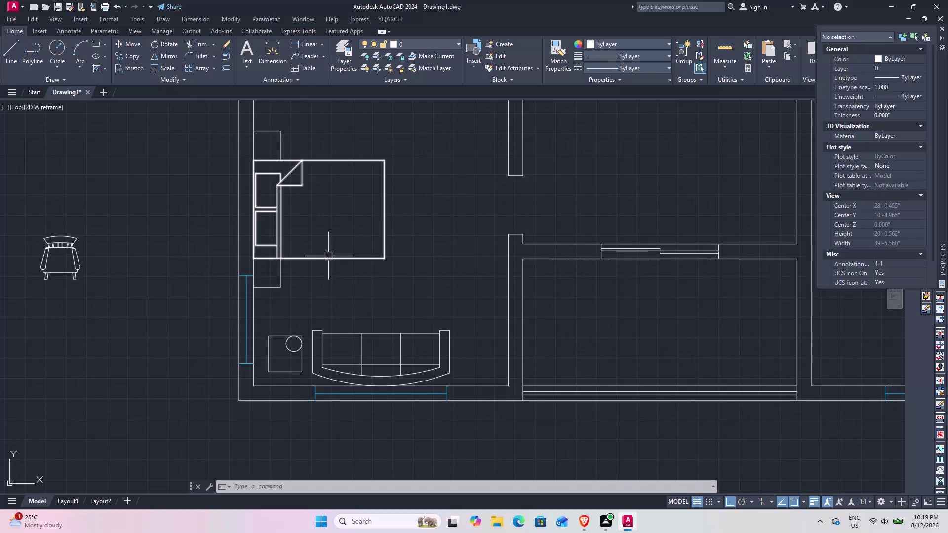
Scale the rounded-back sofa down using the SC command with a picked base point.
middle_drag(328, 258, 312, 313)
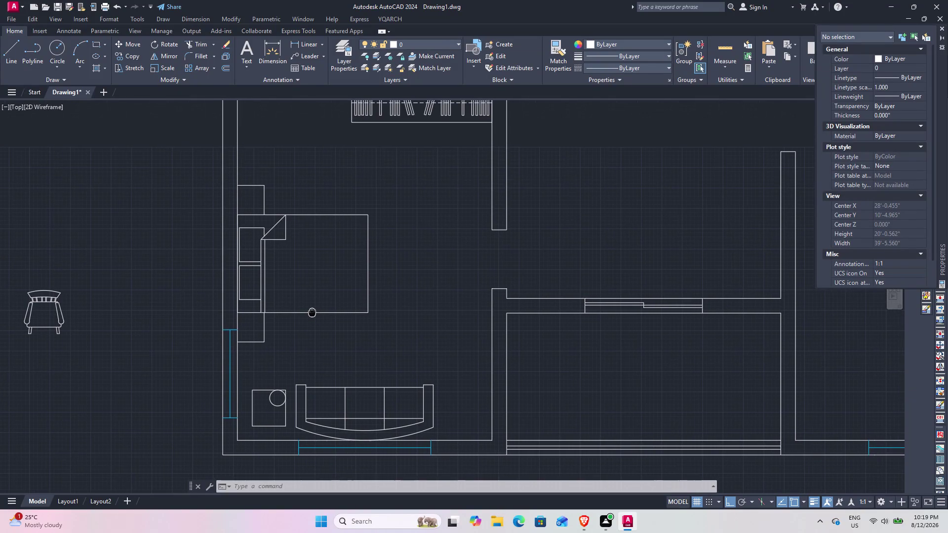
middle_drag(312, 313, 309, 321)
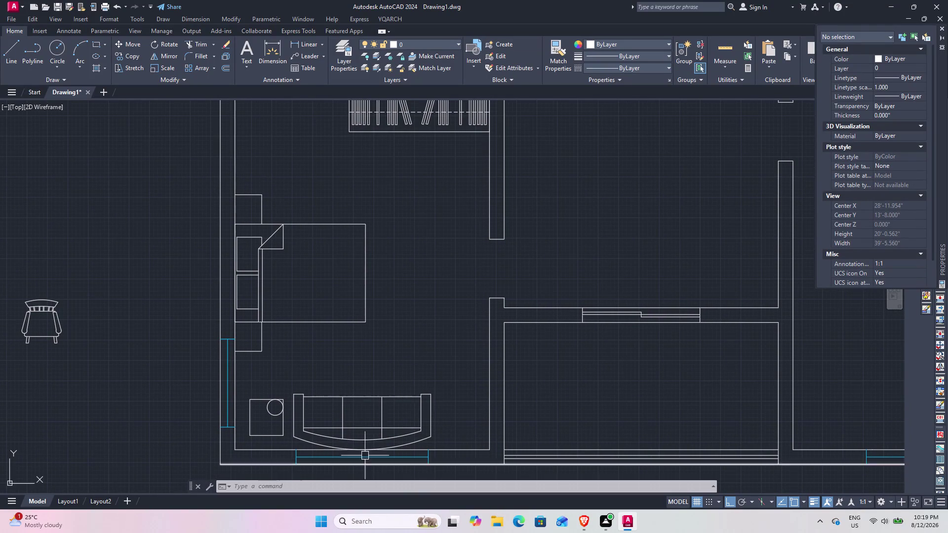
scroll(down, 3)
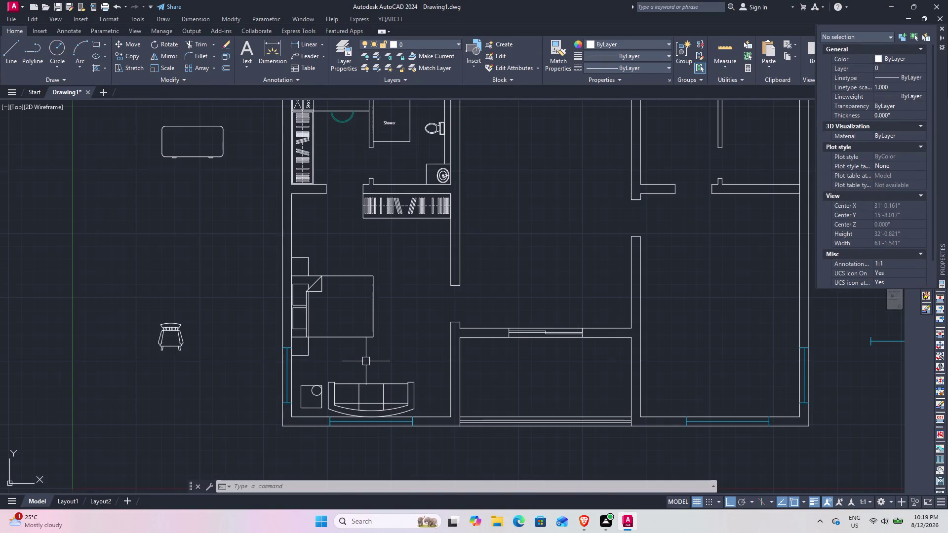
click(416, 402)
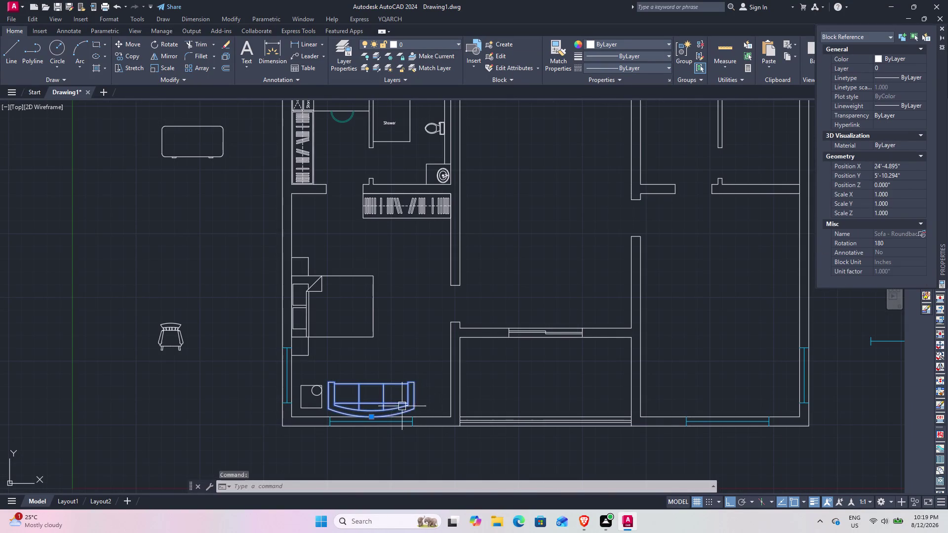
middle_drag(377, 401, 371, 360)
scroll(up, 3)
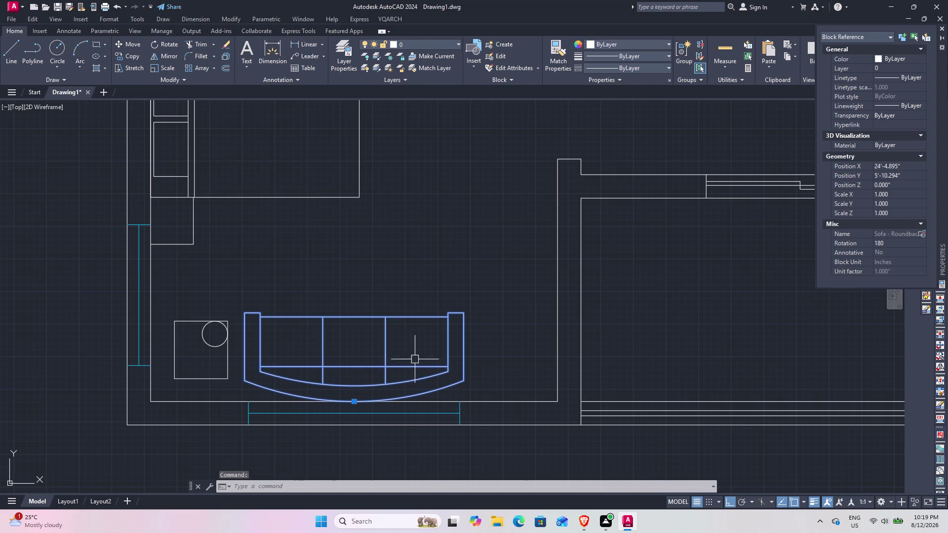
text(sc)
key(space)
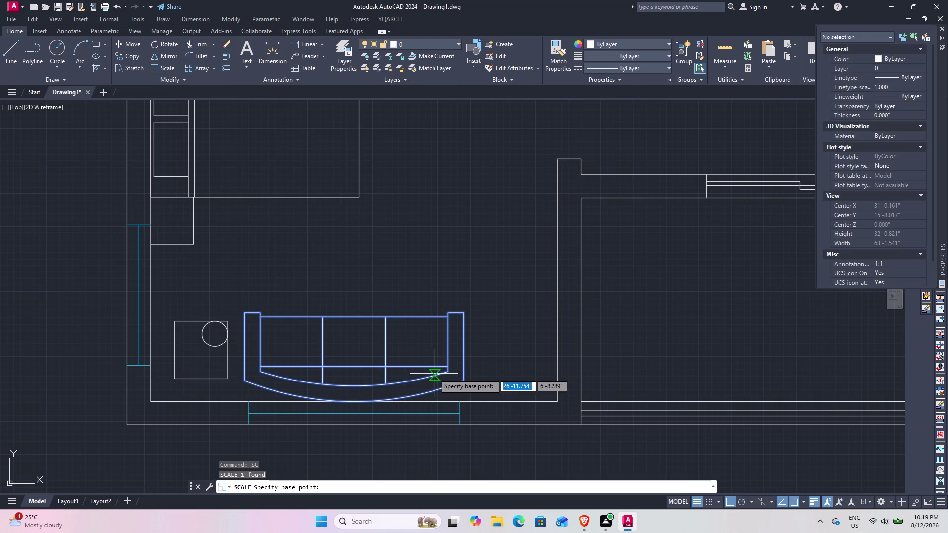
click(466, 310)
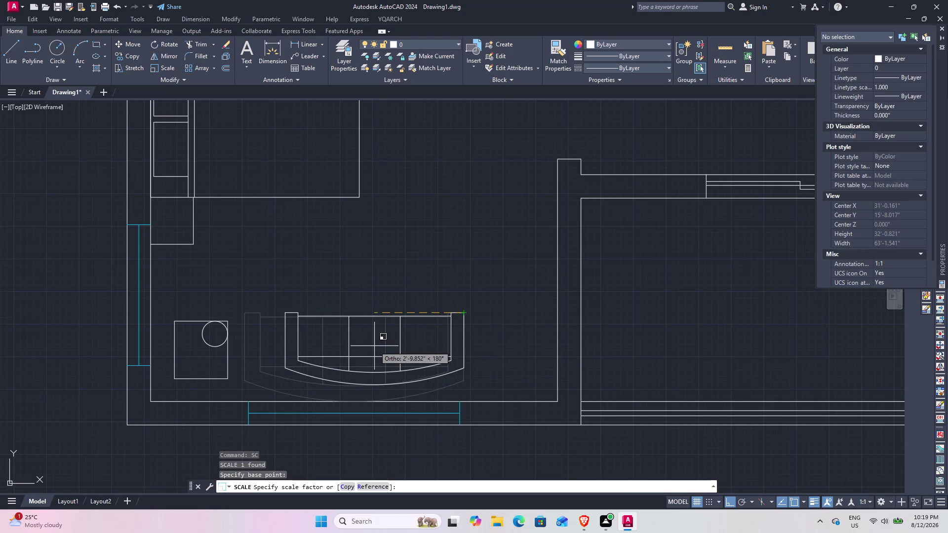
click(366, 352)
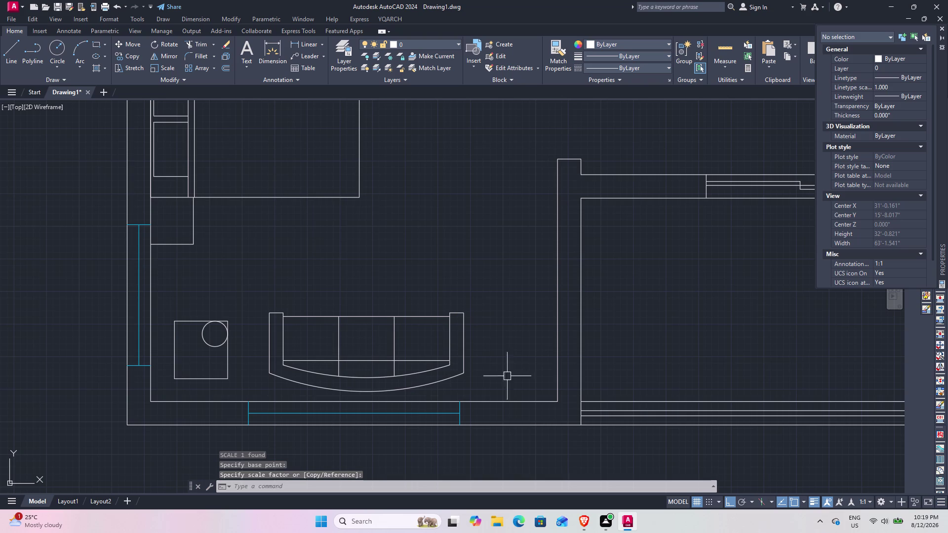
Move the resized sofa left so it sits beside the side table.
click(465, 366)
key(m)
key(space)
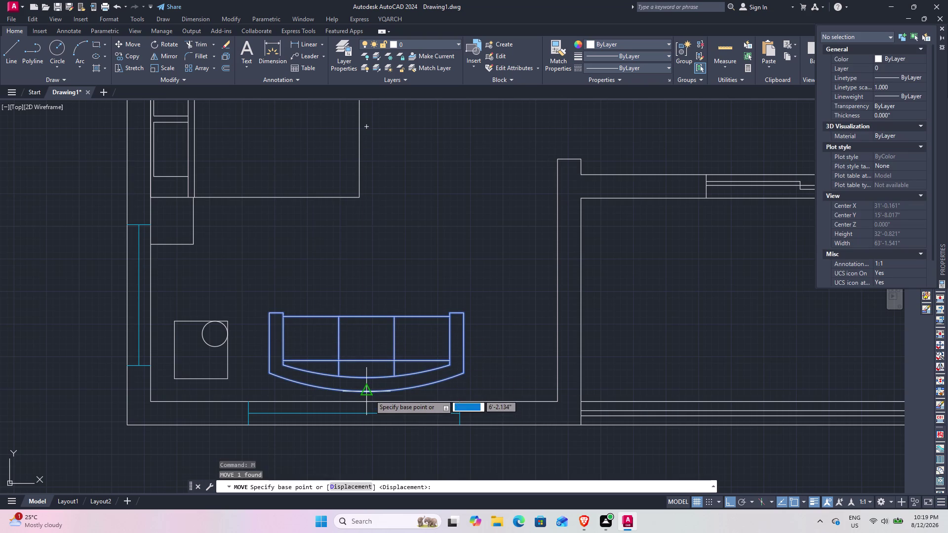
click(369, 395)
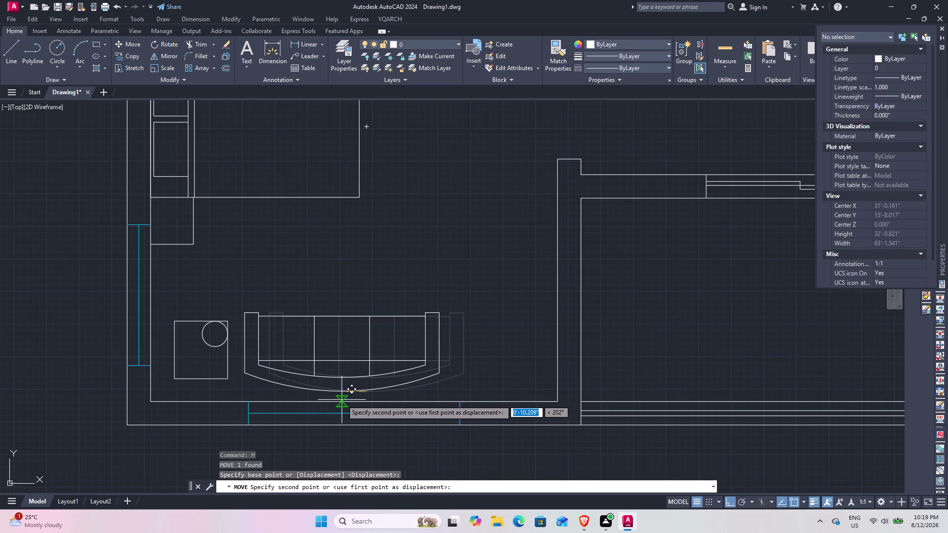
click(342, 400)
scroll(down, 3)
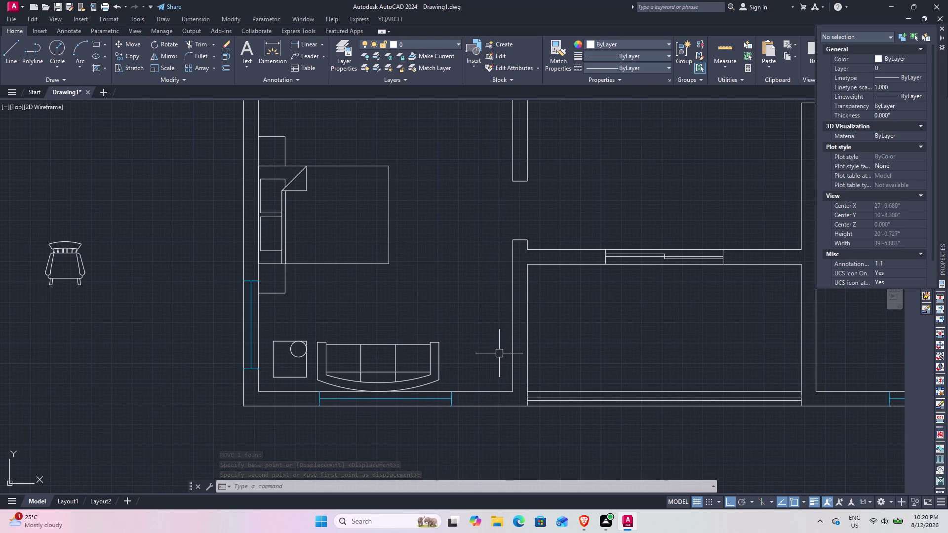
middle_drag(500, 340, 505, 387)
scroll(down, 3)
middle_drag(452, 314, 454, 334)
scroll(up, 3)
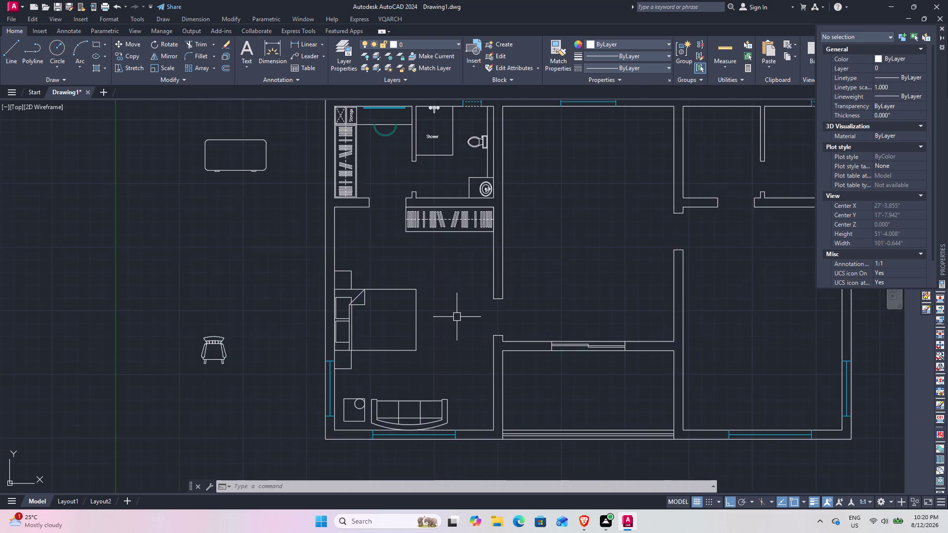
scroll(up, 3)
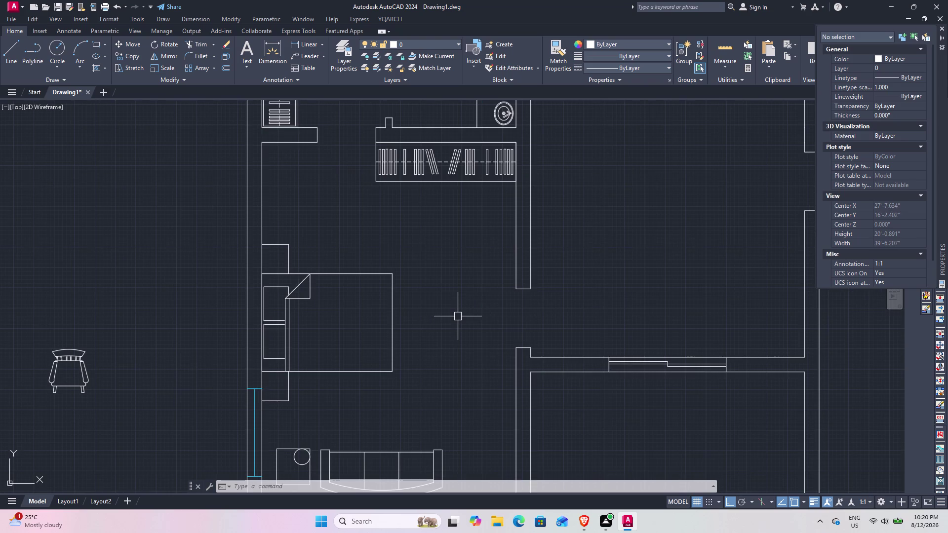
middle_drag(464, 289, 480, 384)
middle_drag(433, 301, 439, 309)
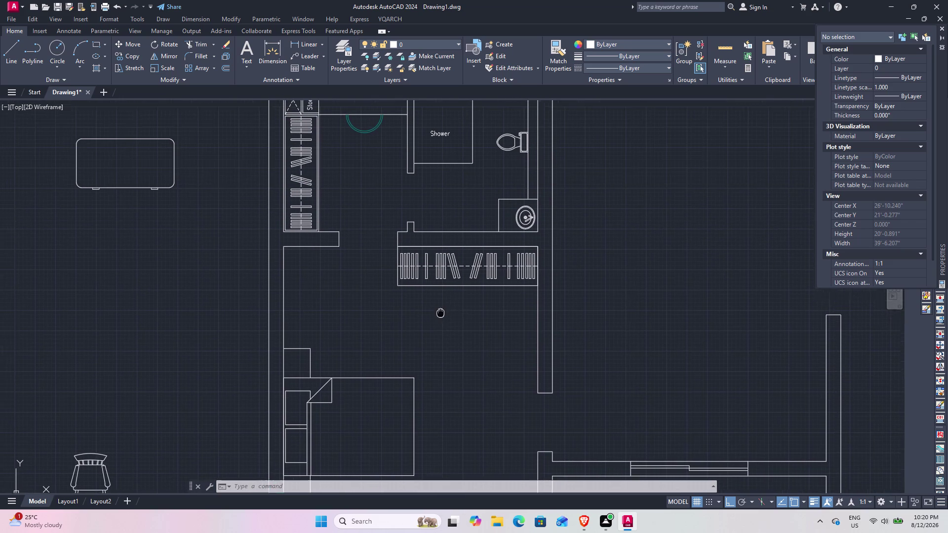
middle_drag(439, 309, 438, 354)
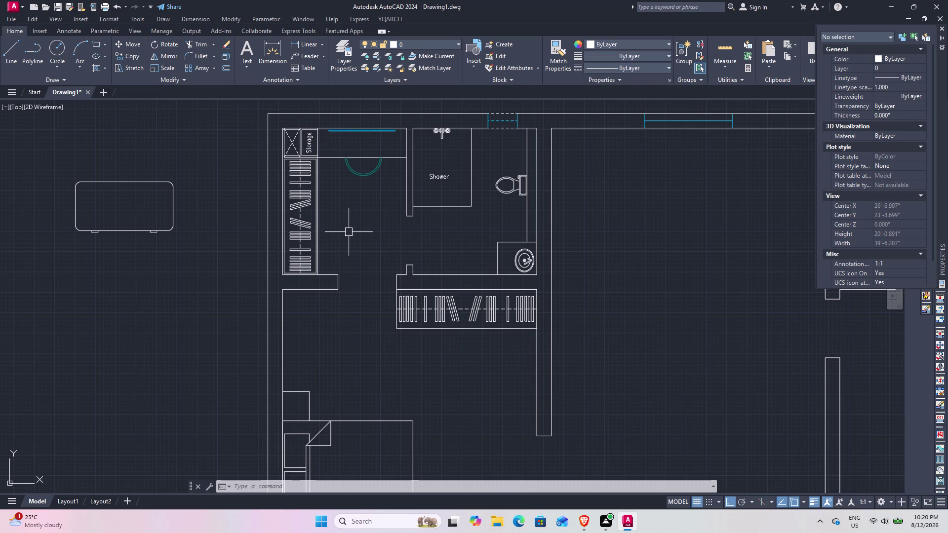
middle_drag(348, 232, 362, 270)
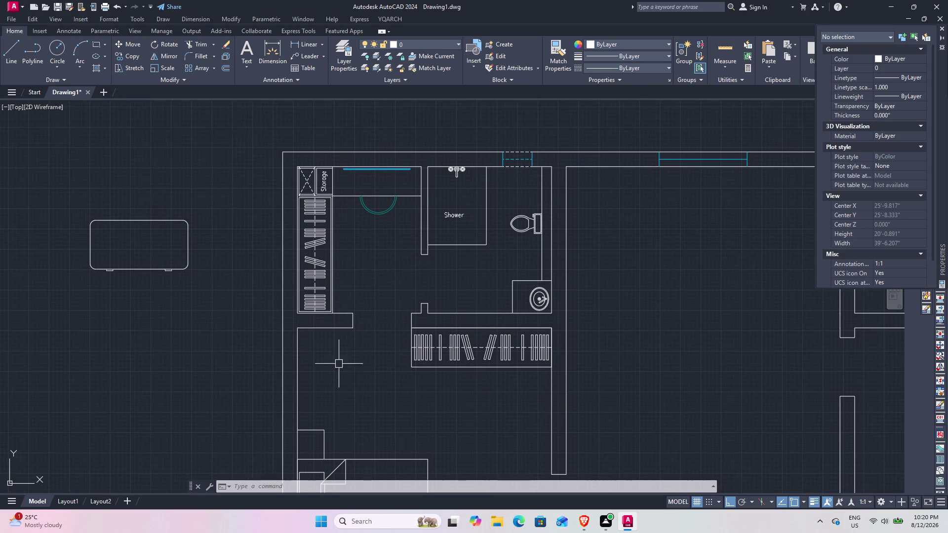
scroll(up, 3)
middle_drag(361, 339, 425, 354)
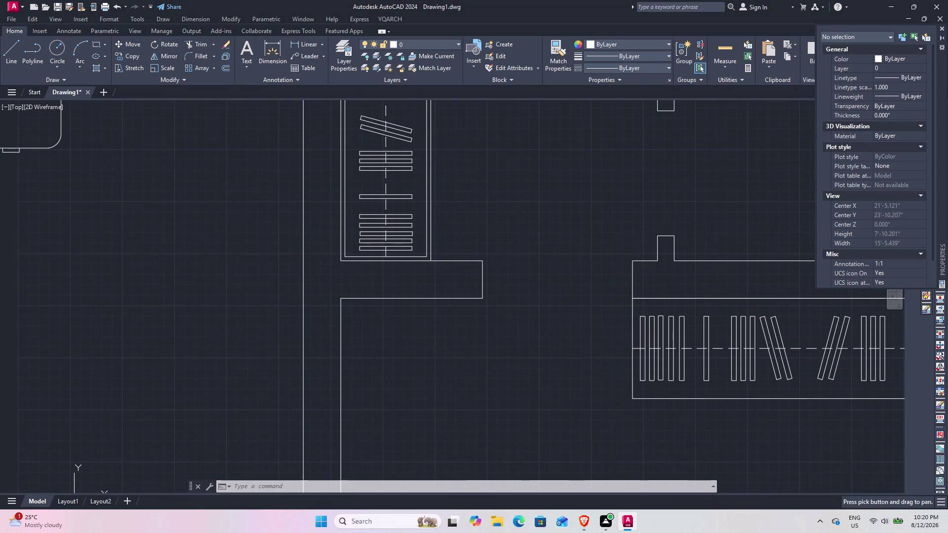
middle_drag(475, 335, 417, 348)
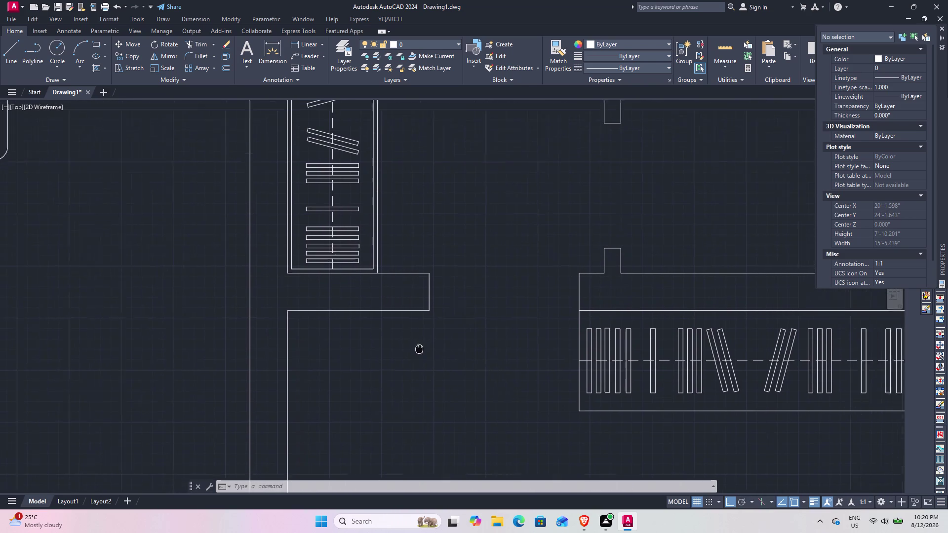
middle_drag(416, 348, 379, 355)
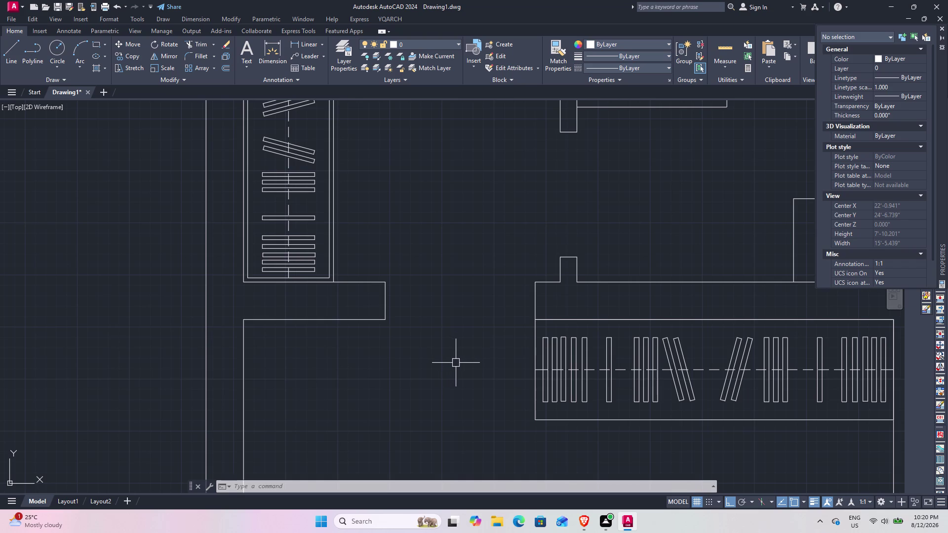
middle_drag(641, 369, 483, 317)
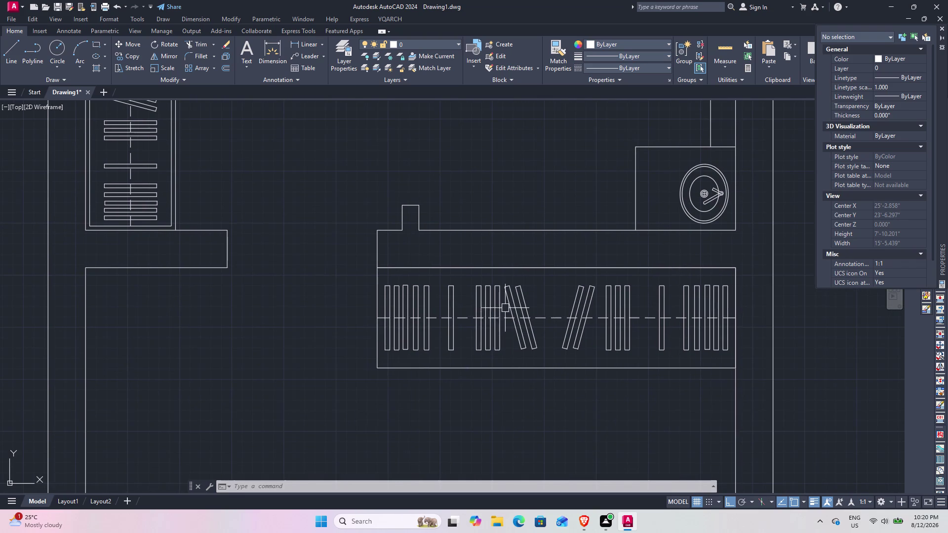
click(360, 274)
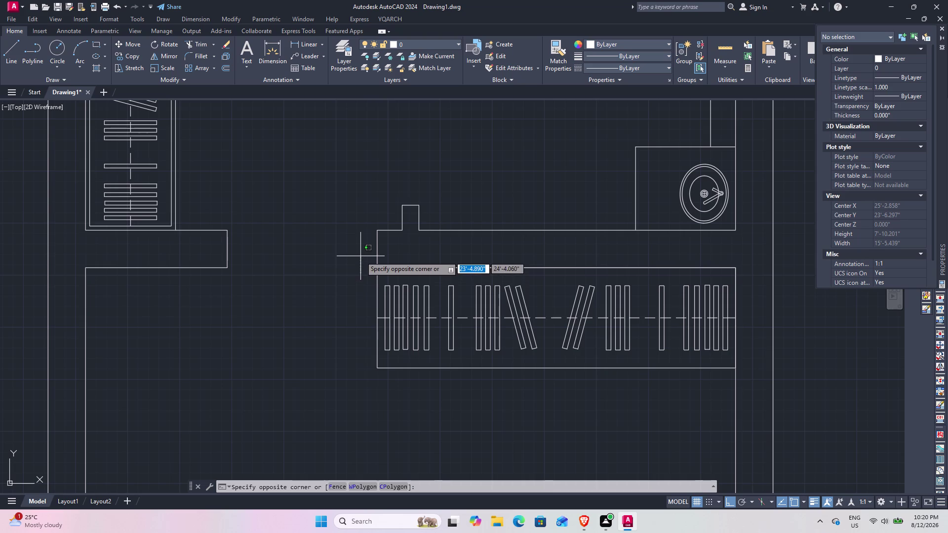
Window-select the eight middle upright and slanted hangers and copy them onto the left rail.
click(356, 269)
drag(353, 251, 371, 260)
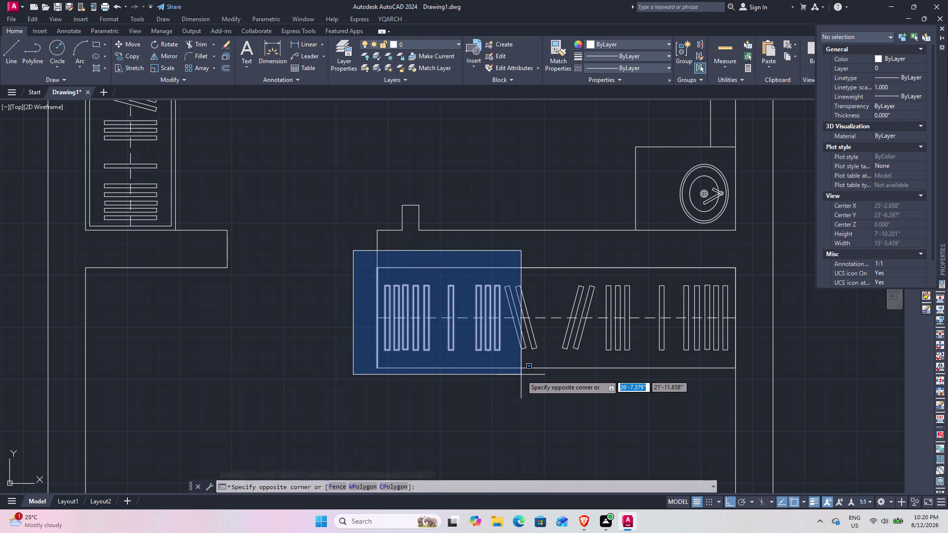
click(314, 344)
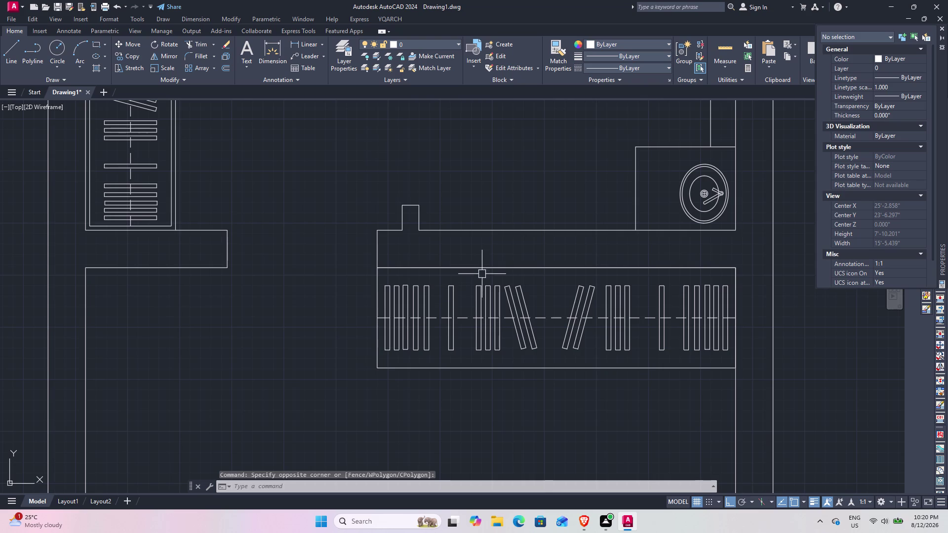
click(480, 255)
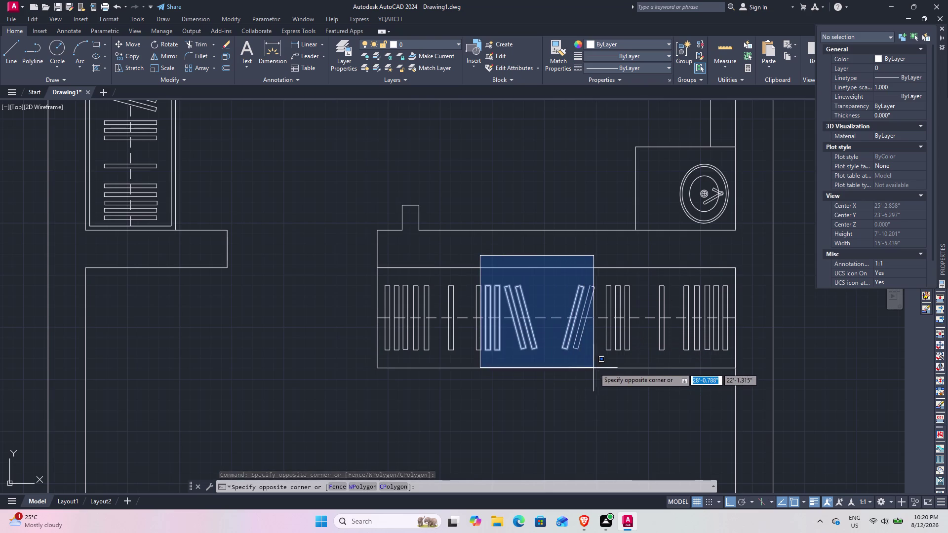
click(621, 376)
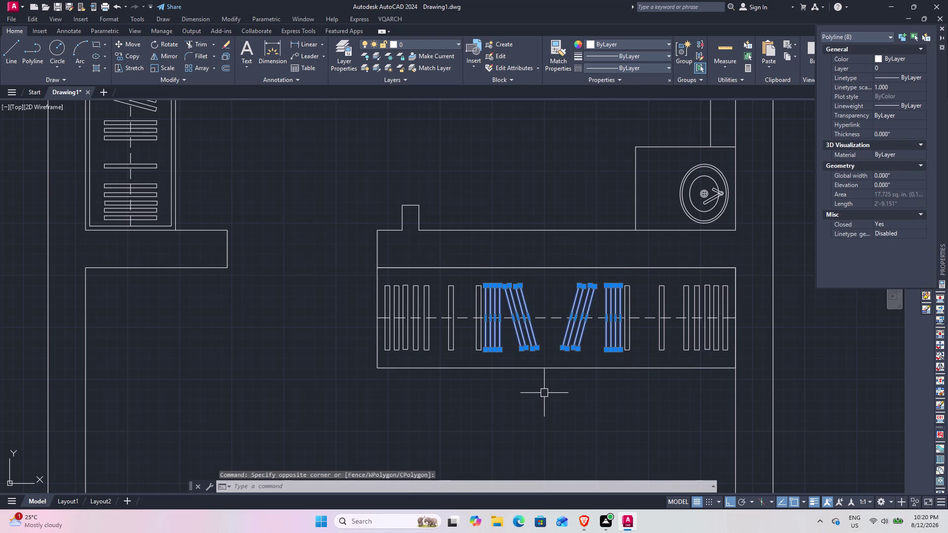
text(co)
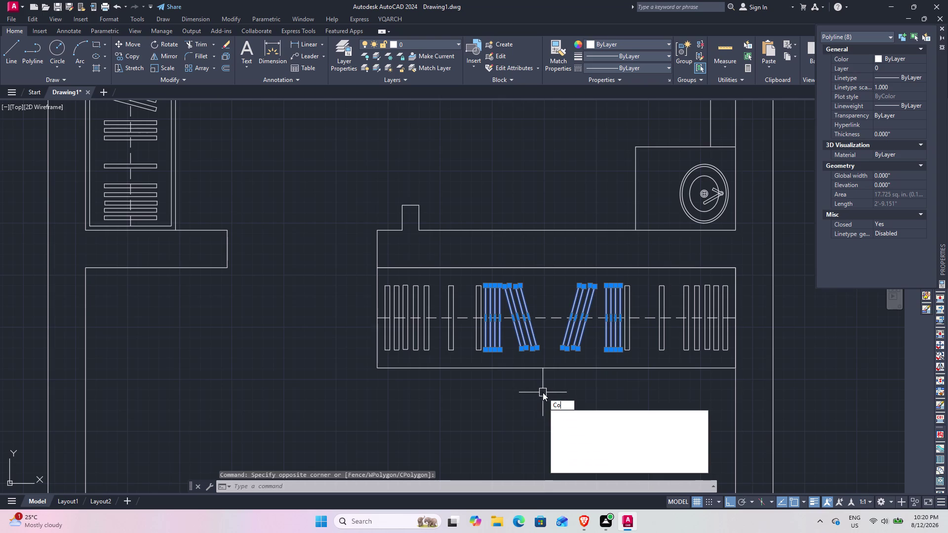
key(space)
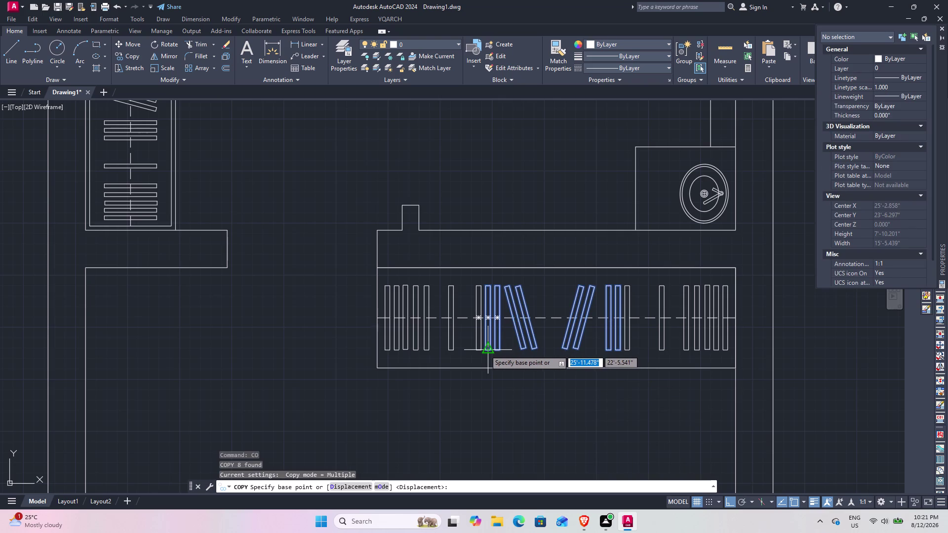
click(486, 344)
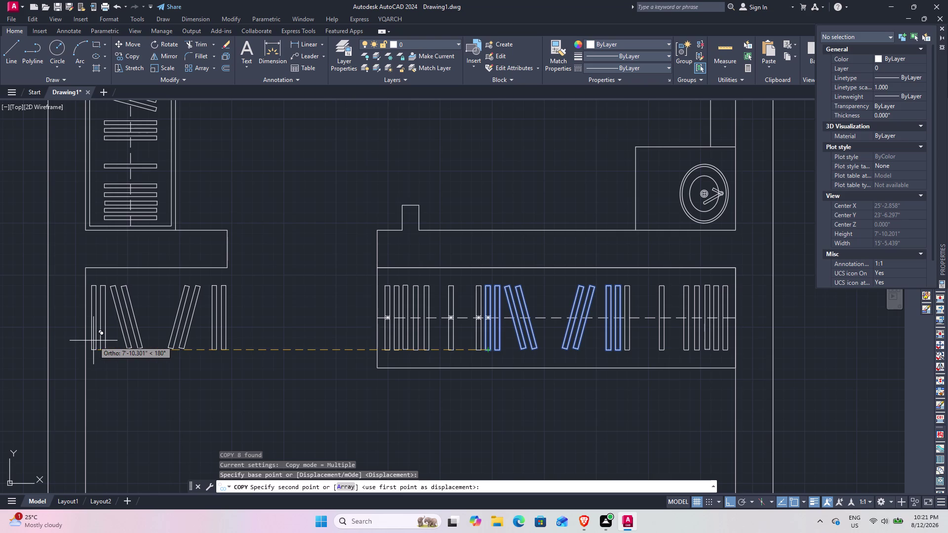
click(94, 341)
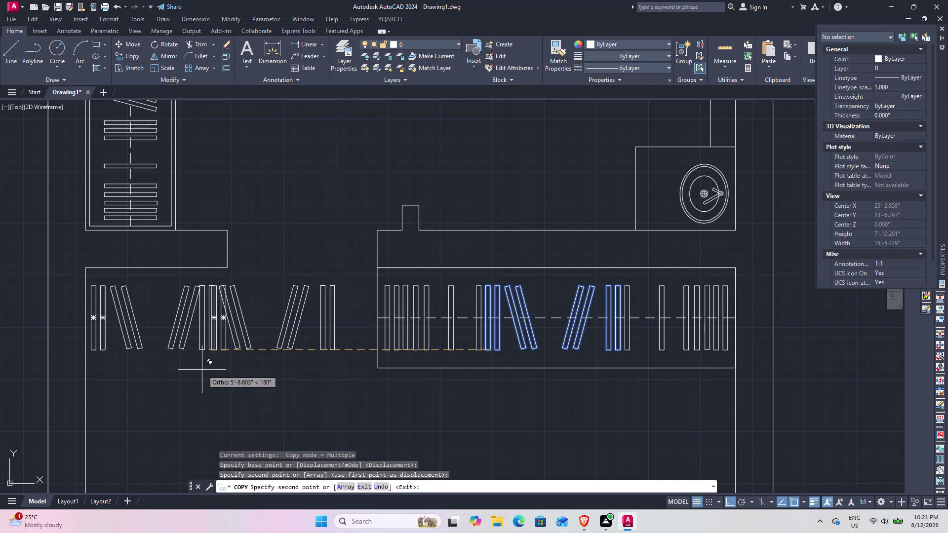
key(Escape)
middle_drag(183, 374, 340, 349)
scroll(up, 3)
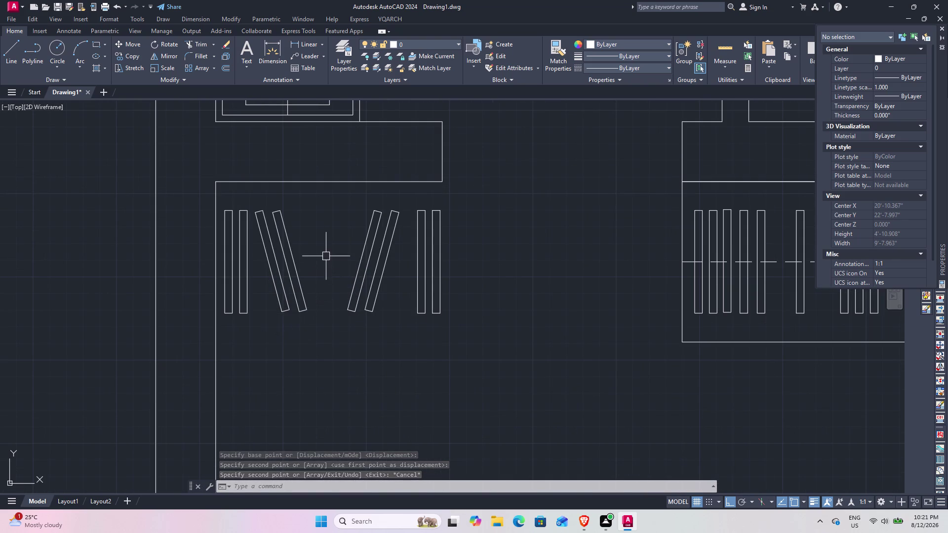
Draw lines for the closet's bottom edge and its right side up to the top.
text(o)
key(space)
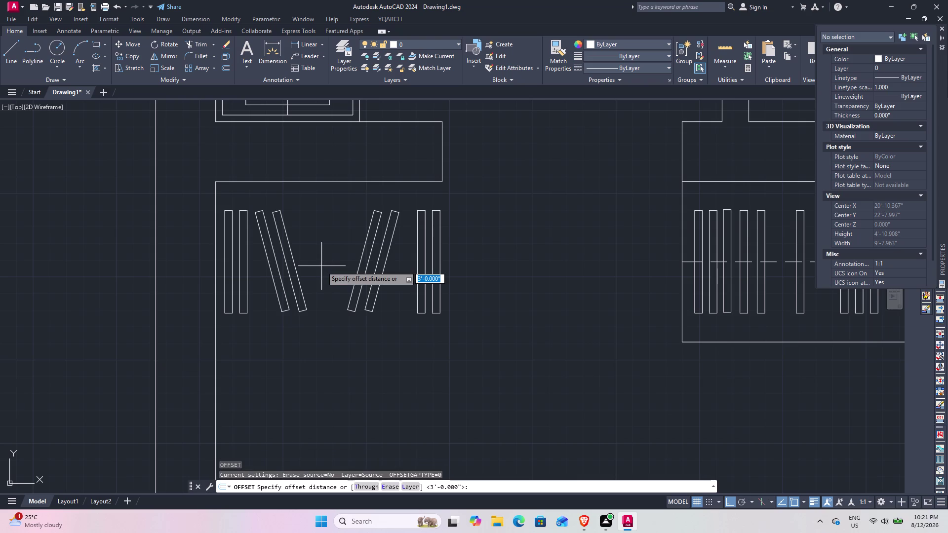
key(Escape)
key(Escape)
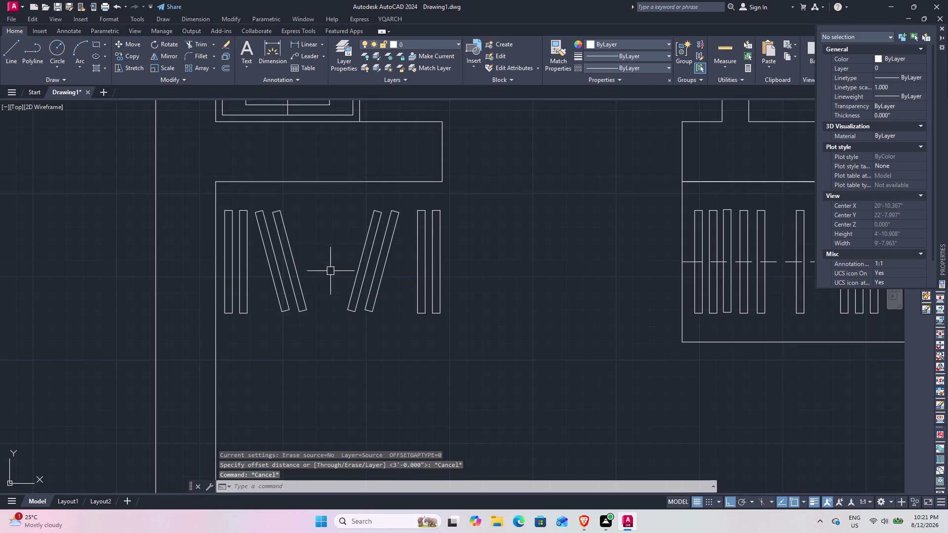
text(l)
key(space)
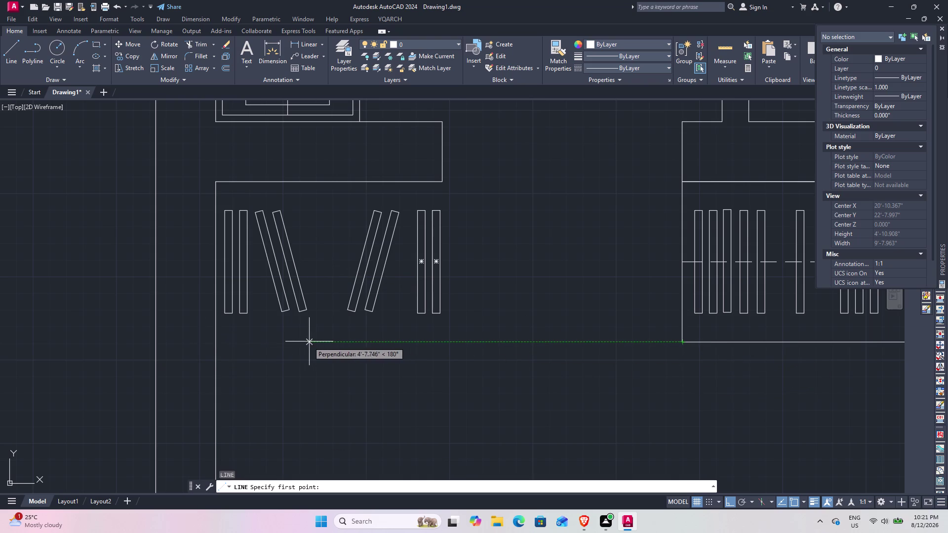
click(221, 342)
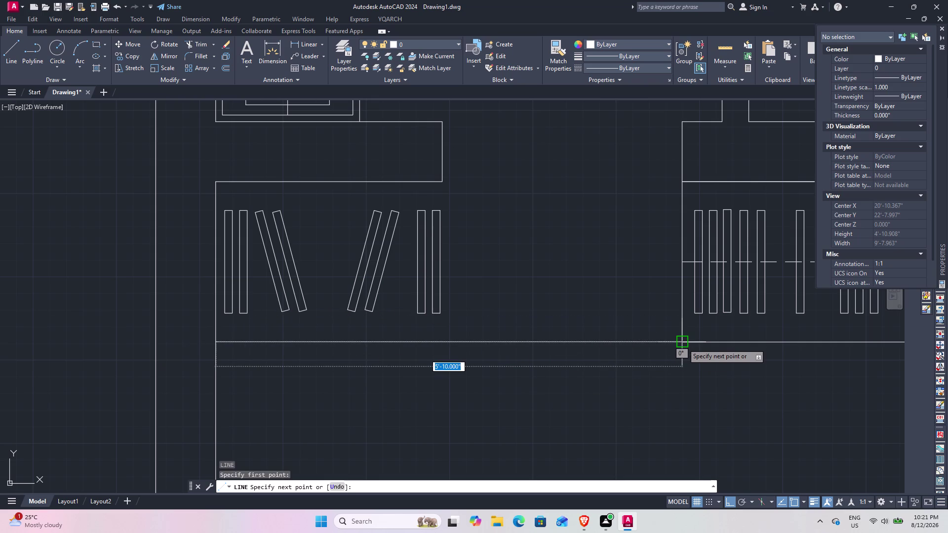
scroll(up, 3)
scroll(down, 3)
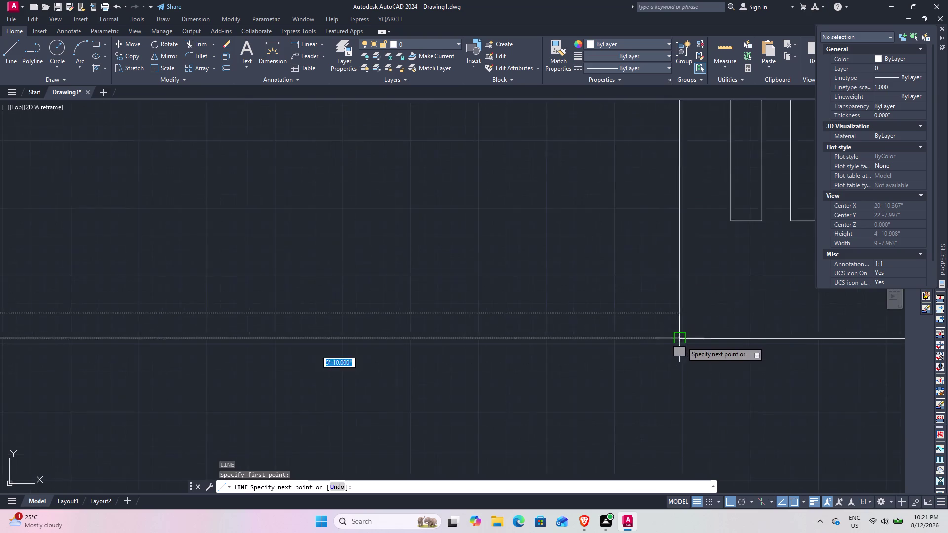
scroll(down, 3)
middle_drag(636, 352, 707, 340)
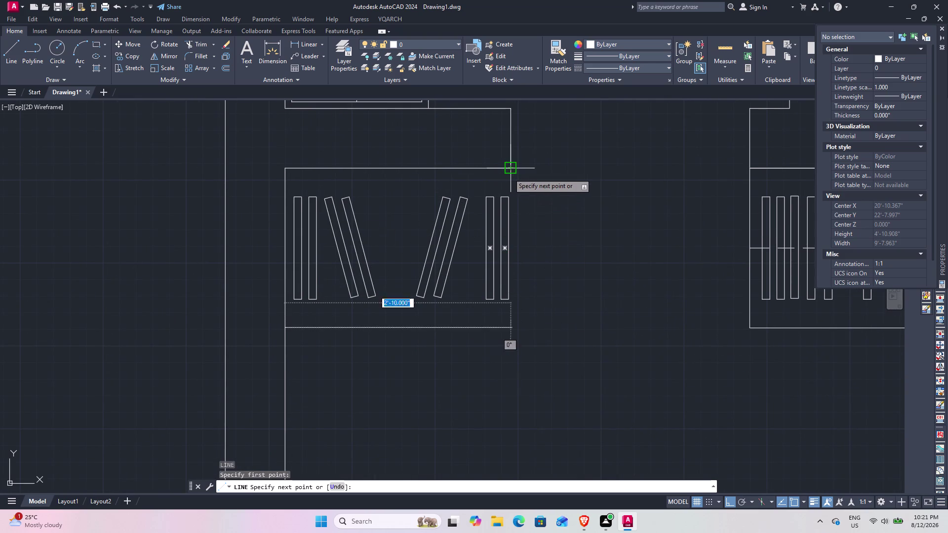
click(511, 330)
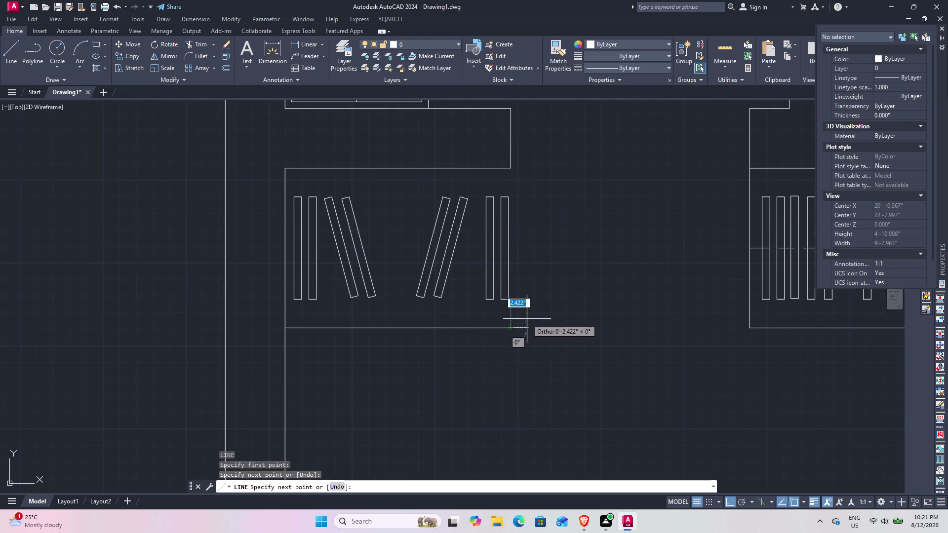
click(510, 172)
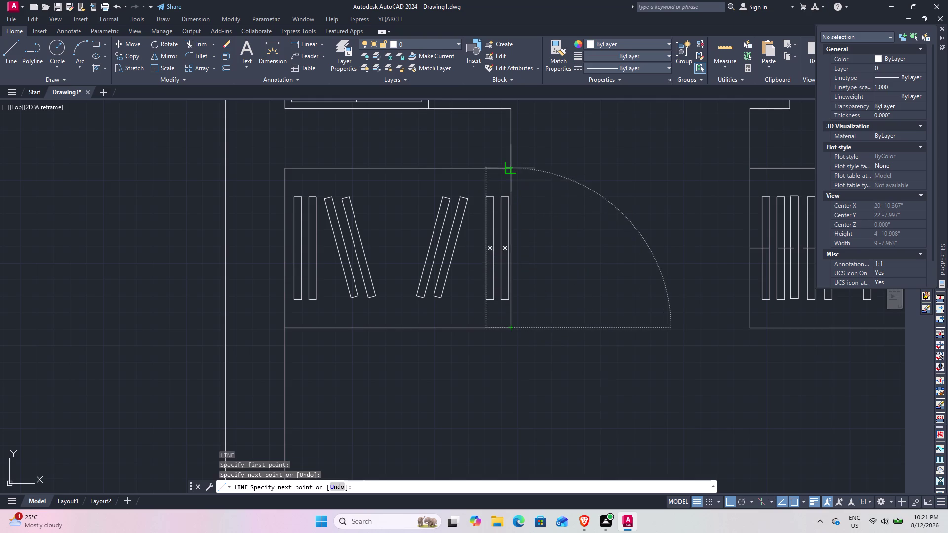
key(Escape)
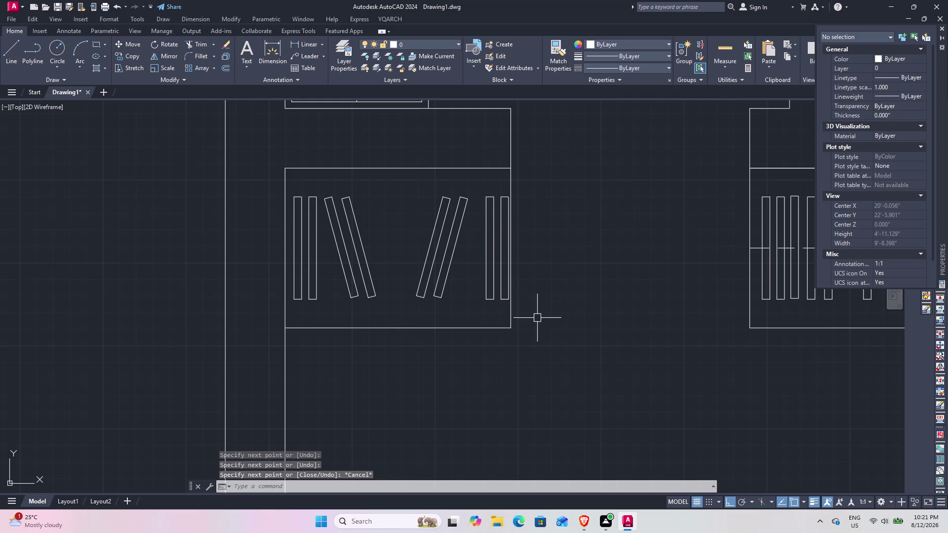
Offset the closet's right side and bottom edge outward by 1 inch.
text(o)
key(space)
key(1)
key(Return)
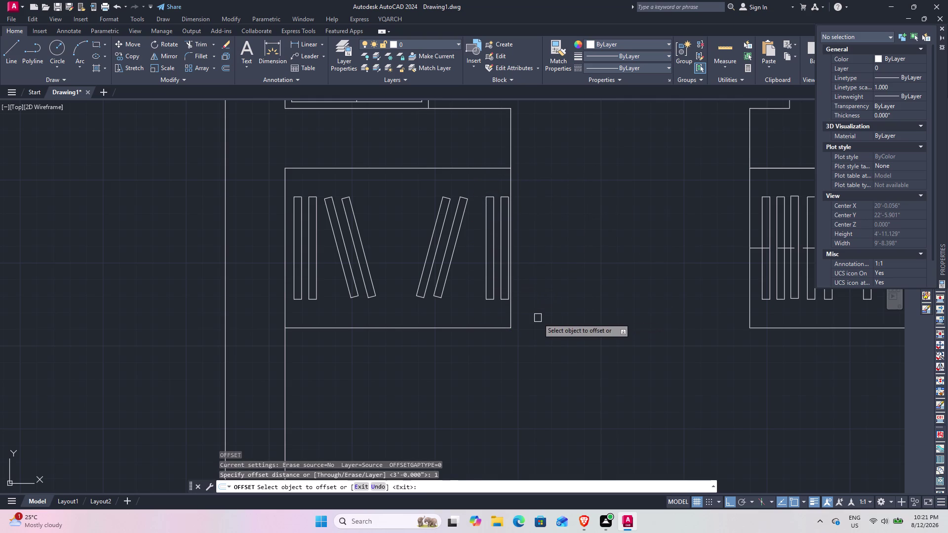
click(511, 315)
click(521, 335)
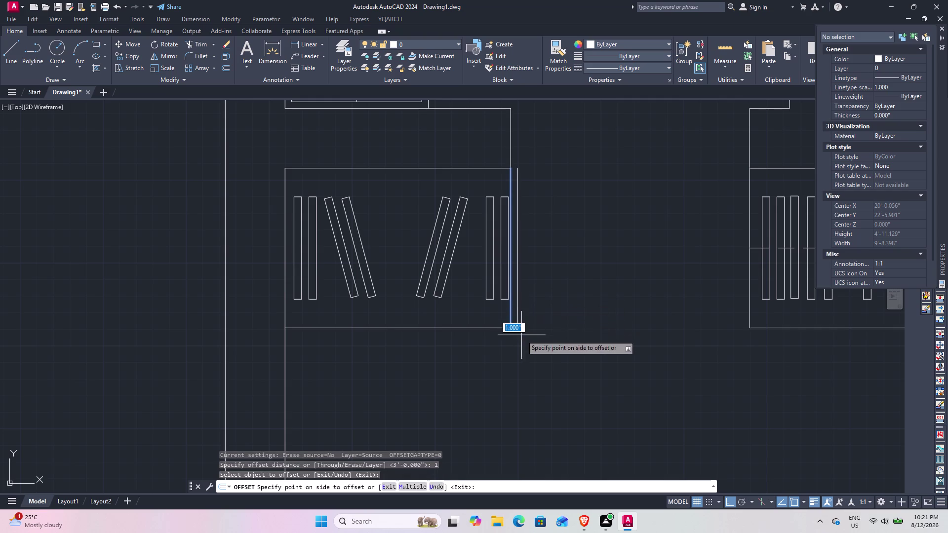
click(467, 329)
click(467, 352)
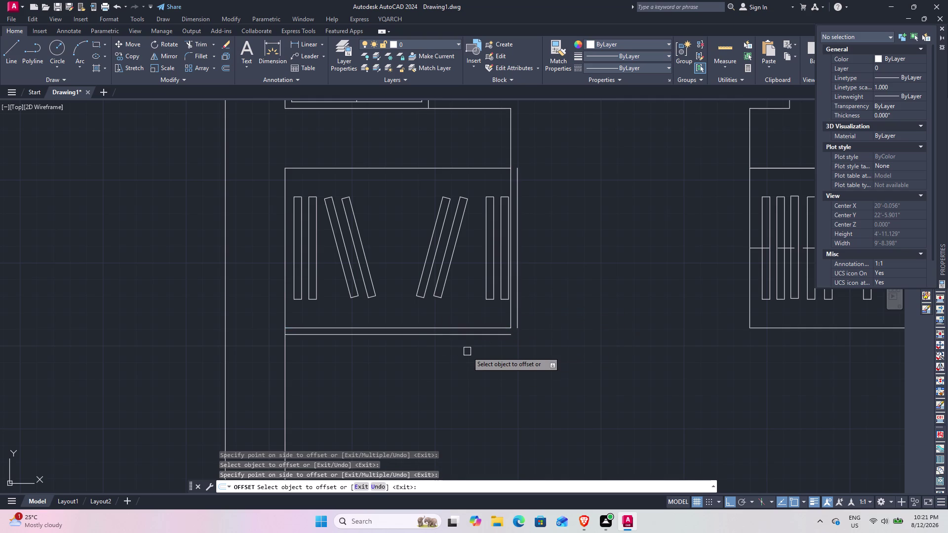
key(Escape)
Fillet the outer bottom-right corner and extend the top edge to the outer right side.
text(f)
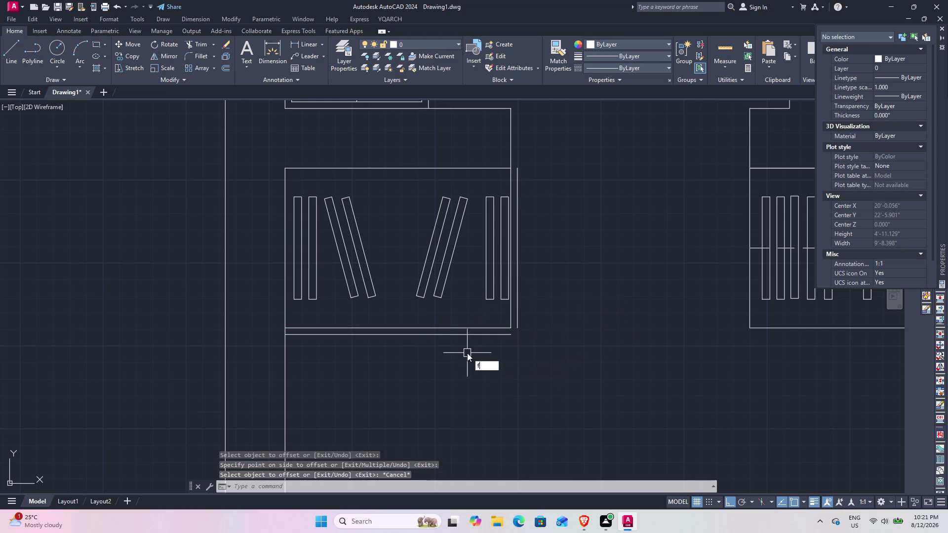
key(space)
click(471, 336)
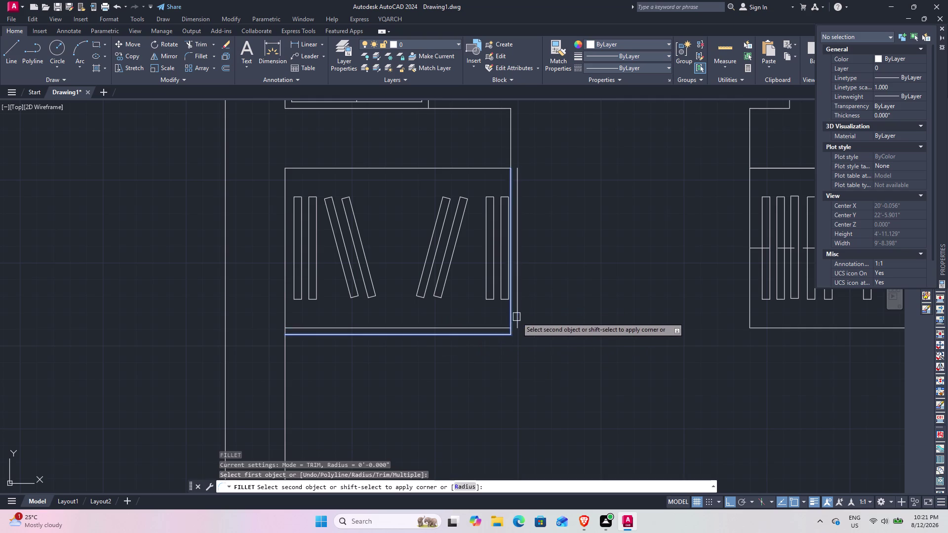
click(519, 315)
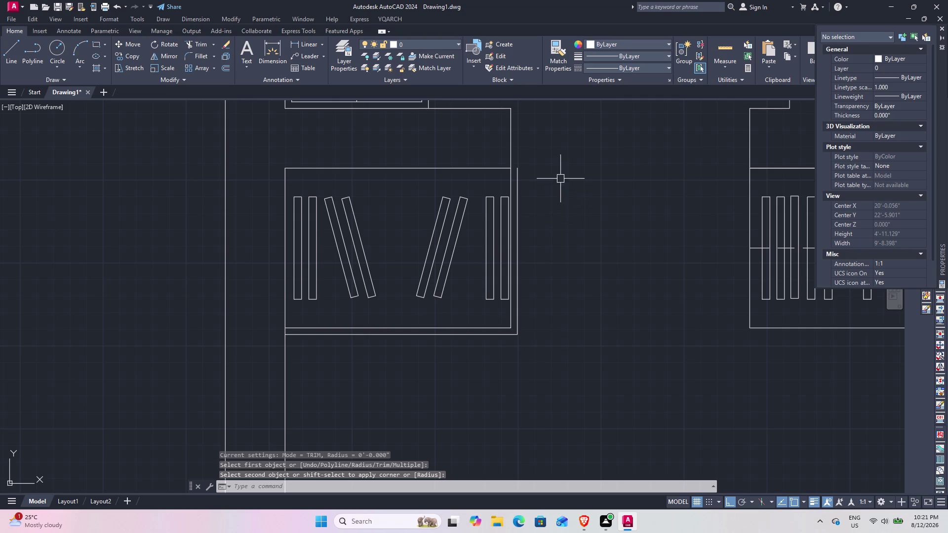
click(501, 169)
click(520, 175)
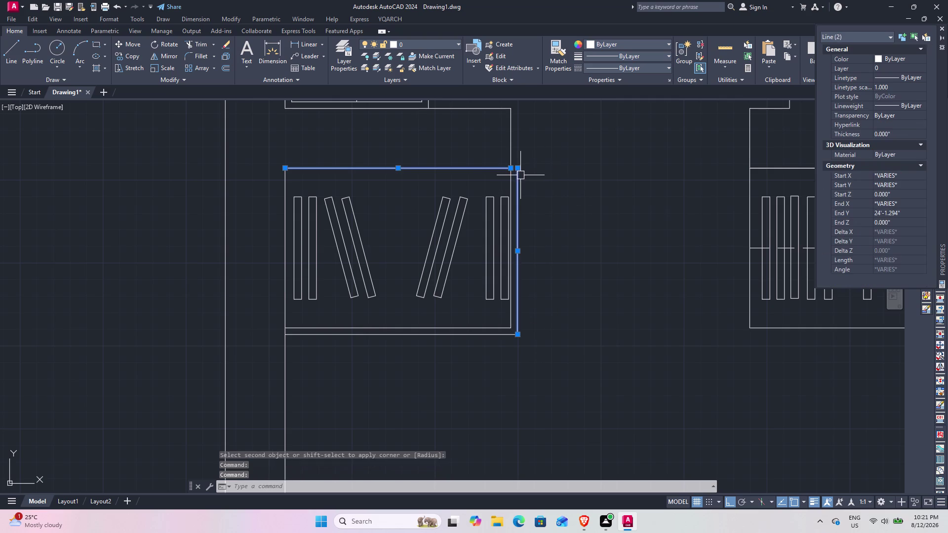
key(Escape)
text(f)
key(space)
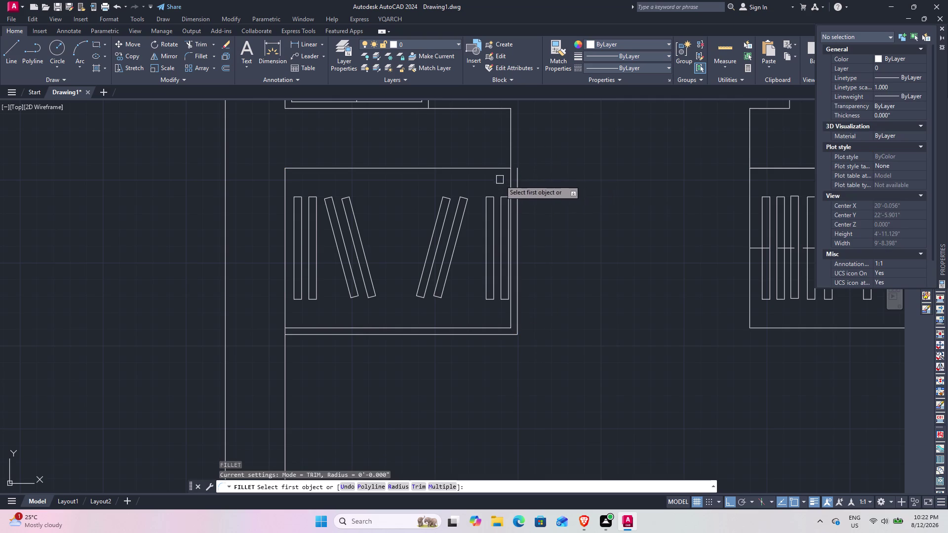
click(497, 168)
click(518, 178)
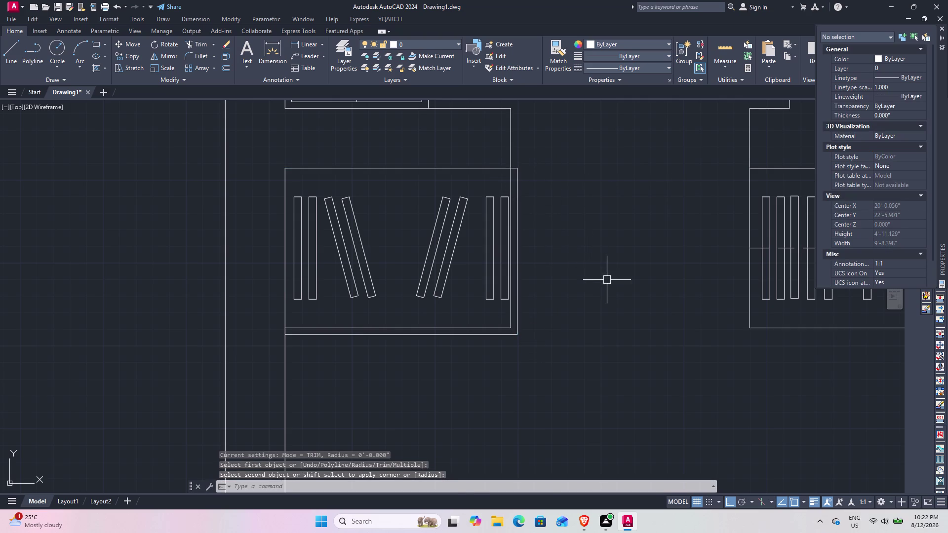
Move the two upright hangers at the closet's right end slightly left.
scroll(down, 3)
middle_drag(604, 280, 508, 310)
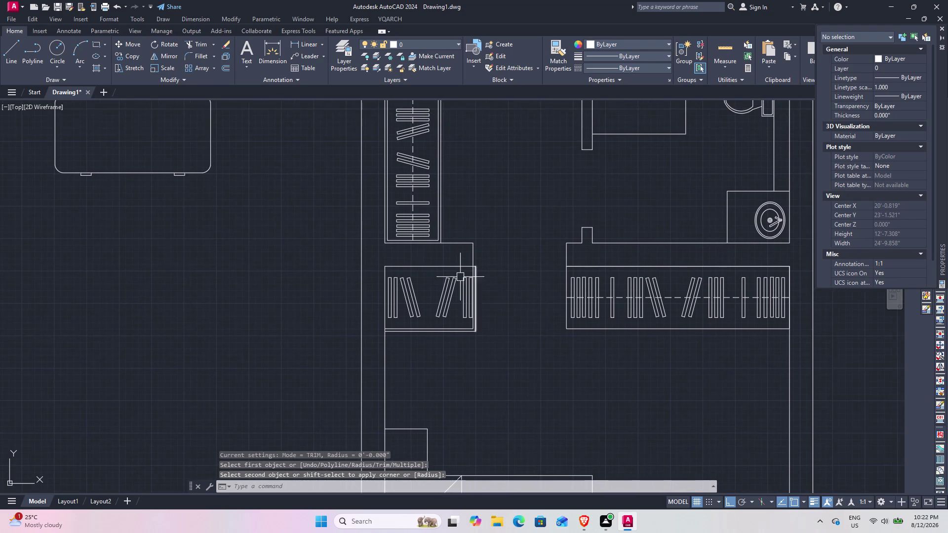
scroll(up, 3)
click(516, 345)
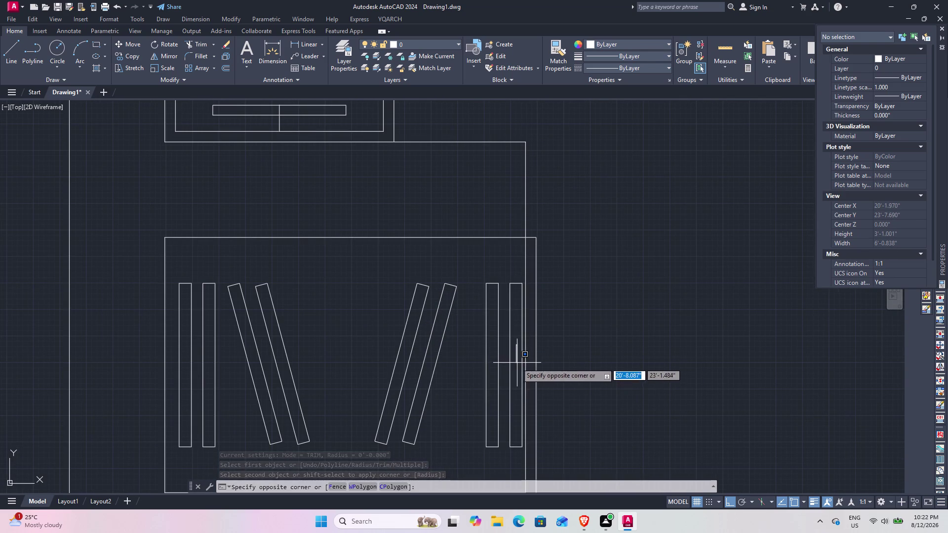
click(479, 427)
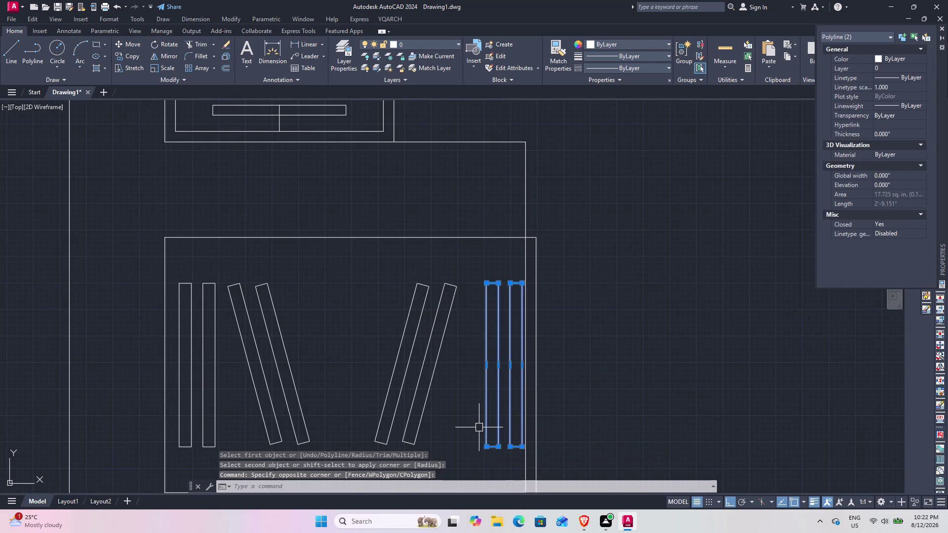
text(m)
key(space)
click(485, 445)
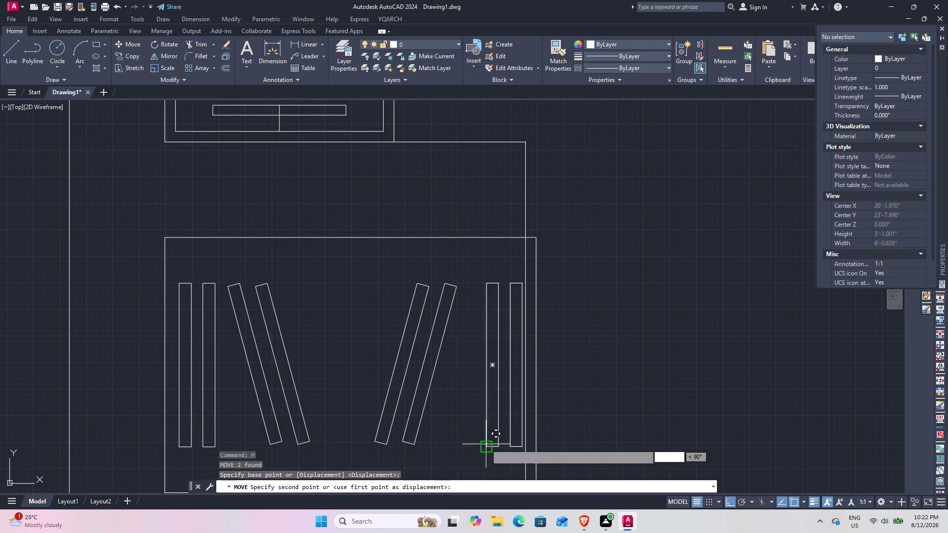
click(472, 445)
Select the closet's inner right side line for removal.
drag(573, 372, 564, 367)
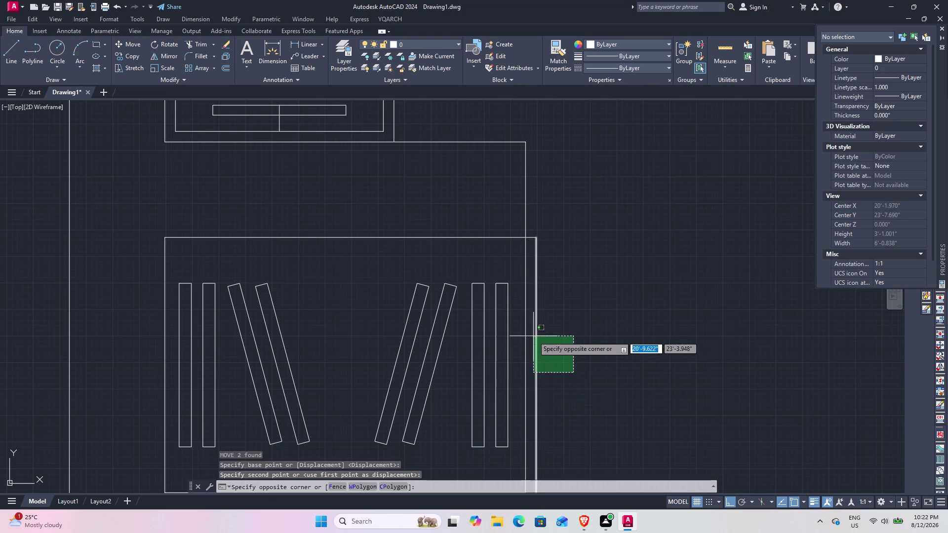
click(523, 307)
middle_drag(576, 324, 573, 239)
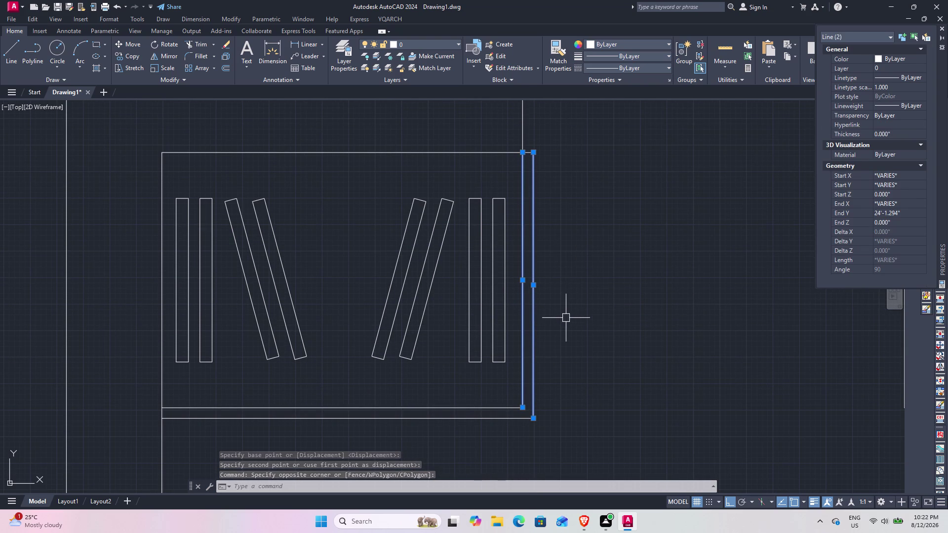
scroll(up, 3)
middle_drag(526, 167, 515, 298)
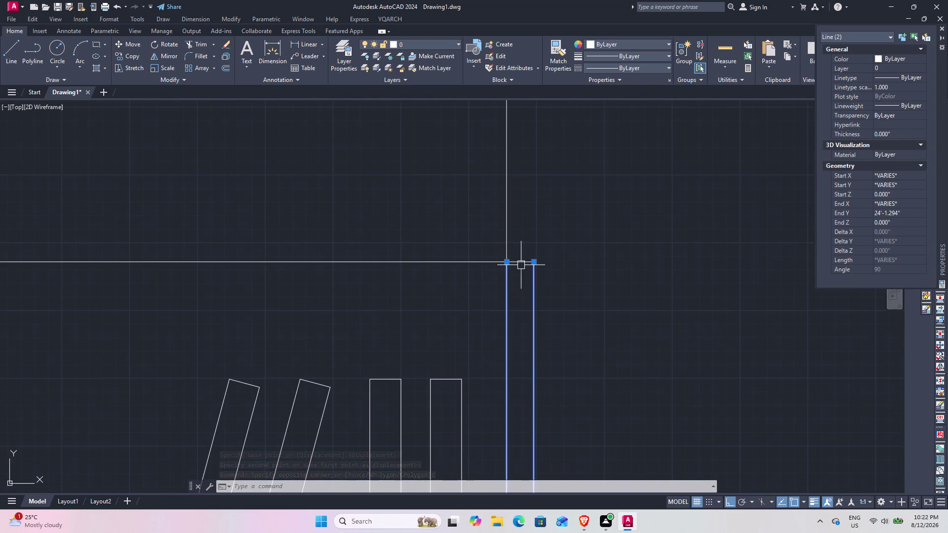
click(524, 260)
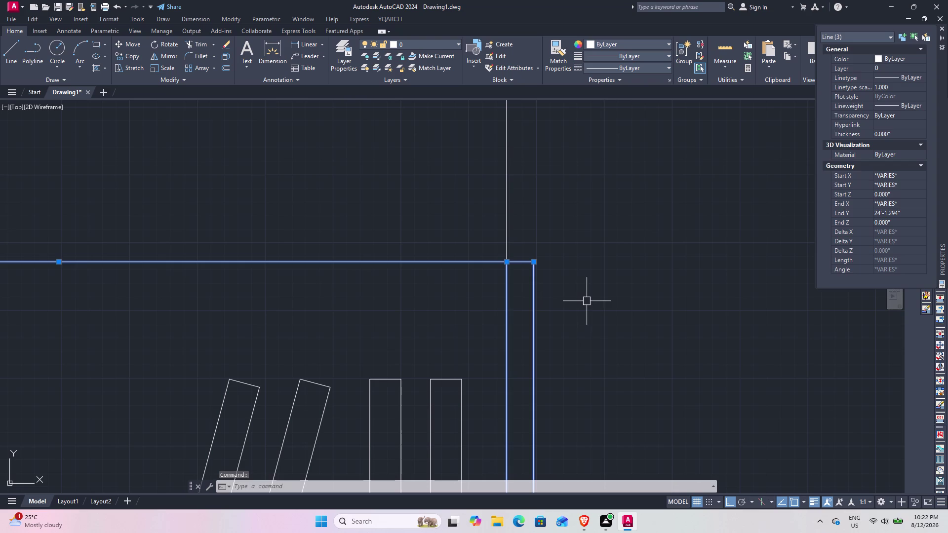
key(Escape)
middle_drag(579, 316, 582, 258)
scroll(down, 3)
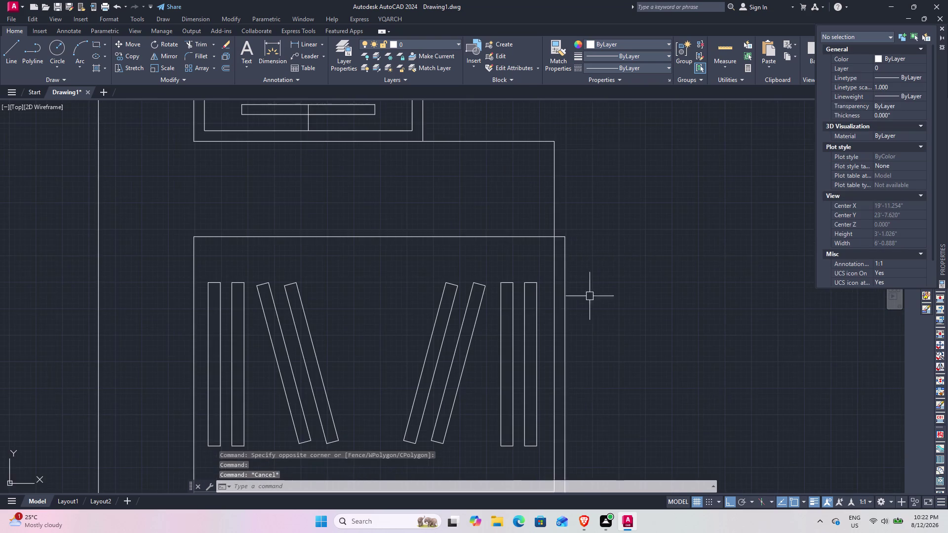
middle_drag(594, 308, 604, 229)
drag(594, 410, 586, 398)
click(572, 371)
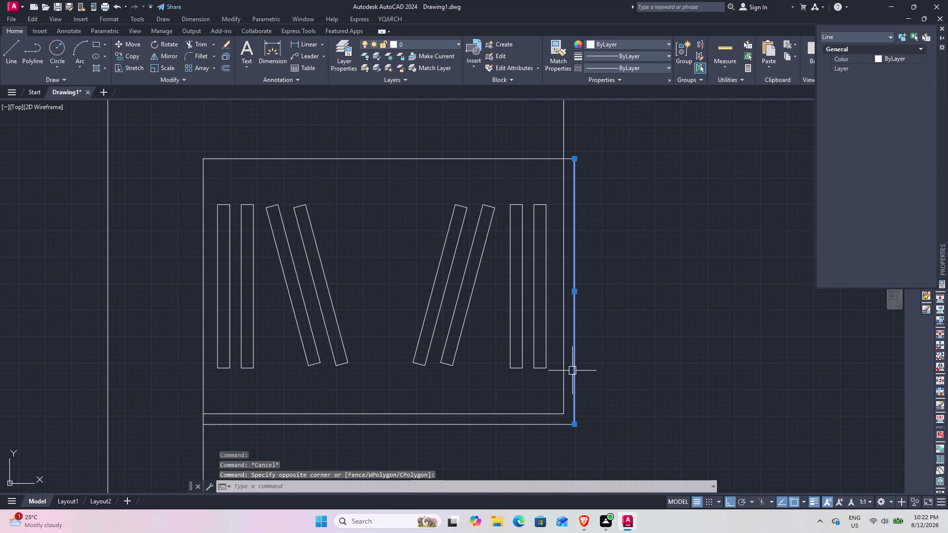
Delete the inner right side line and re-offset the outer right side 1 inch inward.
right_click(573, 370)
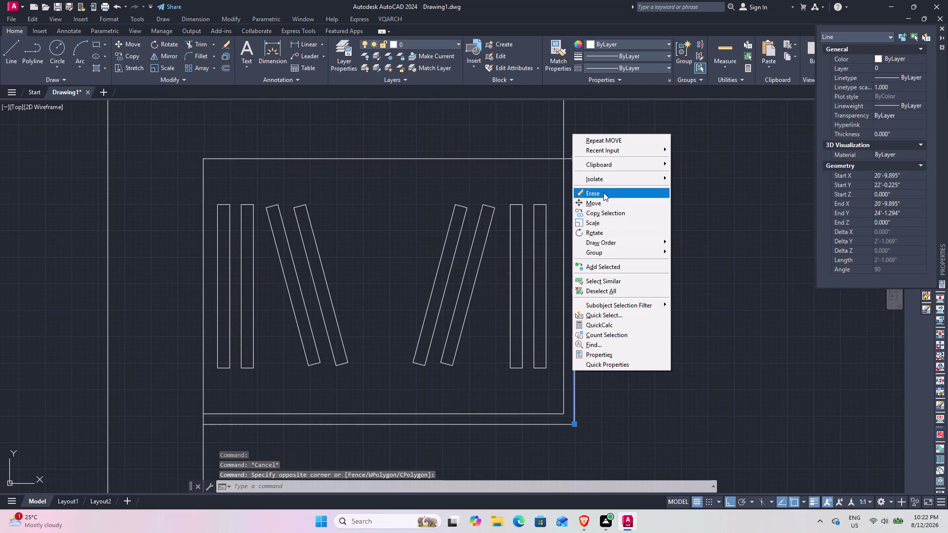
click(603, 192)
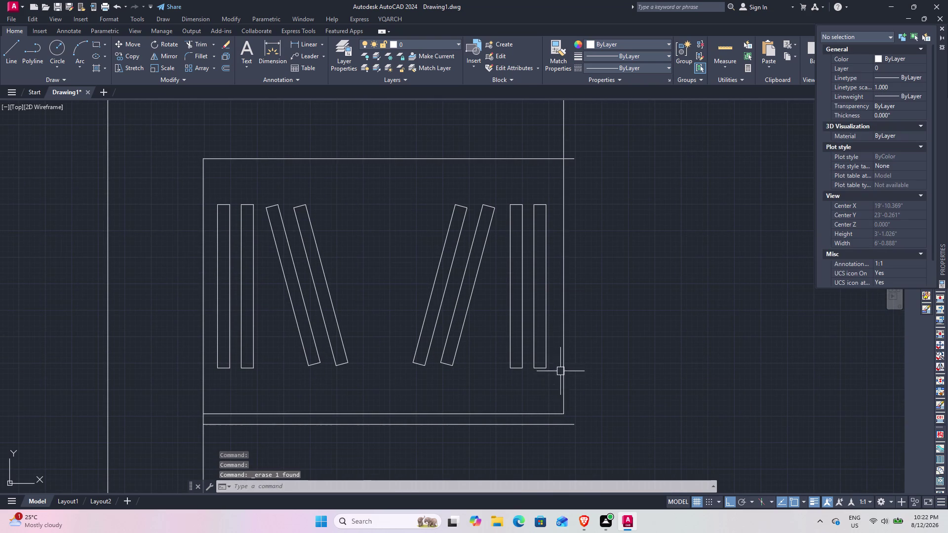
text(o)
key(space)
key(space)
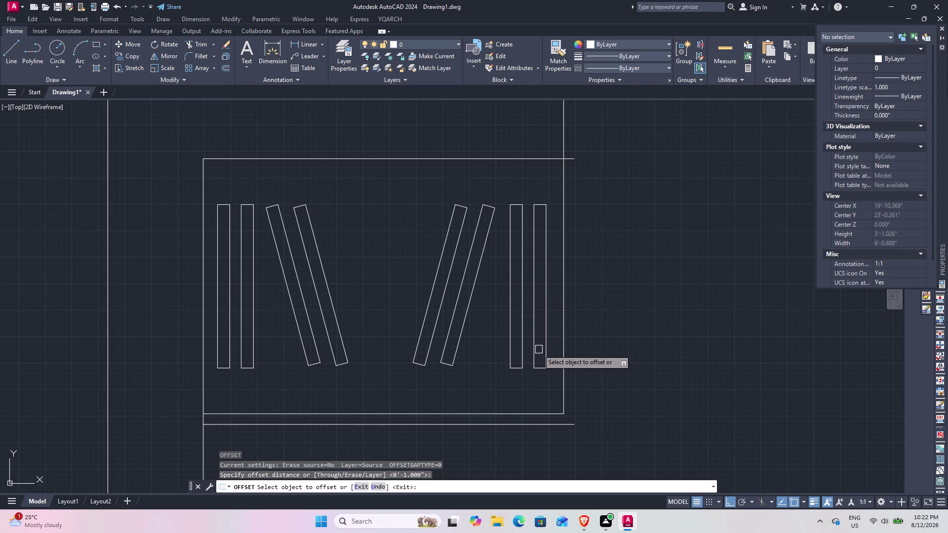
key(space)
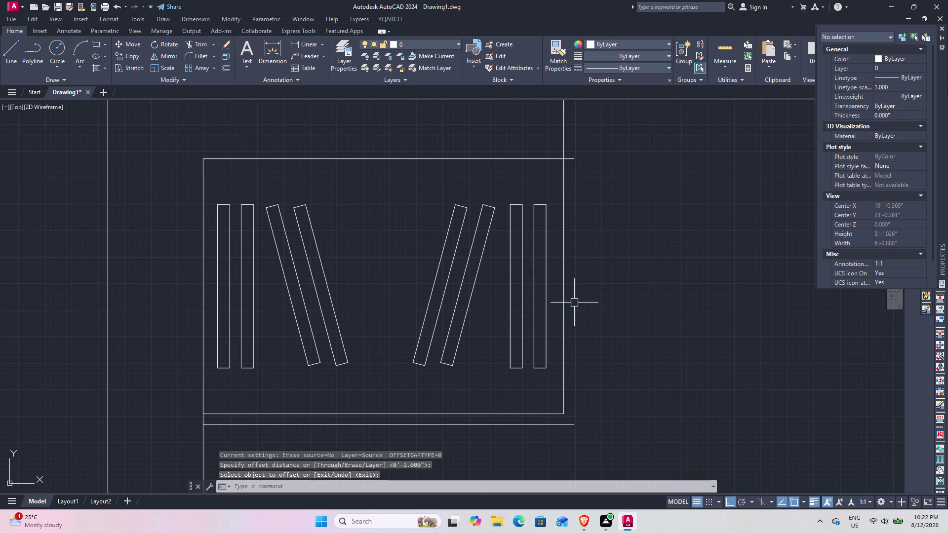
key(space)
key(space)
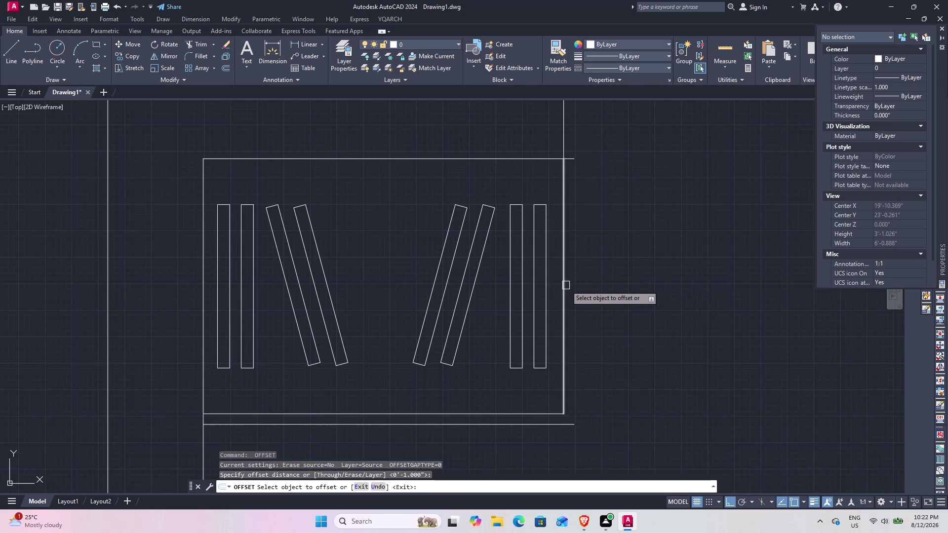
click(565, 285)
click(554, 289)
scroll(down, 3)
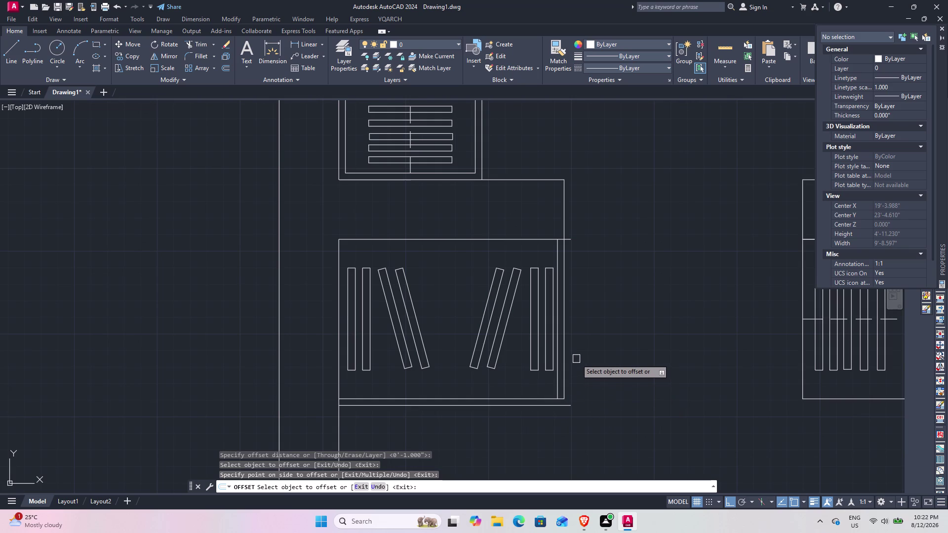
key(space)
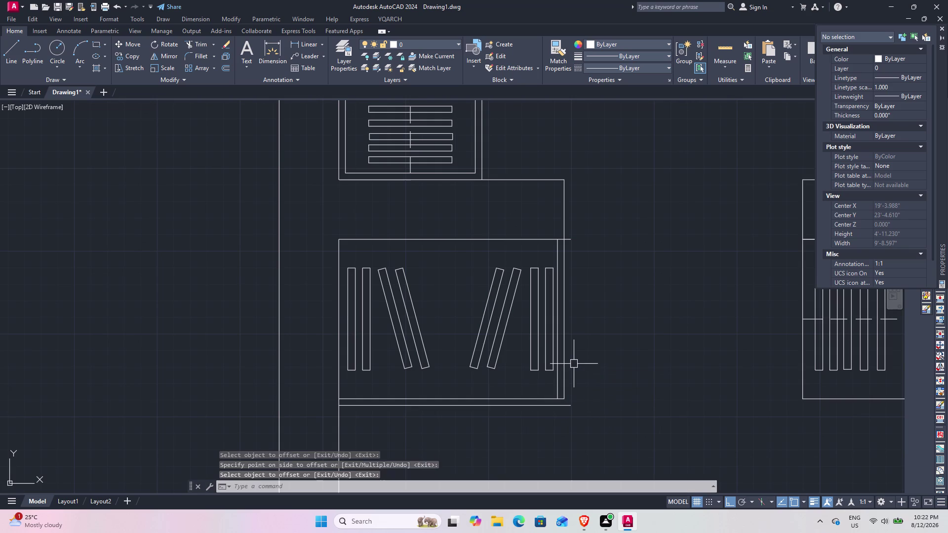
Fillet the wardrobe's bottom and top right corners so the lines meet cleanly.
text(f)
key(space)
scroll(up, 3)
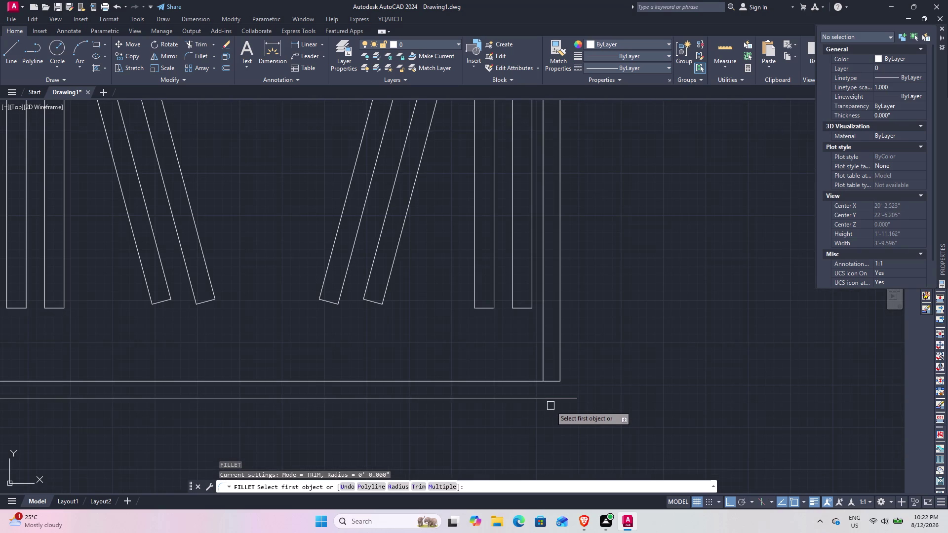
click(550, 396)
click(562, 357)
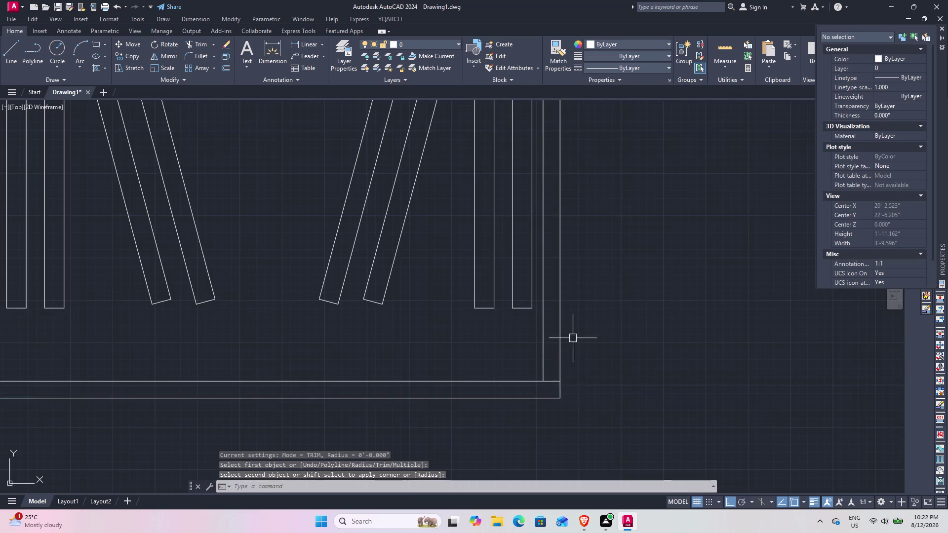
middle_drag(574, 336, 601, 532)
click(559, 178)
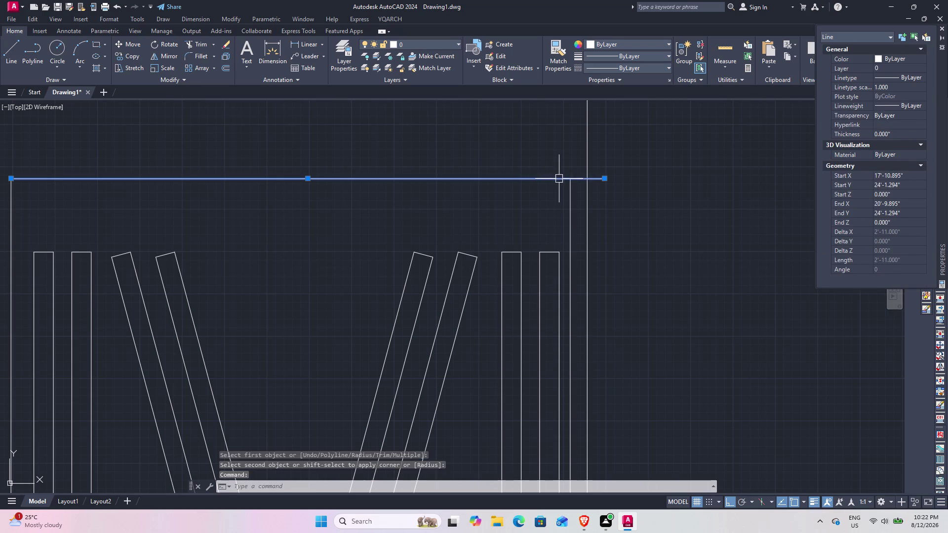
click(591, 197)
key(Escape)
key(space)
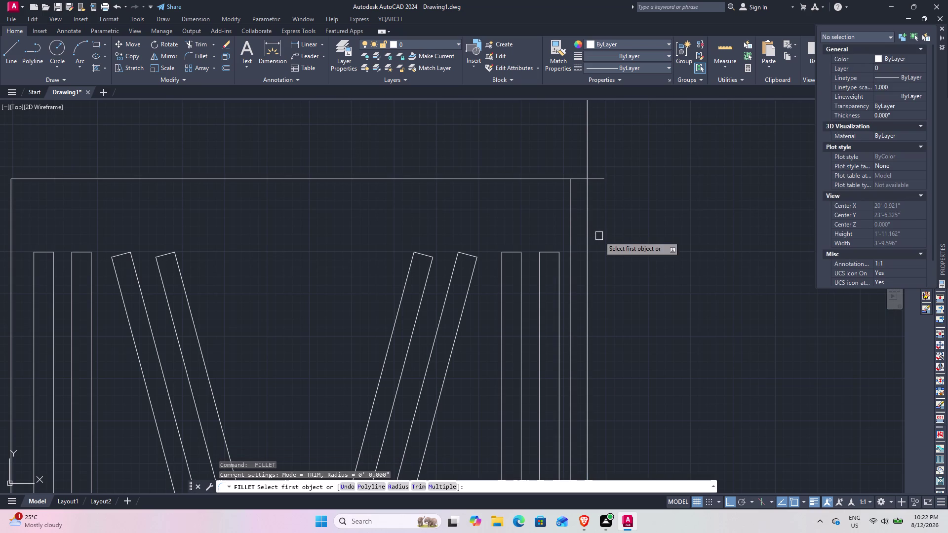
click(545, 179)
click(585, 211)
Trim the overhanging offset line ends with a fence.
middle_drag(598, 312, 594, 220)
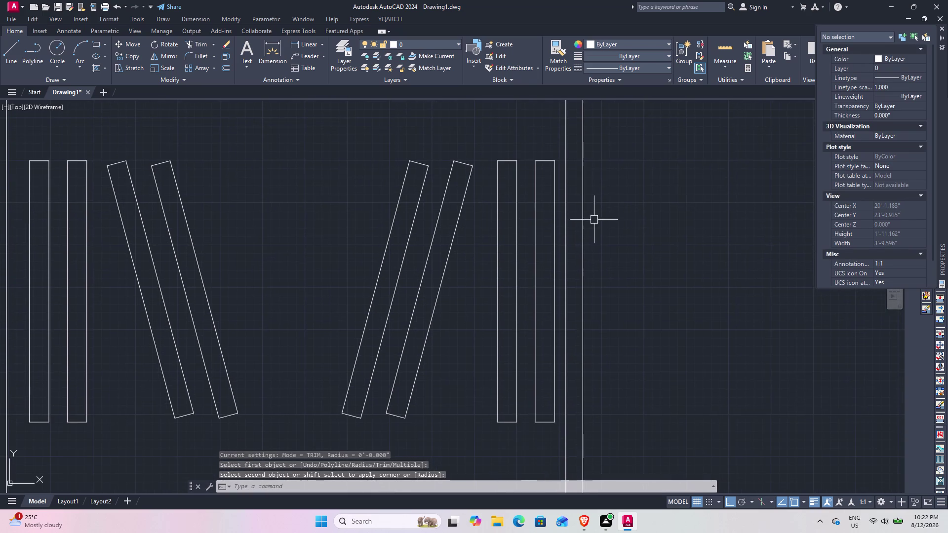
middle_drag(584, 244, 567, 414)
text(tr)
key(space)
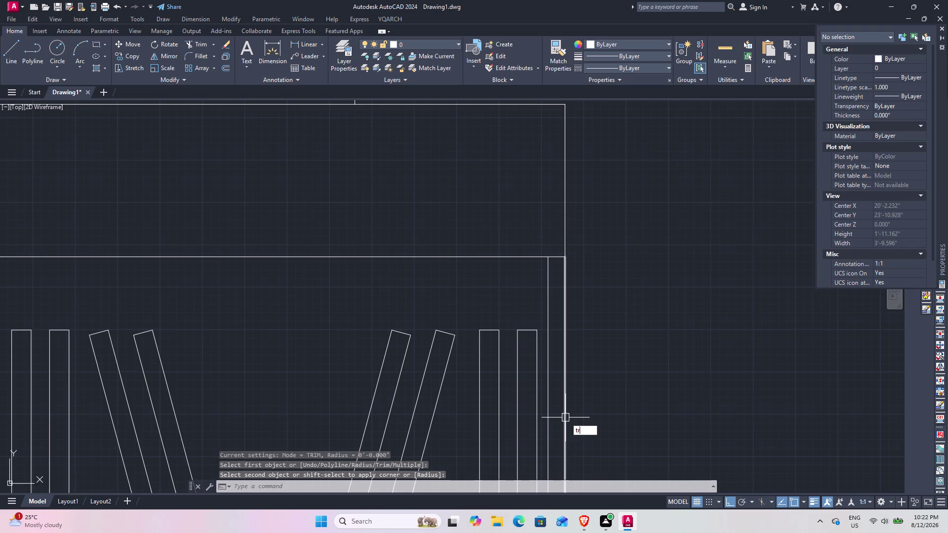
click(555, 245)
click(556, 279)
middle_drag(559, 345, 556, 179)
scroll(down, 3)
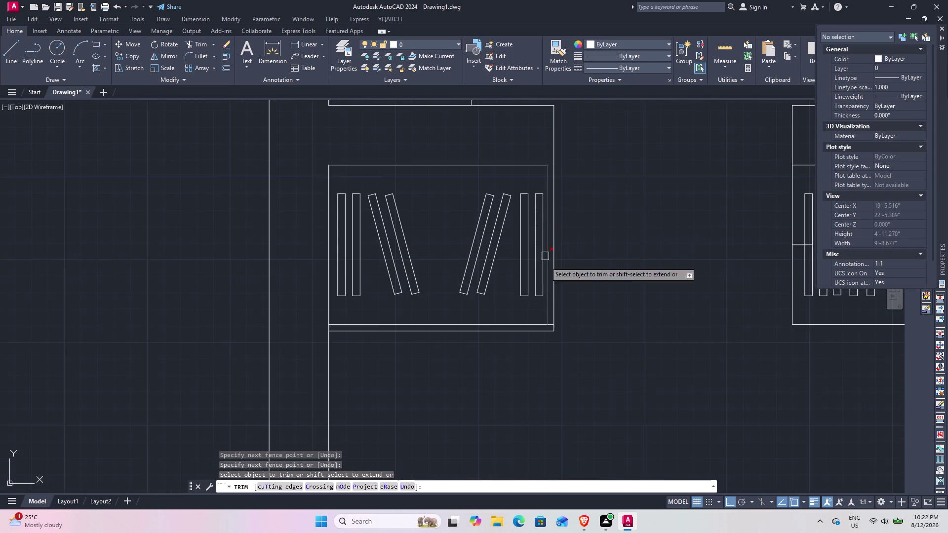
middle_drag(543, 282, 547, 233)
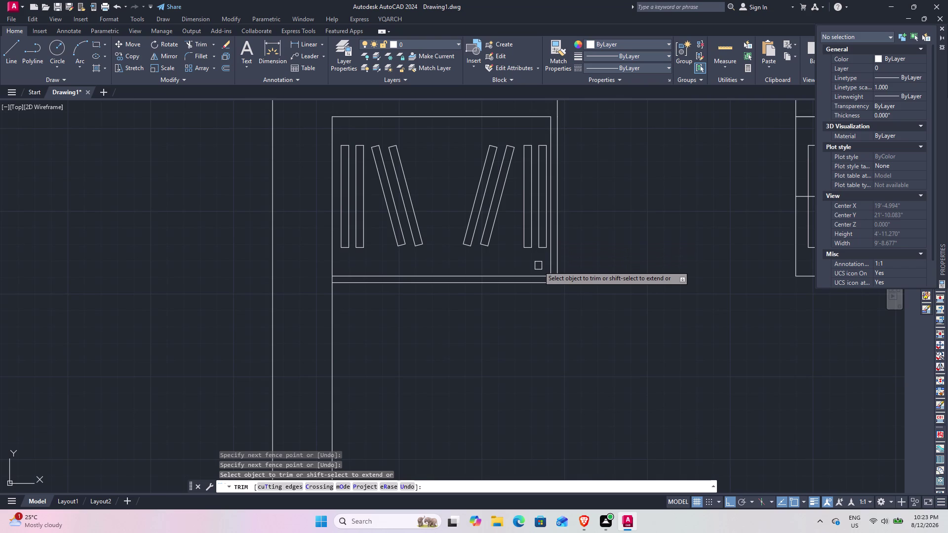
middle_drag(519, 178, 525, 268)
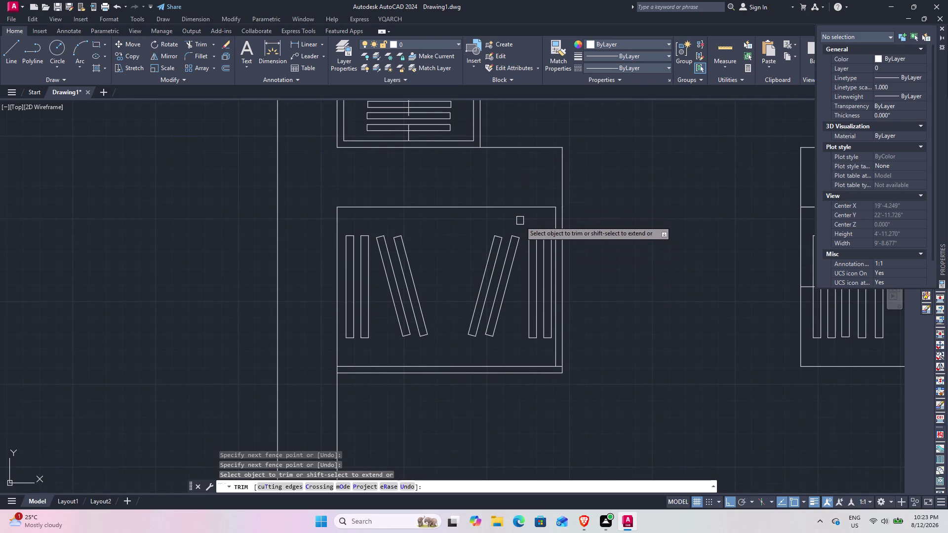
key(space)
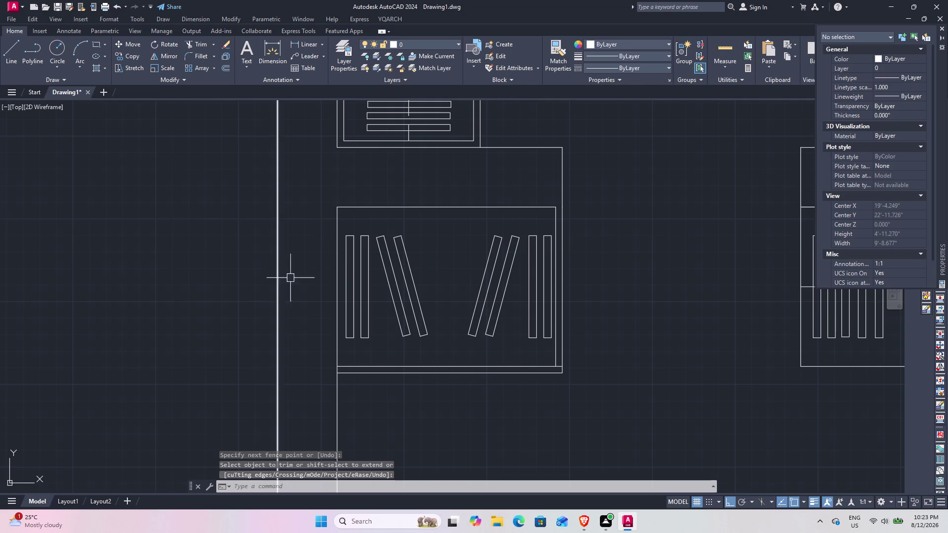
Move the four left hanger shapes slightly to the right.
drag(344, 224, 343, 230)
click(435, 350)
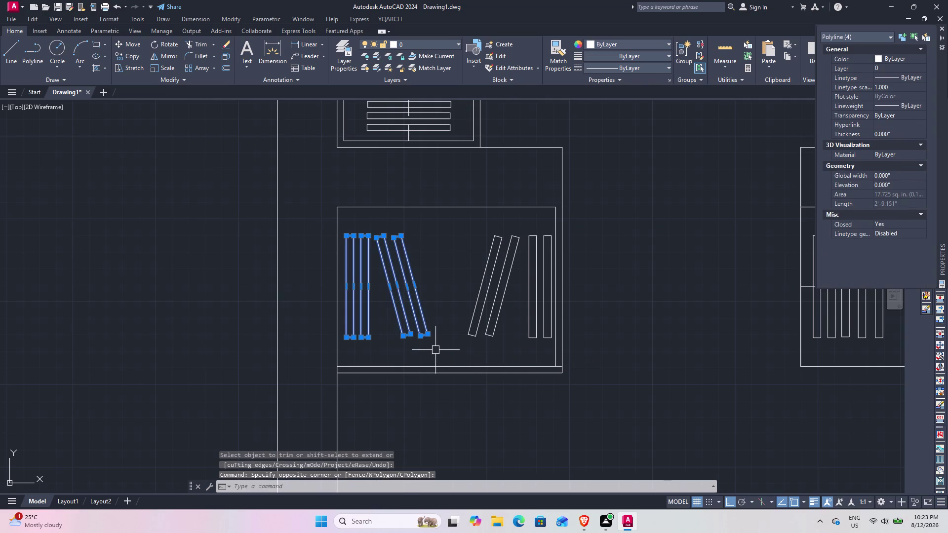
text(m)
key(space)
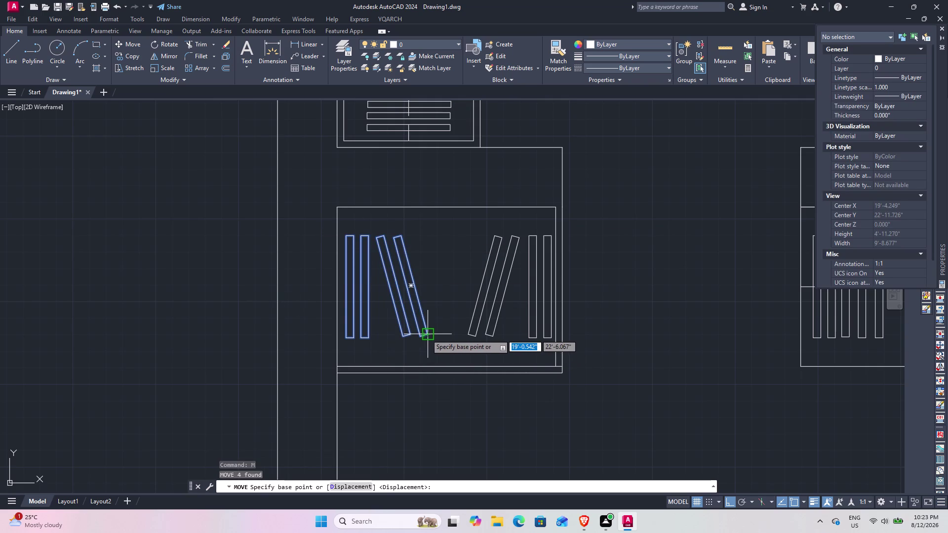
click(419, 335)
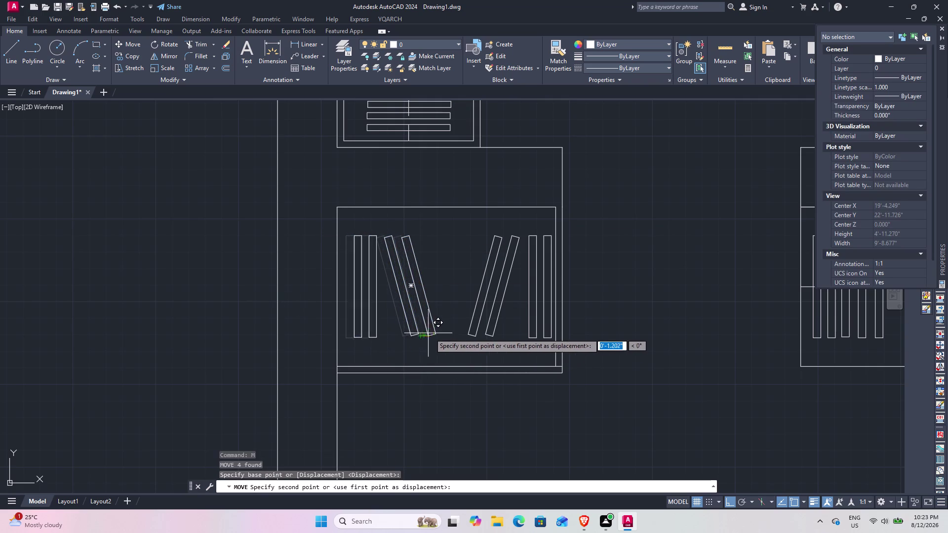
click(435, 333)
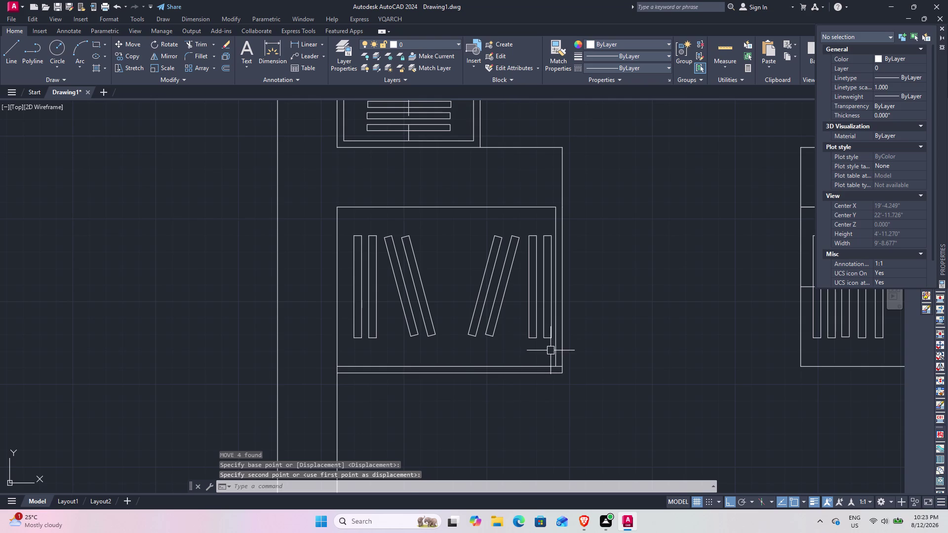
Move the two upright right-side hangers further left.
drag(551, 350, 547, 344)
click(520, 295)
key(m)
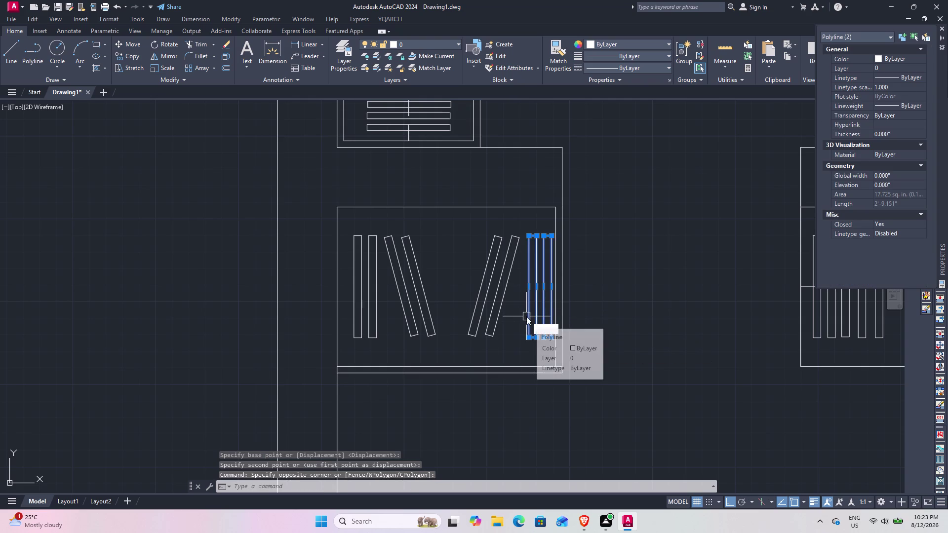
key(space)
click(527, 334)
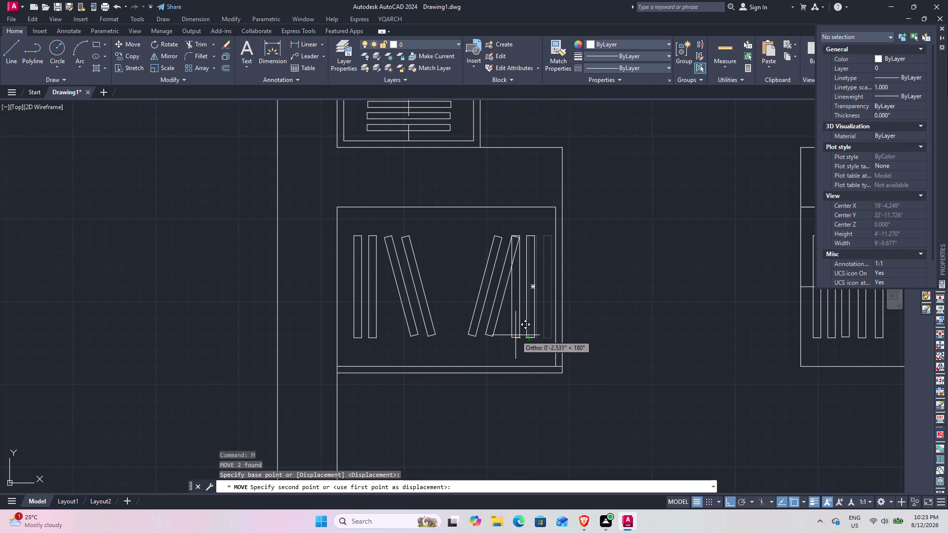
click(515, 336)
Move the two slanted right-side hangers further left and clear the selection.
drag(501, 343, 496, 339)
click(477, 317)
text(m)
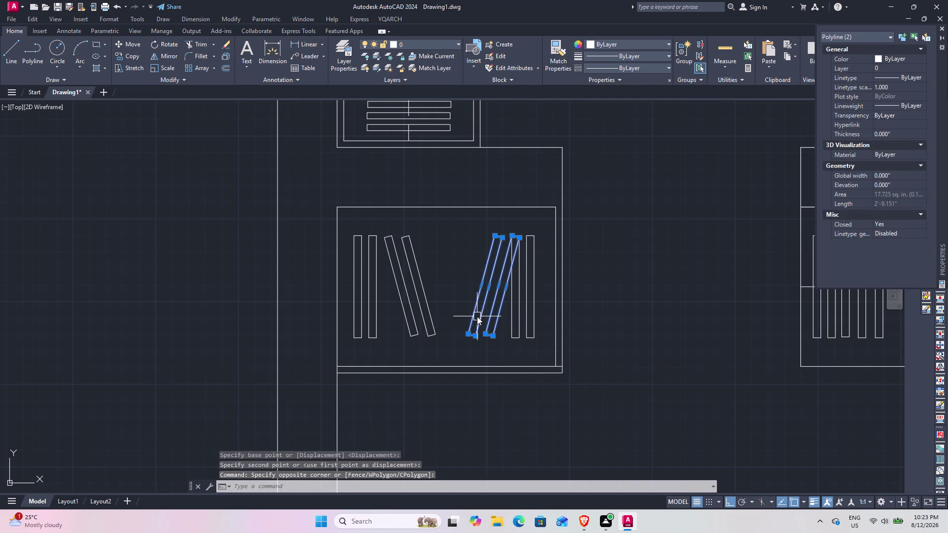
key(space)
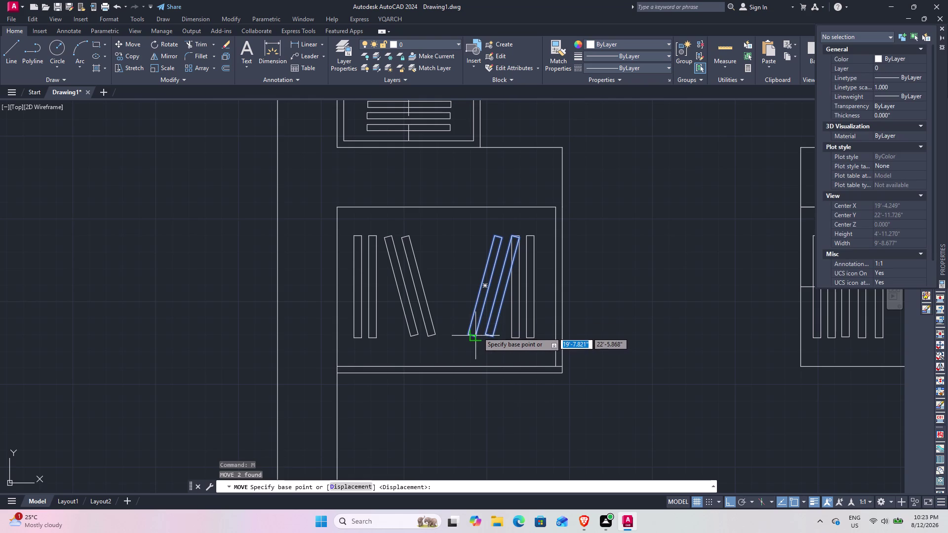
click(476, 337)
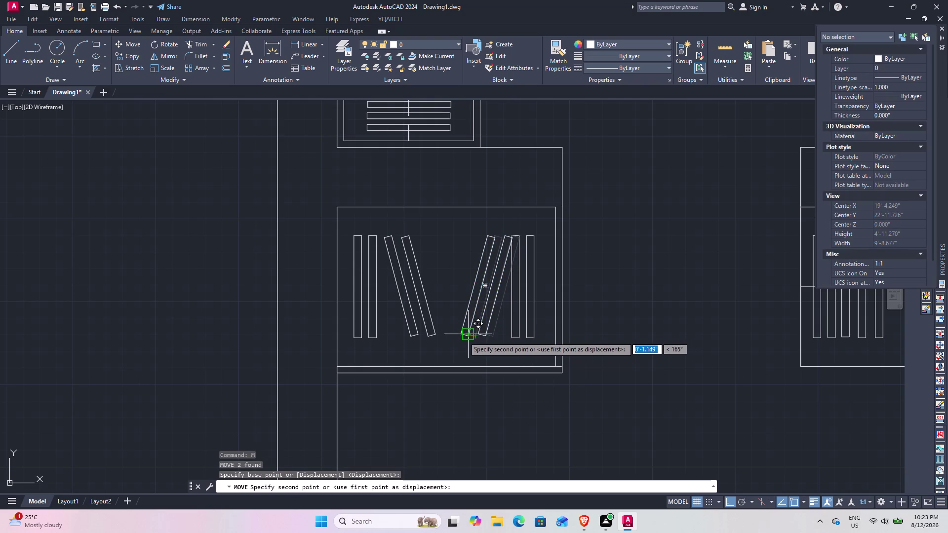
click(458, 338)
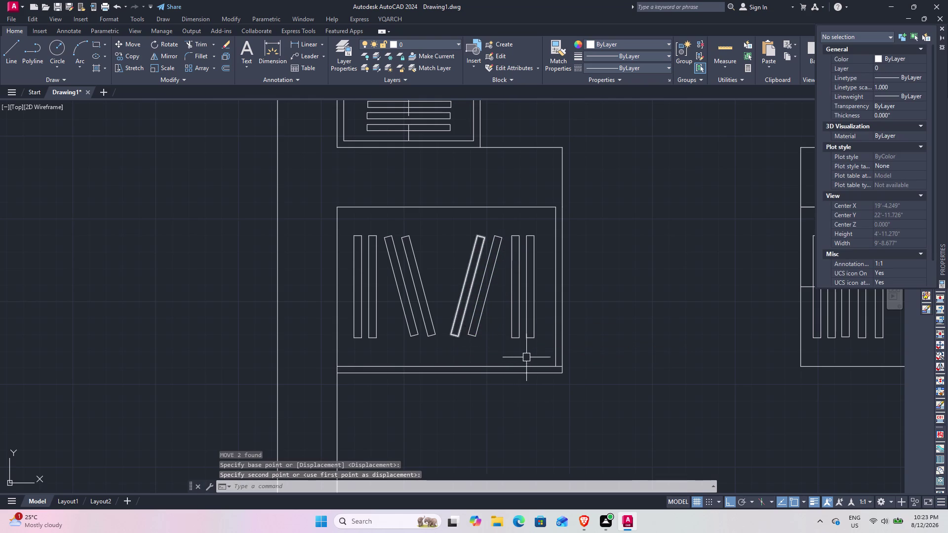
key(Escape)
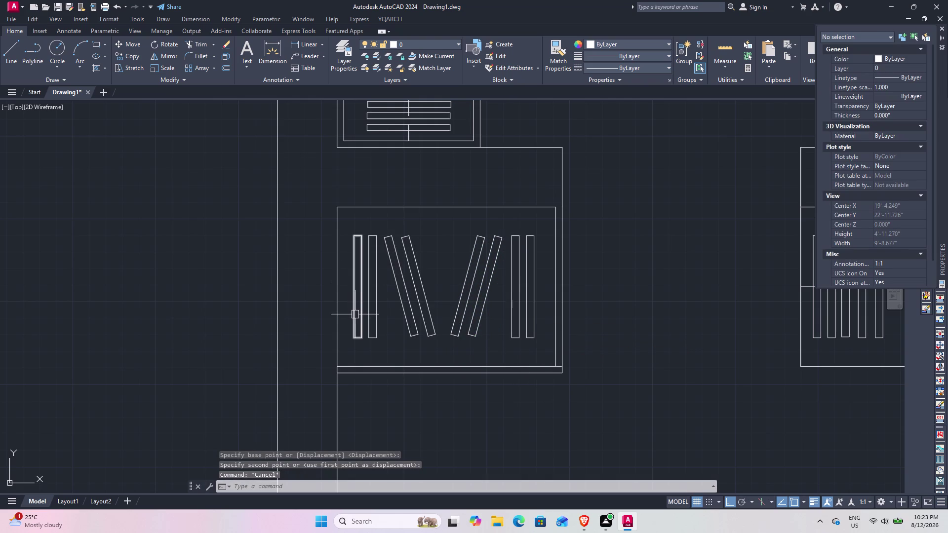
click(372, 317)
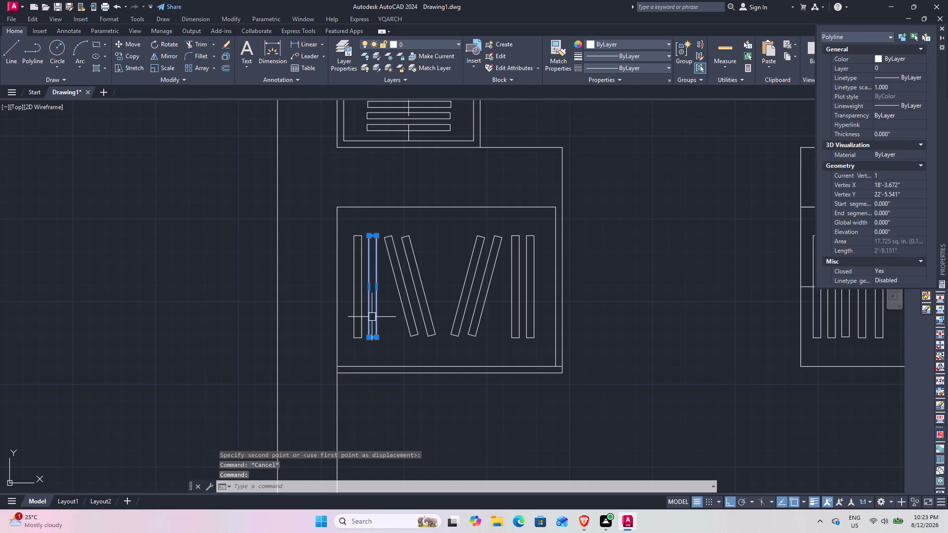
key(Right)
key(Right)
key(Escape)
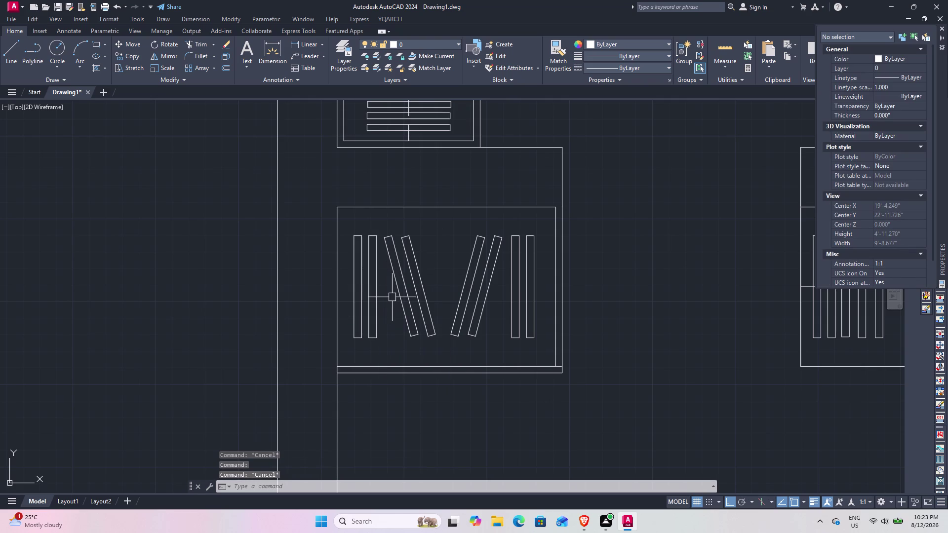
Offset the wardrobe's top and left edges inward using the previous distance.
text(o)
key(space)
key(space)
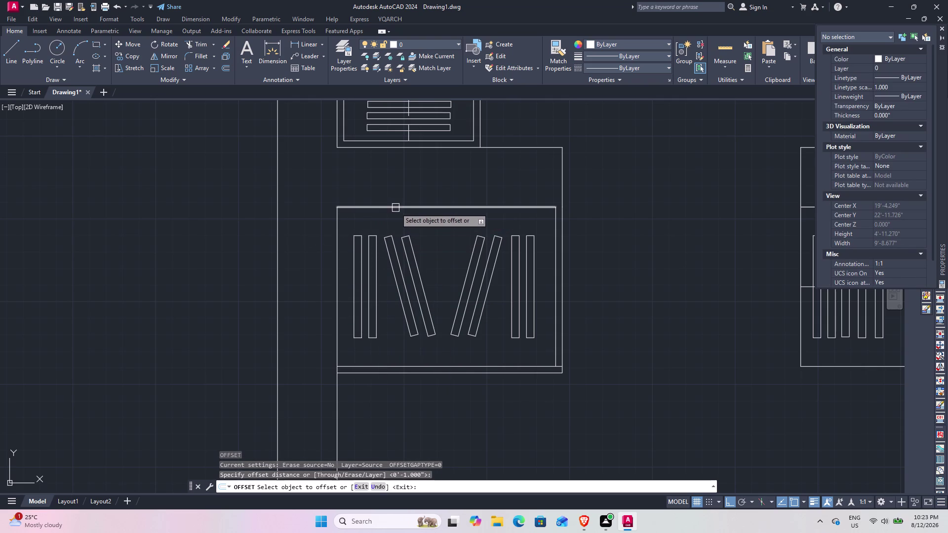
click(396, 208)
click(397, 223)
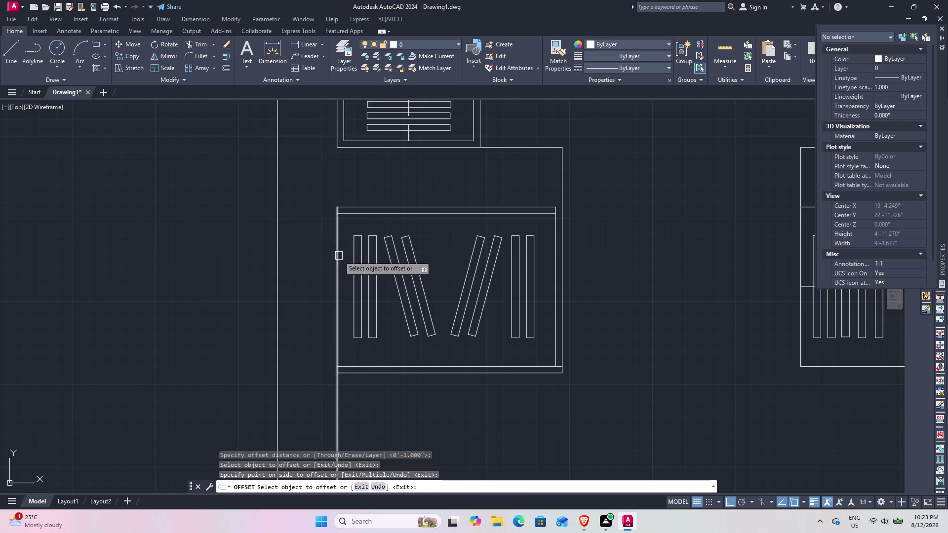
click(339, 255)
click(345, 256)
scroll(down, 3)
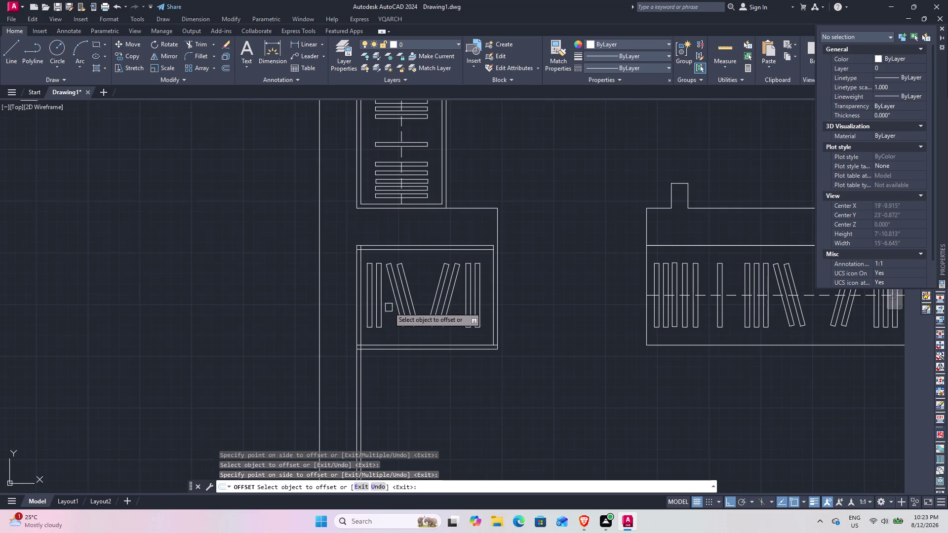
key(Escape)
scroll(up, 3)
Trim the overlapping line ends below the closet with a fence.
key(t)
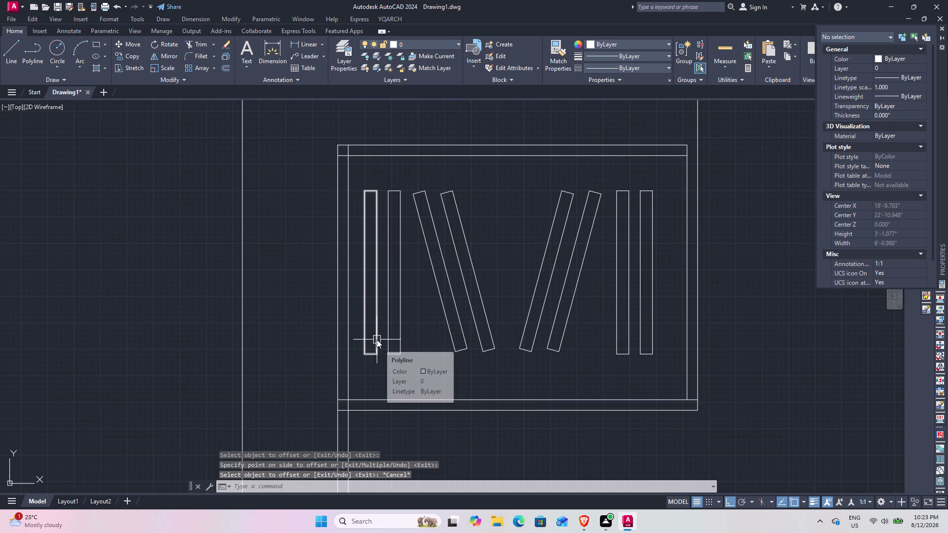
text(r)
key(space)
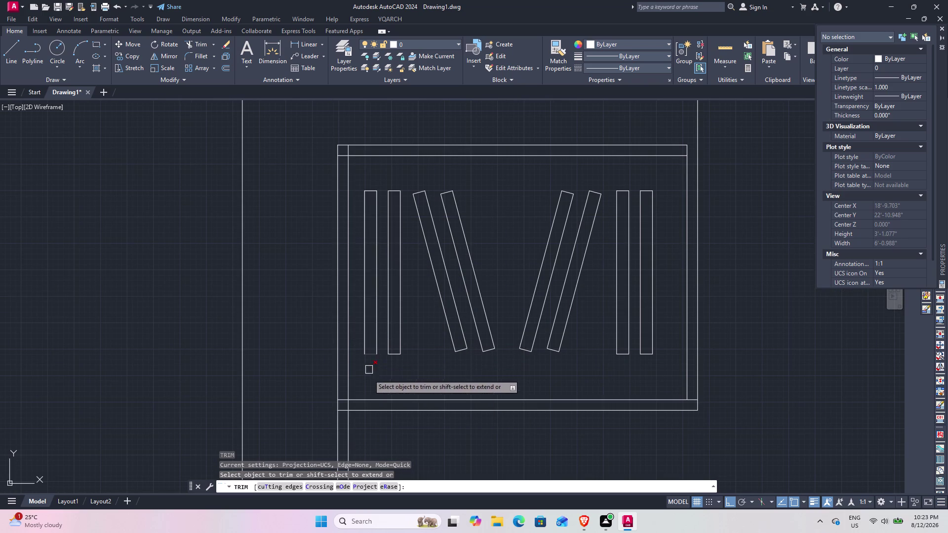
scroll(up, 3)
click(341, 385)
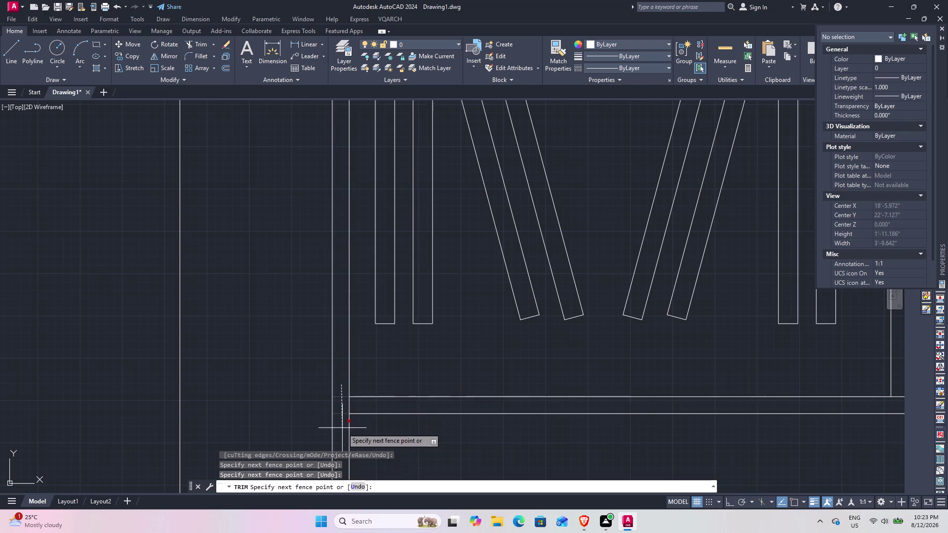
click(342, 429)
click(342, 410)
click(362, 405)
scroll(down, 3)
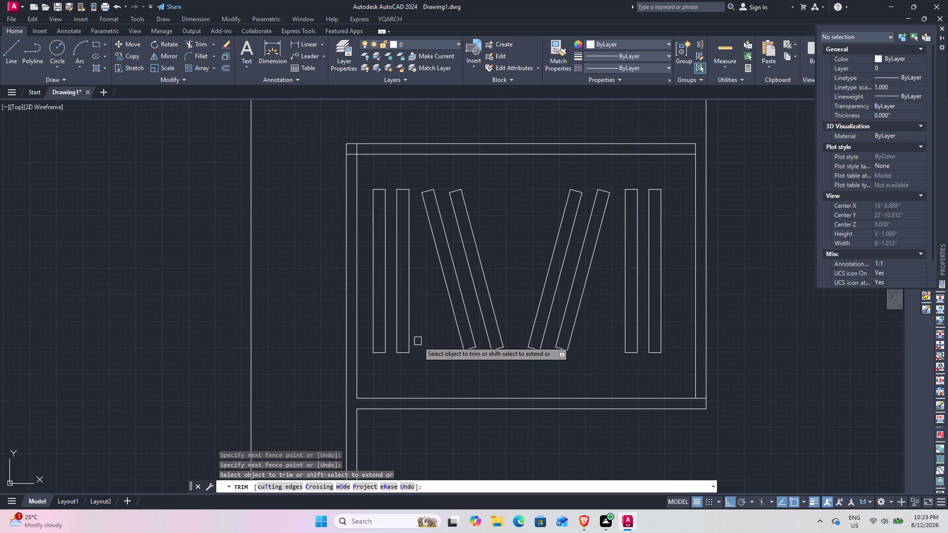
Trim the overhanging wall pieces and stray lines at the closet corners.
middle_drag(418, 341, 411, 325)
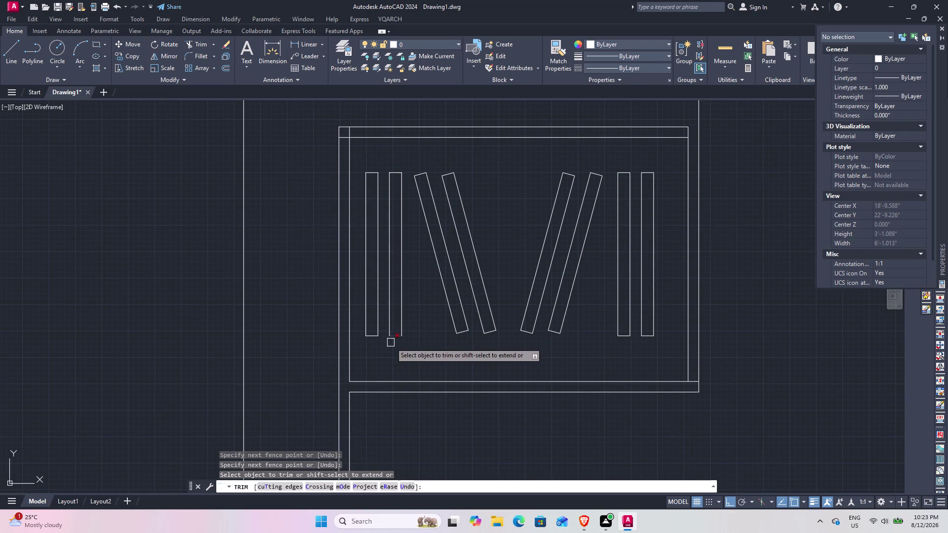
scroll(up, 3)
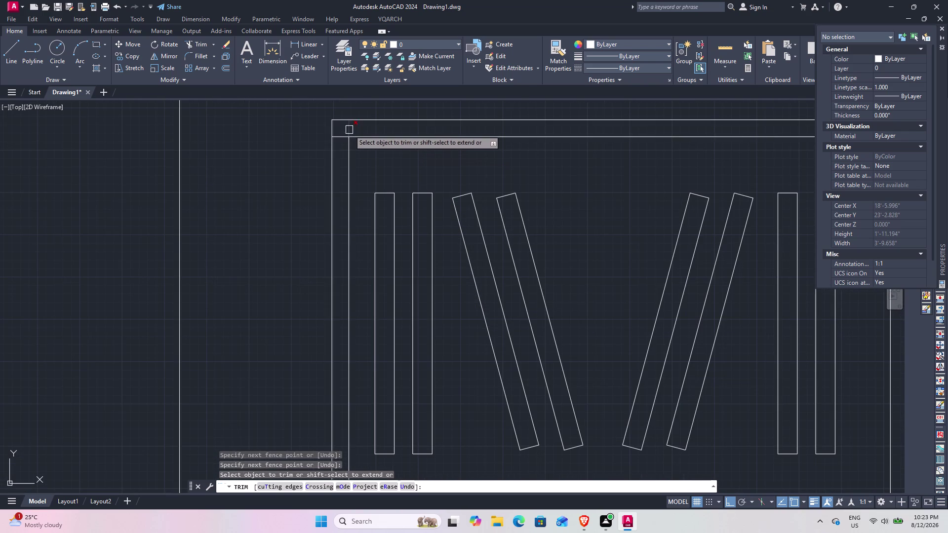
click(353, 129)
click(341, 136)
middle_drag(471, 210, 334, 205)
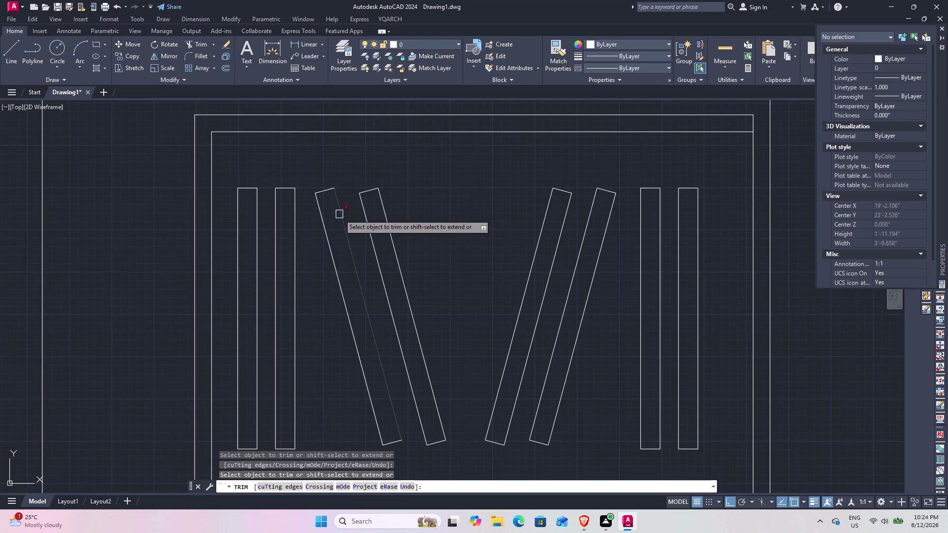
scroll(down, 3)
scroll(up, 3)
click(714, 232)
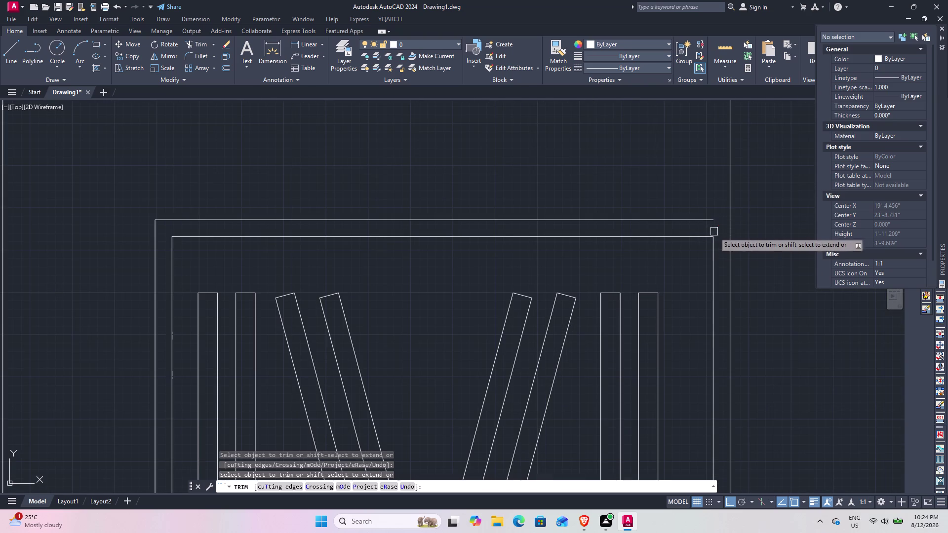
middle_drag(687, 298, 639, 200)
scroll(down, 3)
middle_drag(586, 243, 564, 186)
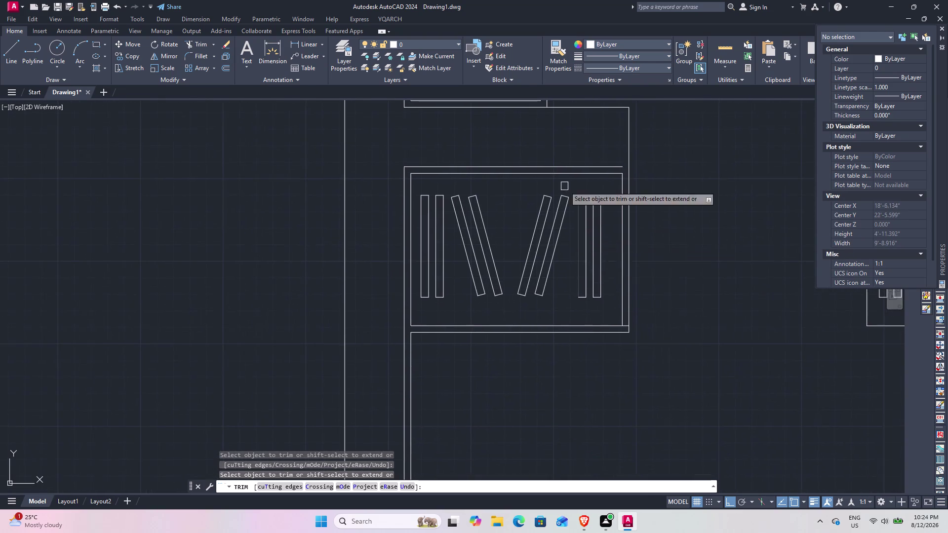
scroll(up, 3)
click(600, 329)
key(space)
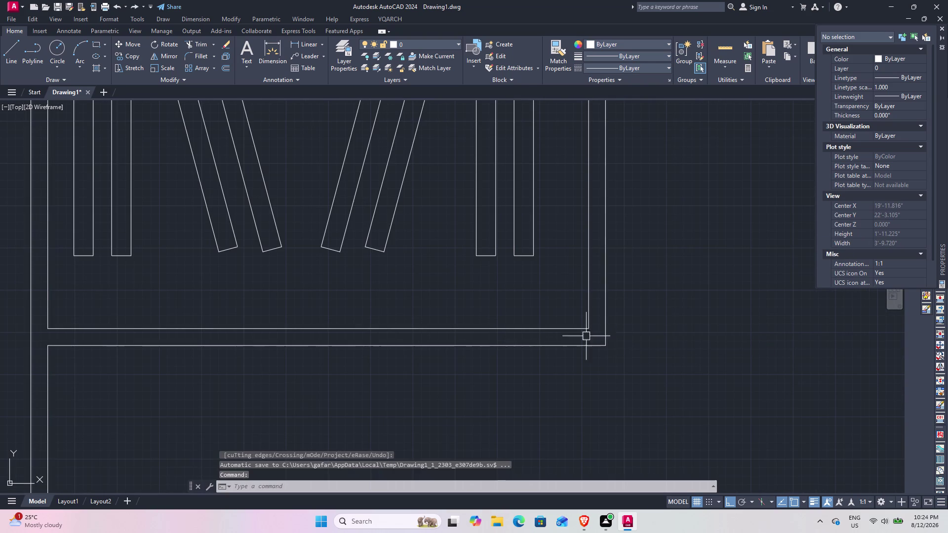
Extend a wall line to meet the closet outline.
scroll(down, 3)
middle_drag(515, 342, 562, 359)
key(e)
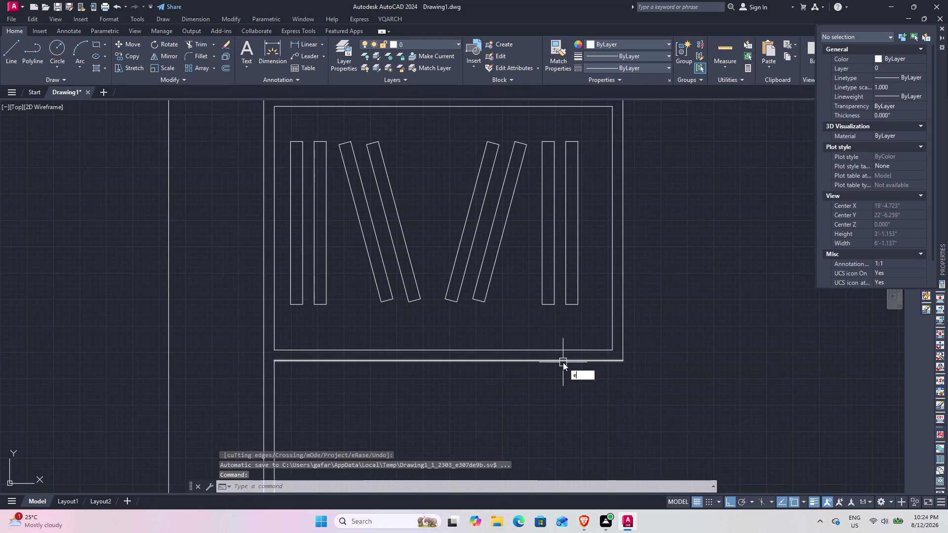
text(x)
key(space)
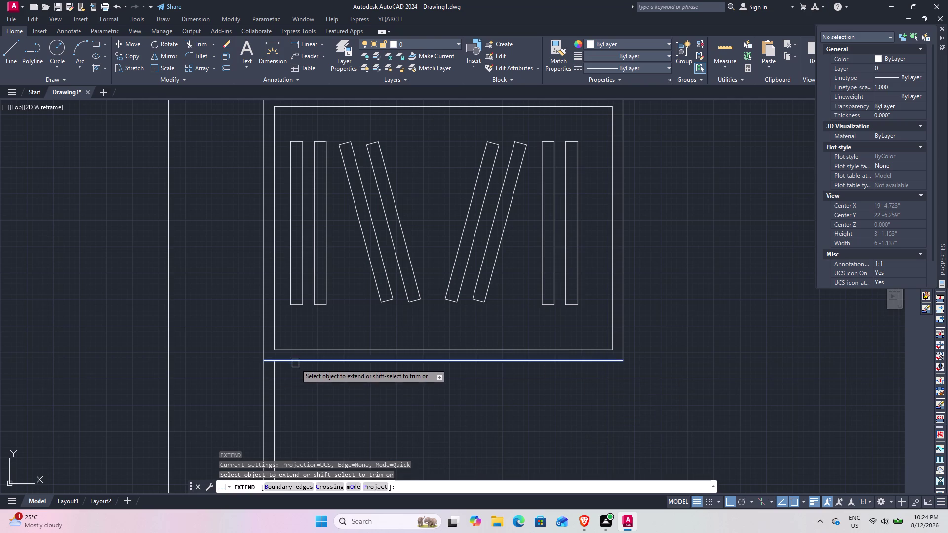
click(296, 363)
scroll(up, 3)
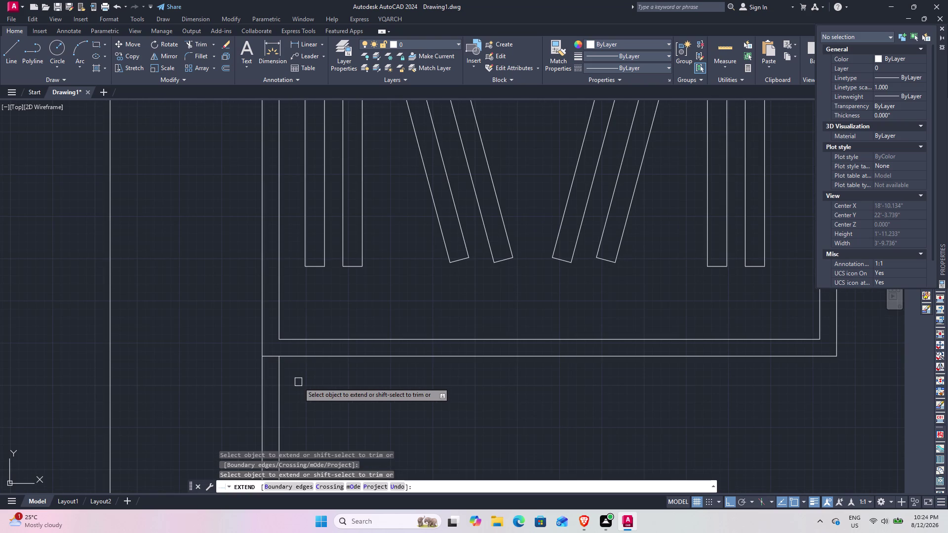
key(space)
Trim the short line piece below the closet.
text(trv)
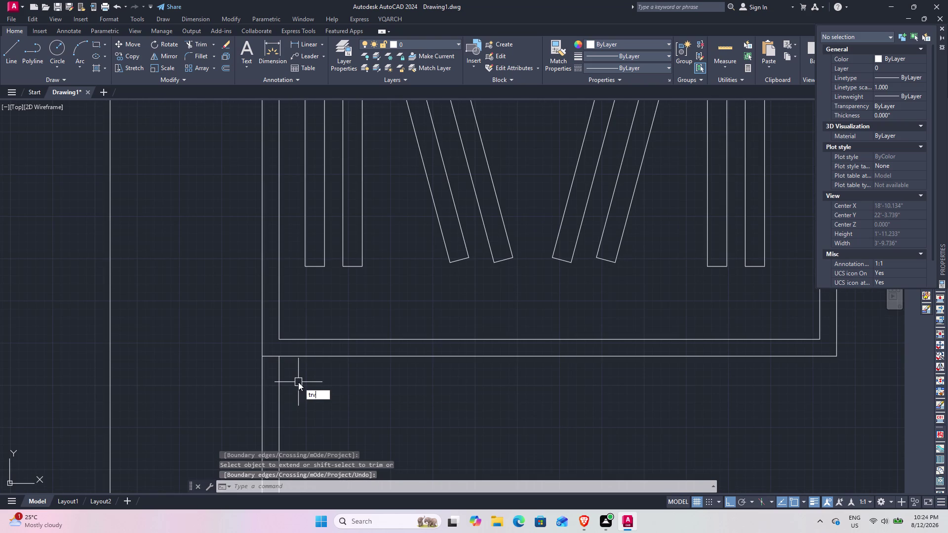
key(Escape)
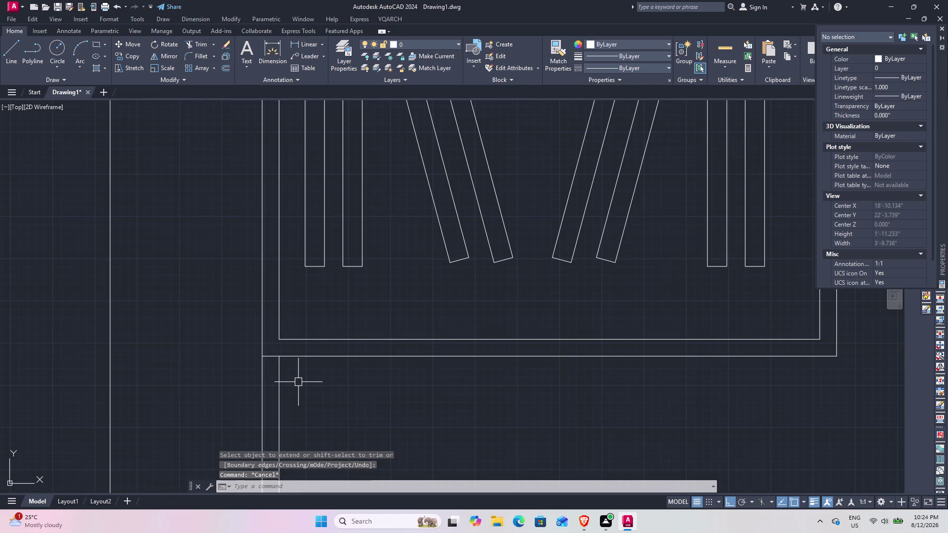
text(tr)
key(space)
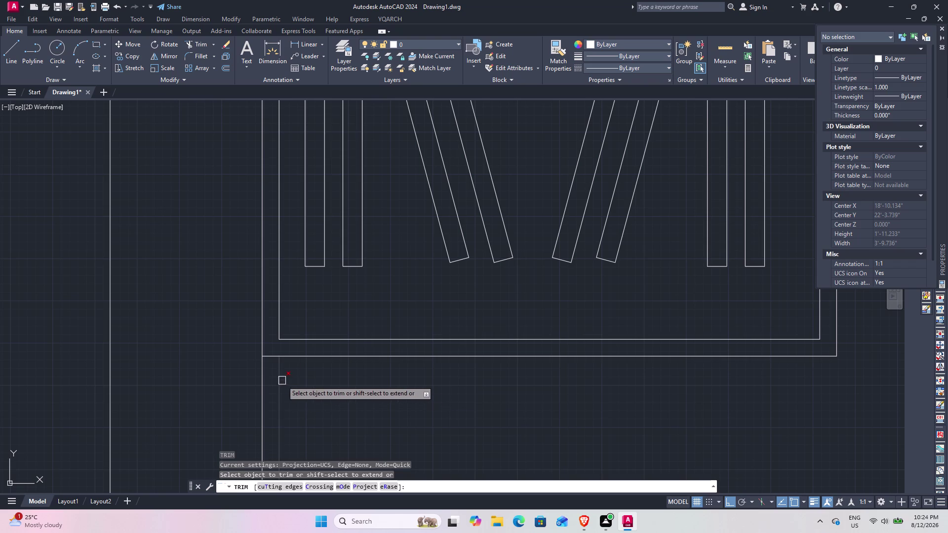
click(281, 381)
scroll(down, 3)
middle_drag(373, 380, 369, 203)
middle_drag(402, 249, 318, 404)
scroll(up, 3)
key(space)
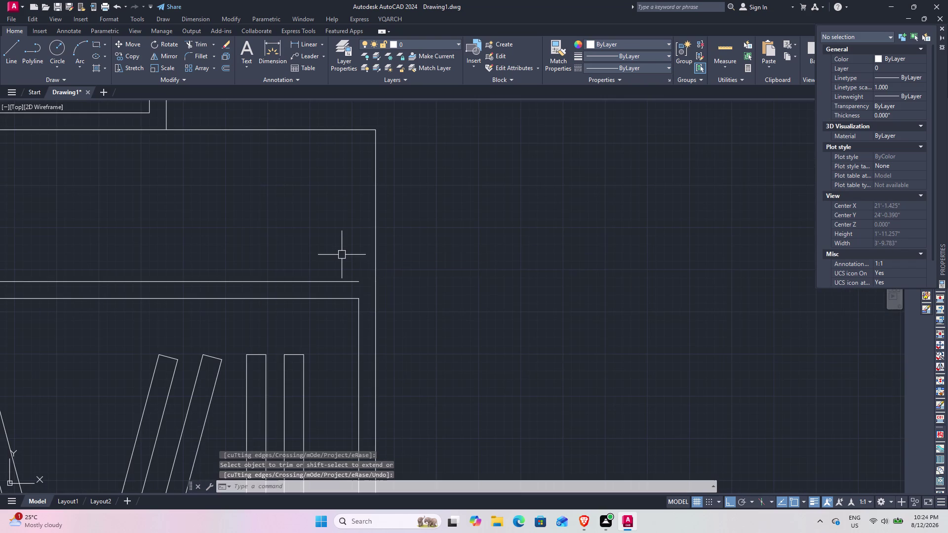
Extend another wall line to close the closet's top corner.
key(e)
key(space)
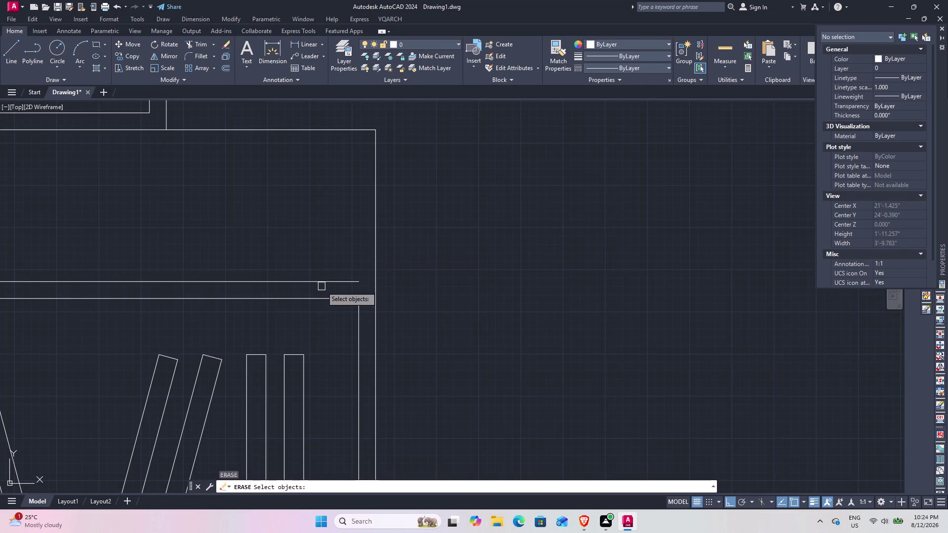
key(Escape)
text(e)
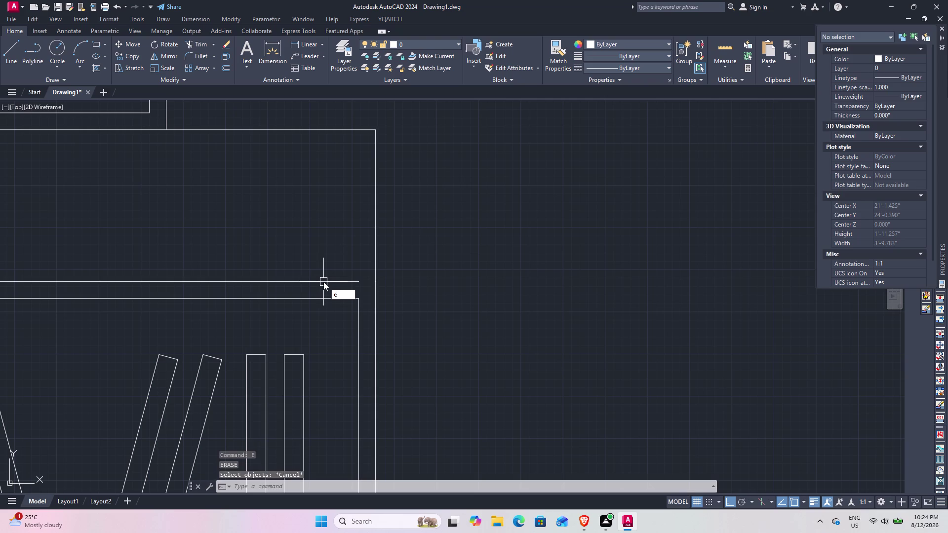
text(x)
key(space)
click(324, 282)
scroll(down, 3)
middle_drag(333, 280, 390, 270)
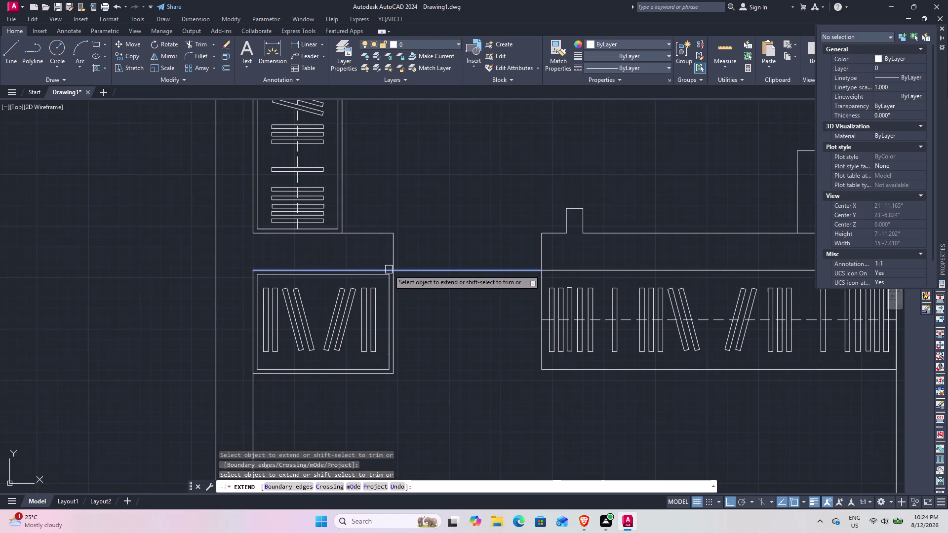
key(Escape)
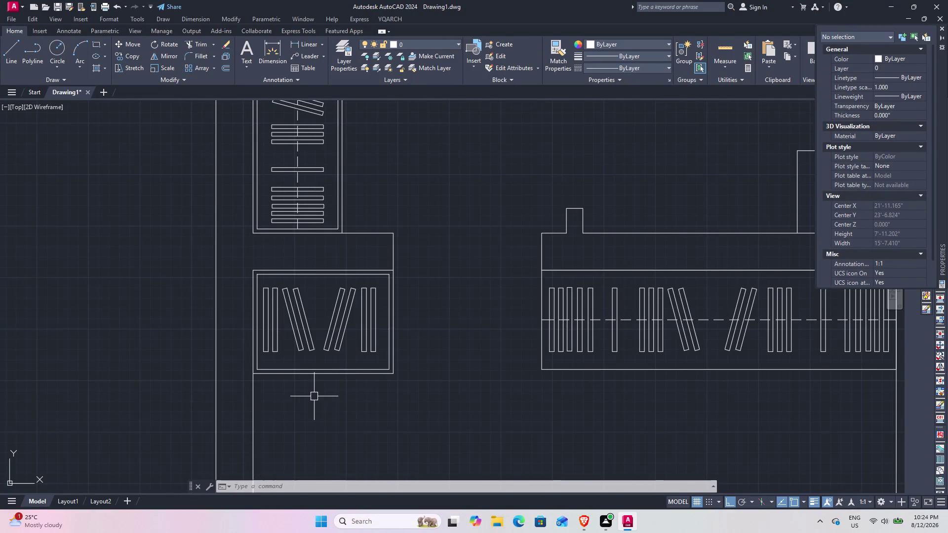
middle_drag(293, 395, 268, 392)
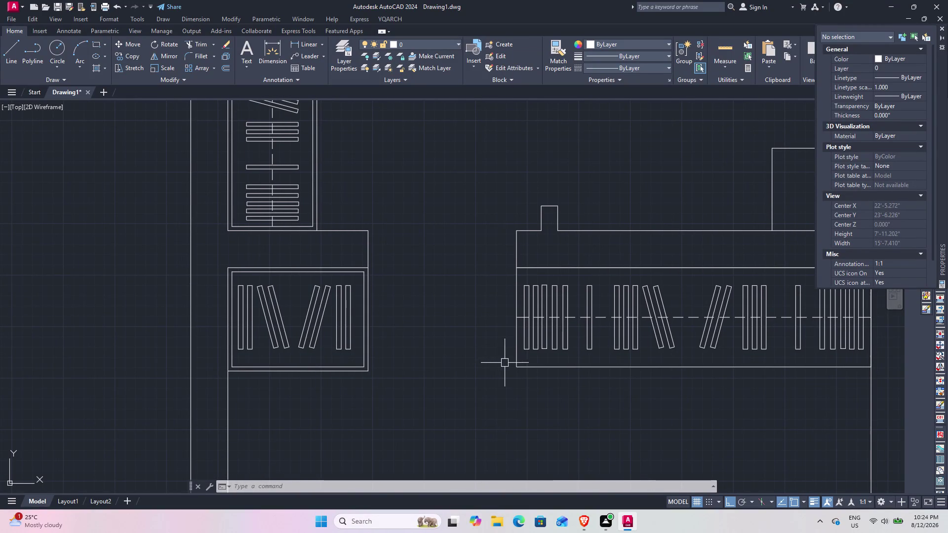
Shift the five hangers at the long wardrobe's left end to the right.
middle_drag(534, 350, 308, 377)
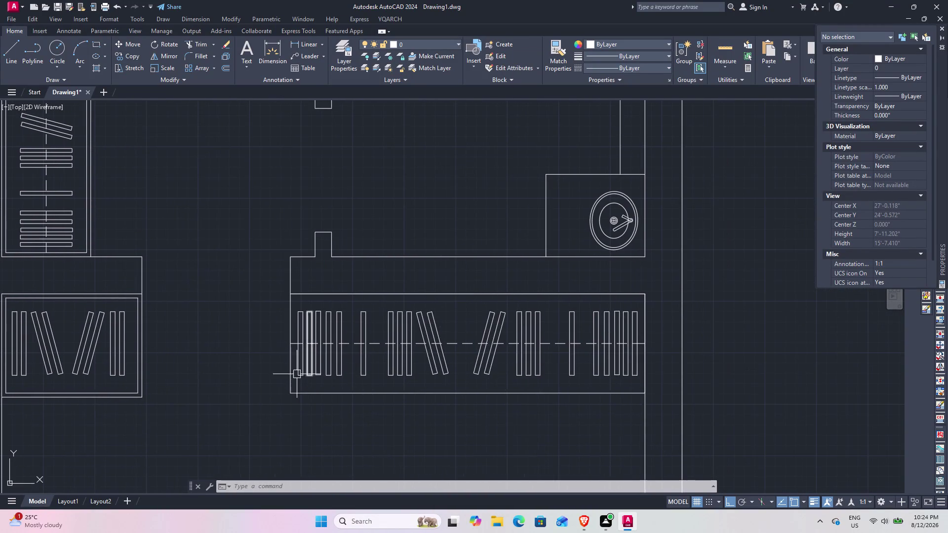
scroll(up, 3)
middle_drag(271, 353, 277, 339)
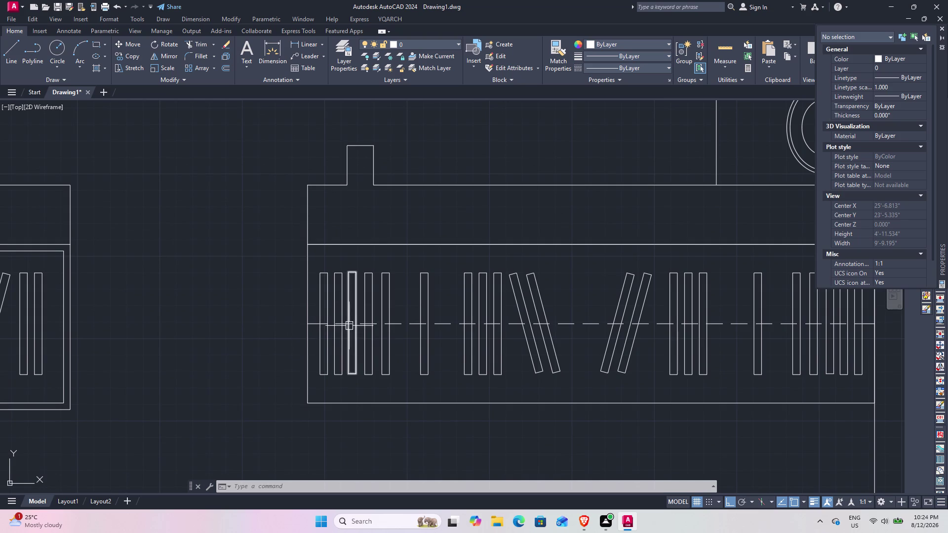
scroll(down, 3)
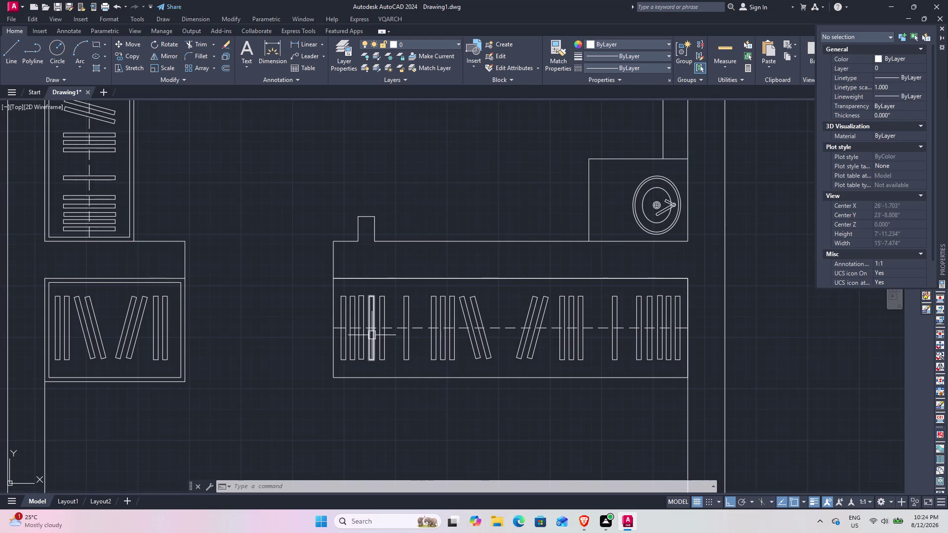
scroll(up, 3)
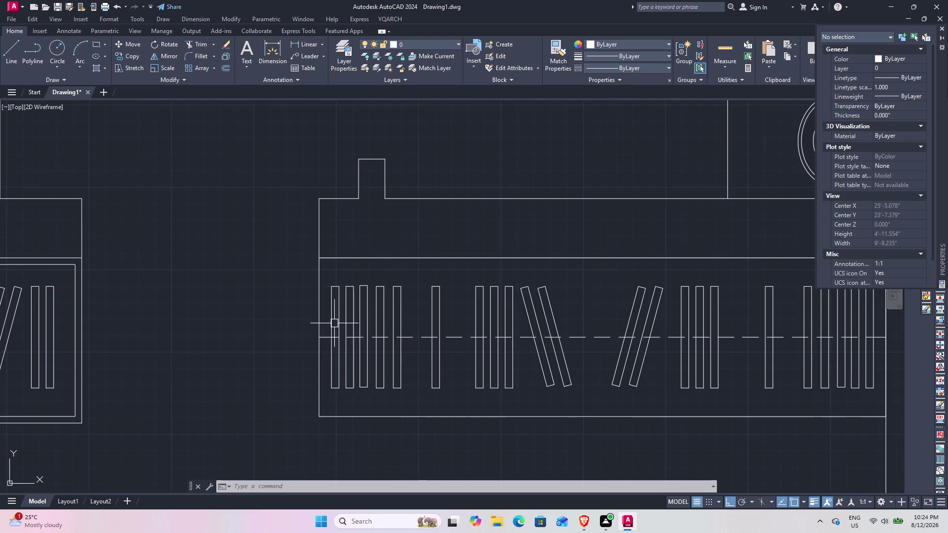
scroll(up, 3)
scroll(down, 3)
middle_drag(455, 330, 427, 331)
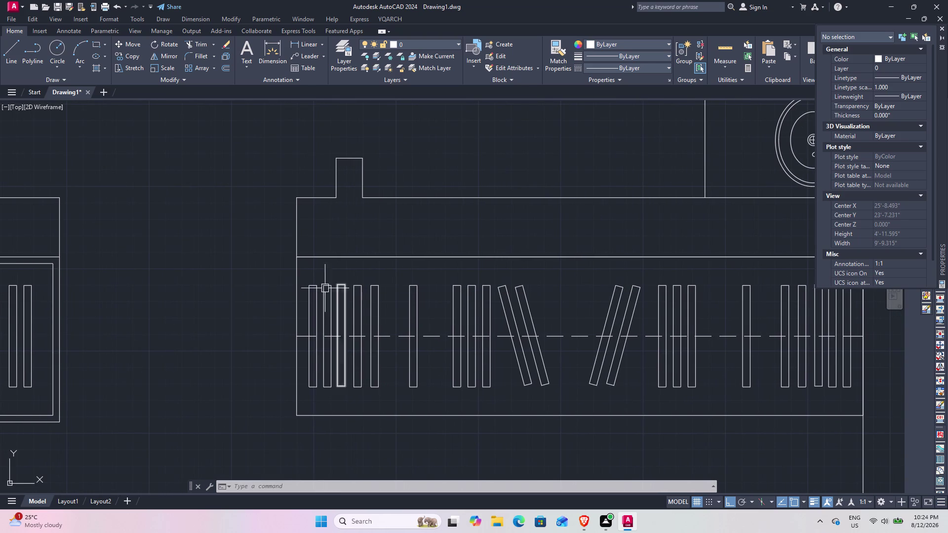
click(304, 271)
click(392, 400)
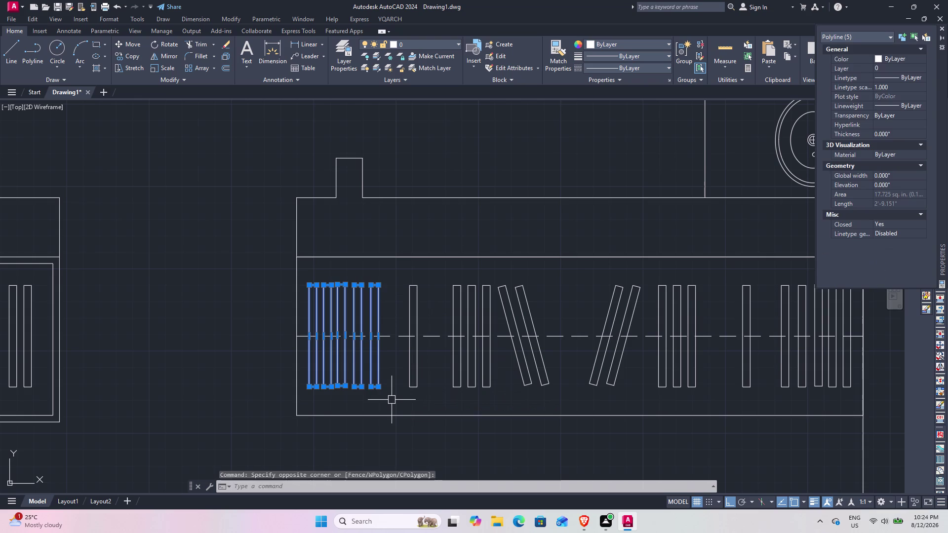
text(m)
key(space)
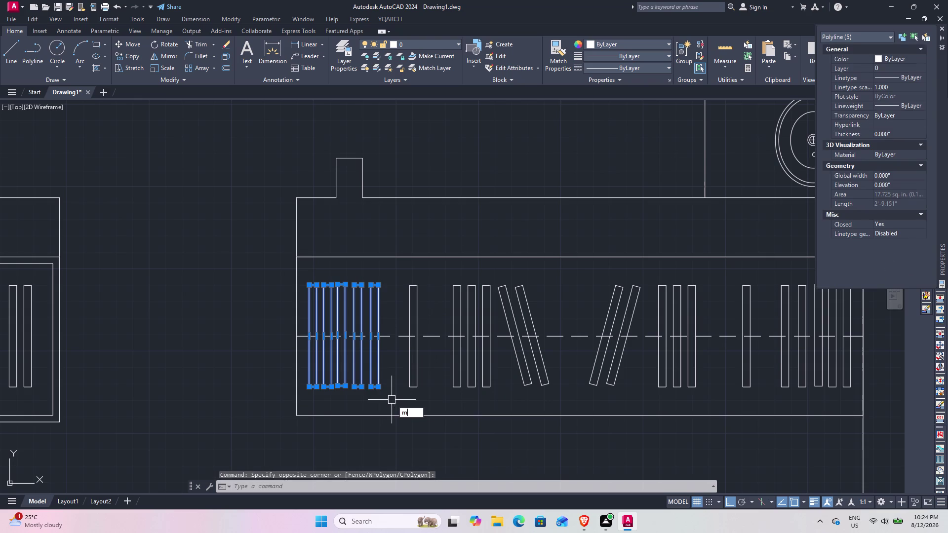
click(380, 390)
click(395, 390)
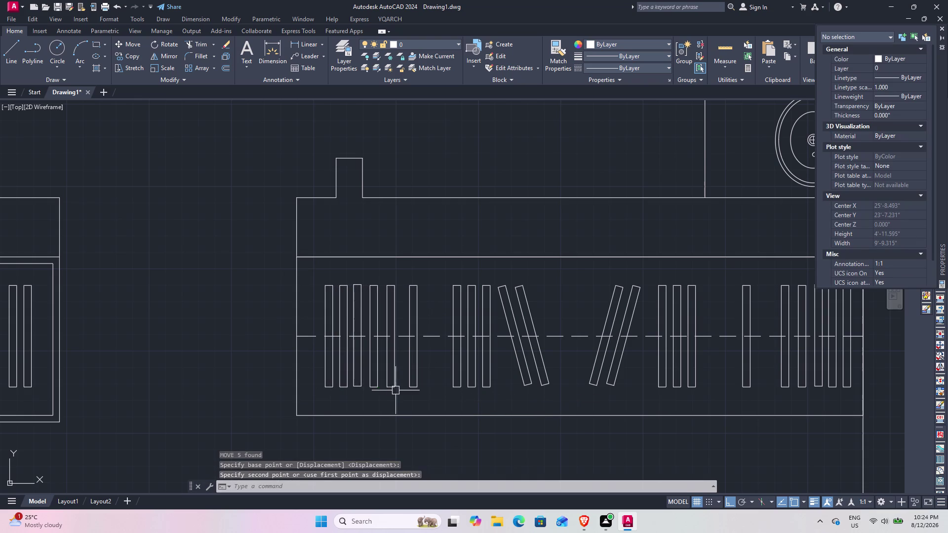
Shift the five hangers at the wardrobe's right end further left.
middle_drag(673, 393, 415, 411)
click(513, 294)
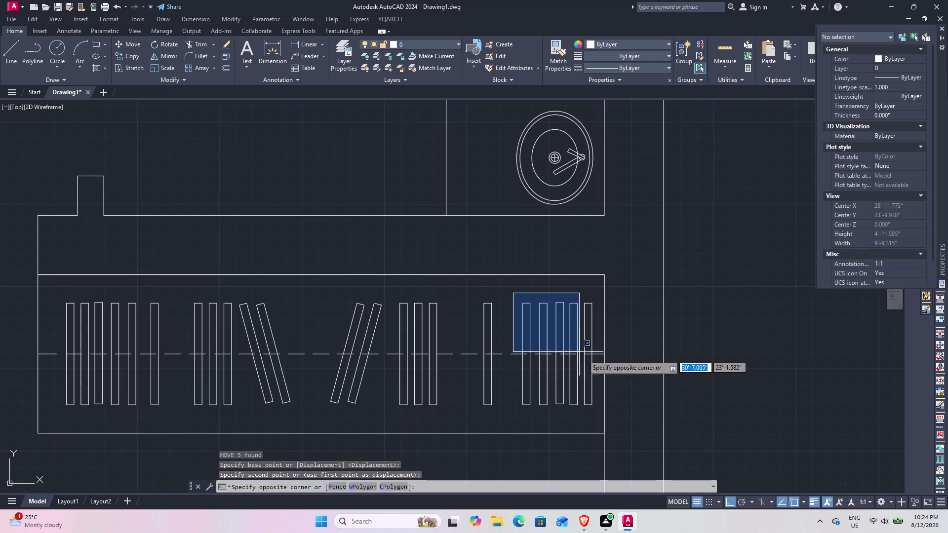
click(597, 416)
text(m)
key(space)
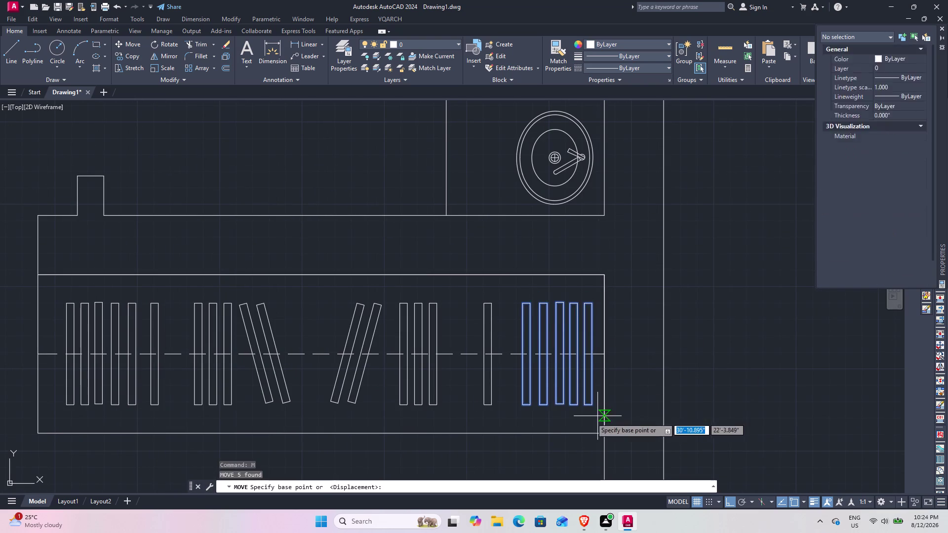
click(519, 407)
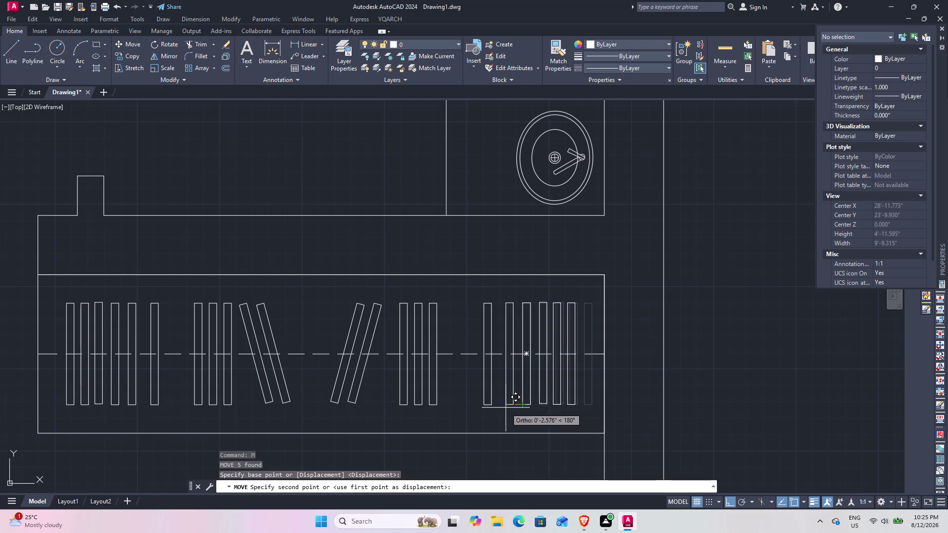
click(505, 407)
scroll(down, 3)
key(space)
text(o)
key(space)
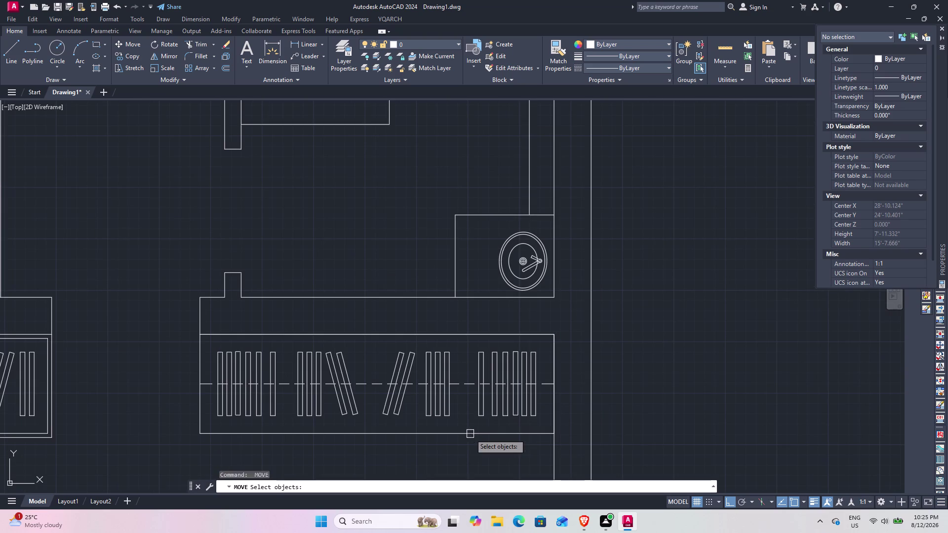
Offset the long closet's four edges inward to form an inner outline.
click(552, 411)
click(538, 414)
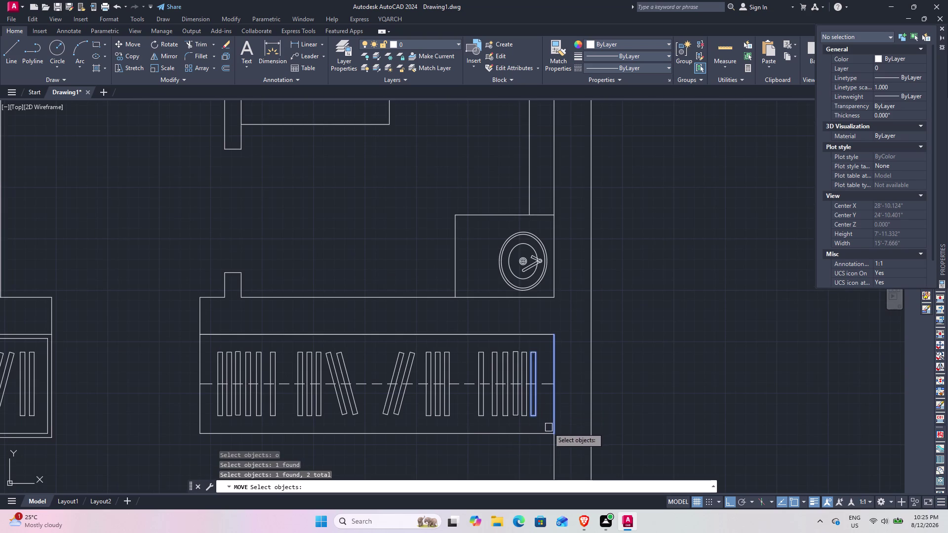
key(Escape)
key(o)
key(space)
key(space)
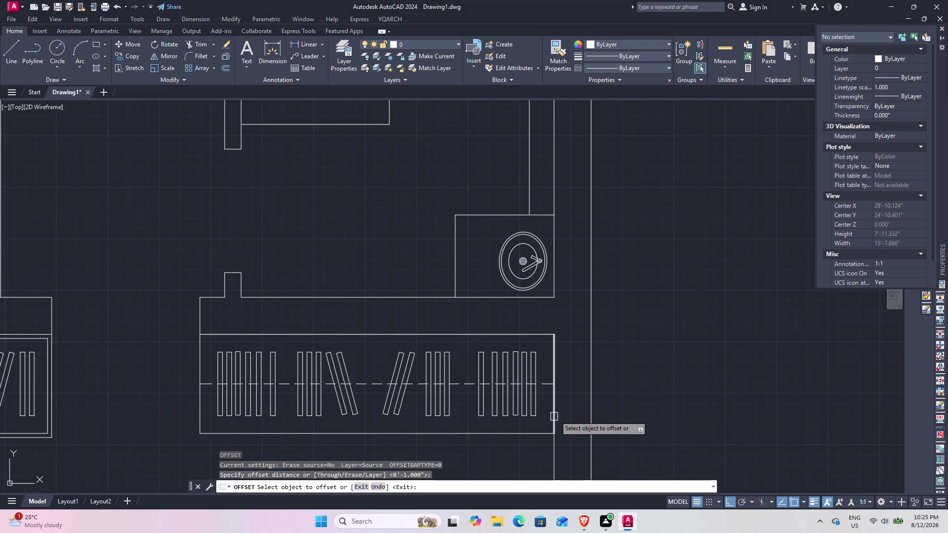
click(555, 414)
click(538, 418)
click(446, 335)
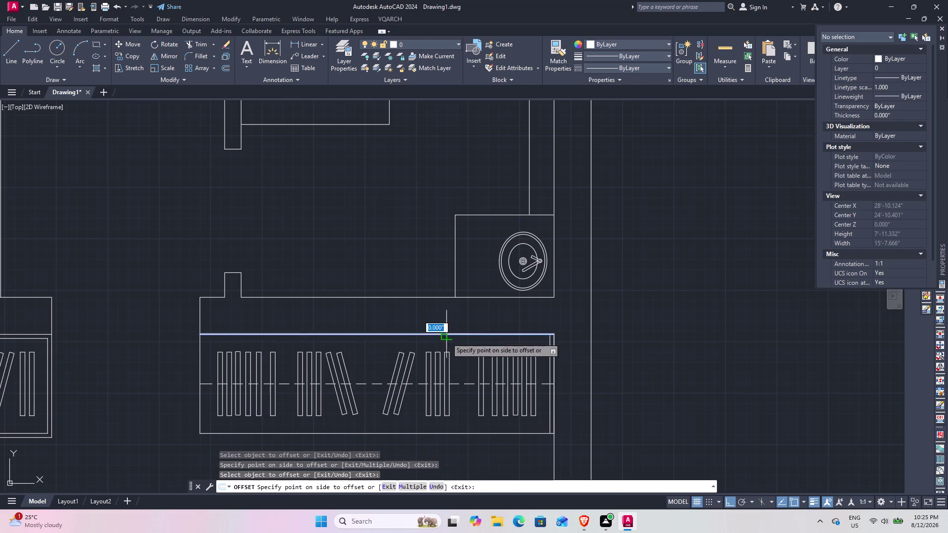
click(446, 351)
click(202, 364)
click(208, 365)
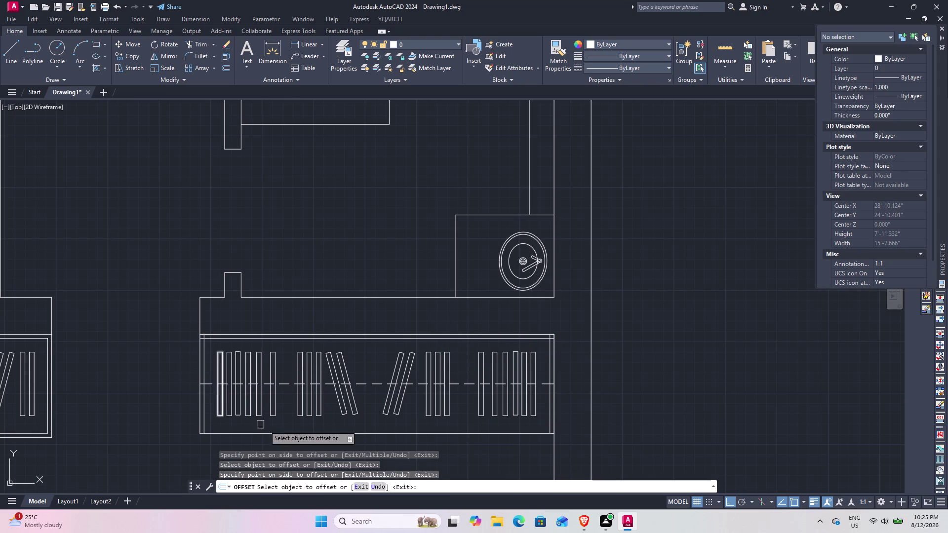
click(311, 431)
click(312, 422)
key(space)
Trim the overlapping line ends at the closet's left-side lower and upper corners.
scroll(up, 3)
middle_drag(231, 424, 446, 384)
key(t)
text(r)
key(space)
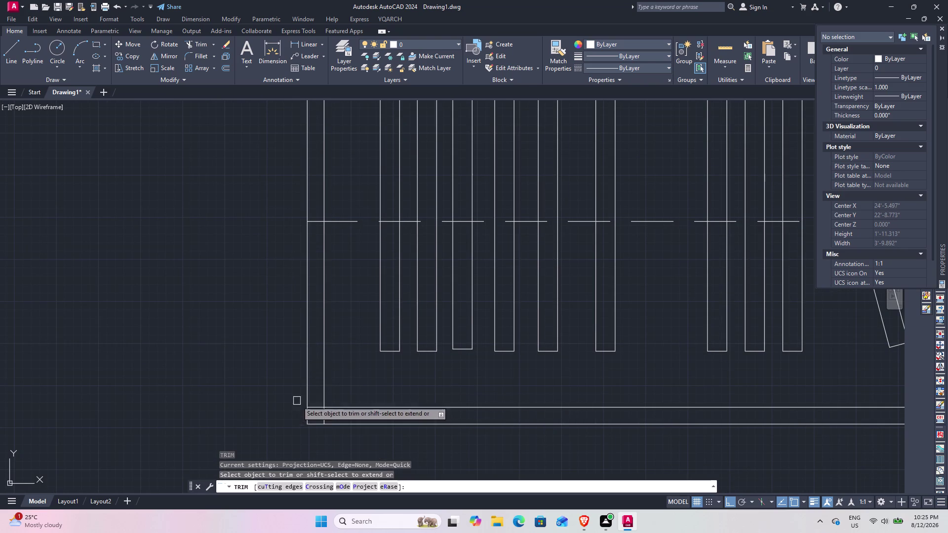
click(317, 394)
click(319, 418)
click(333, 419)
click(323, 415)
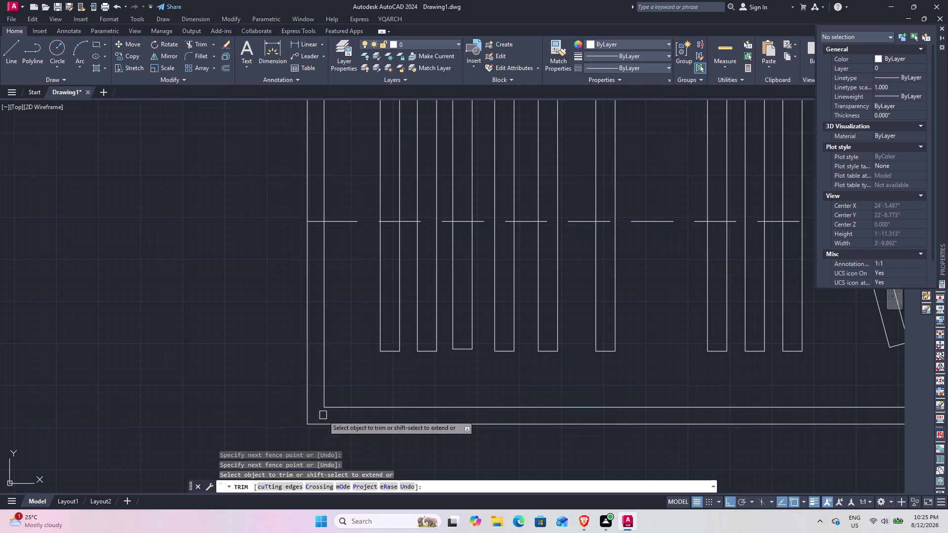
middle_drag(327, 339, 294, 532)
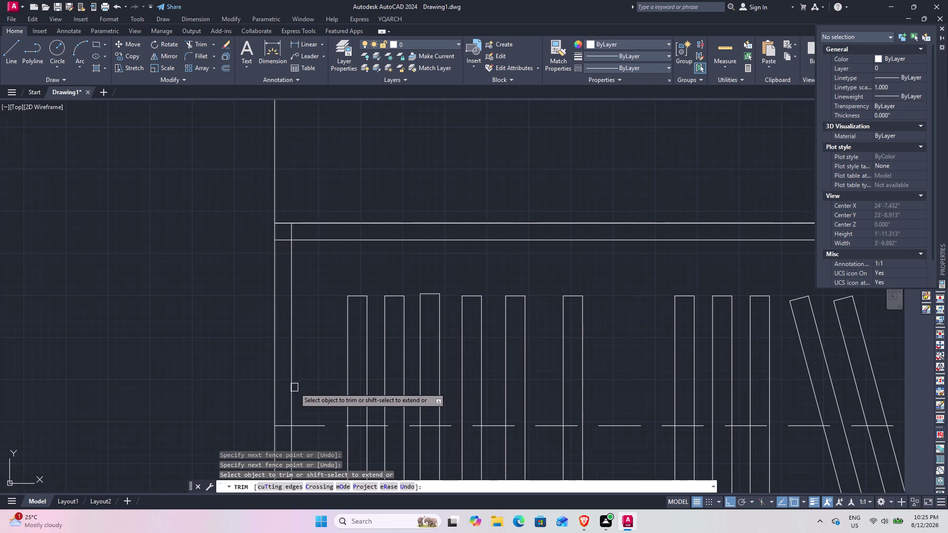
click(283, 427)
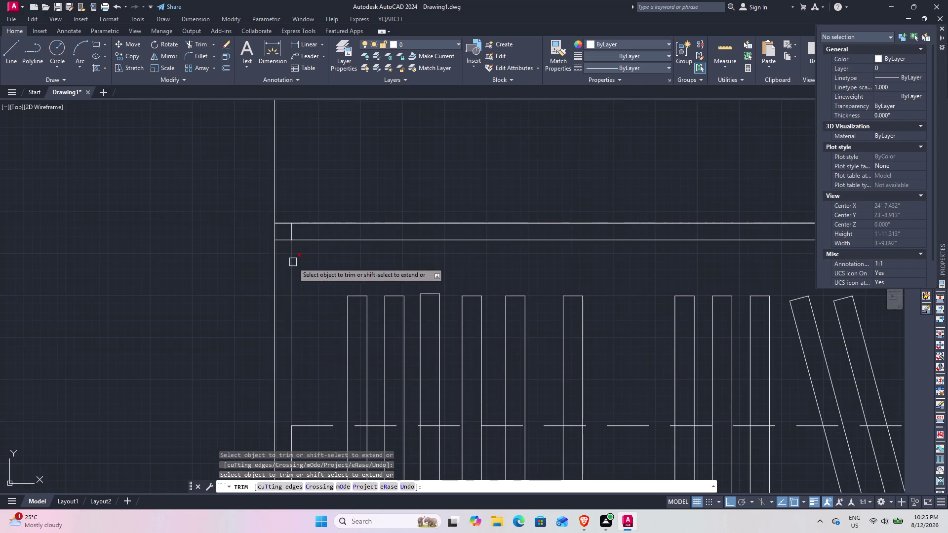
click(280, 241)
click(289, 230)
Trim the remaining overlaps at the closet's right-end corners.
middle_drag(291, 256, 148, 258)
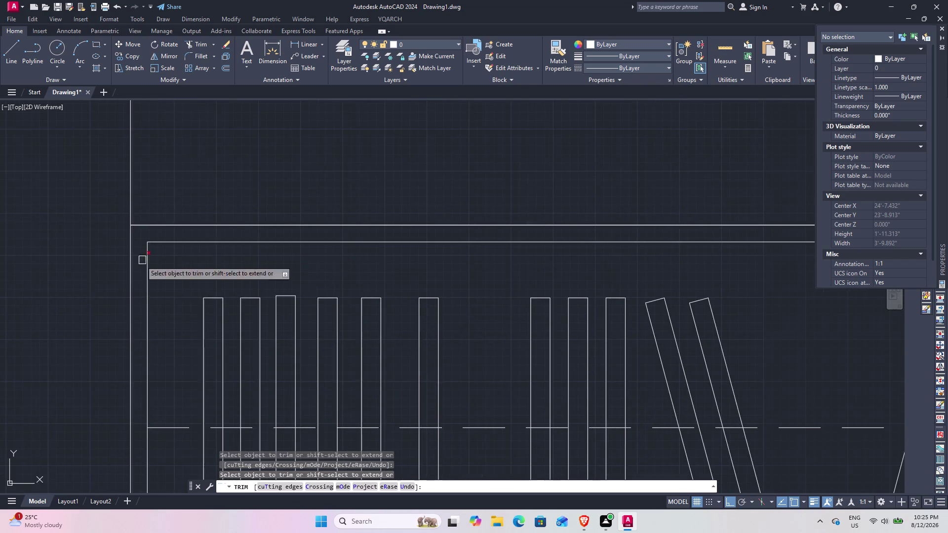
scroll(down, 3)
middle_drag(681, 327, 400, 325)
scroll(up, 3)
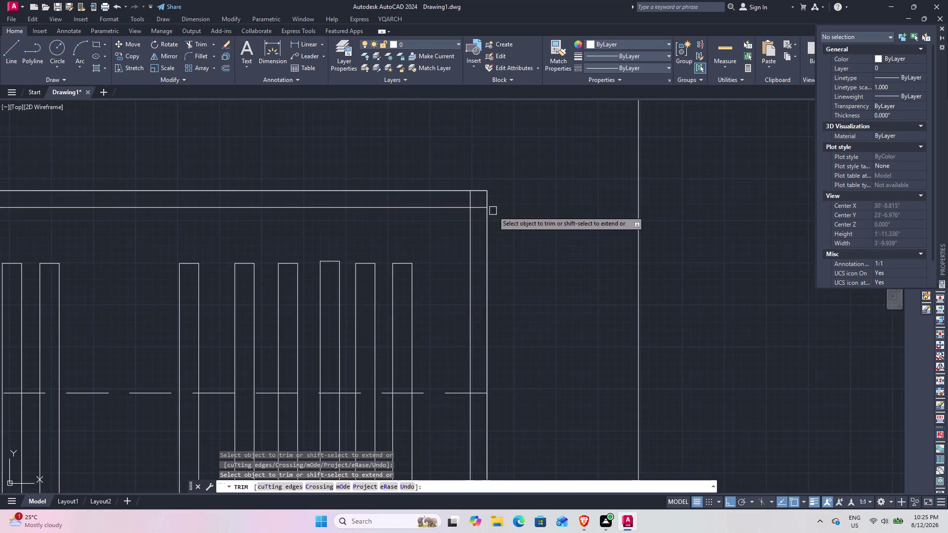
click(480, 211)
click(473, 200)
click(479, 392)
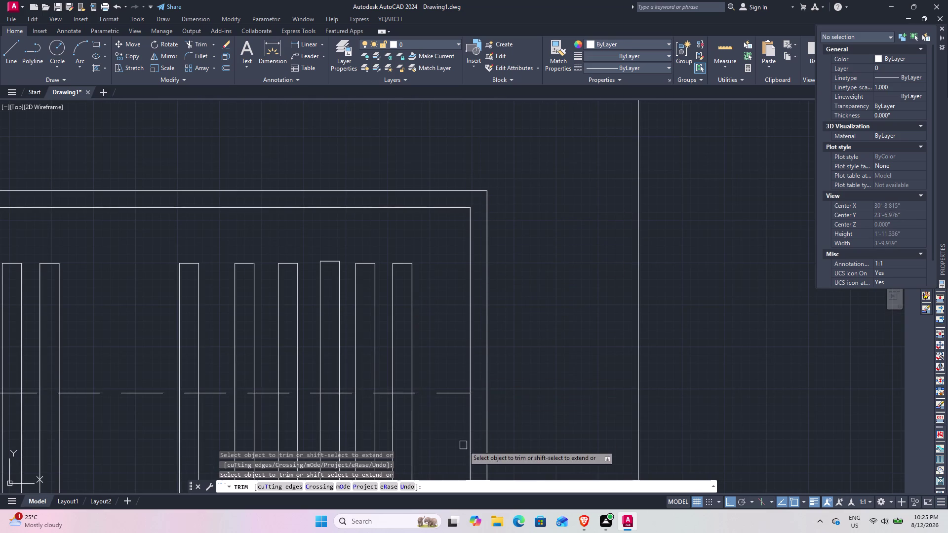
scroll(down, 3)
middle_drag(458, 418, 449, 297)
scroll(up, 3)
click(438, 285)
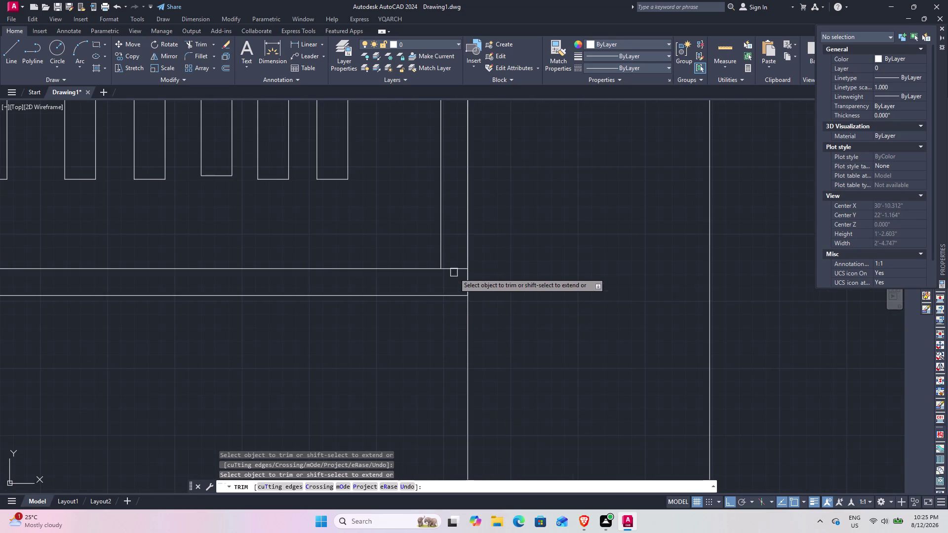
click(458, 265)
scroll(down, 3)
key(Escape)
Draw a line across the small closet from its left side to its right side.
scroll(down, 3)
middle_drag(368, 294, 454, 287)
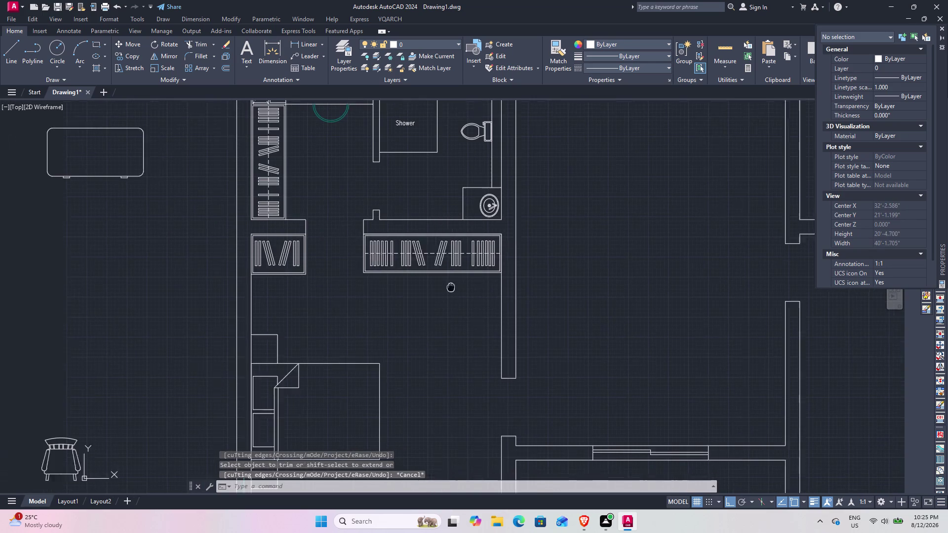
middle_drag(455, 287, 462, 287)
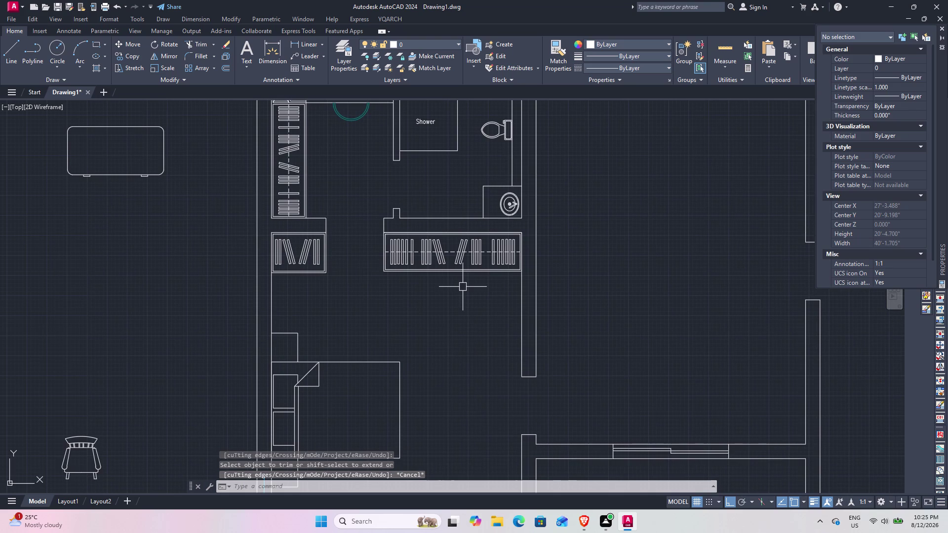
scroll(up, 3)
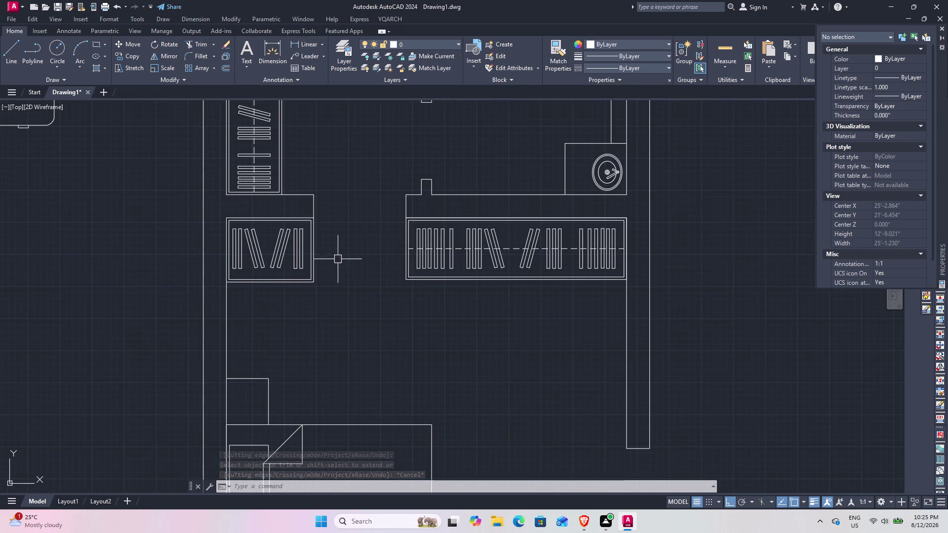
middle_drag(337, 259, 415, 281)
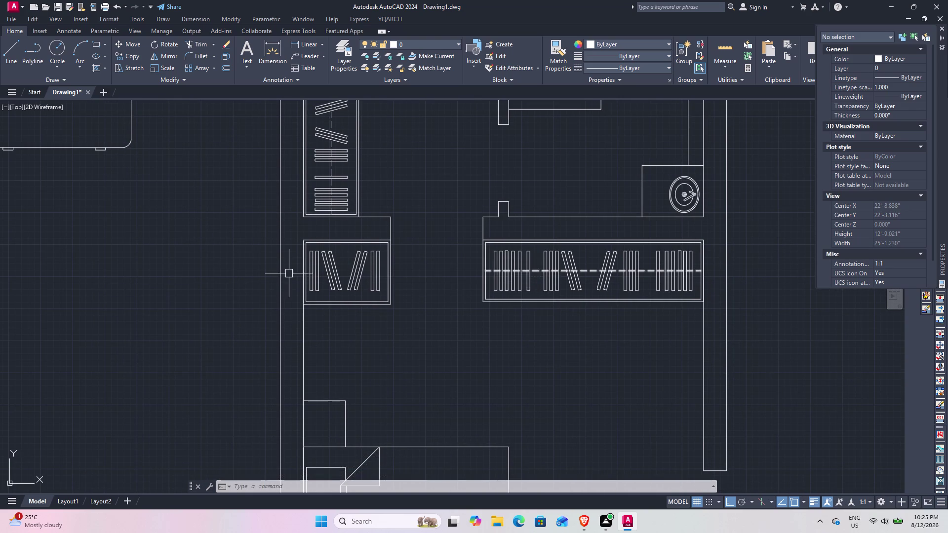
scroll(up, 3)
text(l)
key(space)
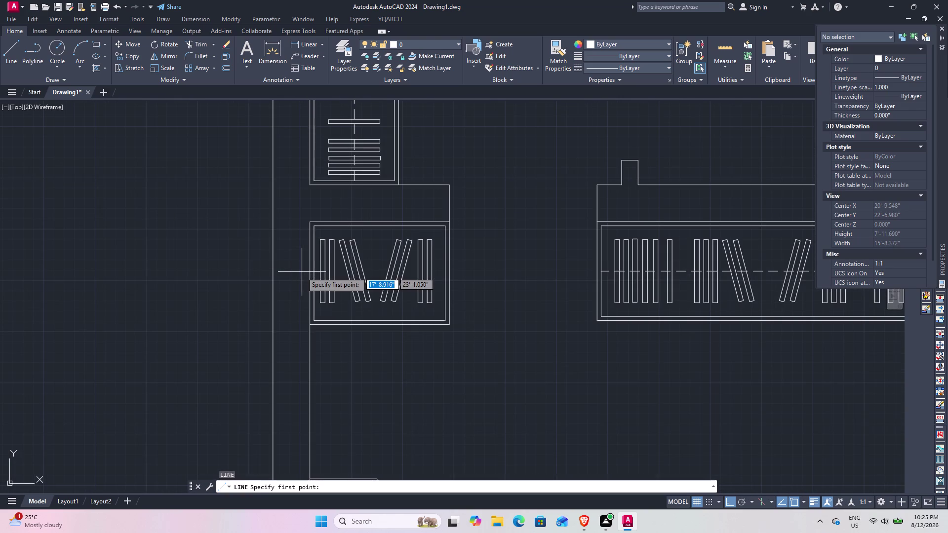
scroll(up, 3)
click(336, 271)
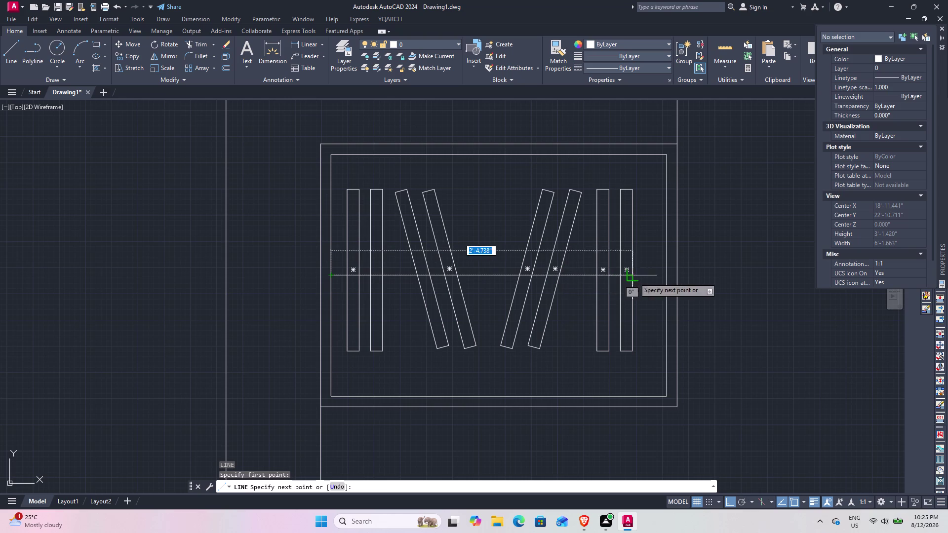
click(667, 275)
key(space)
Match the new line to the long closet's dashed rail with MATCHPROP.
middle_drag(680, 278, 659, 279)
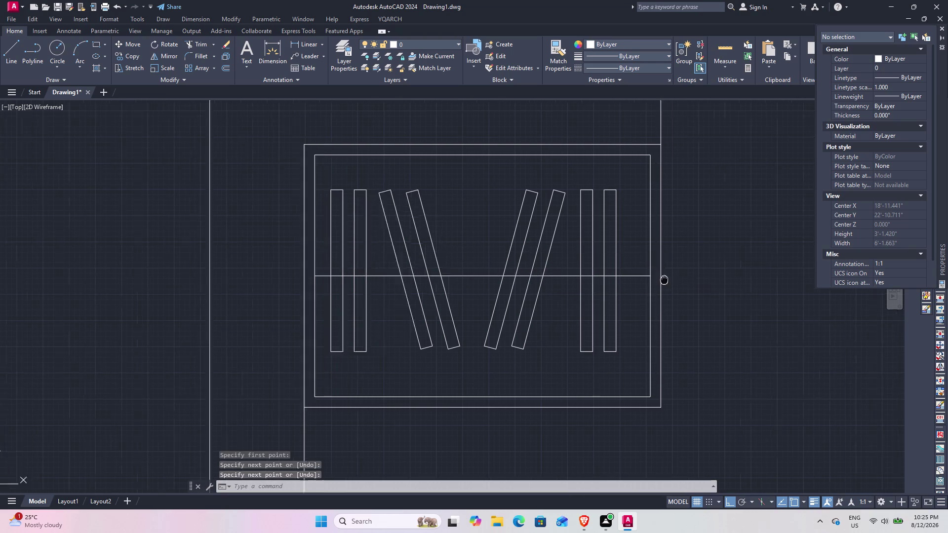
middle_drag(659, 278, 344, 309)
click(753, 301)
text(m)
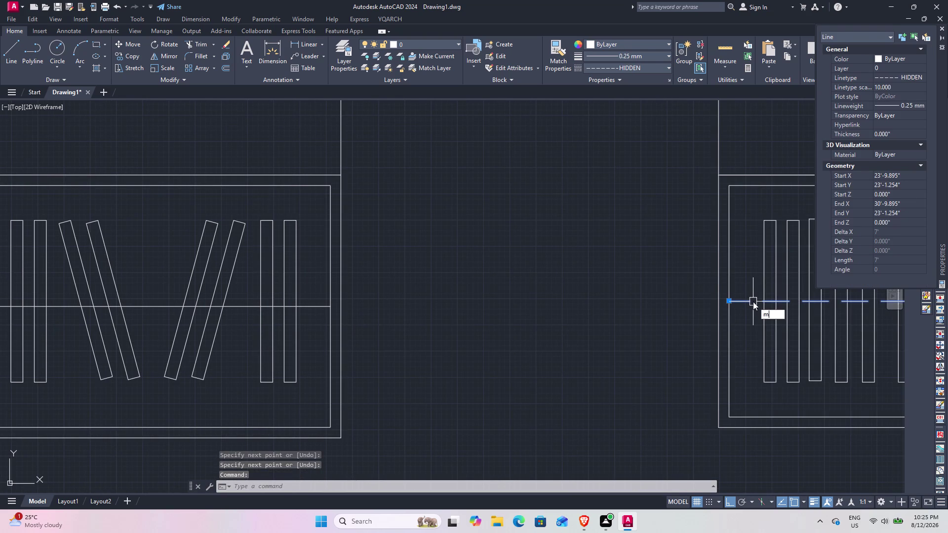
text(a)
key(space)
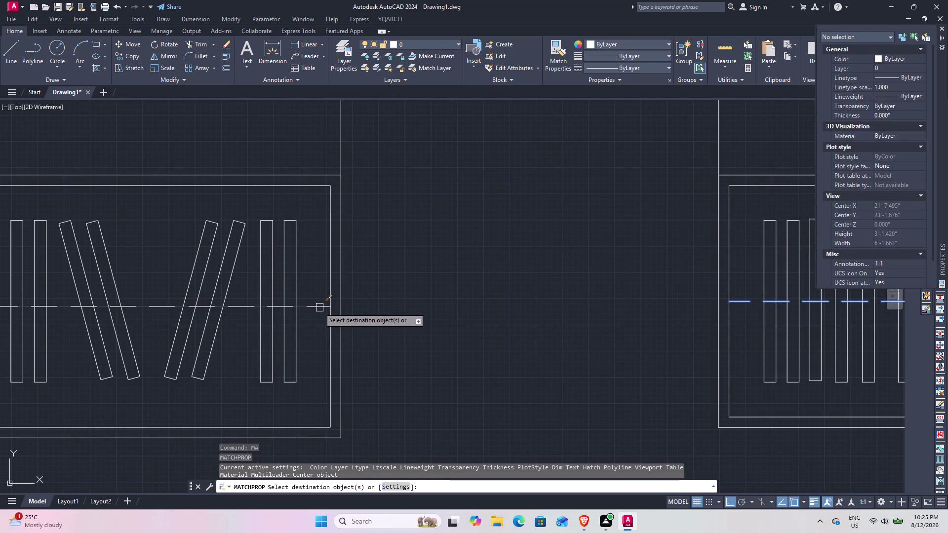
click(314, 307)
key(Escape)
scroll(down, 3)
middle_drag(316, 304, 401, 195)
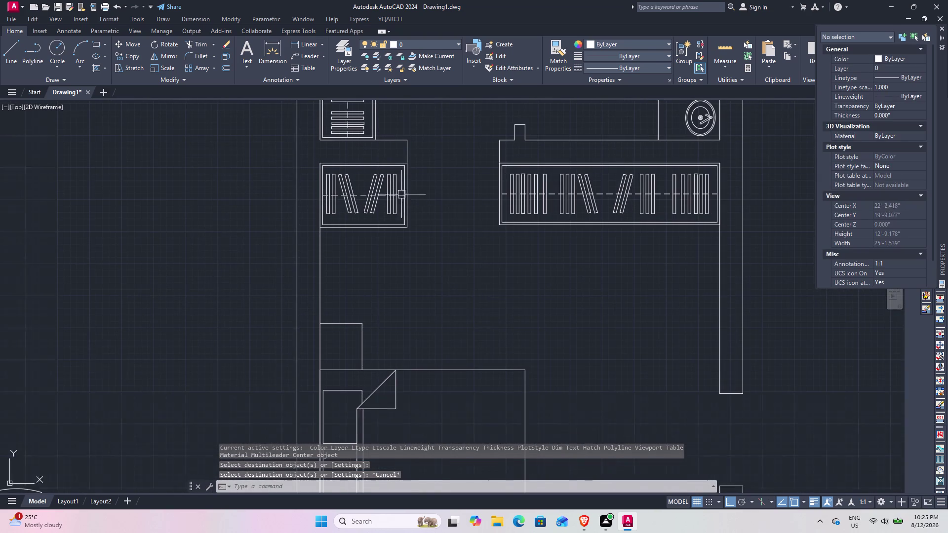
middle_drag(516, 309, 443, 393)
scroll(down, 3)
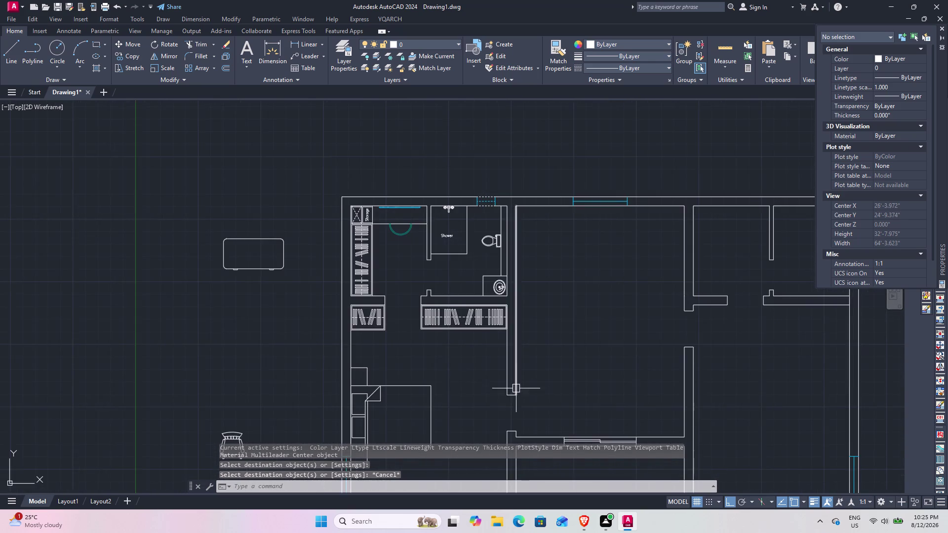
middle_drag(510, 387, 458, 292)
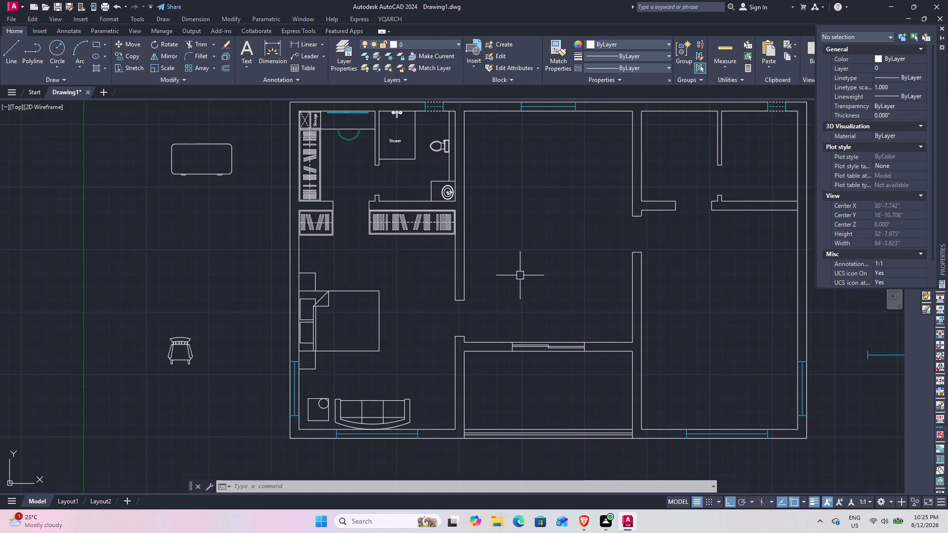
Insert the Door - Metric block from Tool Palettes to the left of the plan.
text(tp)
key(space)
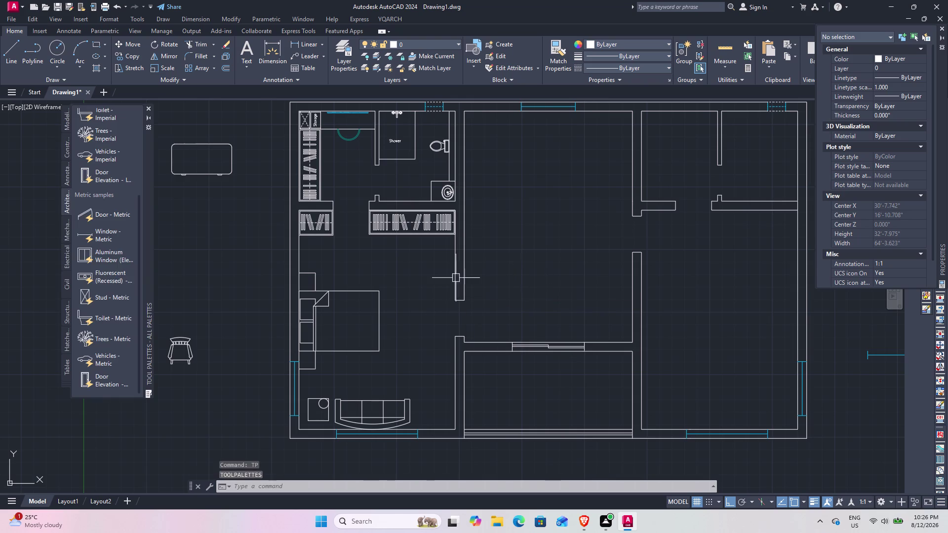
click(113, 216)
click(256, 245)
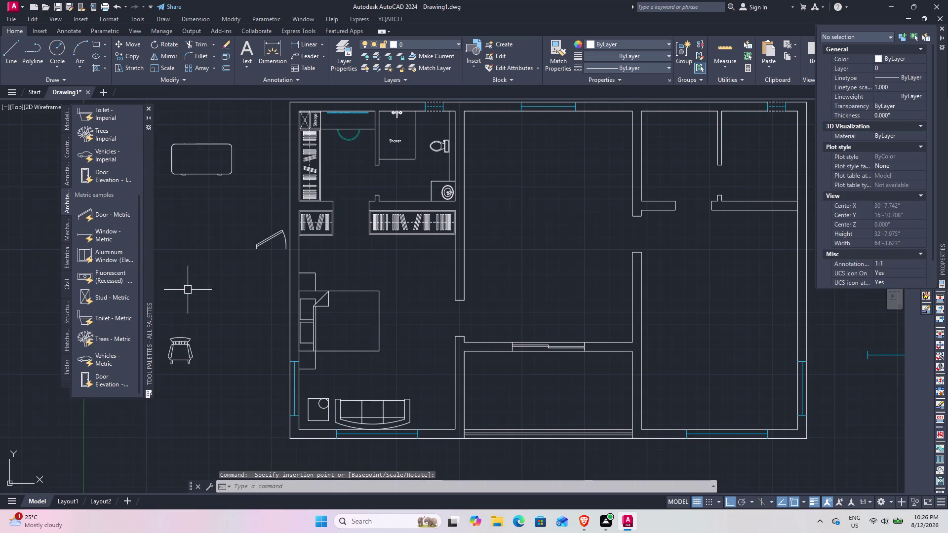
key(Escape)
click(148, 106)
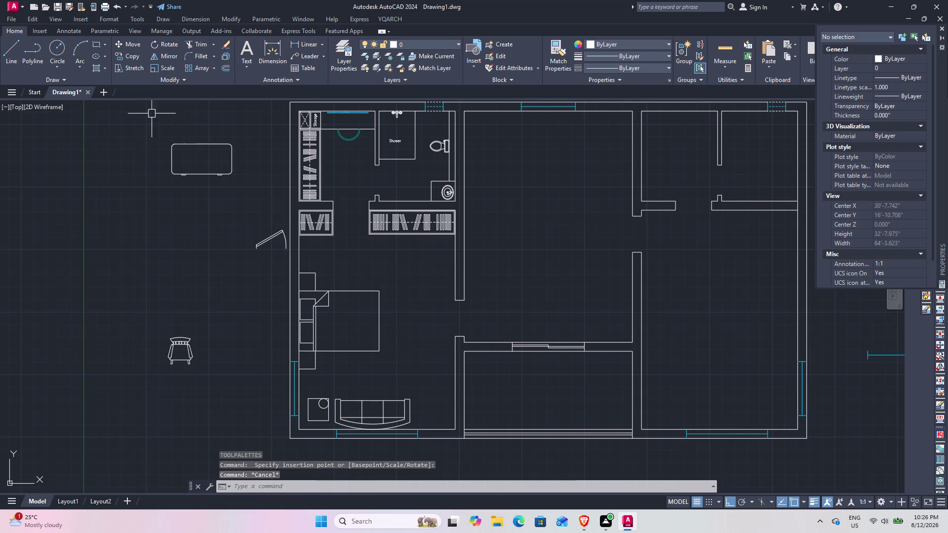
Rotate the door 90 degrees about its hinge point.
click(266, 242)
scroll(up, 3)
middle_drag(304, 253, 195, 308)
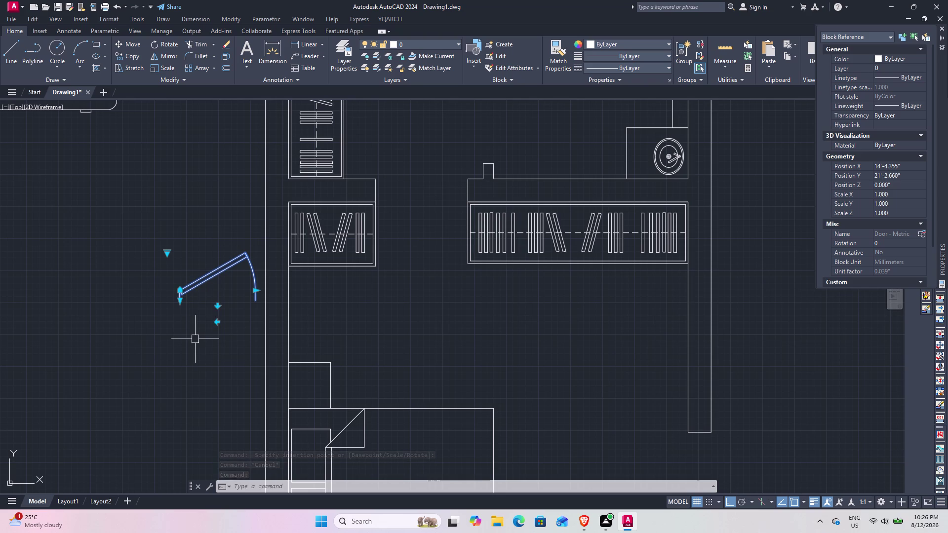
text(ro)
key(space)
click(181, 296)
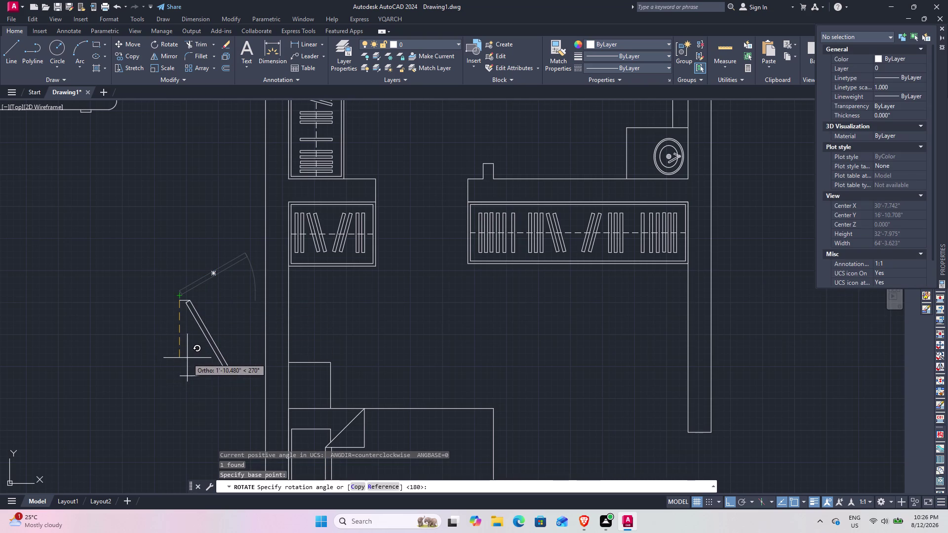
middle_drag(180, 247, 183, 286)
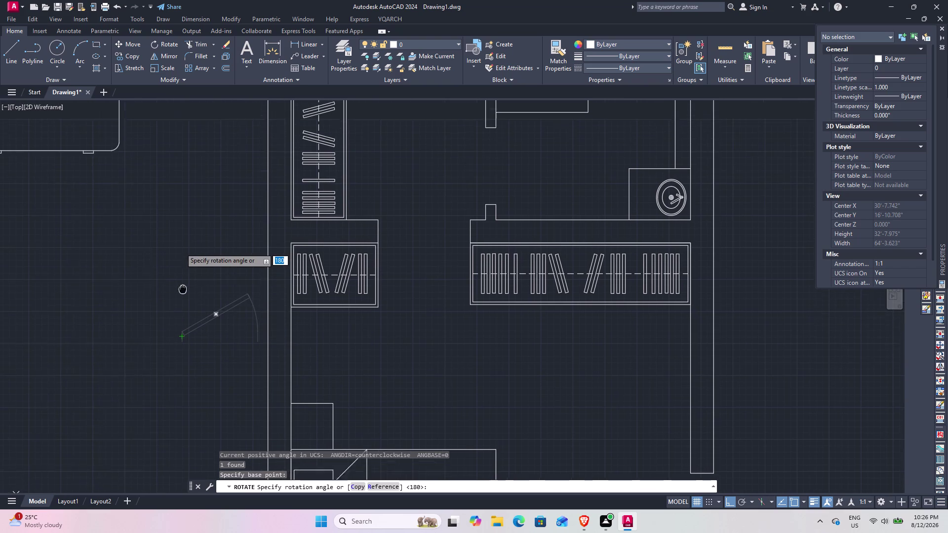
middle_drag(182, 286, 180, 331)
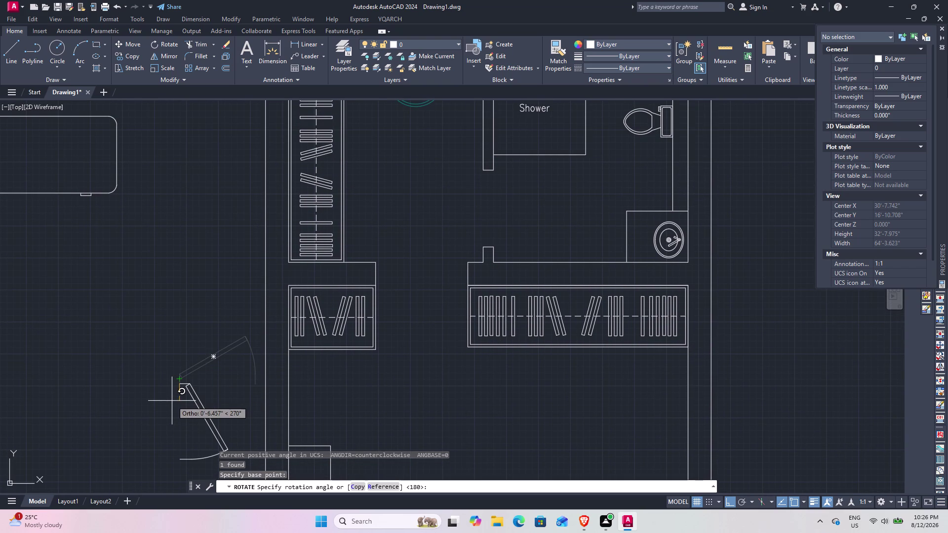
click(184, 334)
click(152, 363)
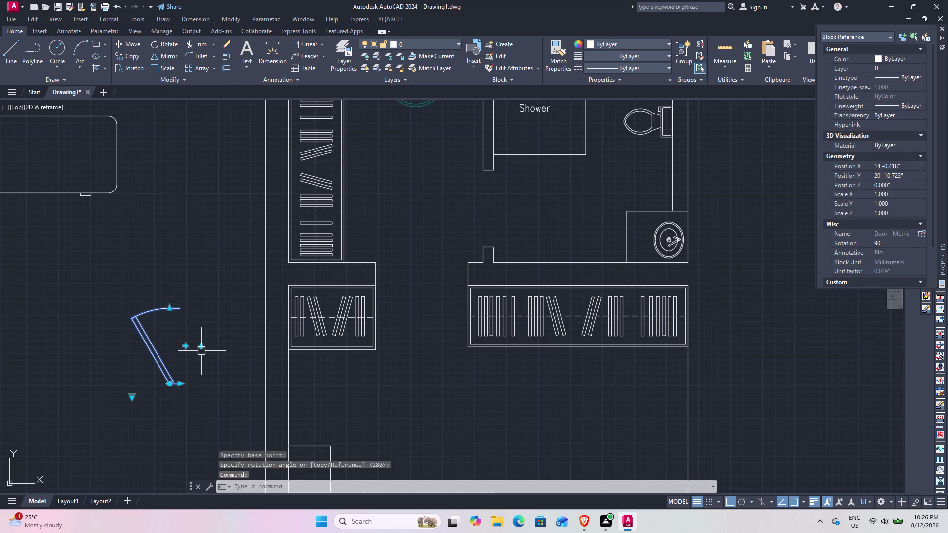
click(186, 348)
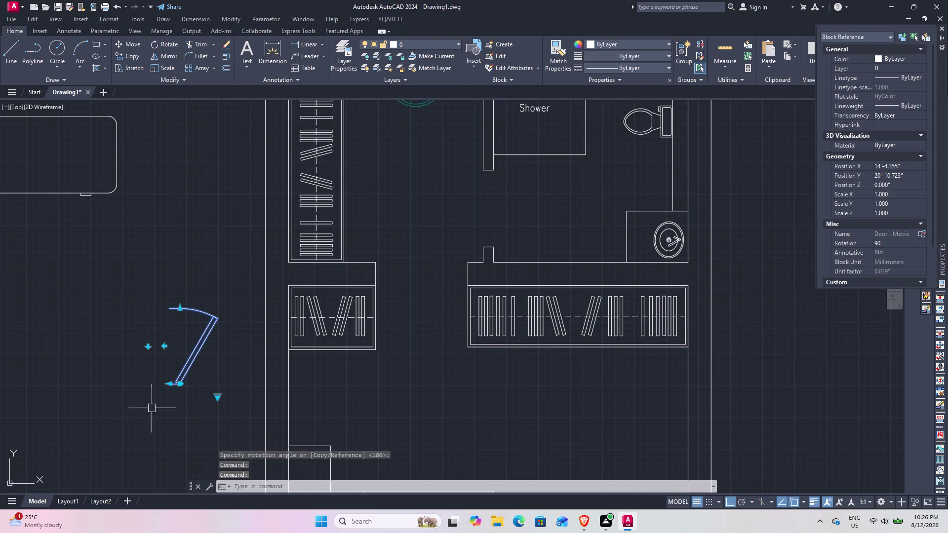
Copy the metric door to the bathroom entrance.
key(c)
text(o)
key(space)
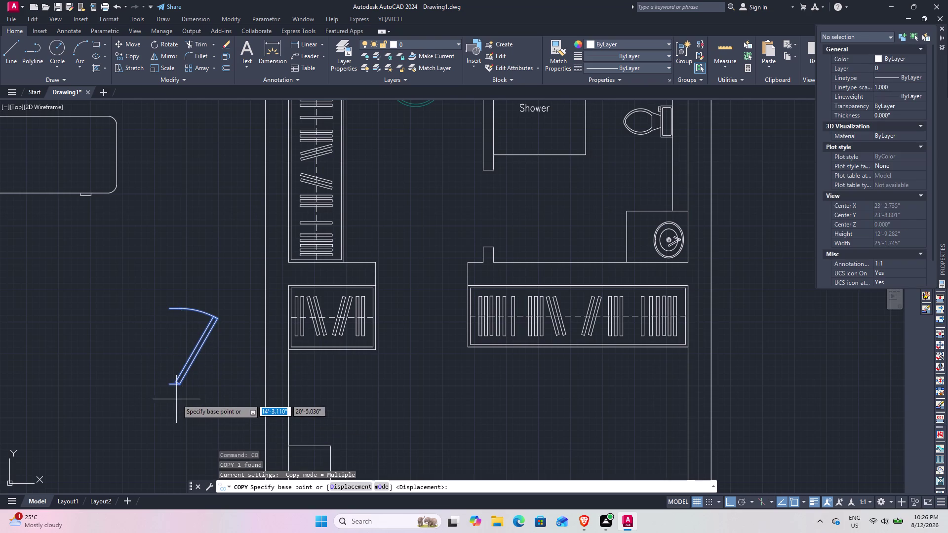
click(168, 388)
scroll(up, 3)
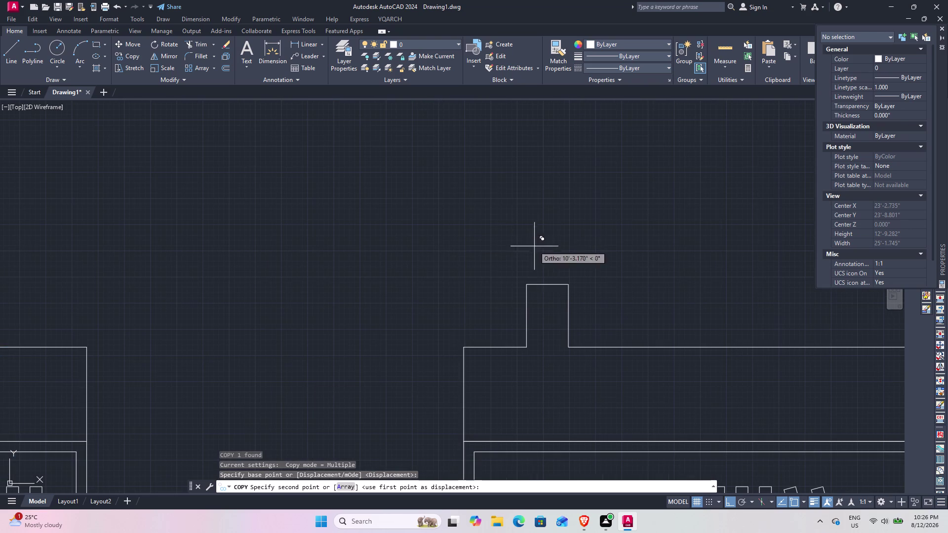
click(529, 284)
scroll(down, 3)
middle_drag(530, 233, 483, 292)
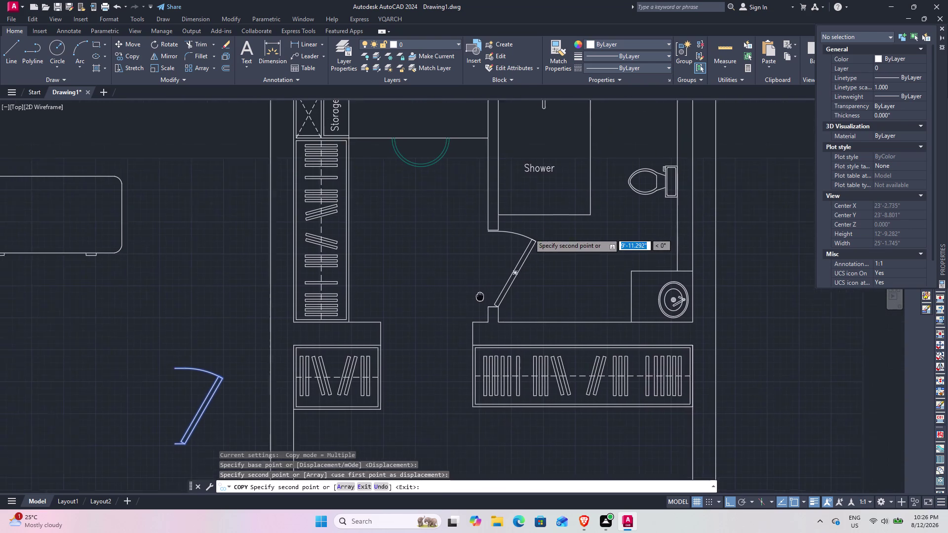
middle_drag(482, 292, 465, 316)
key(Escape)
Stretch the bathroom door's width grip to 2.5'.
scroll(up, 3)
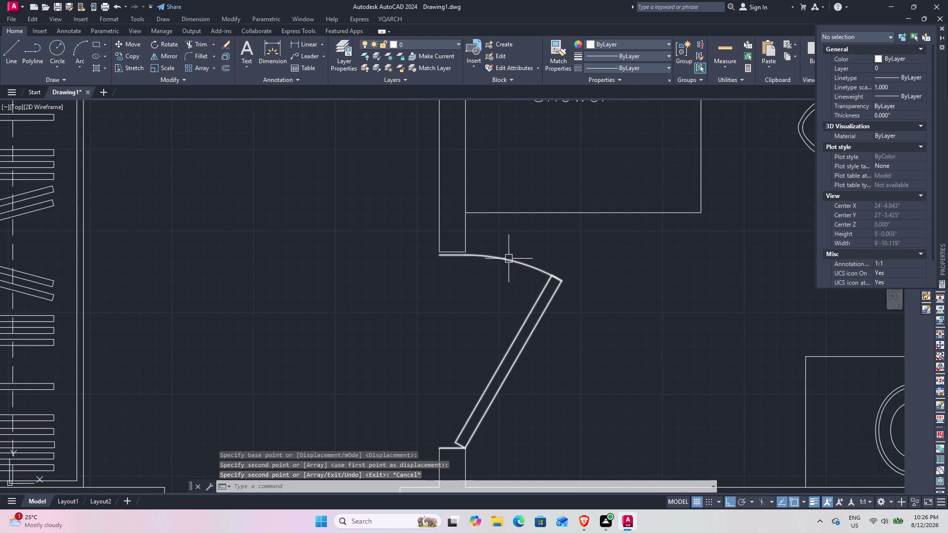
click(508, 258)
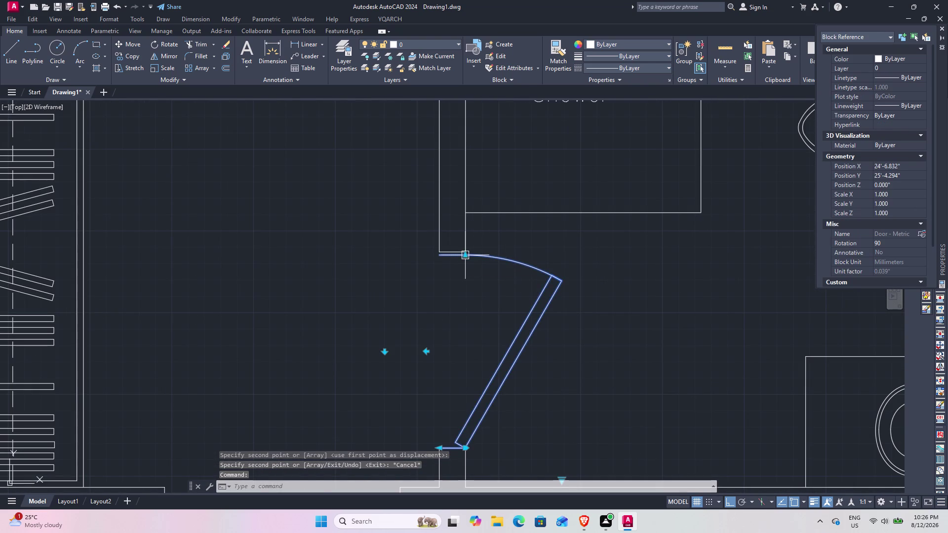
click(464, 255)
scroll(up, 3)
click(469, 237)
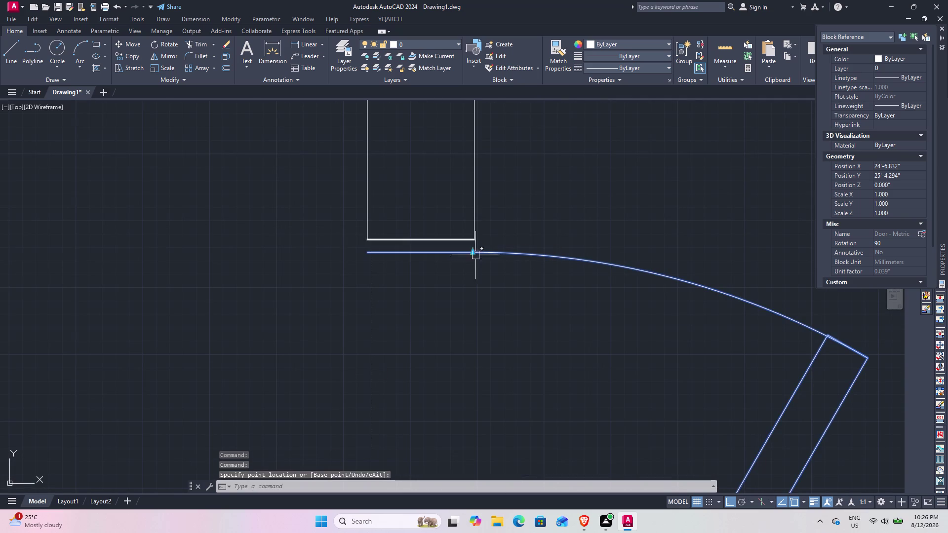
click(475, 251)
click(470, 255)
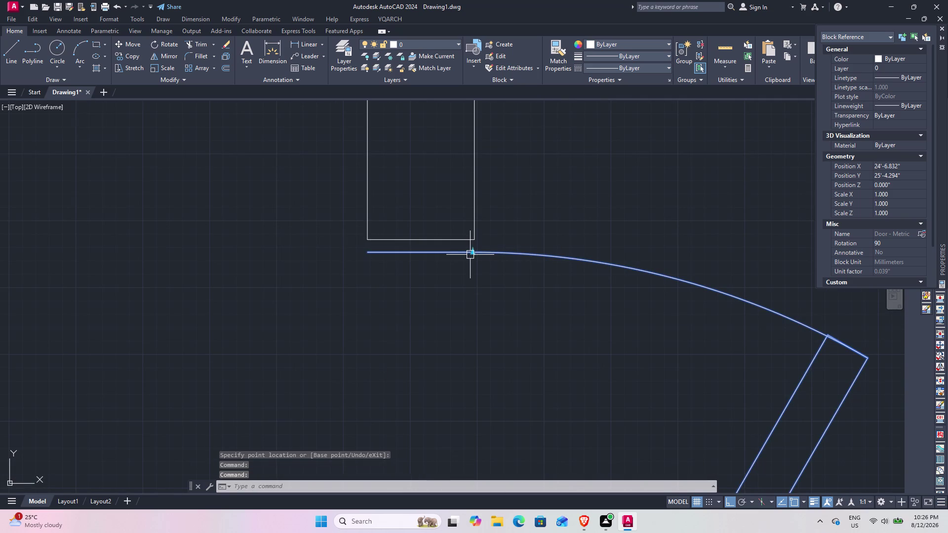
key(Escape)
click(473, 253)
click(474, 254)
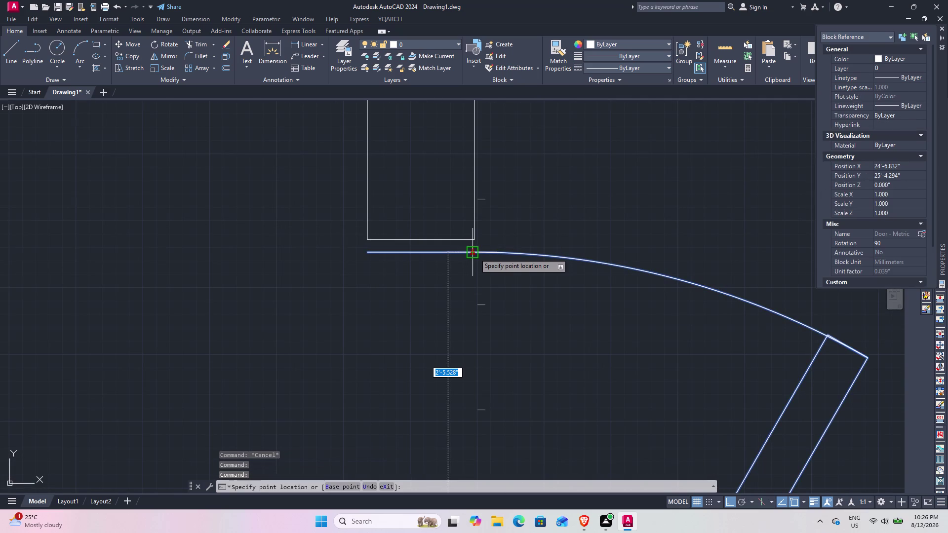
click(471, 254)
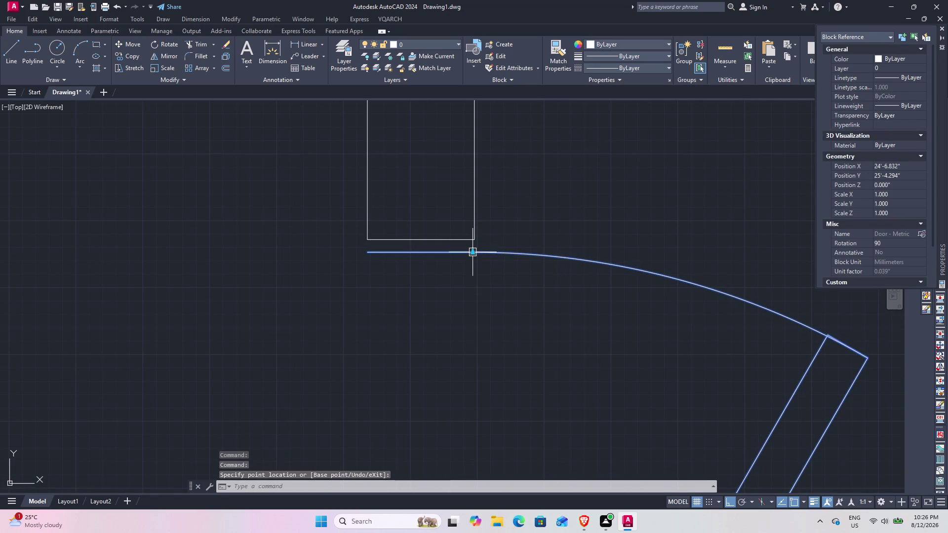
click(471, 253)
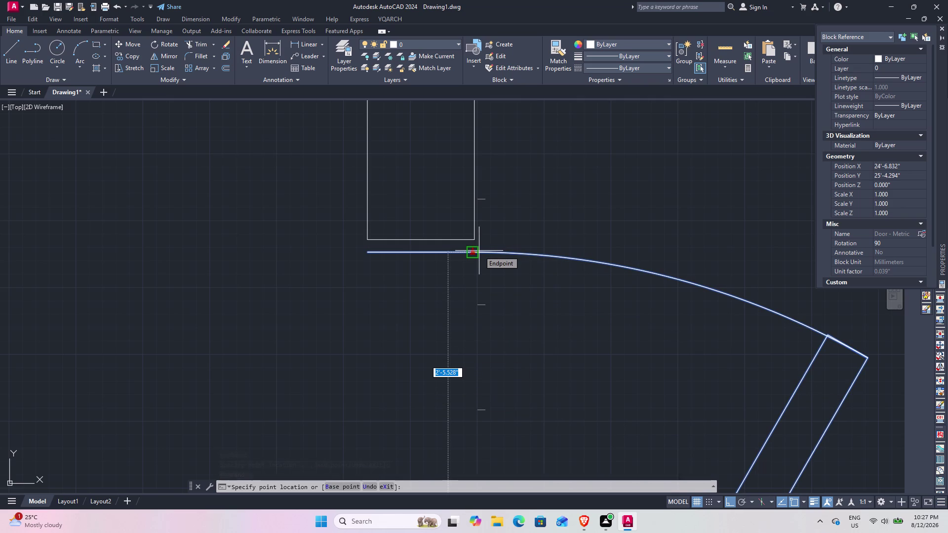
key(2)
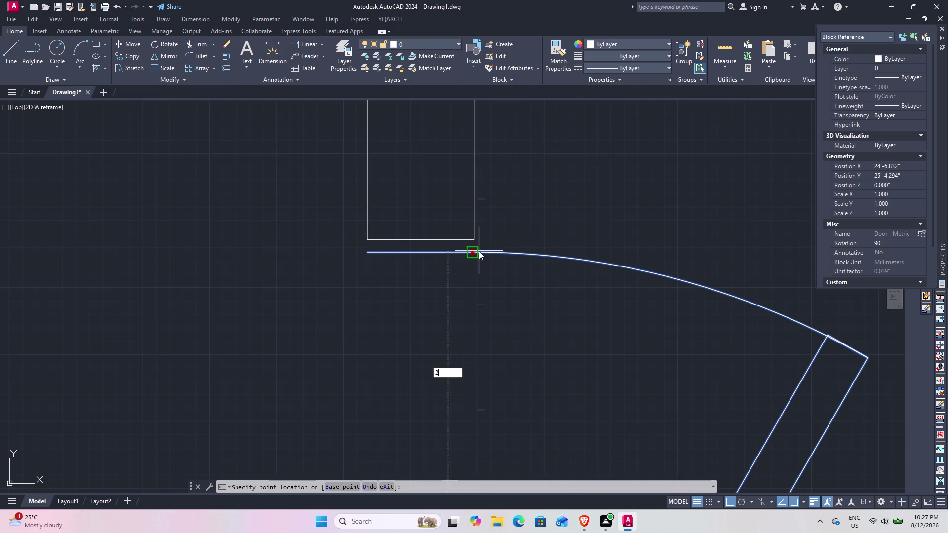
text(.5')
key(Return)
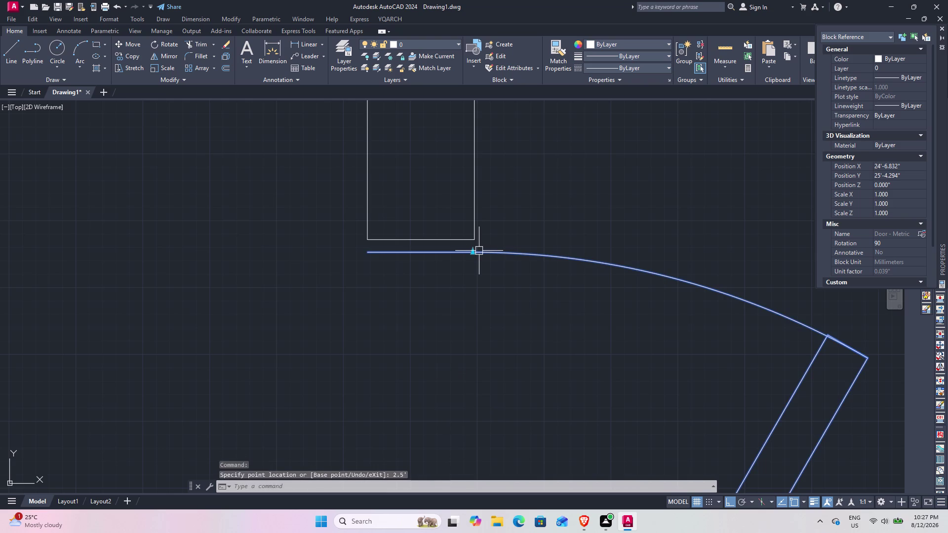
scroll(down, 3)
scroll(down, 3)
middle_drag(478, 329, 469, 255)
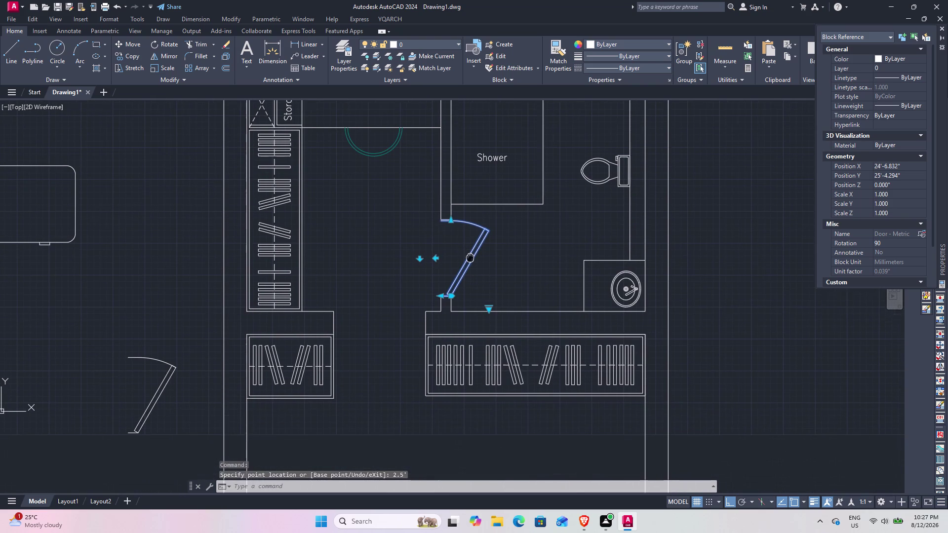
middle_drag(470, 255, 469, 255)
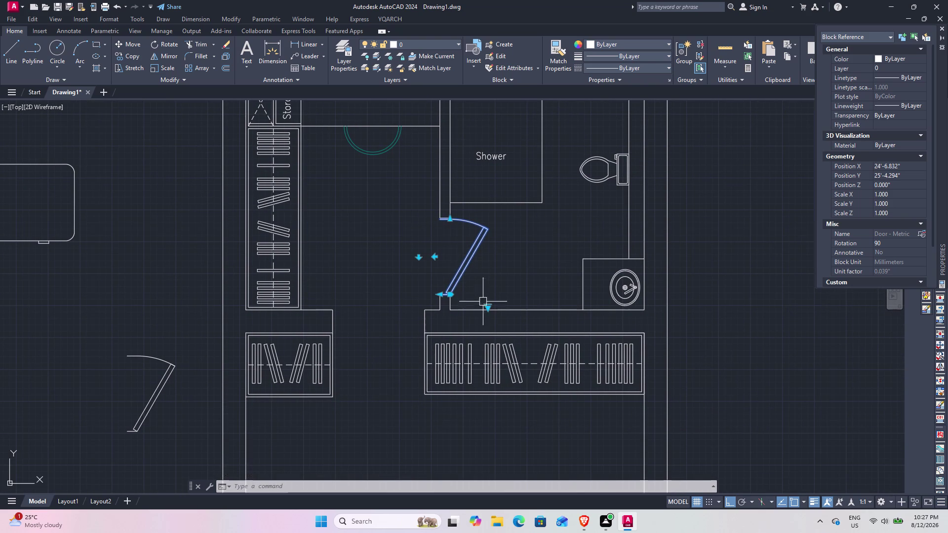
text(r)
text(o)
key(space)
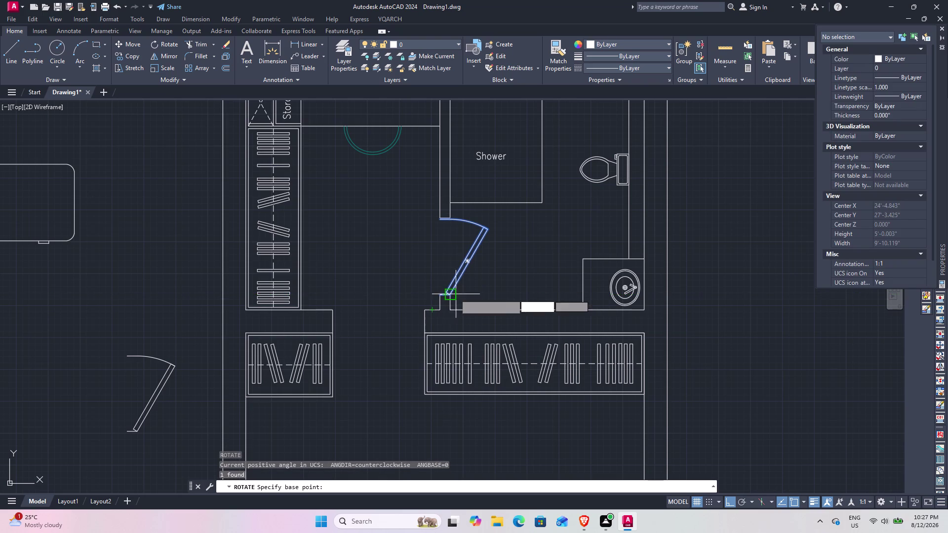
Cancel the rotation and mirror a copy of the bathroom door, keeping the original.
key(Escape)
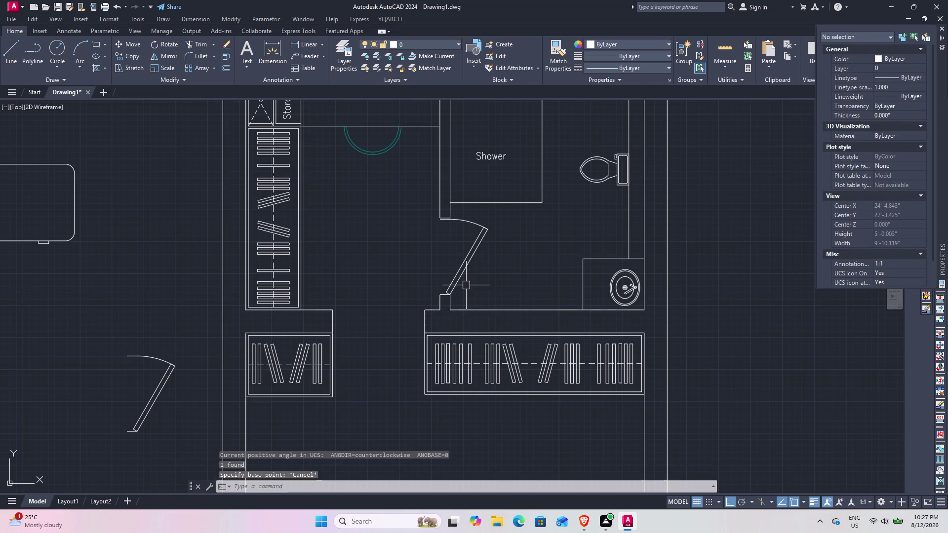
click(459, 283)
text(mi)
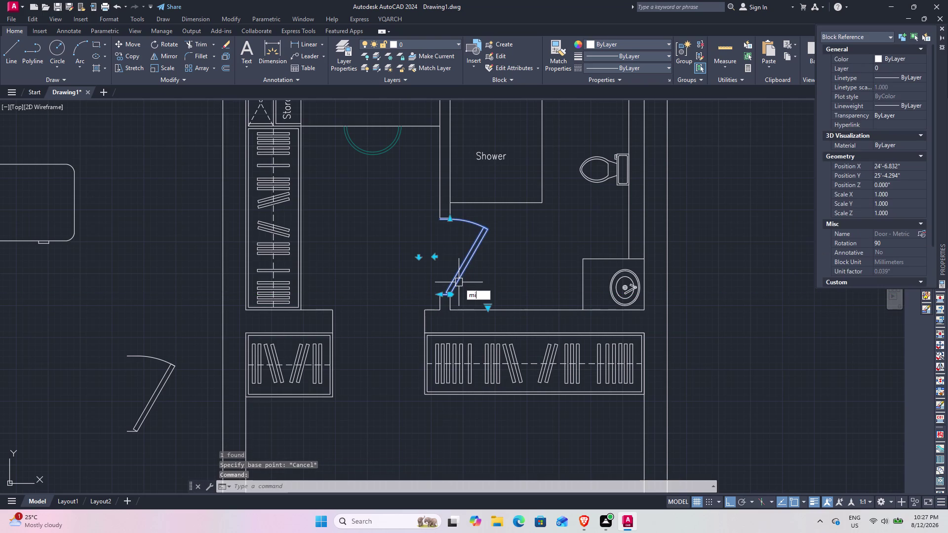
key(space)
click(396, 231)
click(394, 276)
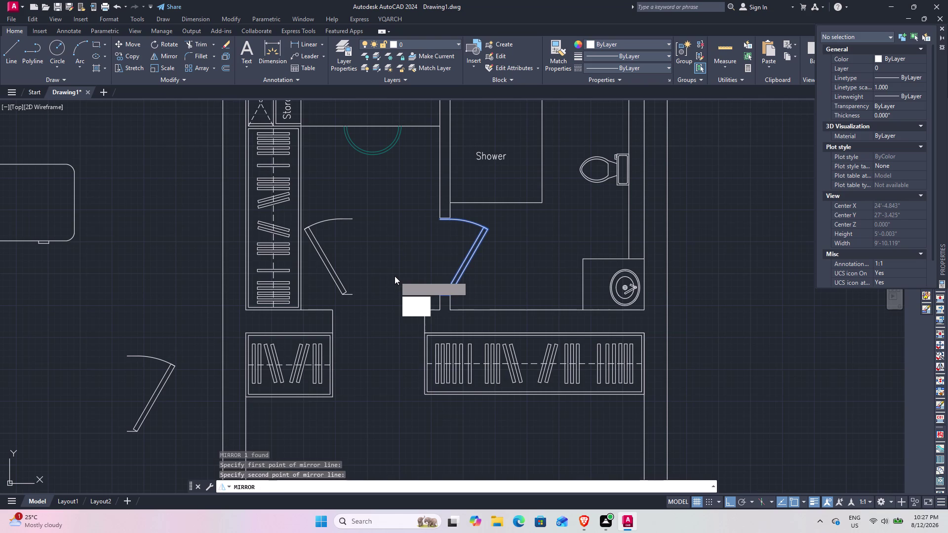
drag(412, 308, 393, 276)
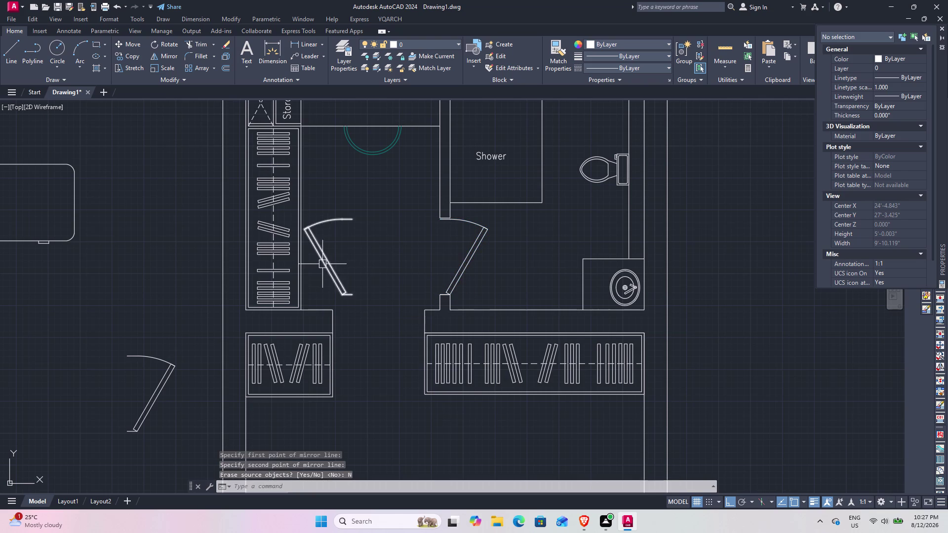
Move the mirrored door copy into the bedroom's right-wall opening.
click(328, 262)
text(m)
key(space)
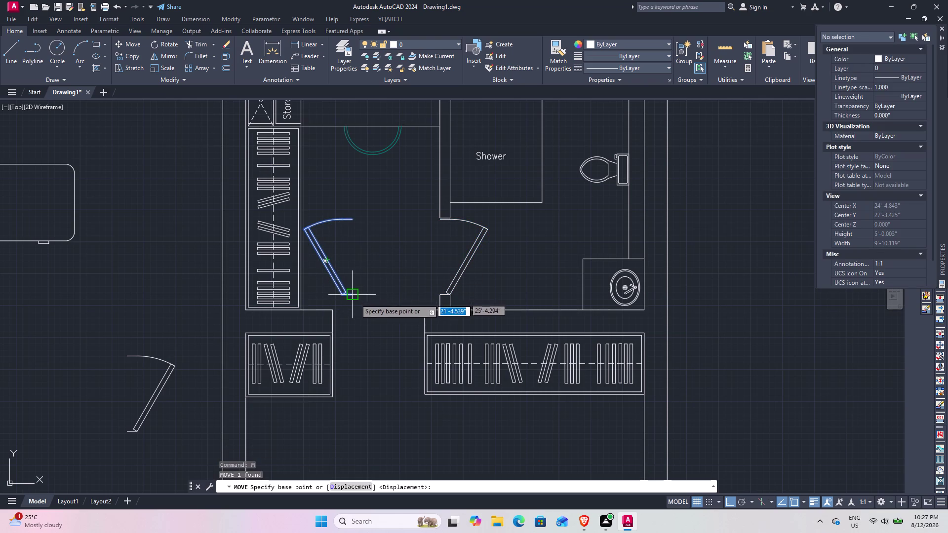
click(354, 299)
middle_drag(466, 336, 346, 195)
middle_drag(475, 359, 426, 127)
scroll(up, 3)
click(507, 279)
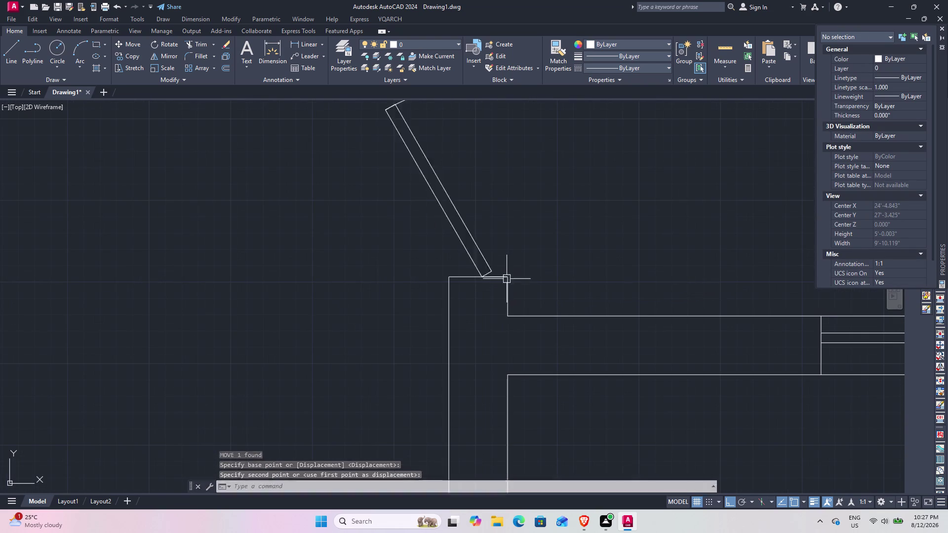
scroll(down, 3)
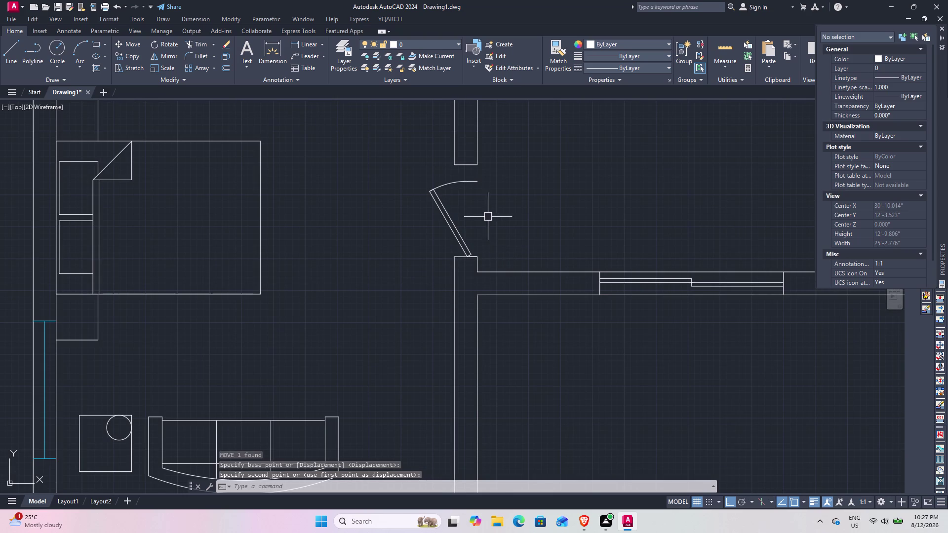
scroll(up, 3)
click(404, 259)
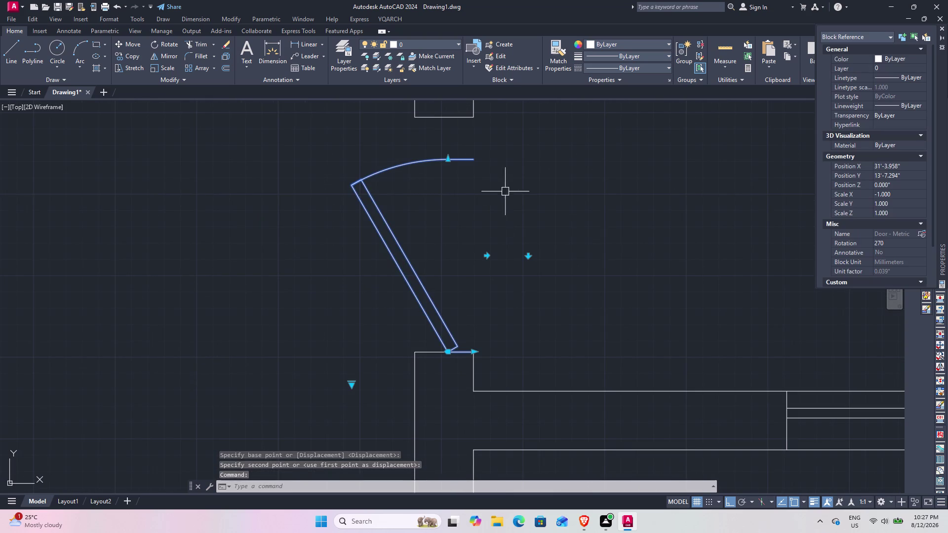
Stretch the new door's width grip to the wall end so it spans the gap.
click(448, 161)
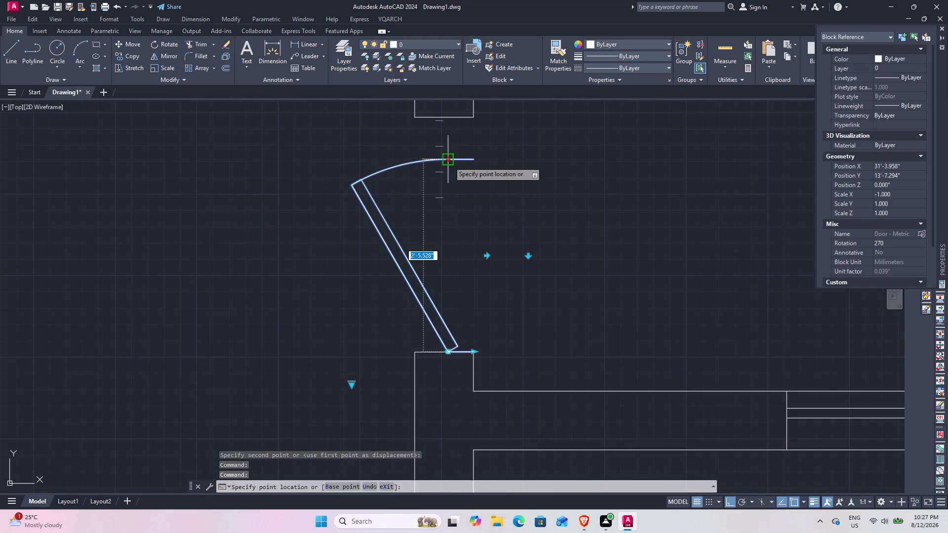
drag(449, 162, 448, 123)
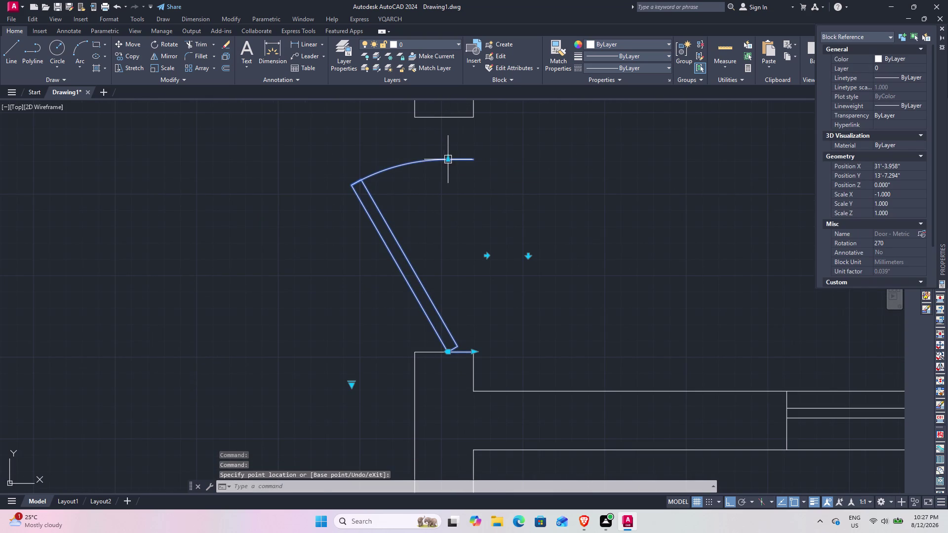
click(446, 159)
click(446, 123)
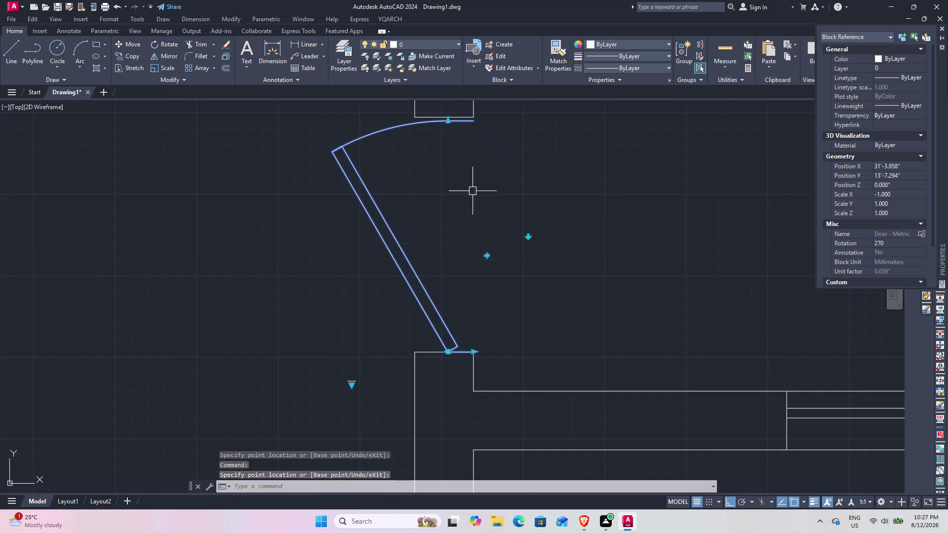
scroll(down, 3)
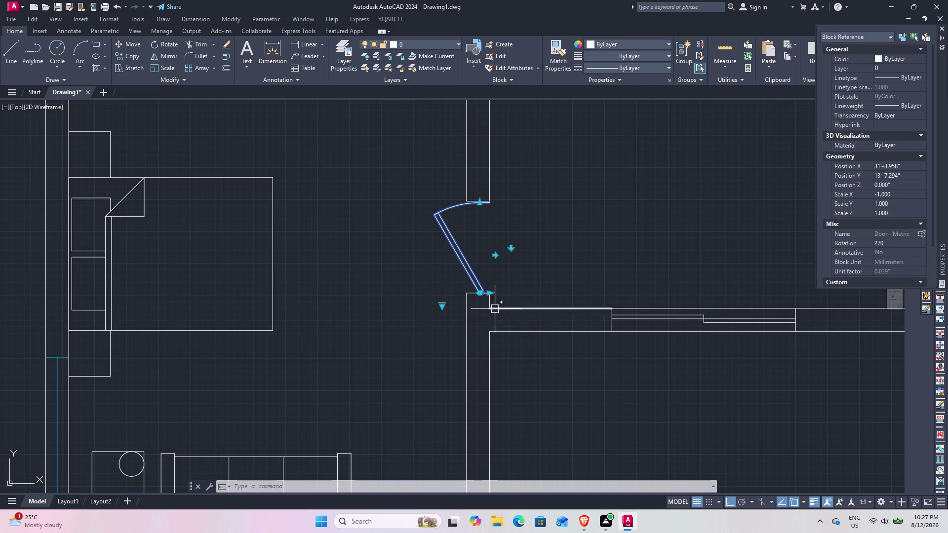
key(Escape)
scroll(down, 3)
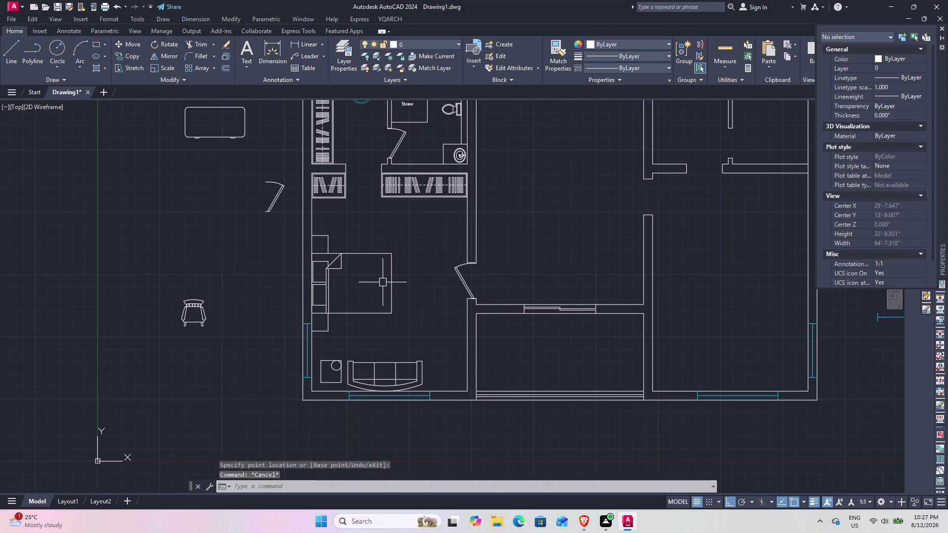
middle_drag(382, 282, 423, 325)
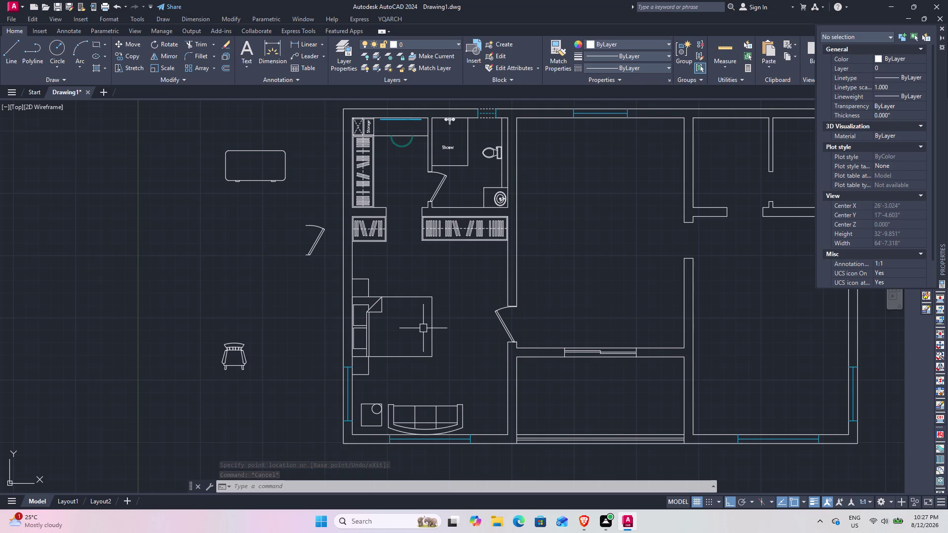
Reselect the bedroom entry door and its grips.
click(504, 323)
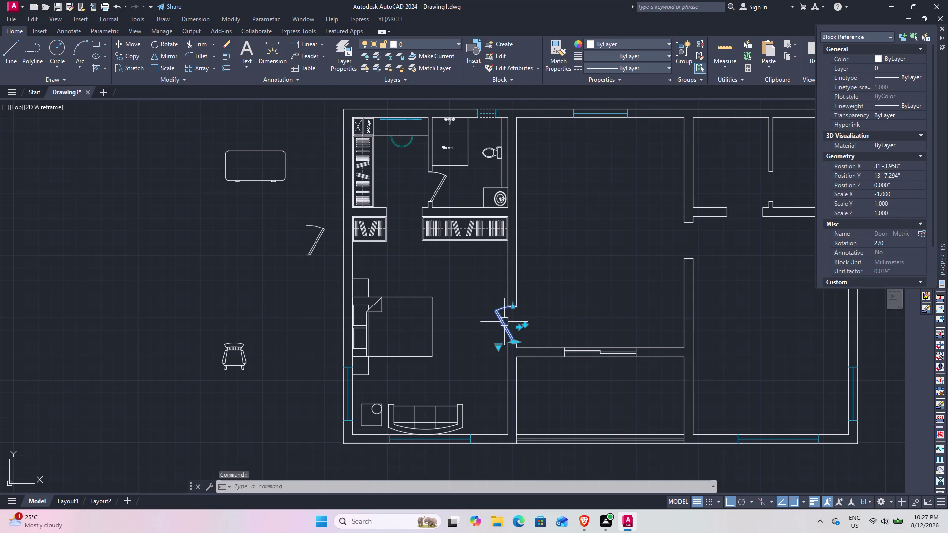
scroll(up, 3)
click(479, 438)
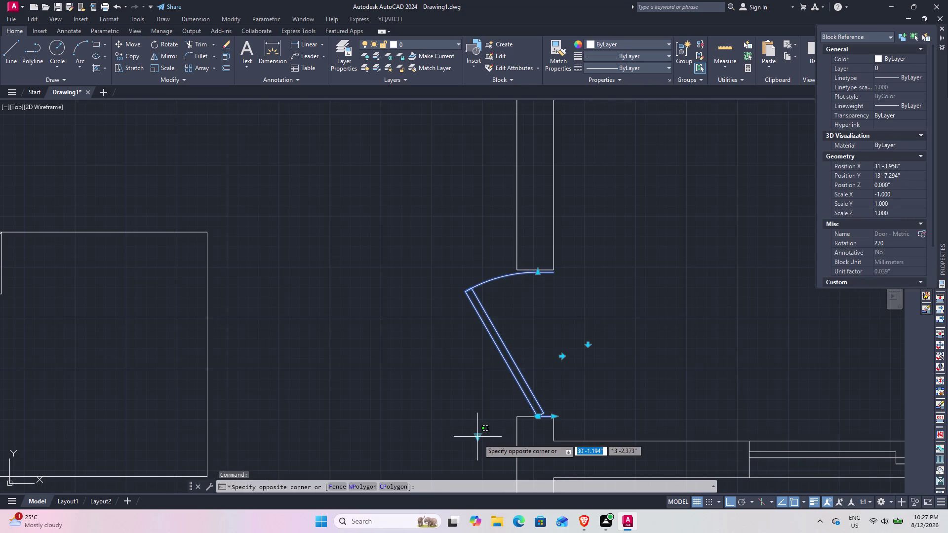
click(477, 438)
click(477, 438)
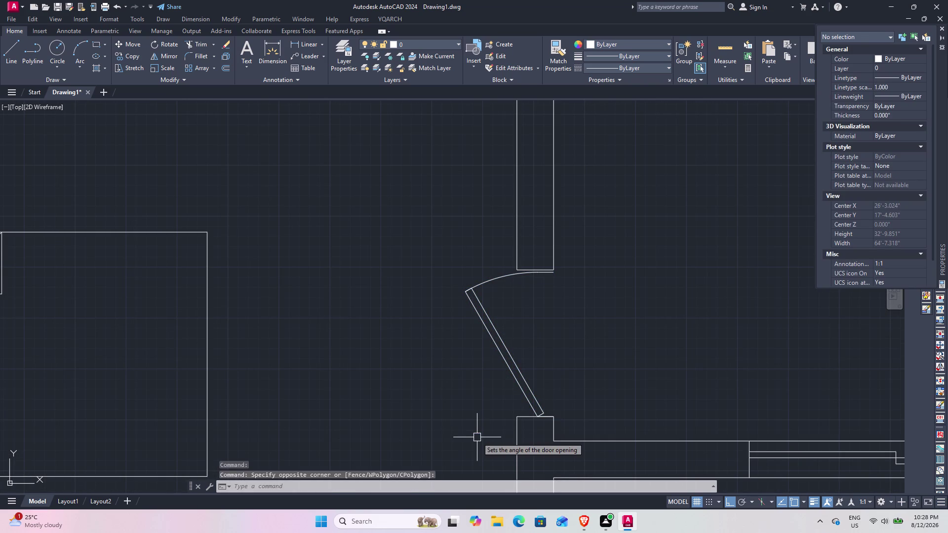
click(478, 437)
click(491, 424)
click(530, 370)
click(525, 373)
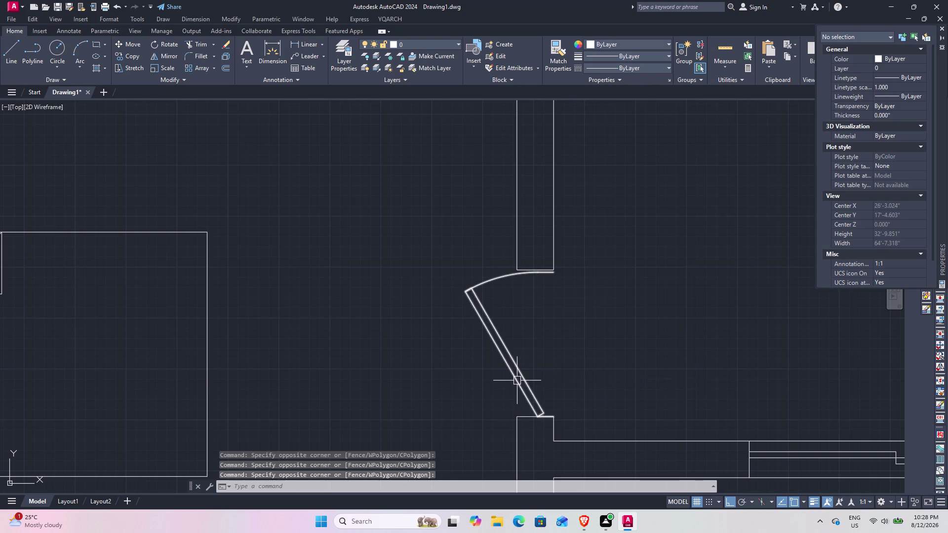
click(514, 383)
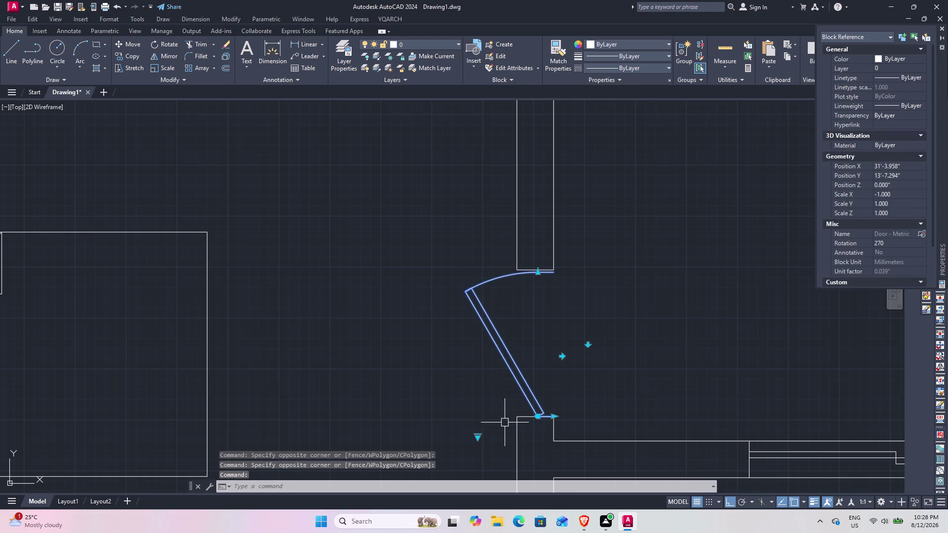
Set the bedroom entry door's opening angle to 60 degrees.
click(477, 437)
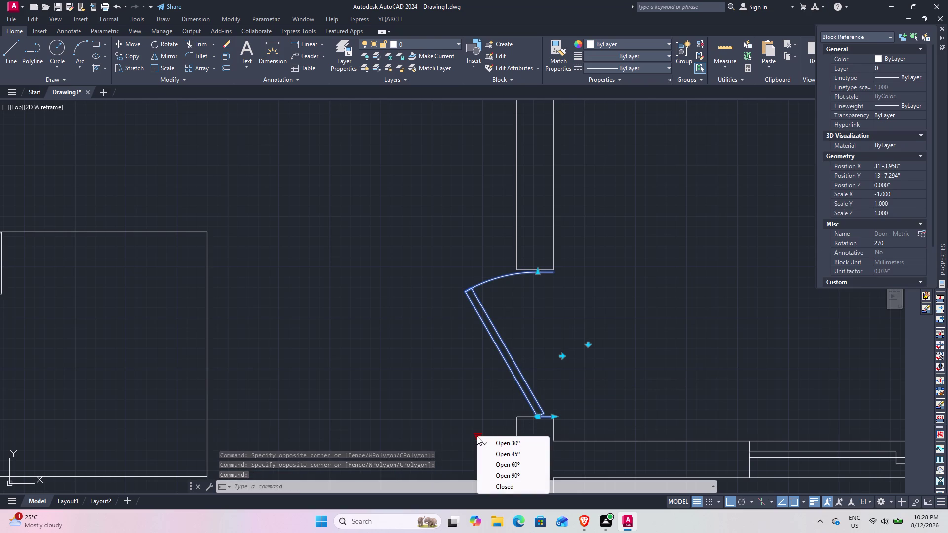
click(505, 467)
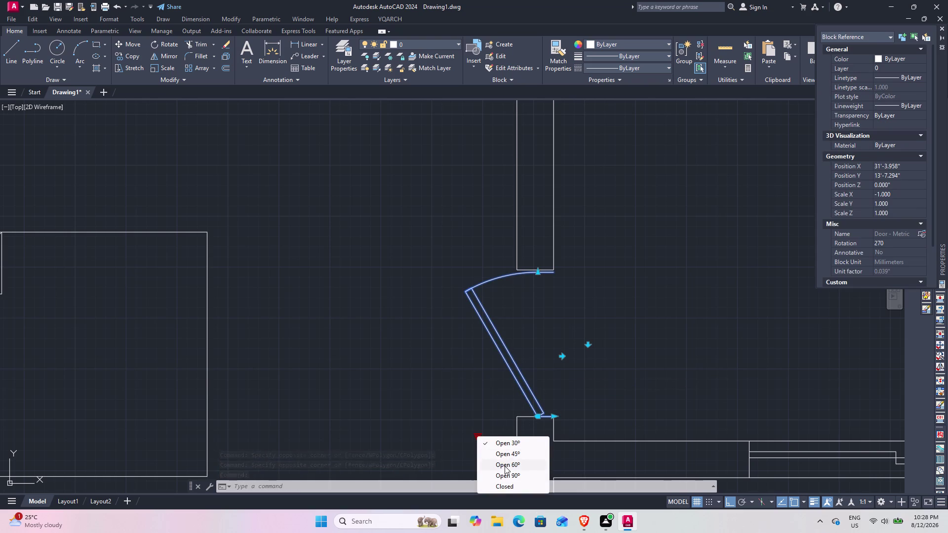
scroll(down, 3)
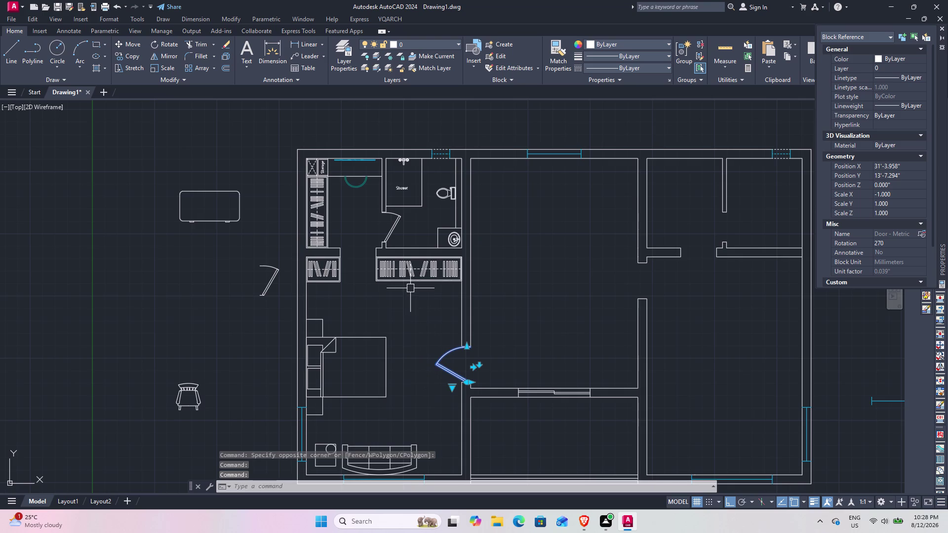
middle_drag(410, 288, 441, 388)
Set the bathroom door's opening angle to 60 degrees and clear the selection.
click(425, 325)
scroll(up, 3)
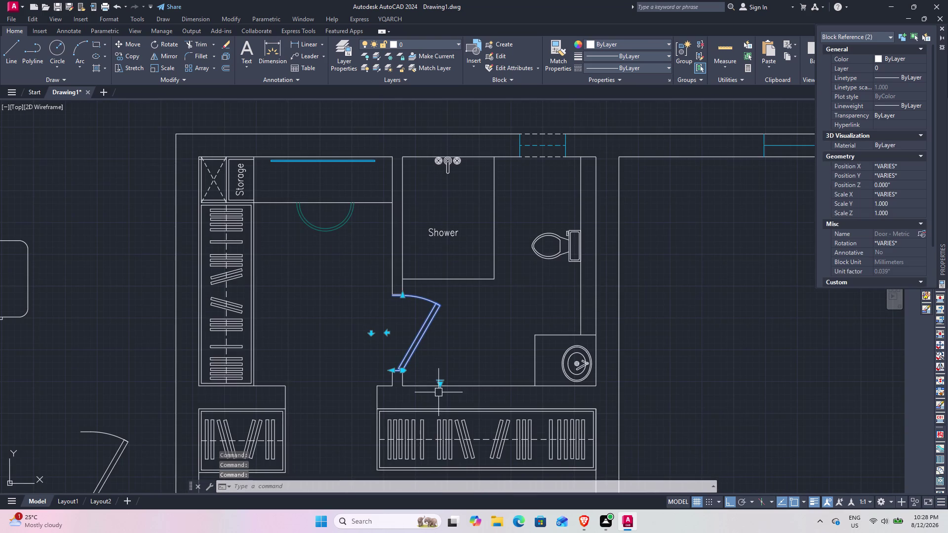
click(440, 384)
click(470, 411)
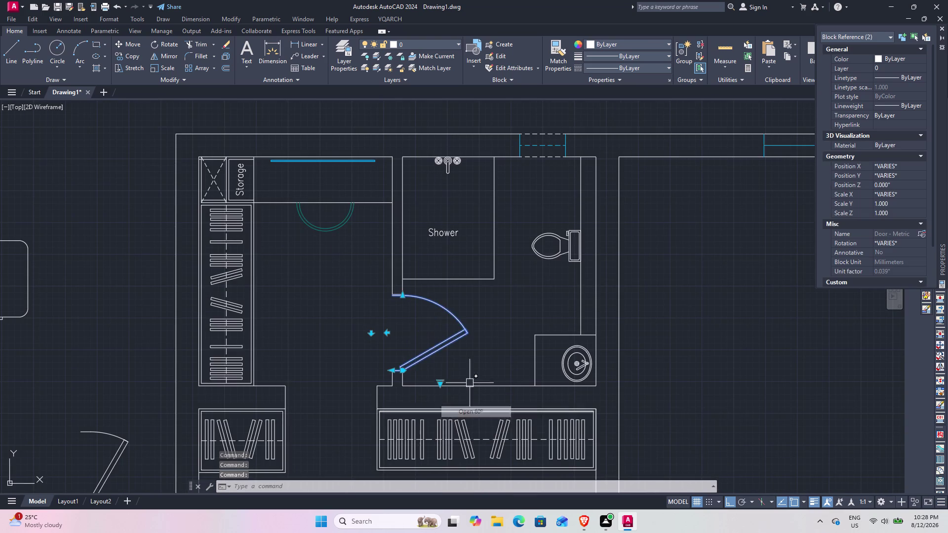
scroll(down, 3)
middle_drag(465, 350, 434, 218)
key(Escape)
middle_drag(473, 335, 471, 285)
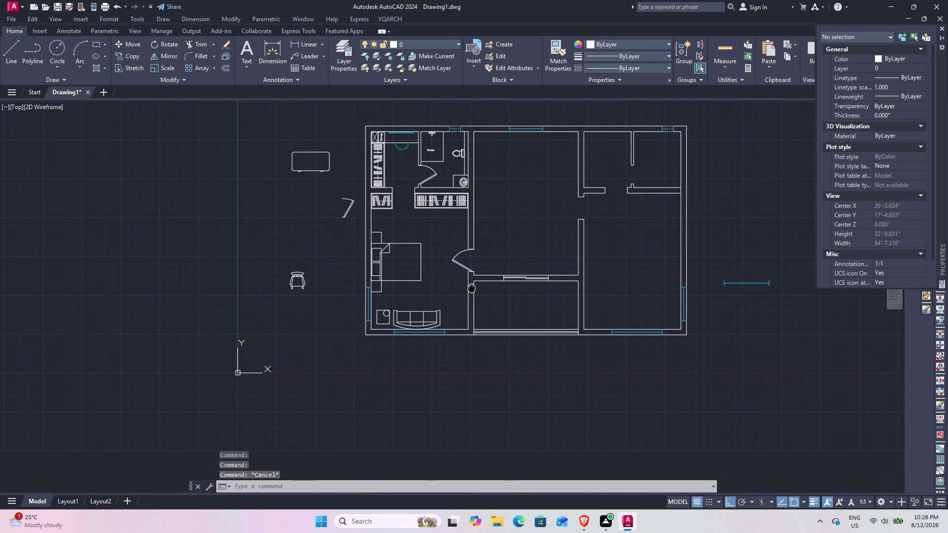
Start a line at the bathroom doorway corner, then cancel it.
middle_drag(471, 286, 471, 289)
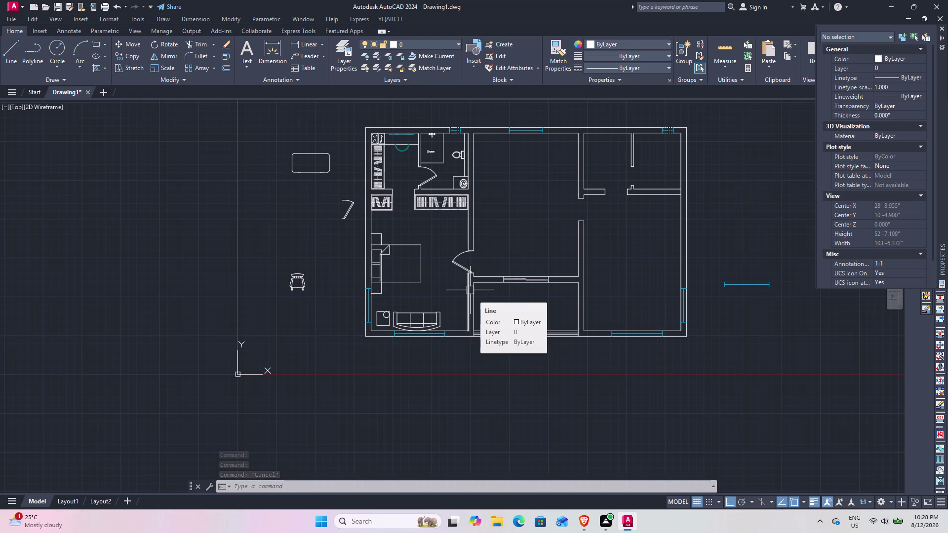
middle_drag(461, 265, 470, 335)
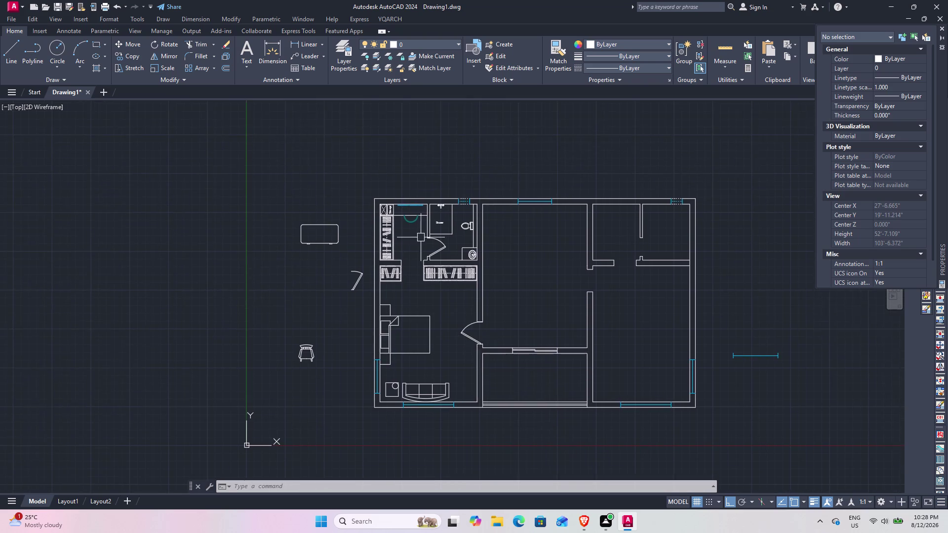
scroll(up, 3)
text(l)
key(space)
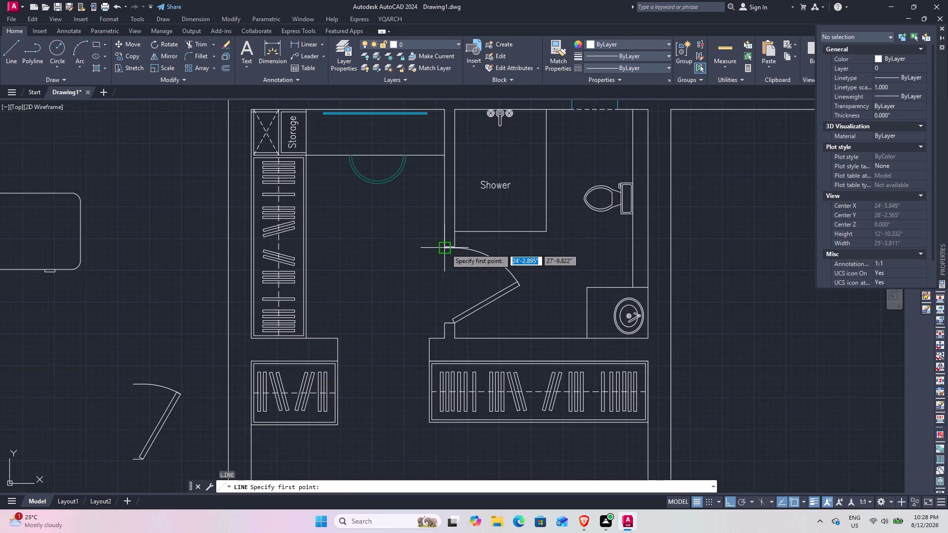
click(445, 248)
scroll(up, 3)
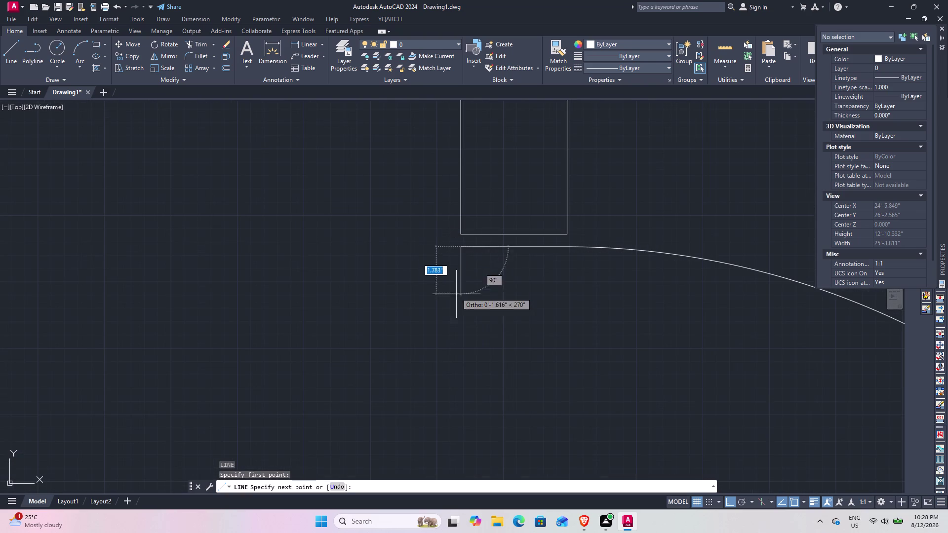
key(Escape)
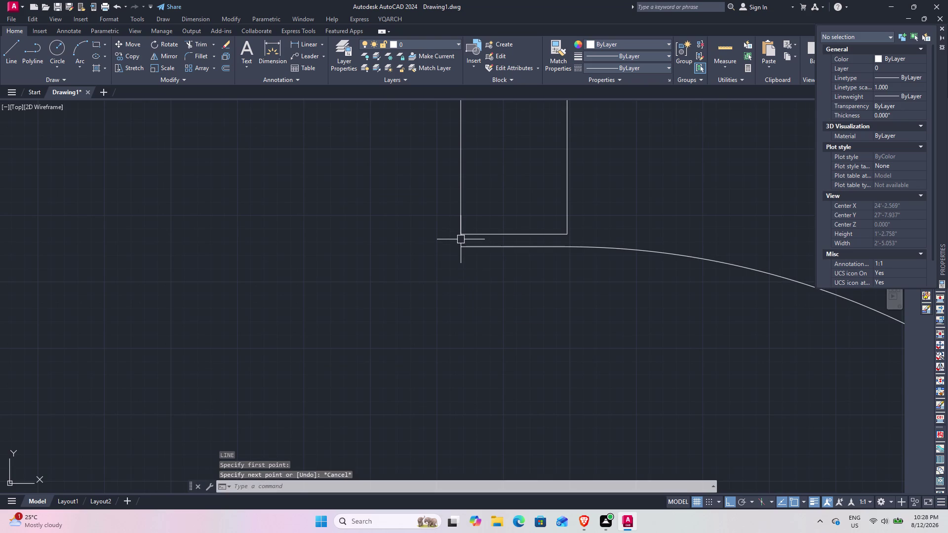
Retry the line from the doorway wall corner down to the wall below, then cancel.
text(l)
key(space)
click(460, 240)
middle_drag(471, 337, 461, 153)
scroll(down, 3)
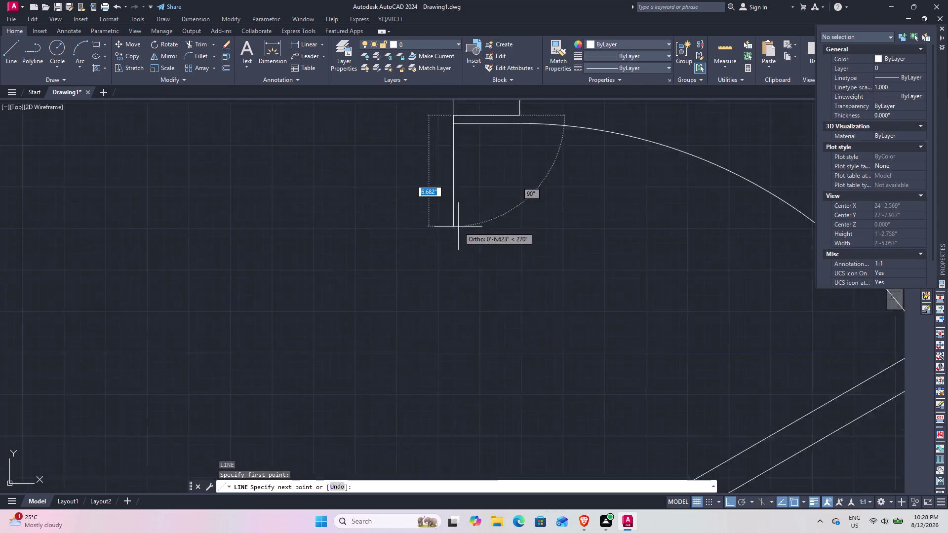
middle_drag(465, 286, 463, 133)
scroll(up, 3)
click(464, 334)
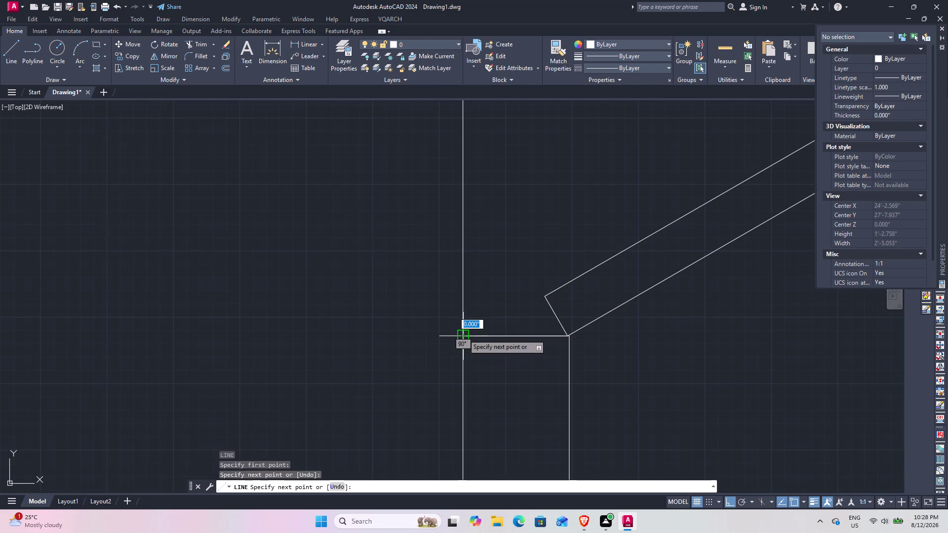
key(Escape)
scroll(down, 3)
middle_drag(585, 295, 457, 348)
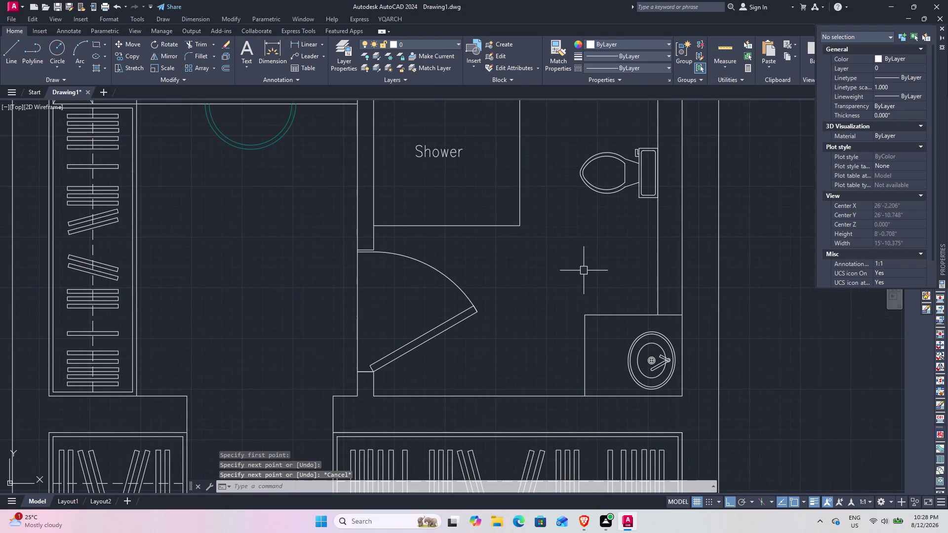
middle_drag(582, 271, 530, 309)
click(95, 70)
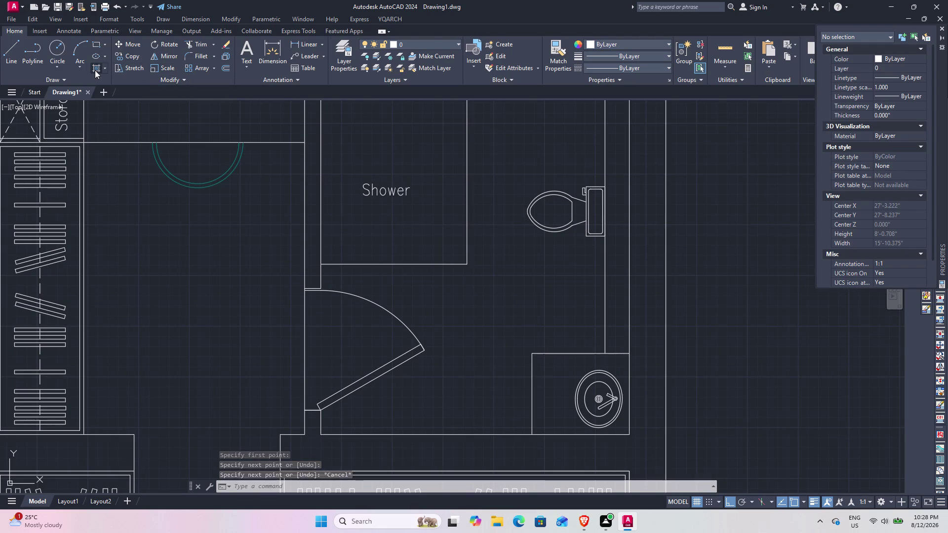
click(168, 61)
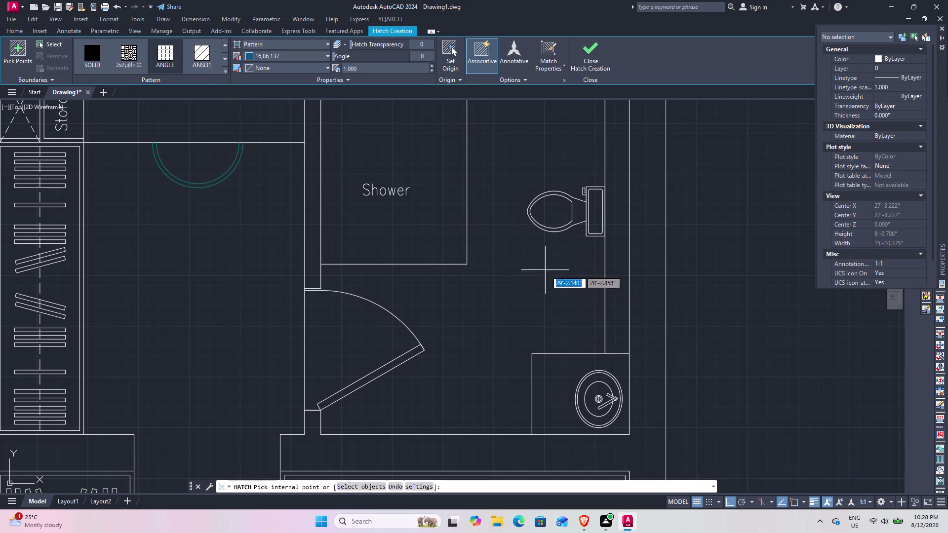
click(517, 284)
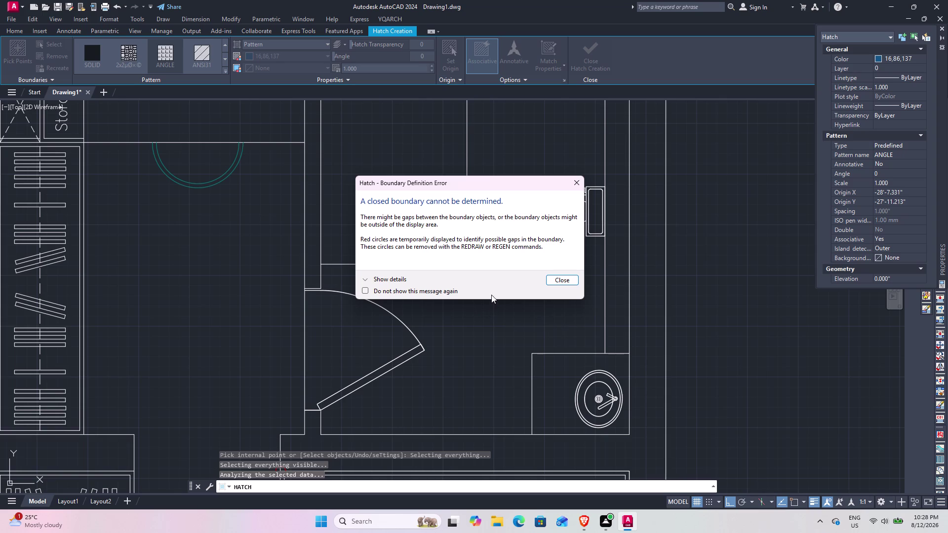
click(566, 277)
key(Escape)
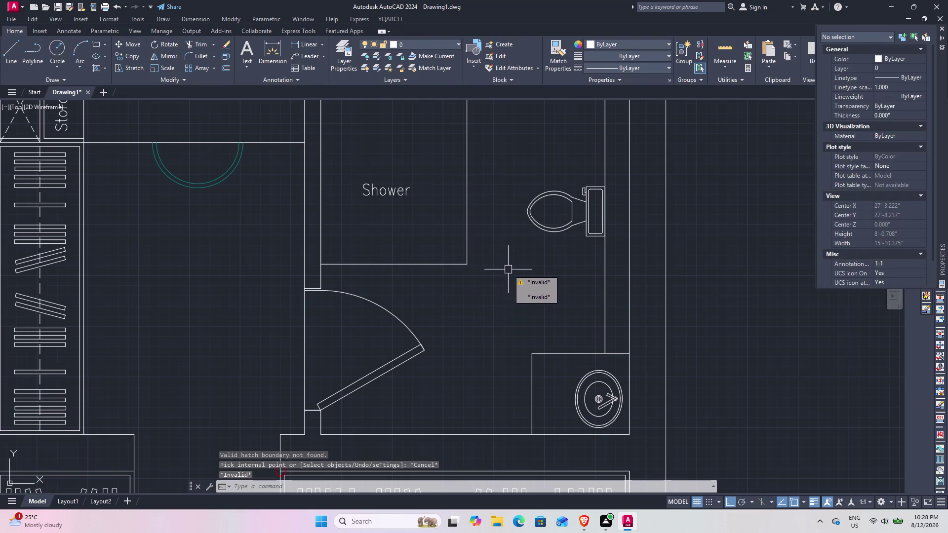
key(Escape)
key(Escape)
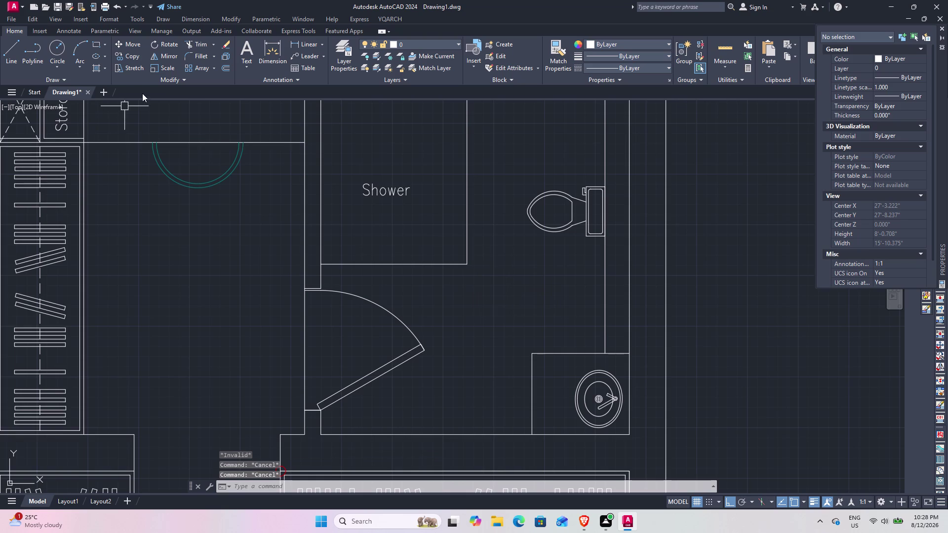
click(95, 69)
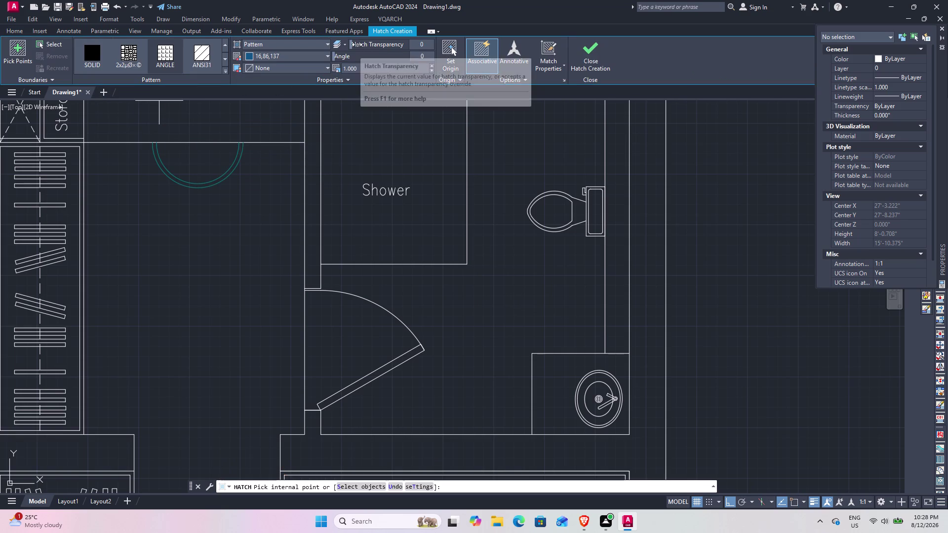
click(366, 67)
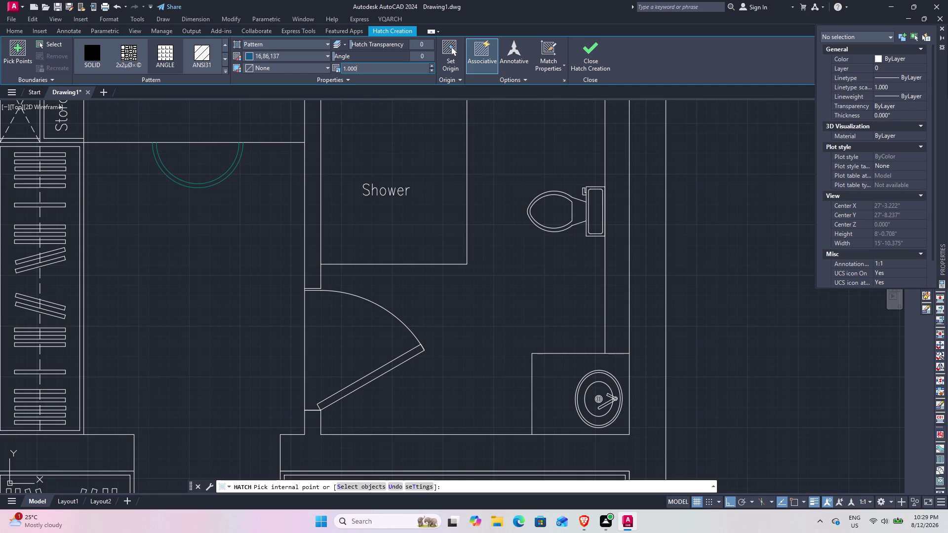
text(20)
key(Return)
click(315, 231)
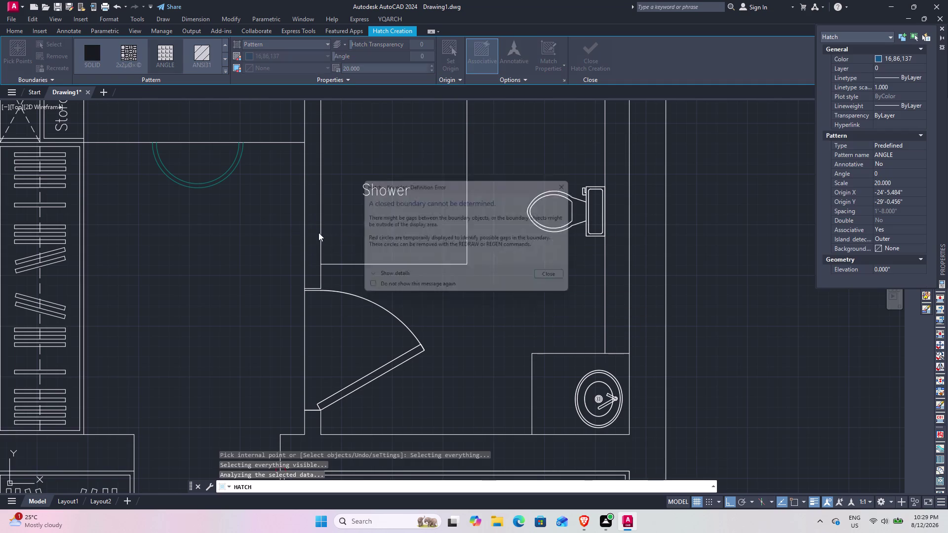
click(558, 280)
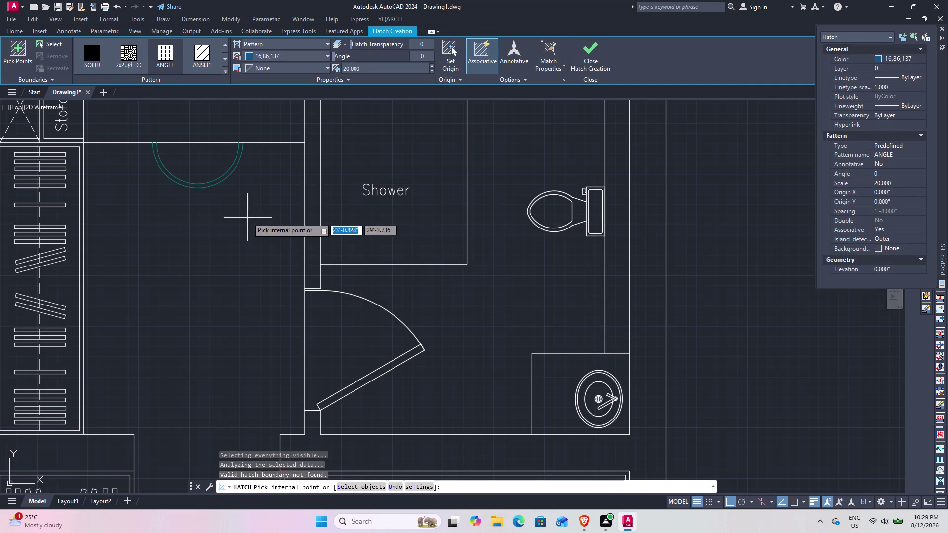
click(171, 60)
click(222, 70)
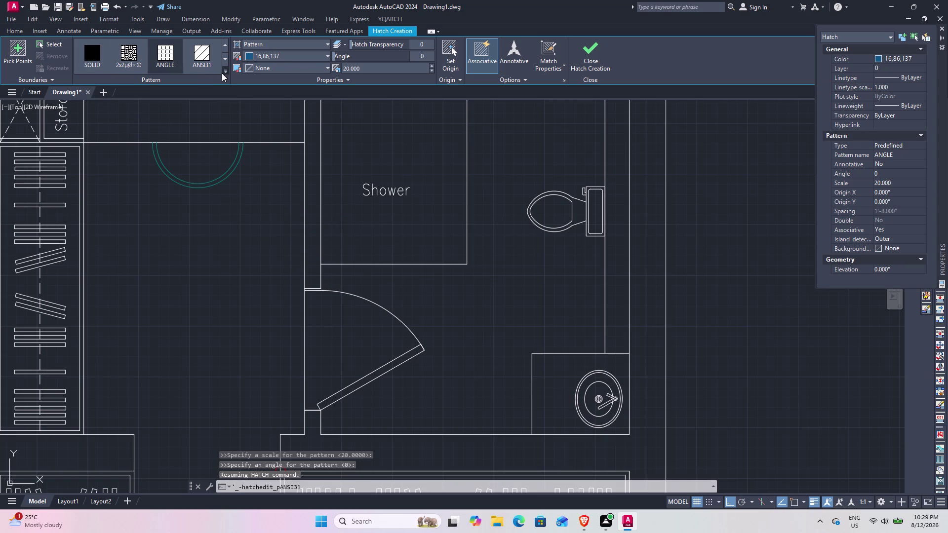
click(165, 58)
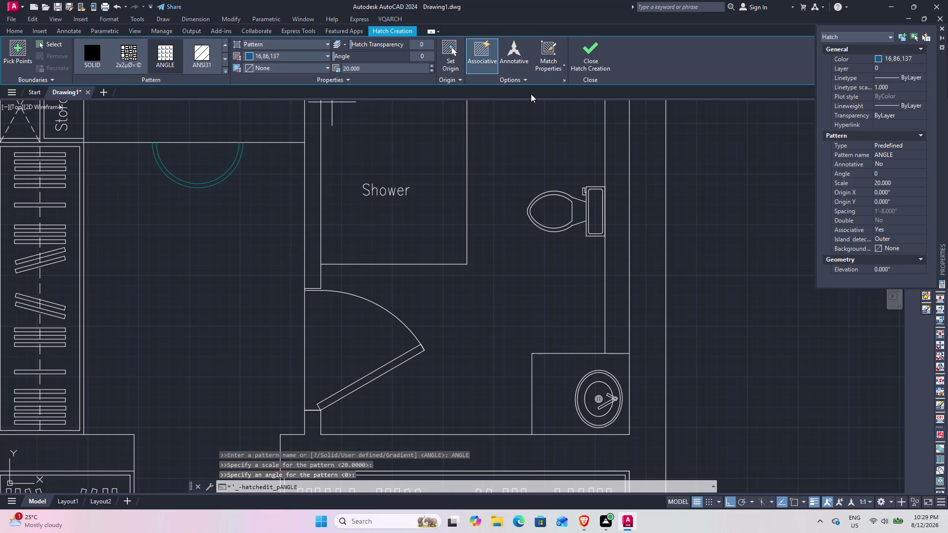
click(449, 58)
click(518, 282)
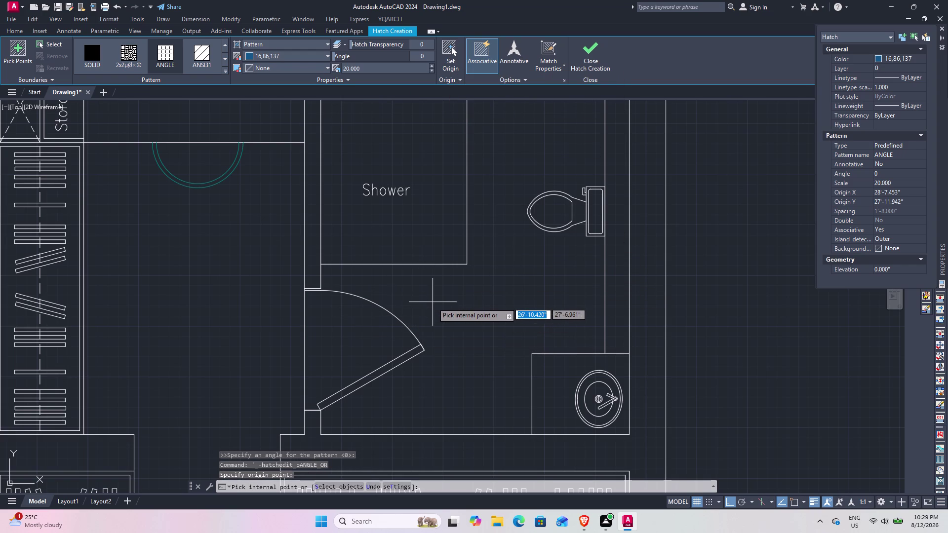
key(Escape)
key(Escape)
triple_click(501, 306)
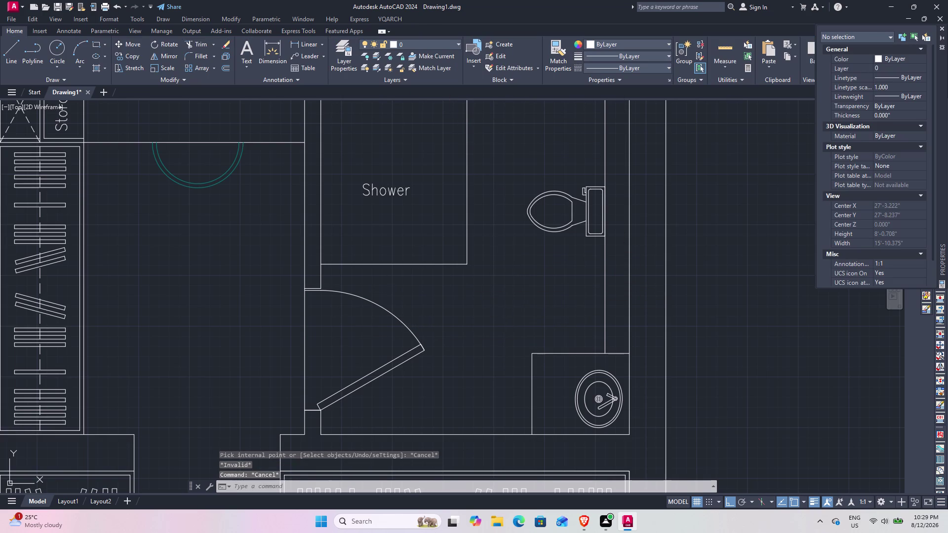
Window-select in the bathroom area and adjust the view.
click(501, 309)
click(522, 300)
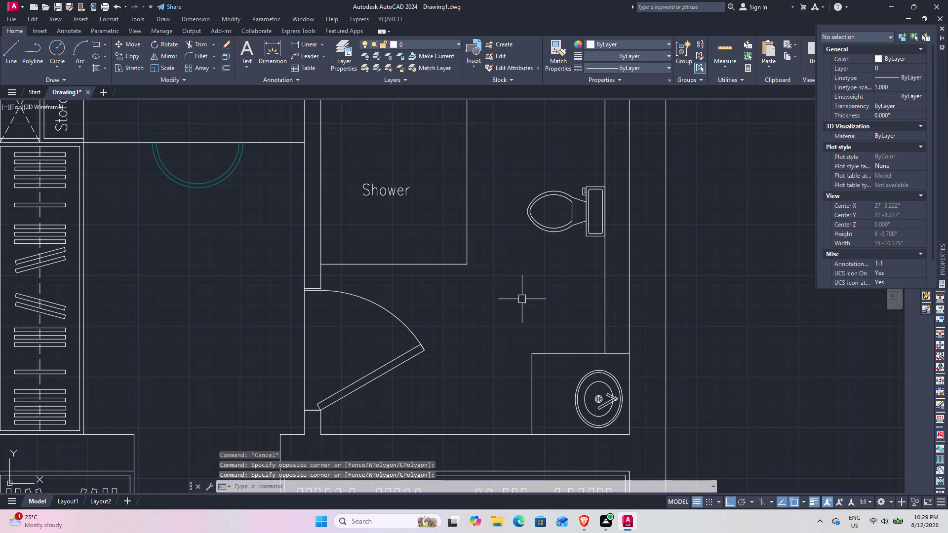
click(519, 290)
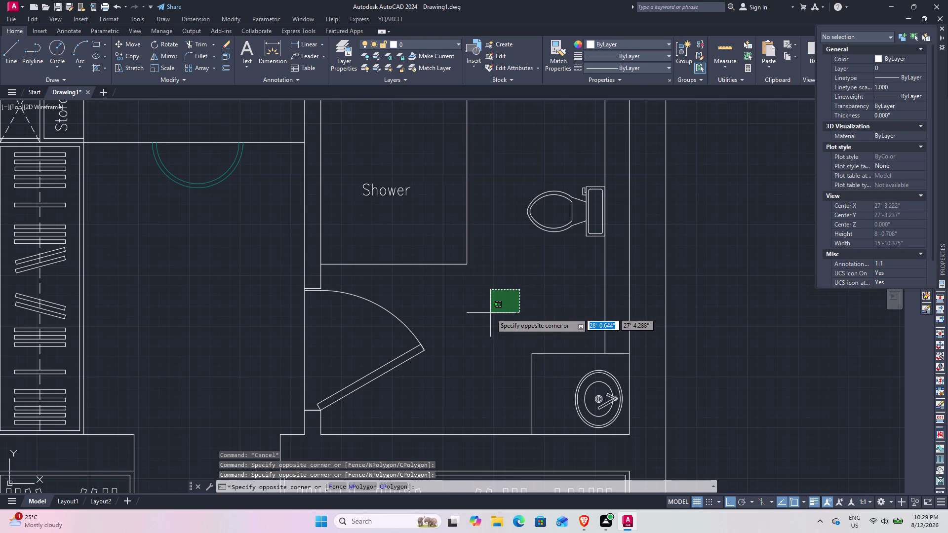
click(490, 313)
click(515, 292)
click(505, 315)
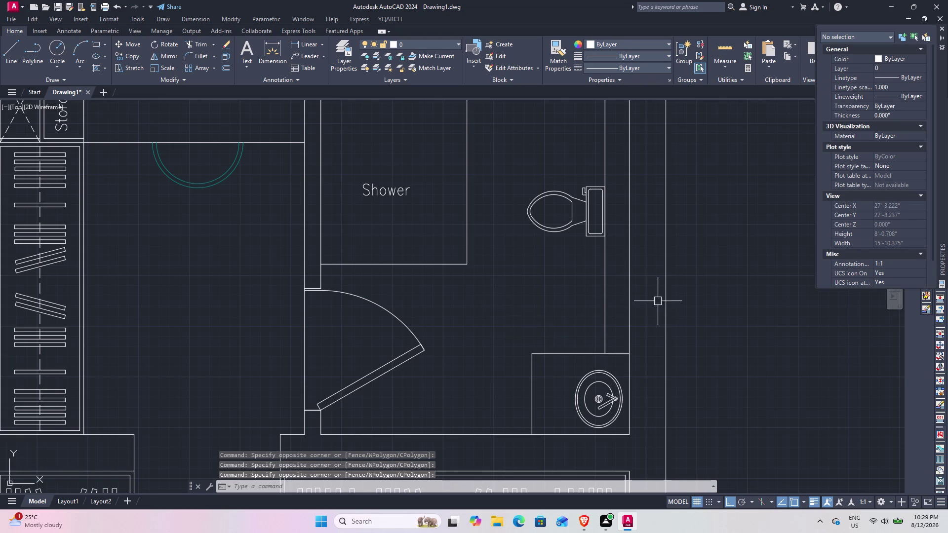
scroll(down, 3)
middle_drag(604, 300, 495, 271)
scroll(up, 3)
scroll(up, 3)
middle_drag(510, 288, 450, 203)
scroll(up, 3)
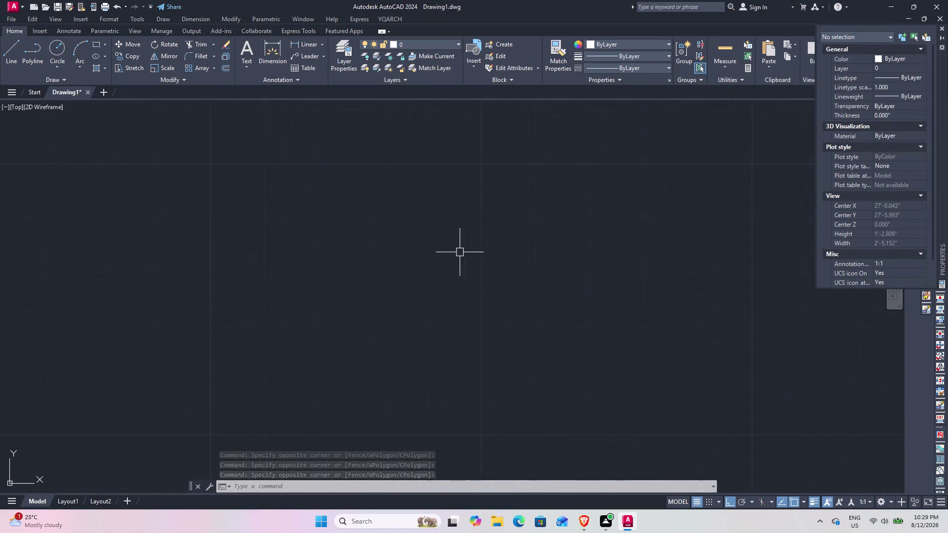
scroll(up, 3)
scroll(down, 3)
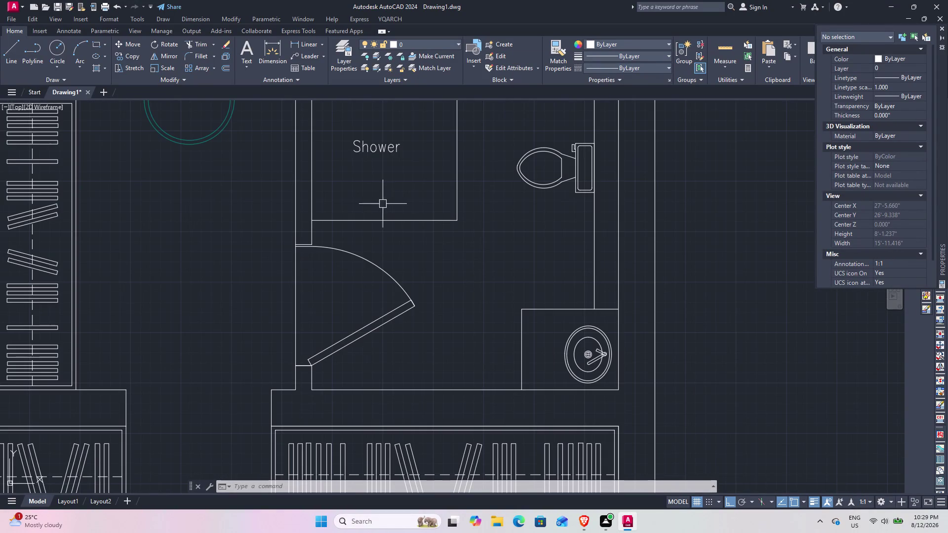
Hatch the bathroom floor with the ANGLE pattern by picking an internal point.
click(92, 69)
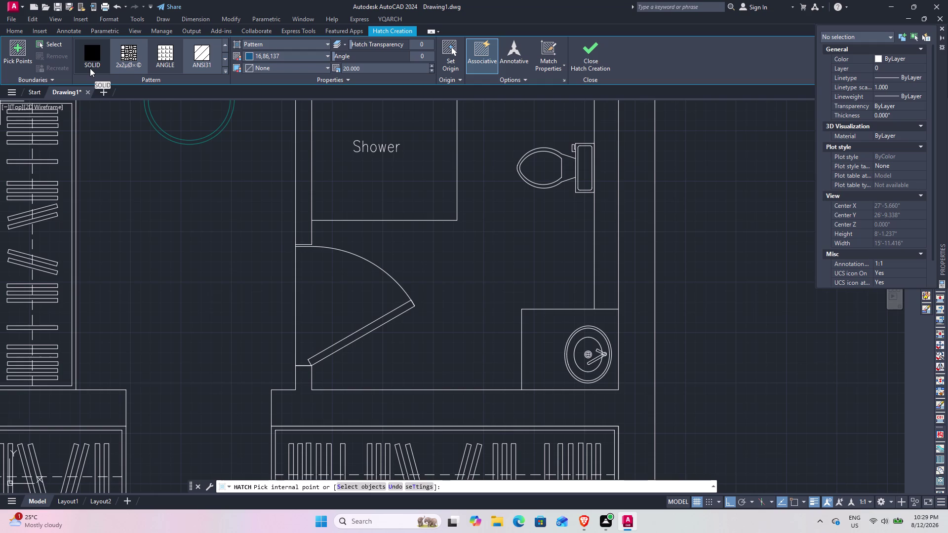
click(94, 53)
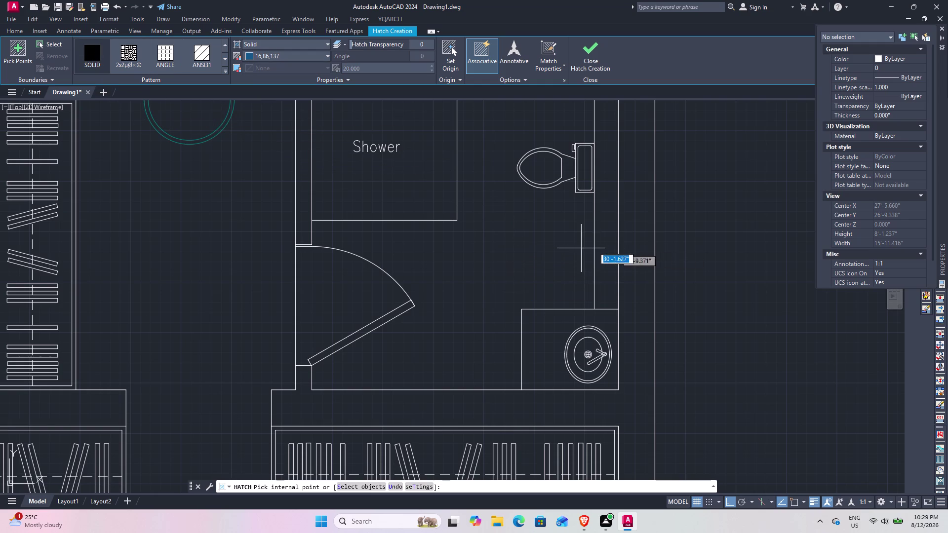
scroll(down, 3)
scroll(down, 3)
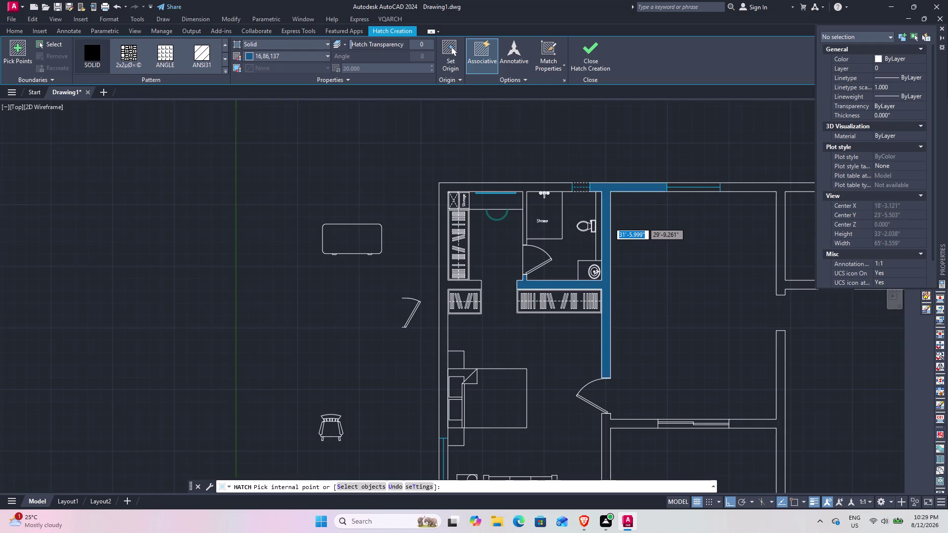
scroll(down, 3)
scroll(up, 3)
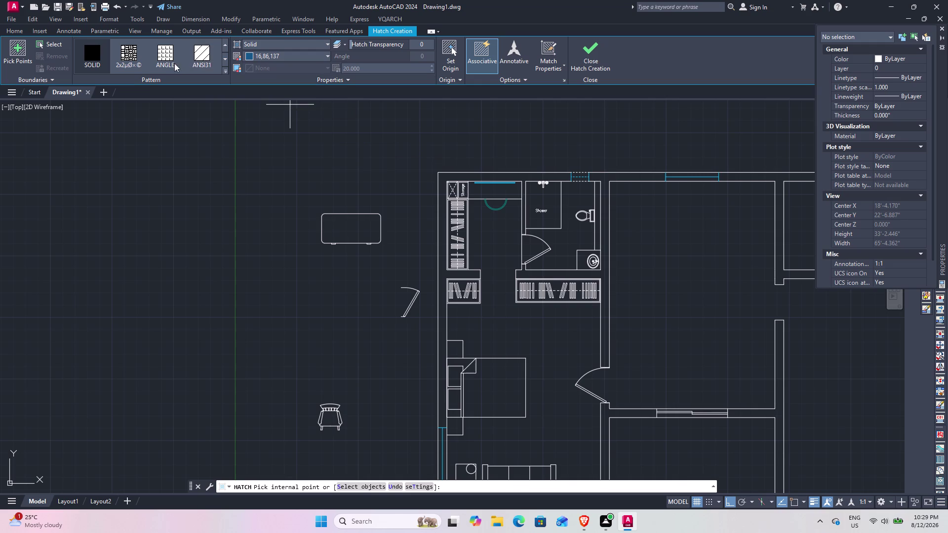
click(167, 57)
click(573, 232)
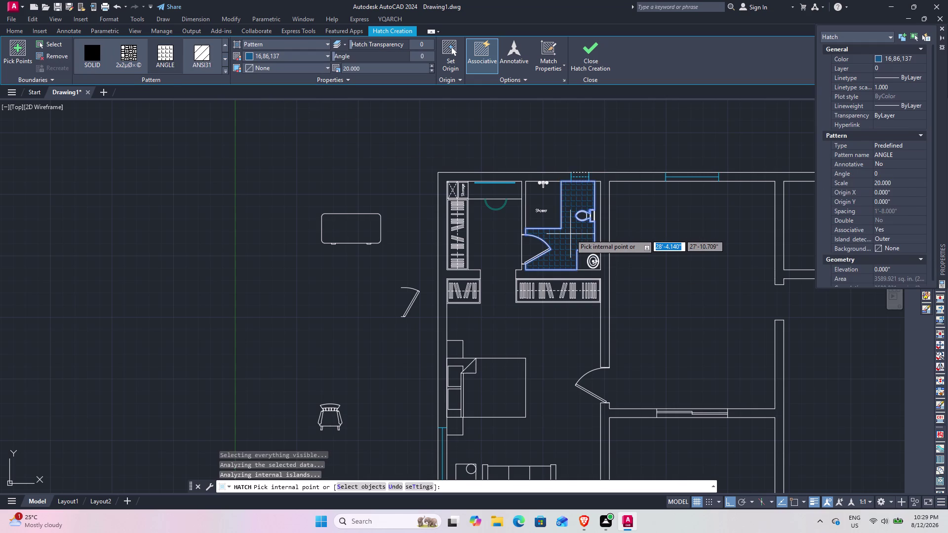
click(307, 57)
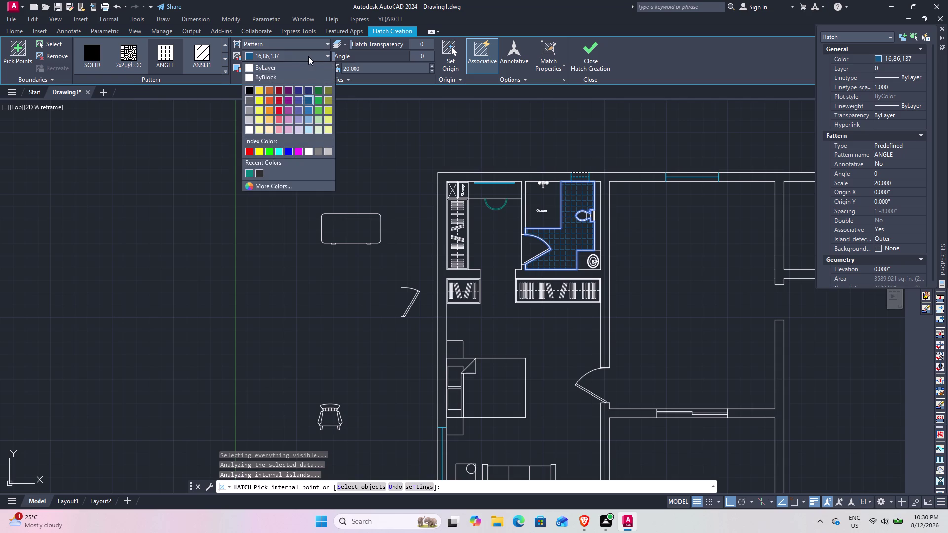
Make the bathroom hatch grey (147,149,152) and reselect it.
click(248, 110)
click(578, 66)
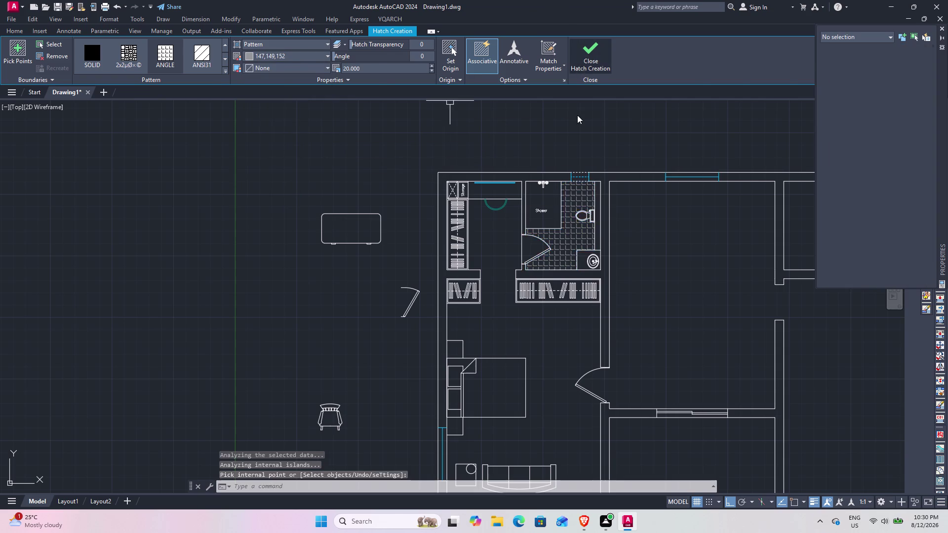
scroll(up, 3)
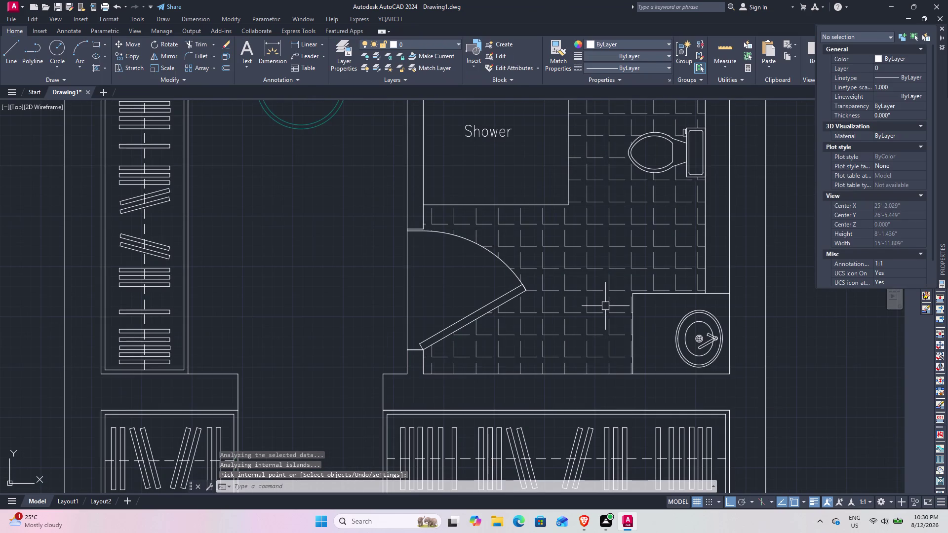
click(594, 264)
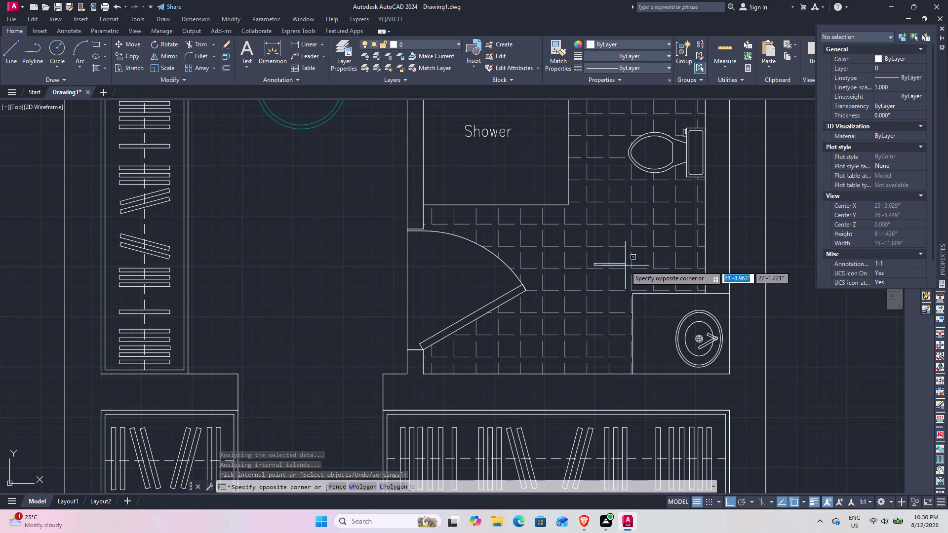
click(625, 265)
click(613, 269)
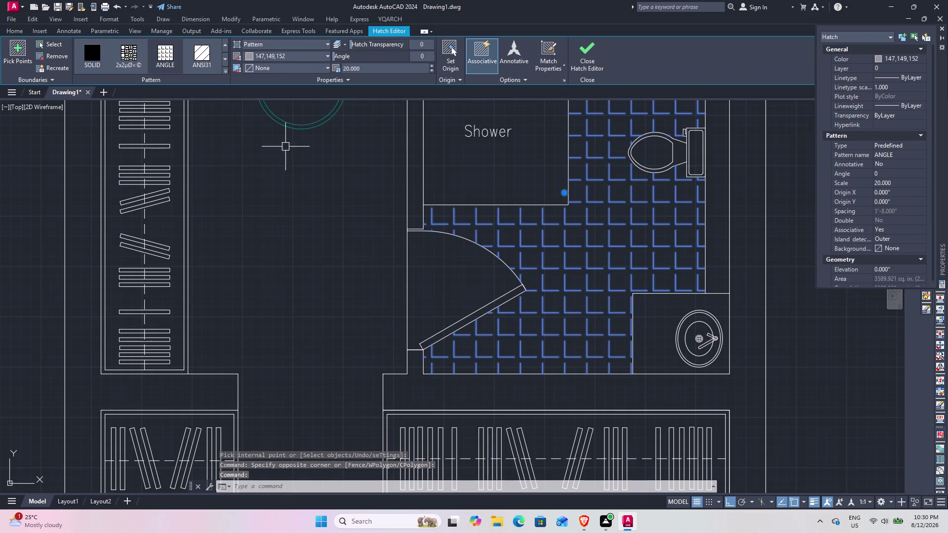
Set the bathroom hatch pattern scale to 30 and finish editing.
click(312, 53)
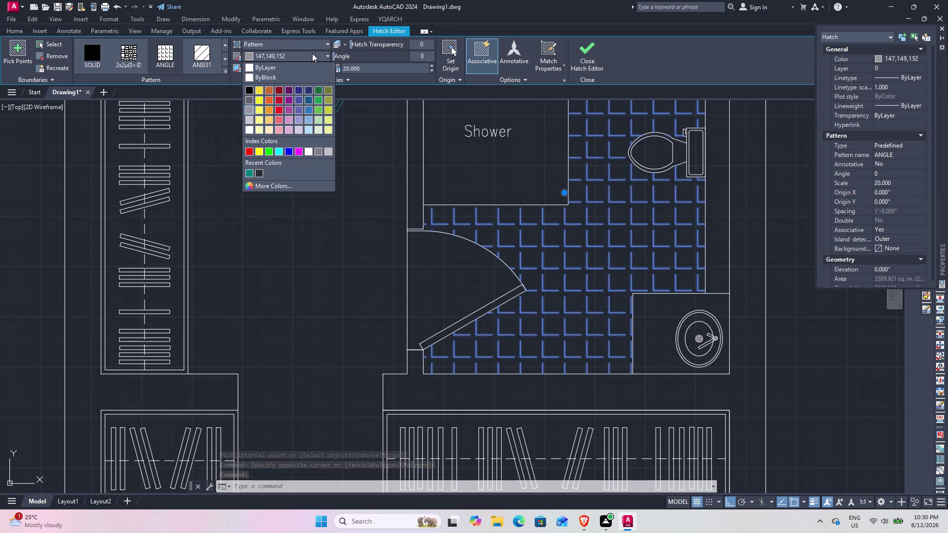
click(312, 54)
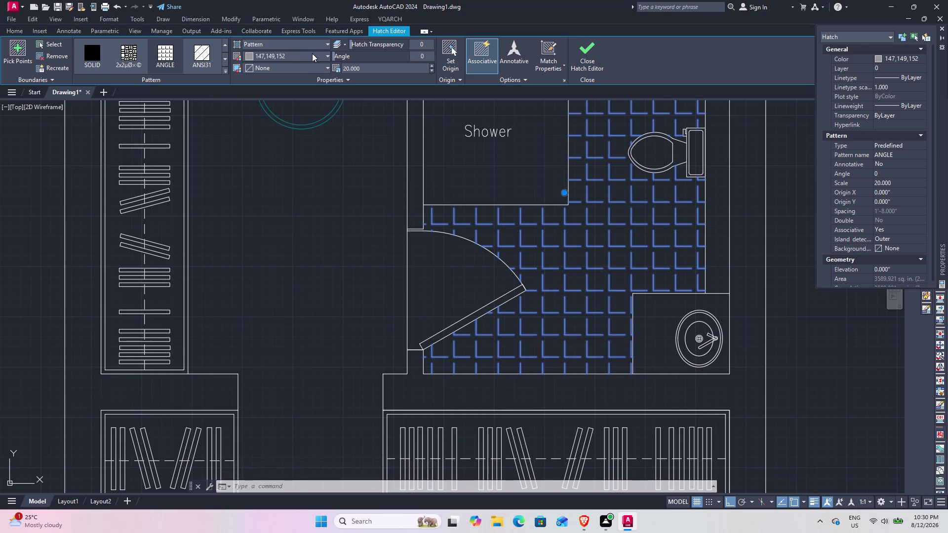
click(375, 67)
text(30)
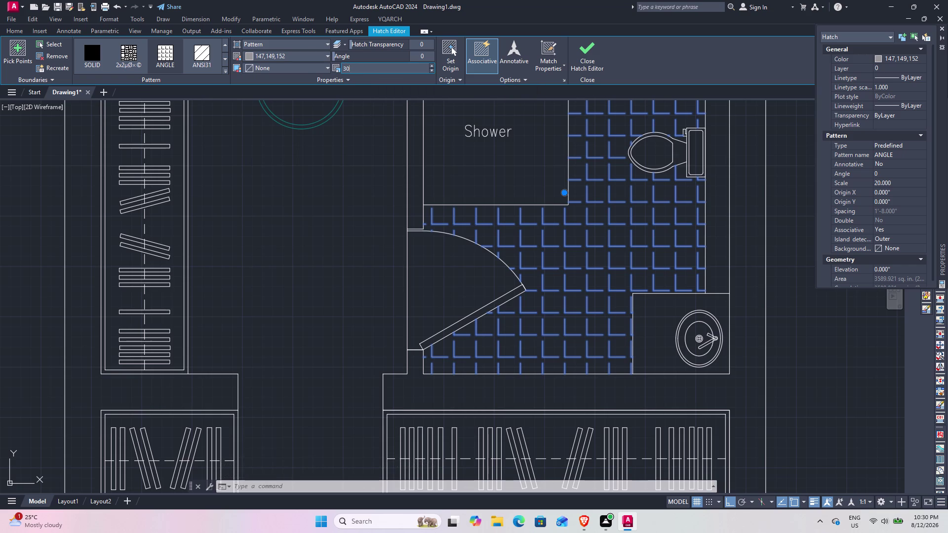
key(Return)
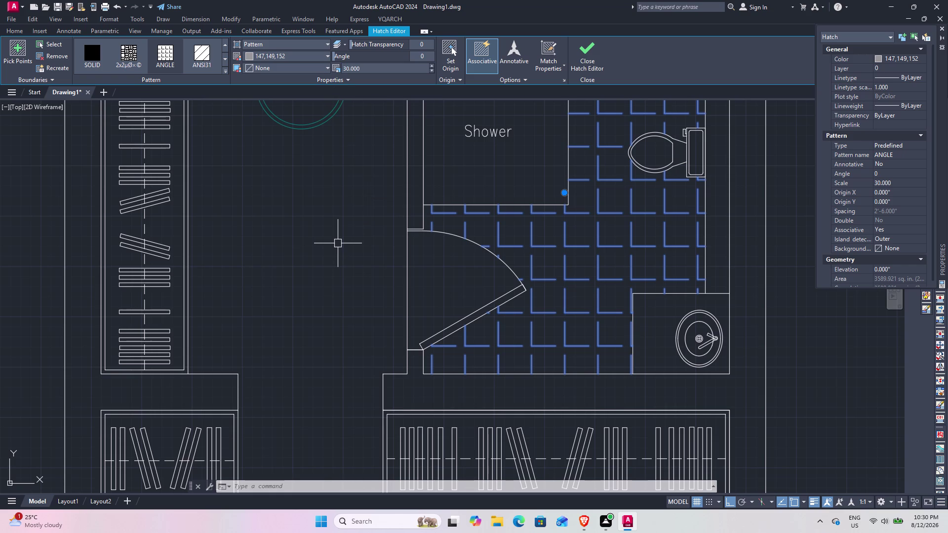
key(Escape)
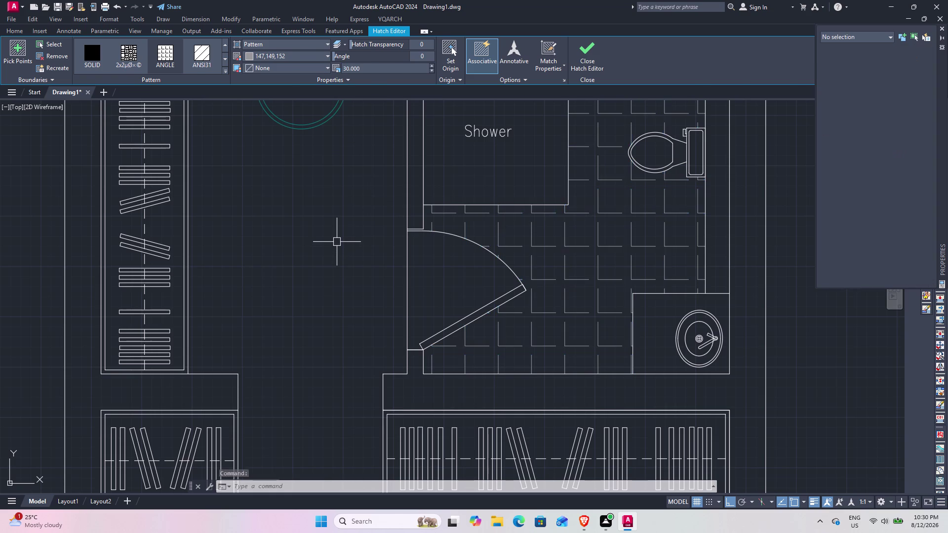
scroll(down, 3)
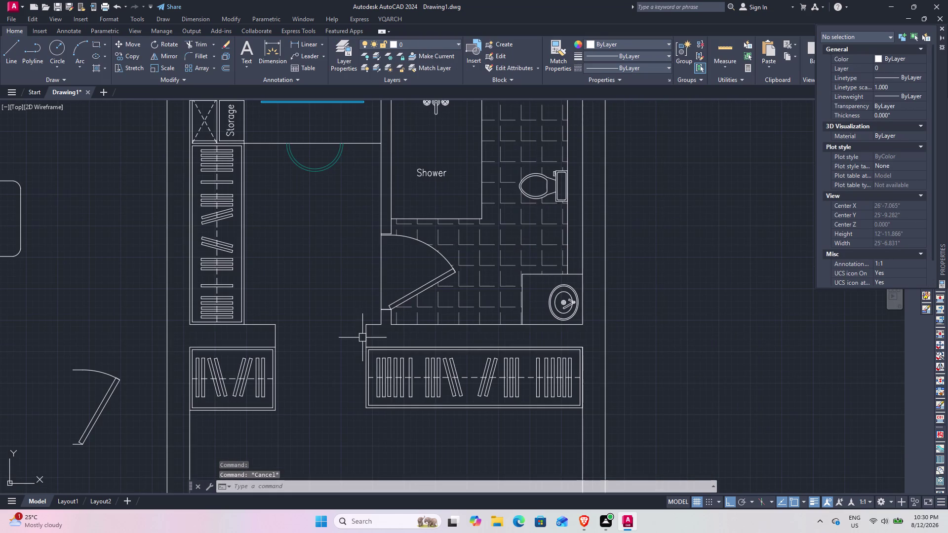
Start a hatch using the ANSI37 grid pattern at a 45-degree angle.
scroll(down, 3)
middle_drag(374, 343, 410, 210)
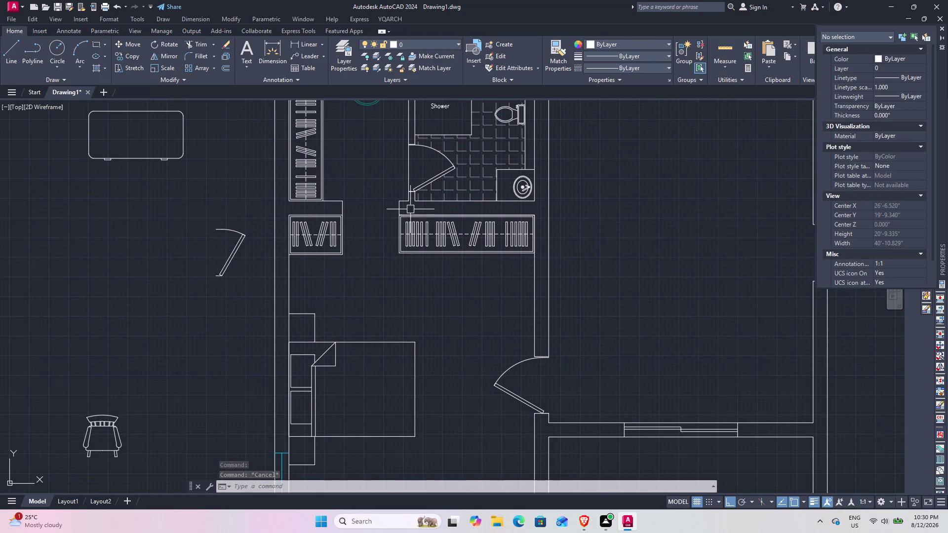
click(96, 64)
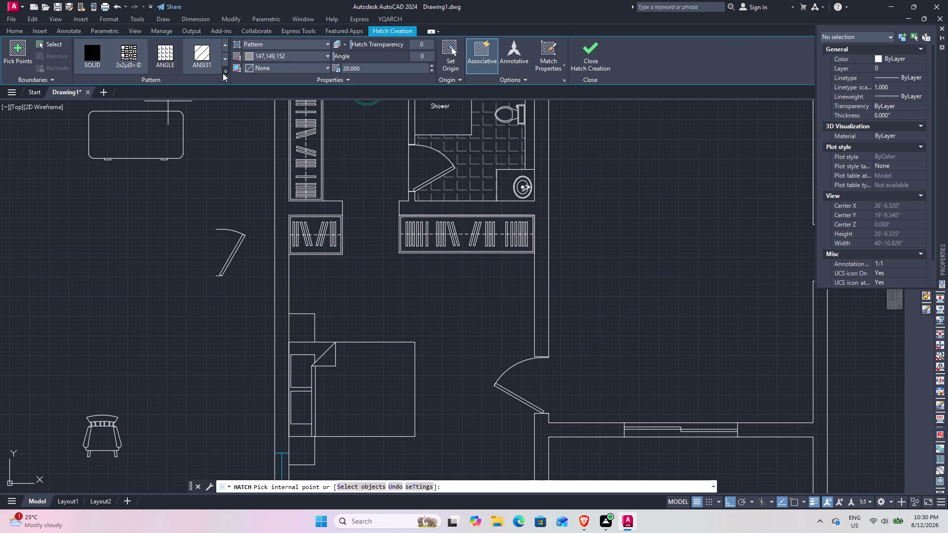
click(226, 69)
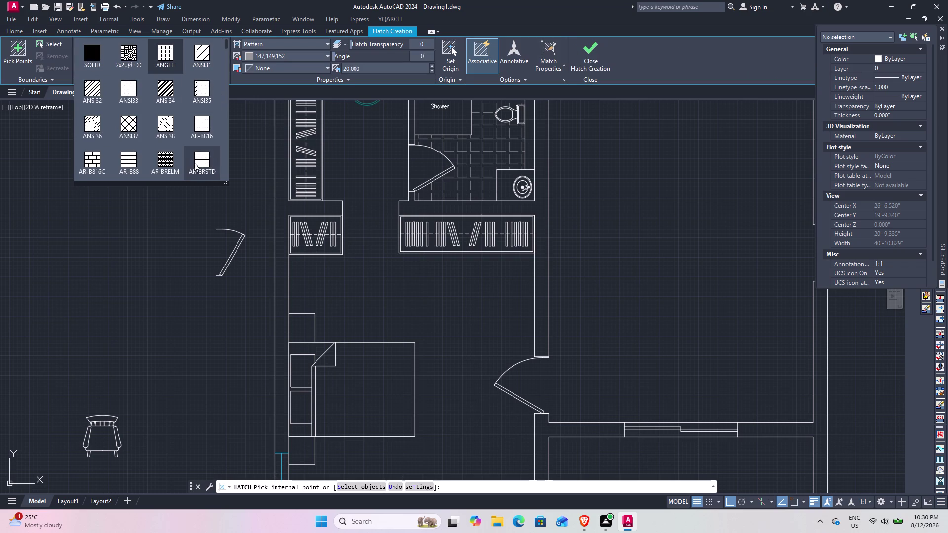
click(136, 135)
scroll(down, 3)
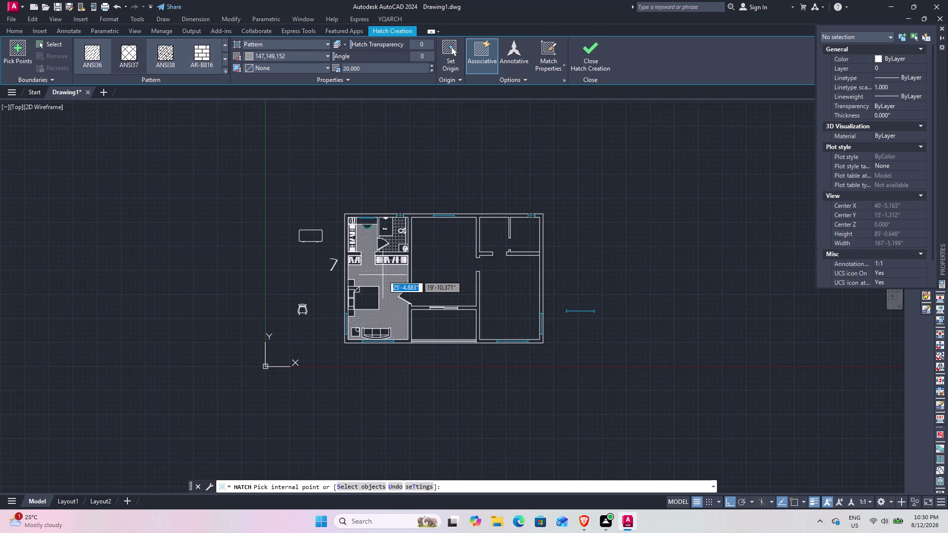
scroll(up, 3)
scroll(up, 3)
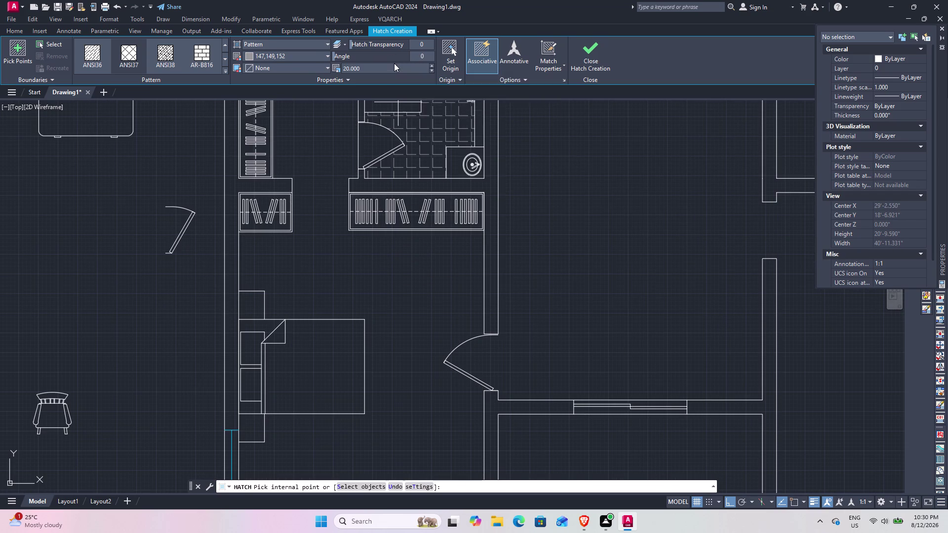
click(367, 54)
text(45)
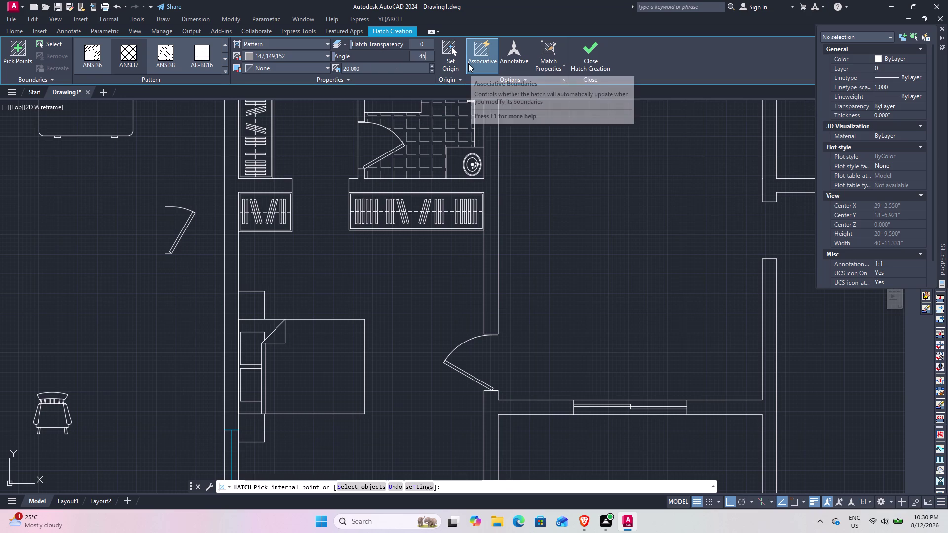
key(Return)
Fill the bedroom and large open room floors with the grid hatch.
scroll(down, 3)
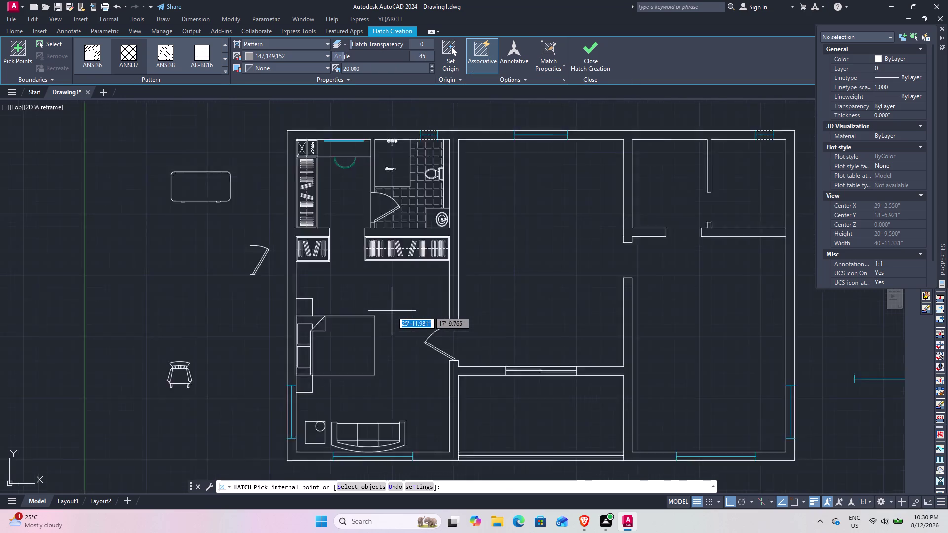
scroll(down, 3)
scroll(down, 3)
scroll(up, 3)
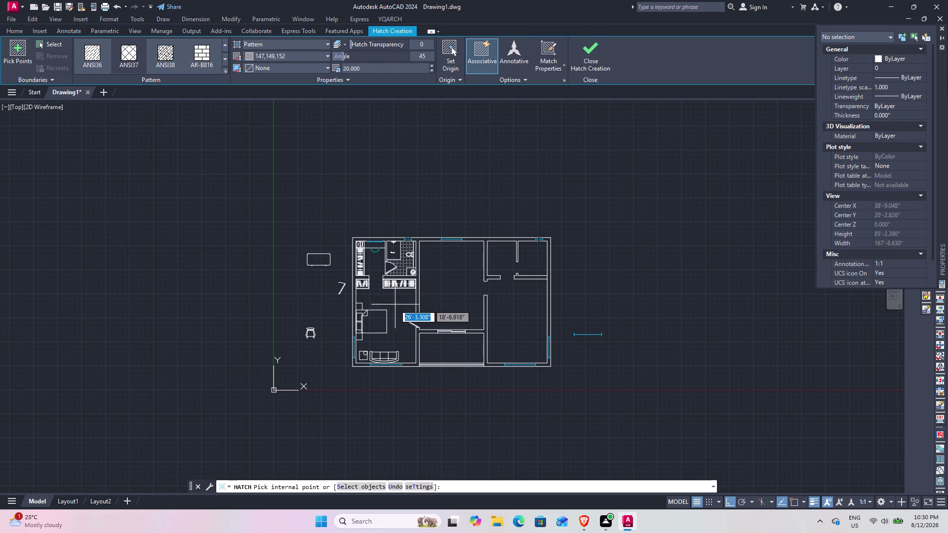
scroll(up, 3)
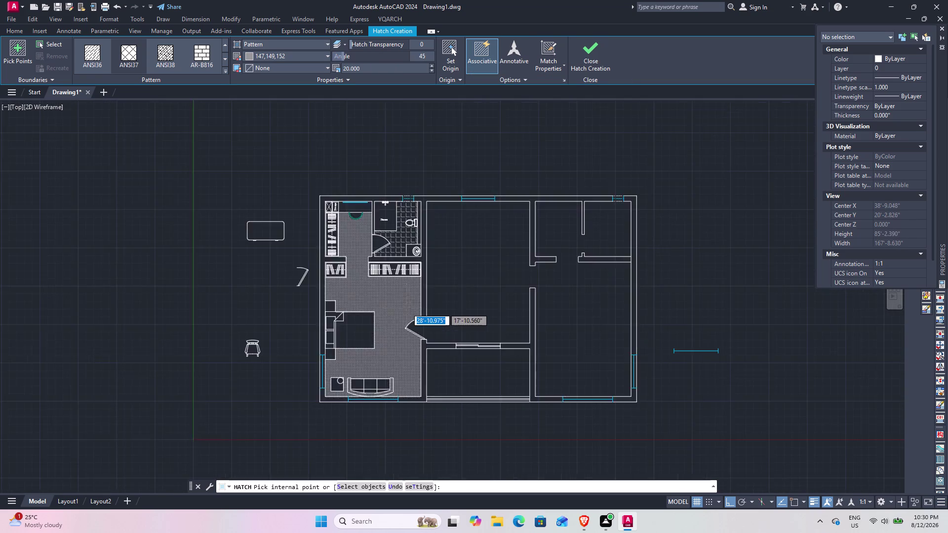
scroll(up, 3)
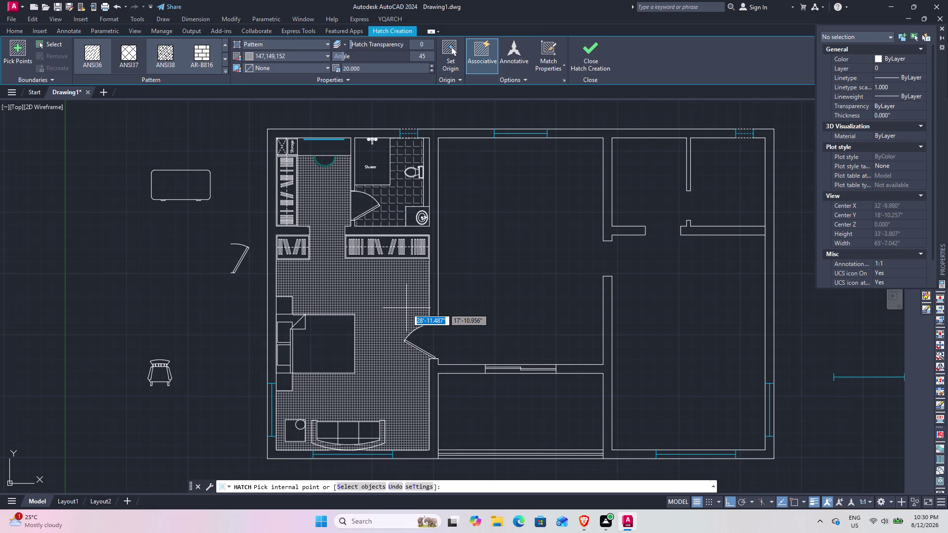
click(407, 308)
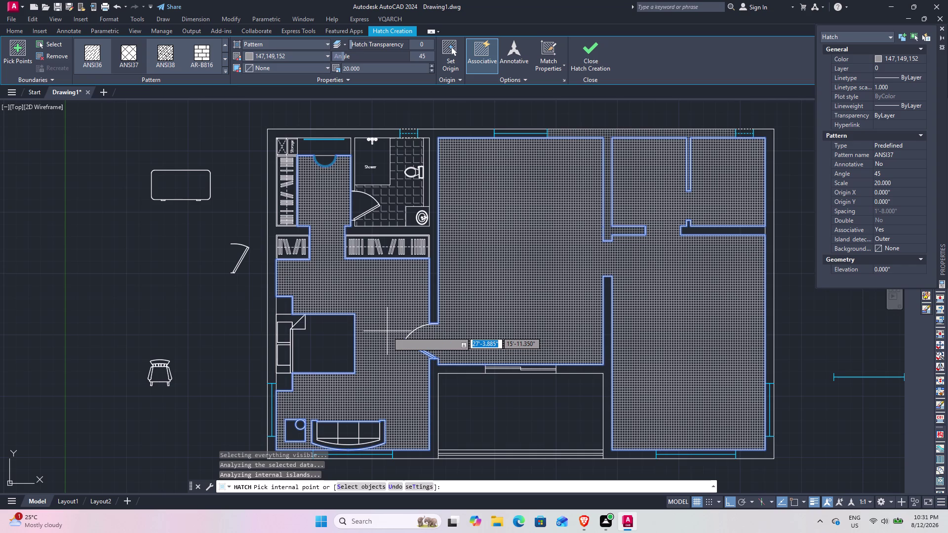
key(Escape)
Select the floor grid hatch and try pattern scales 50, then 80.
click(394, 311)
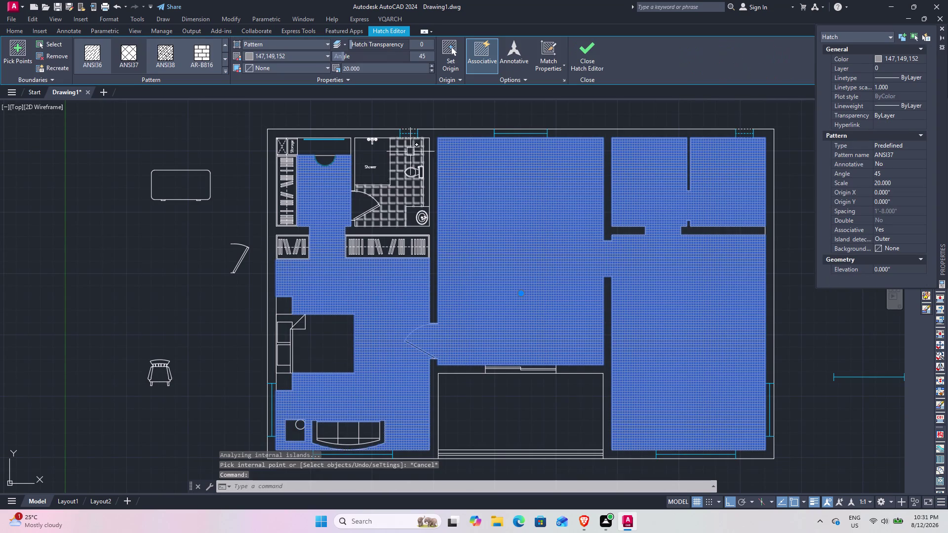
click(393, 69)
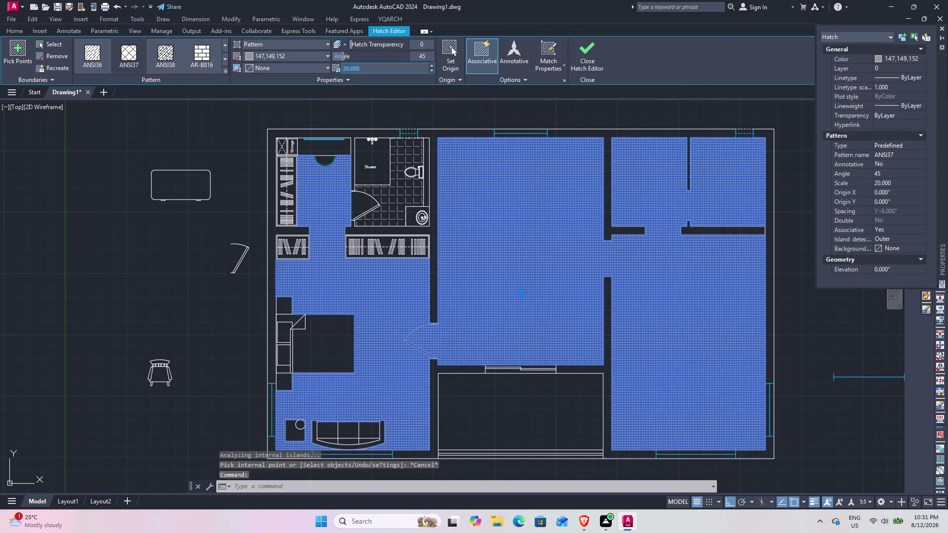
text(50)
key(Return)
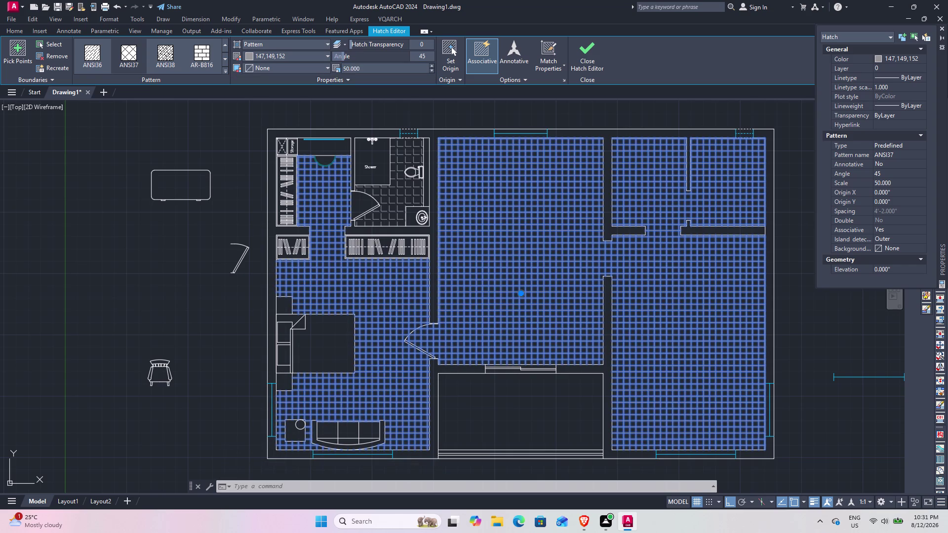
click(370, 70)
text(80)
key(Return)
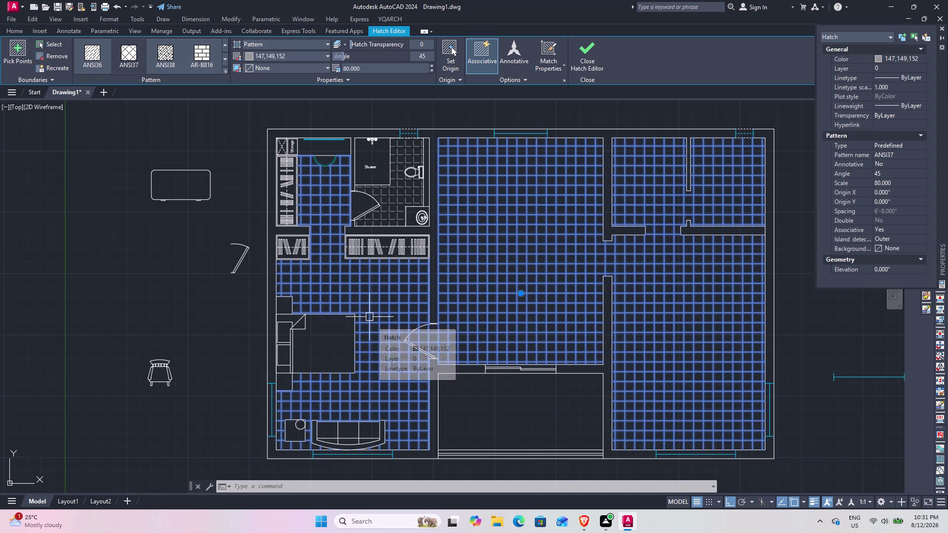
Set the floor grid hatch scale to 100 and deselect it.
scroll(up, 3)
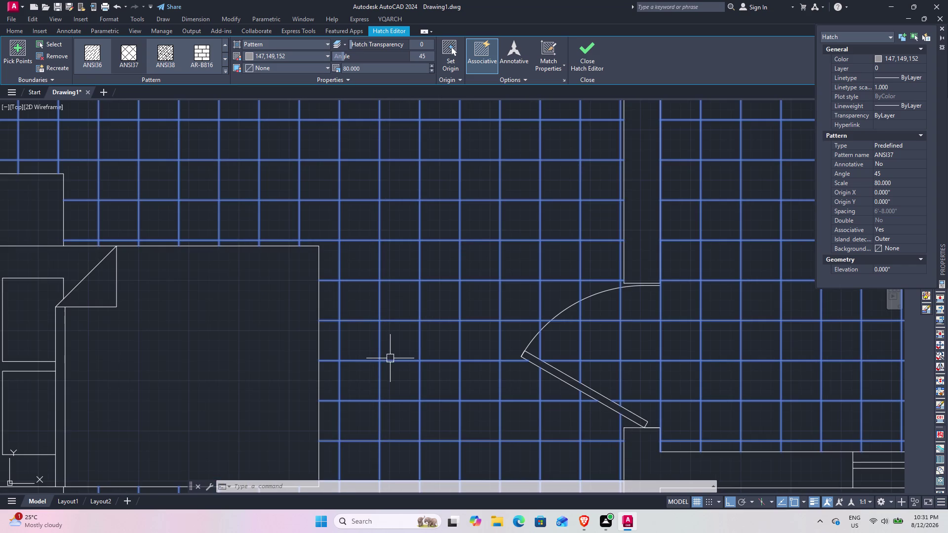
click(379, 69)
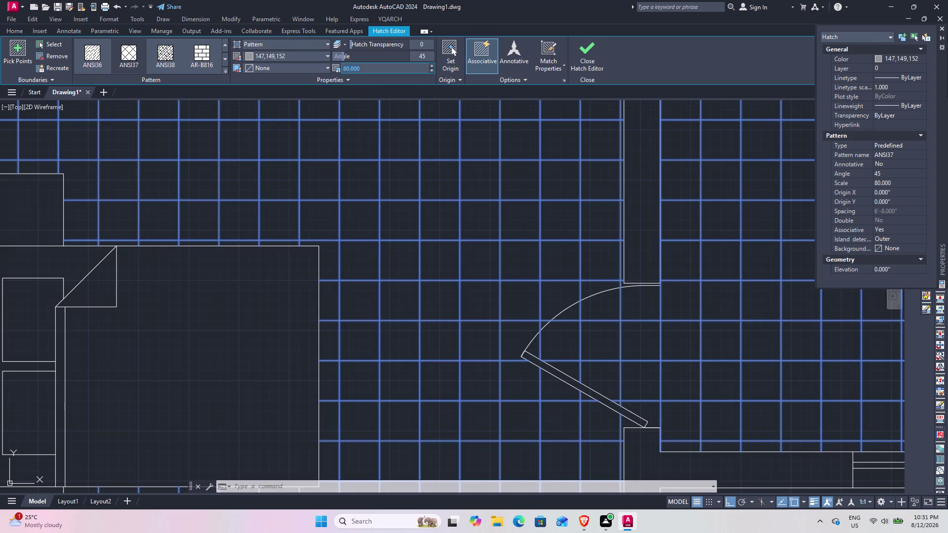
text(100)
key(Return)
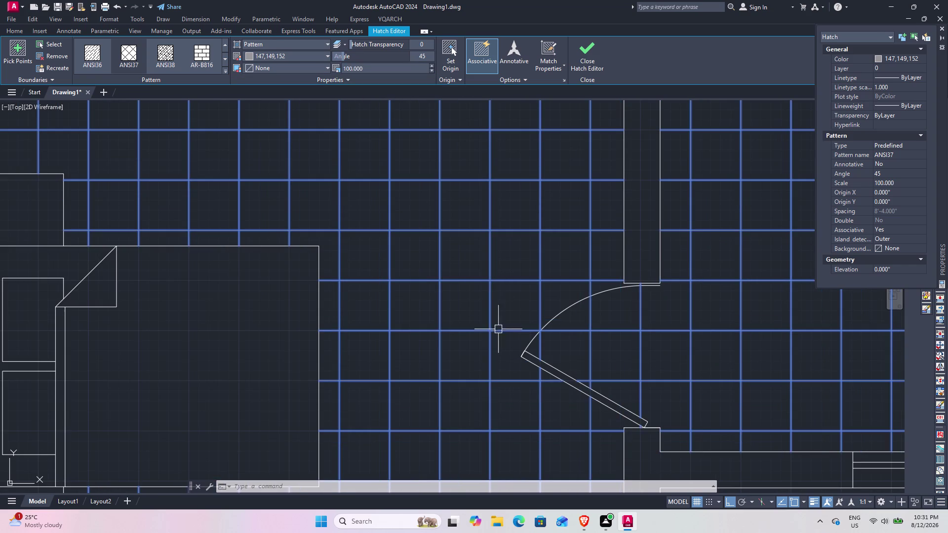
scroll(down, 3)
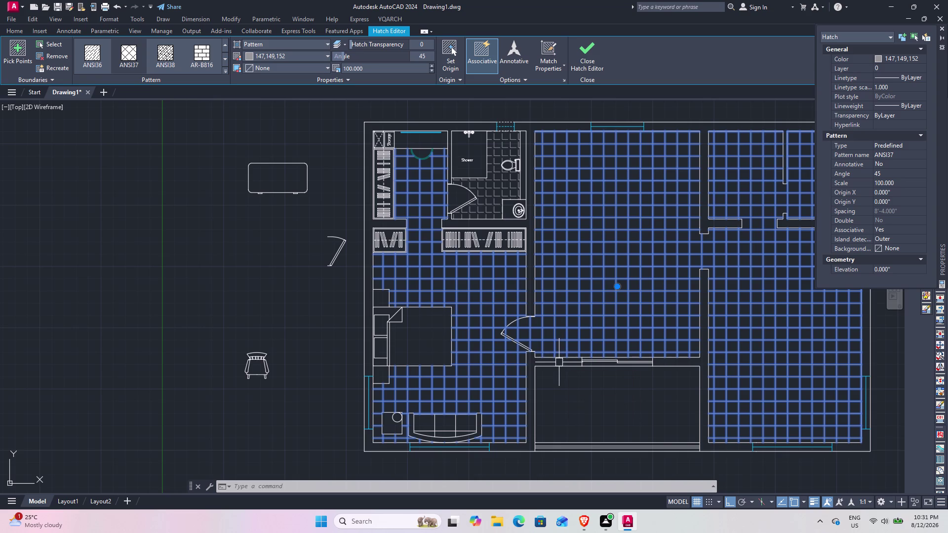
key(Escape)
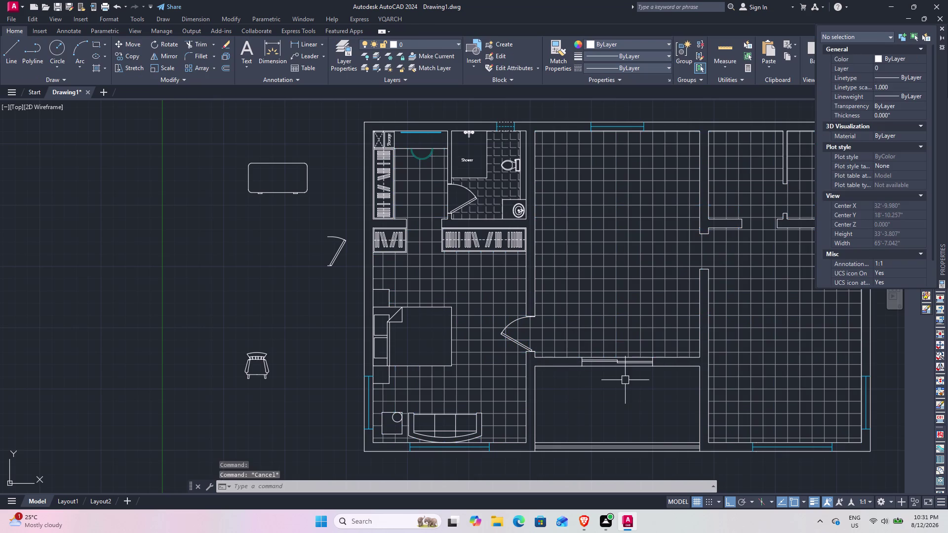
Set the tile-grid floor hatch transparency to 15.
click(619, 304)
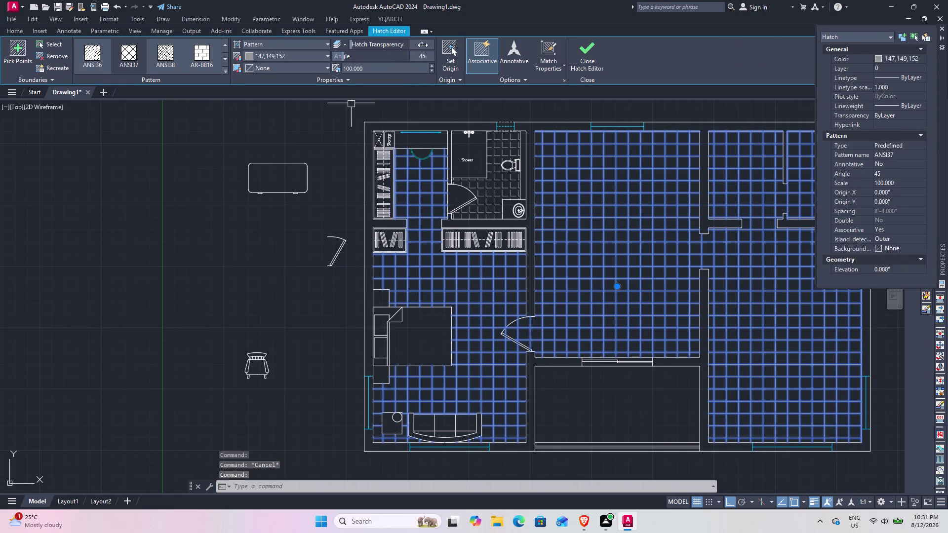
click(424, 45)
text(15)
key(Return)
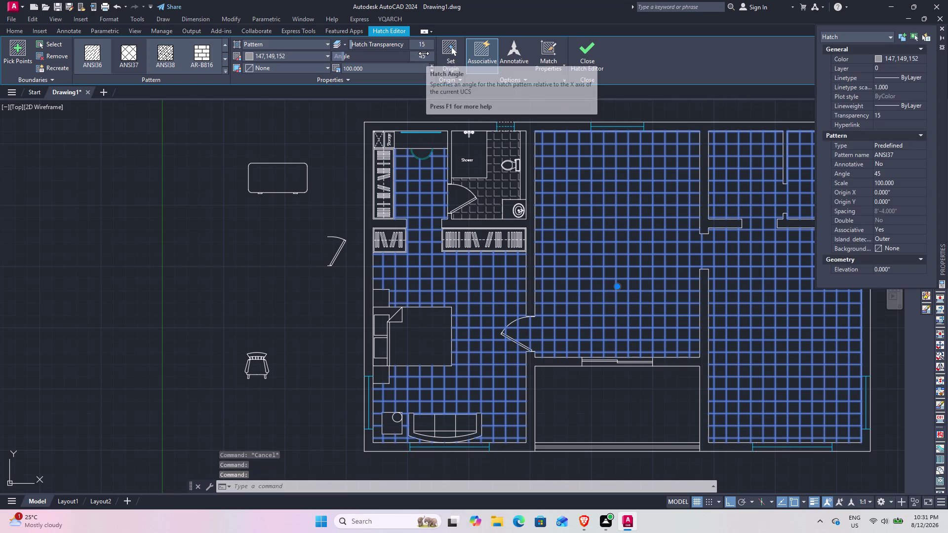
key(Escape)
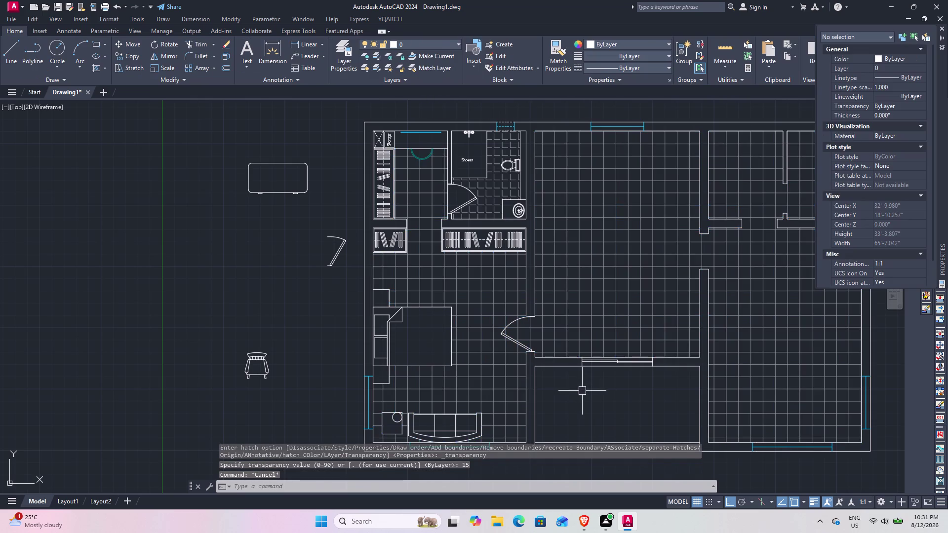
Raise the hatch transparency to 38 with the slider and reselect the hatch.
middle_drag(576, 393, 480, 344)
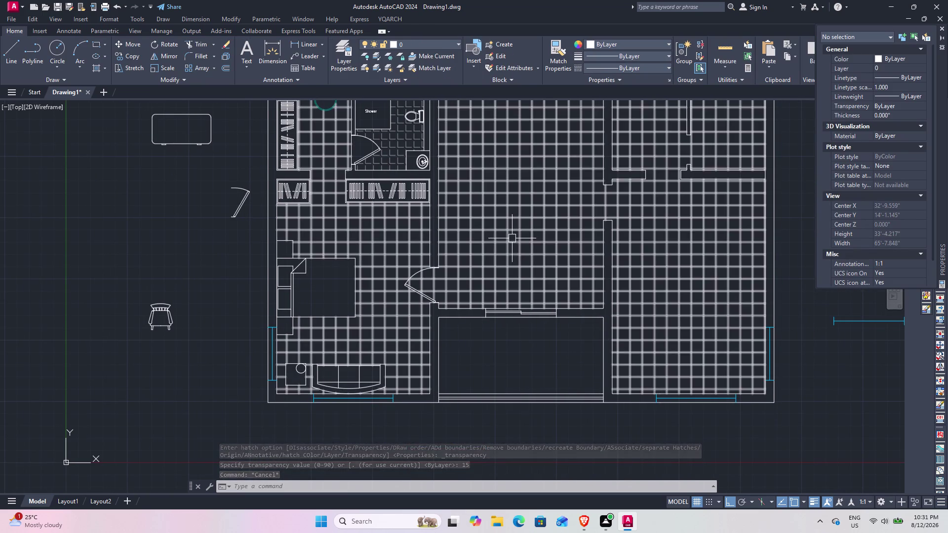
click(512, 238)
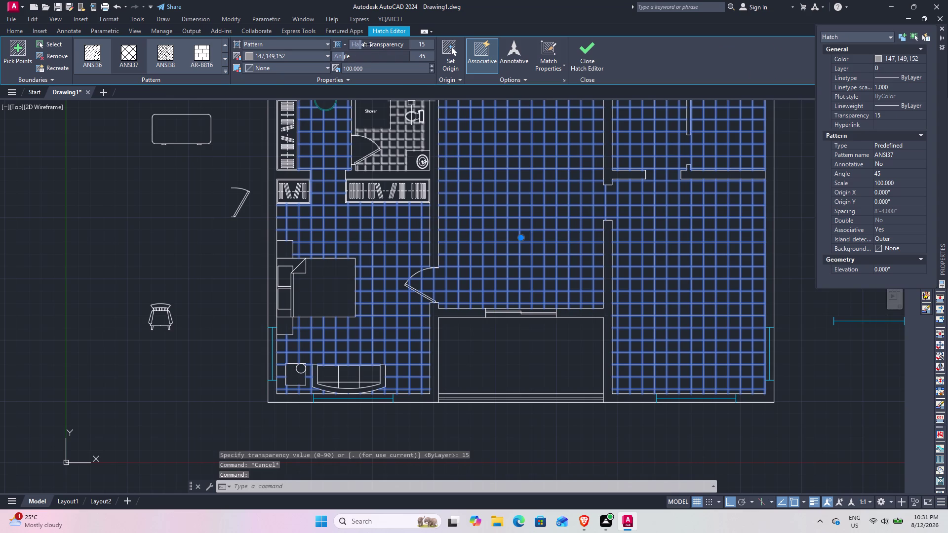
drag(361, 42, 377, 42)
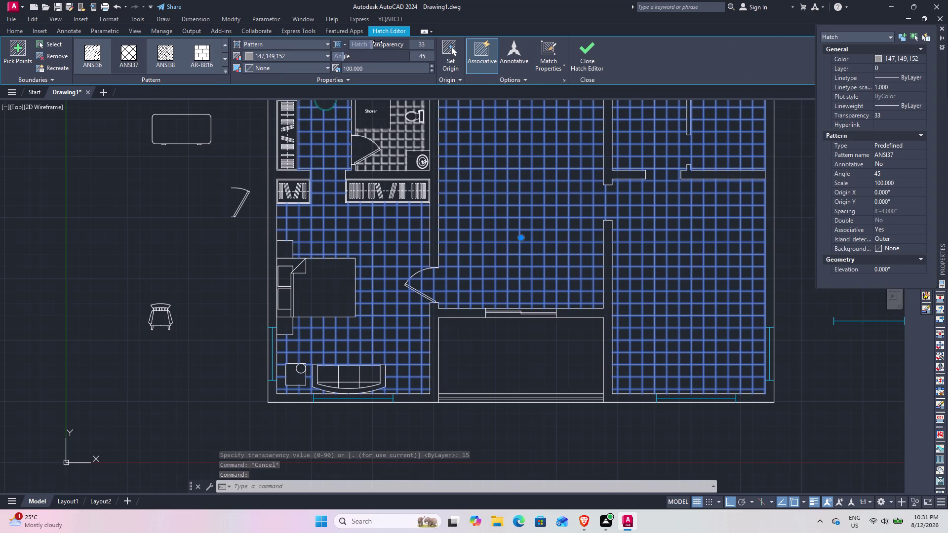
drag(377, 42, 382, 42)
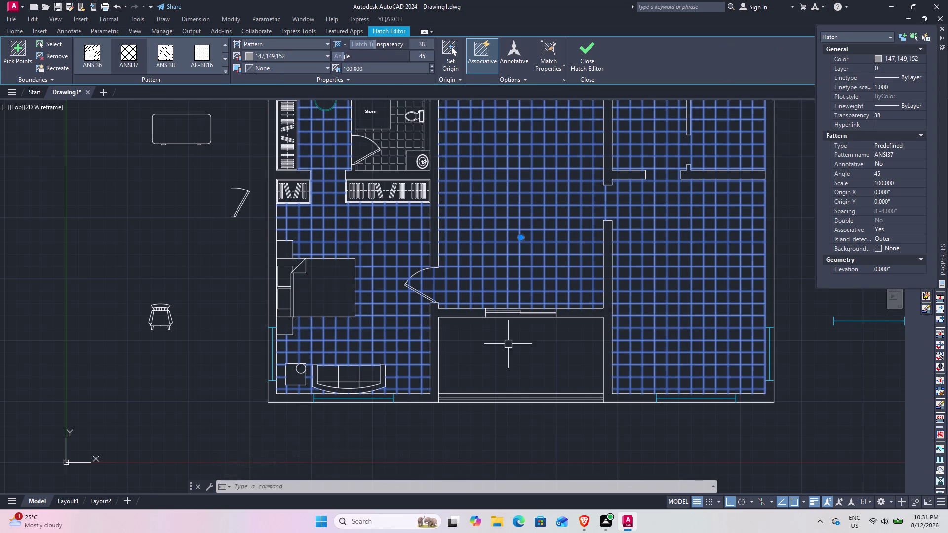
click(578, 55)
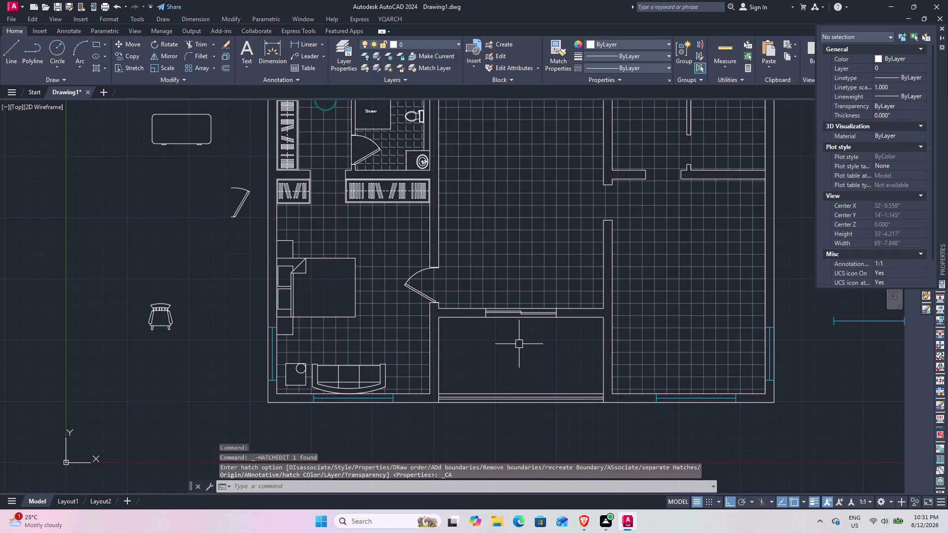
scroll(down, 3)
scroll(up, 3)
scroll(up, 3)
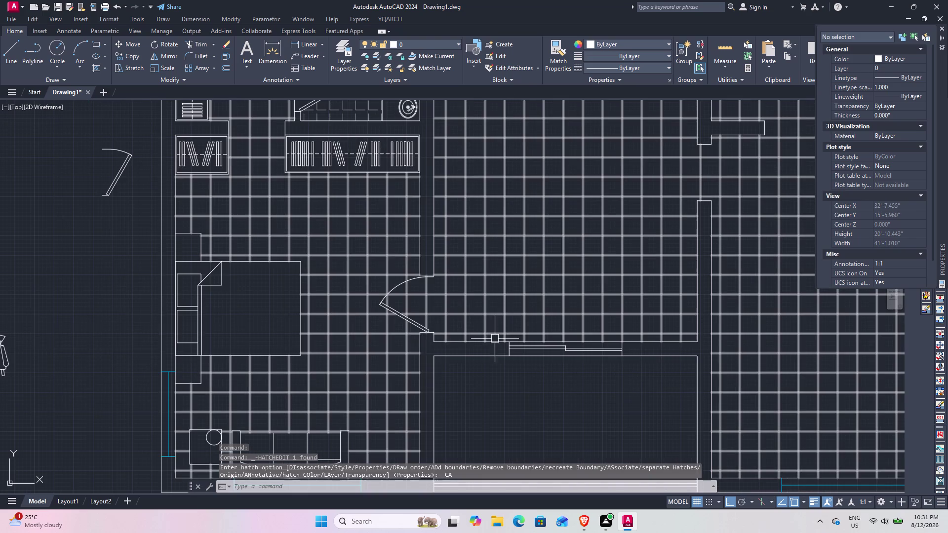
scroll(down, 3)
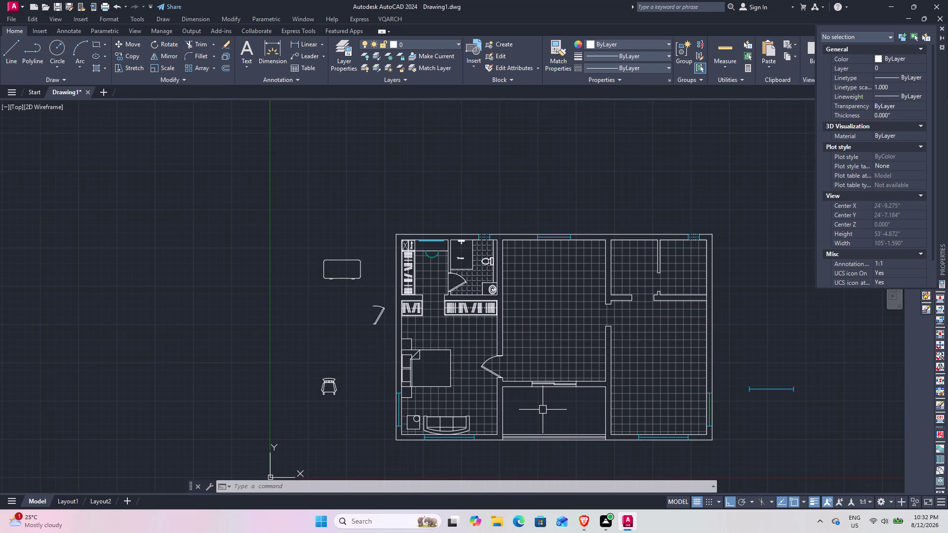
click(566, 317)
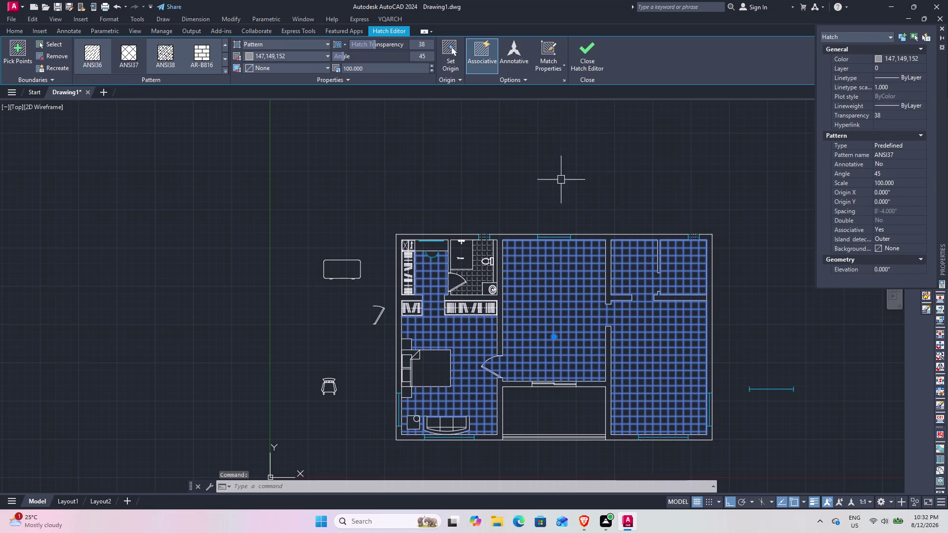
right_click(459, 149)
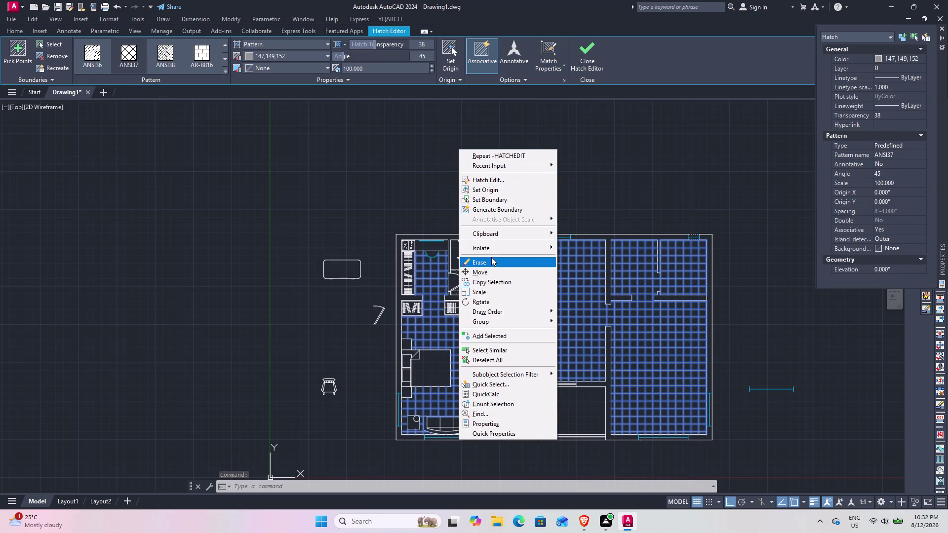
Erase the floor hatch and pan over to the bathroom area.
click(491, 259)
scroll(up, 3)
middle_drag(462, 332, 446, 252)
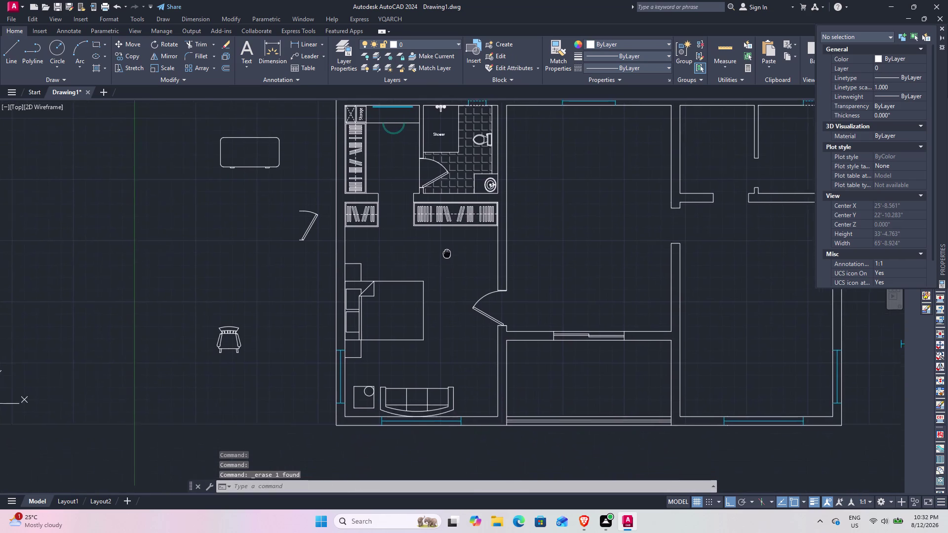
middle_drag(446, 253, 336, 263)
scroll(up, 3)
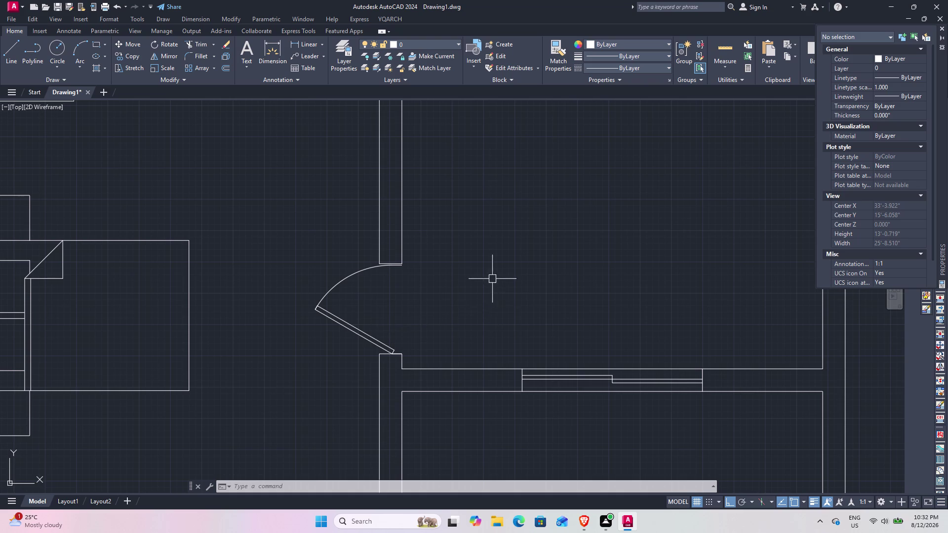
scroll(down, 3)
middle_drag(491, 271, 455, 380)
scroll(up, 3)
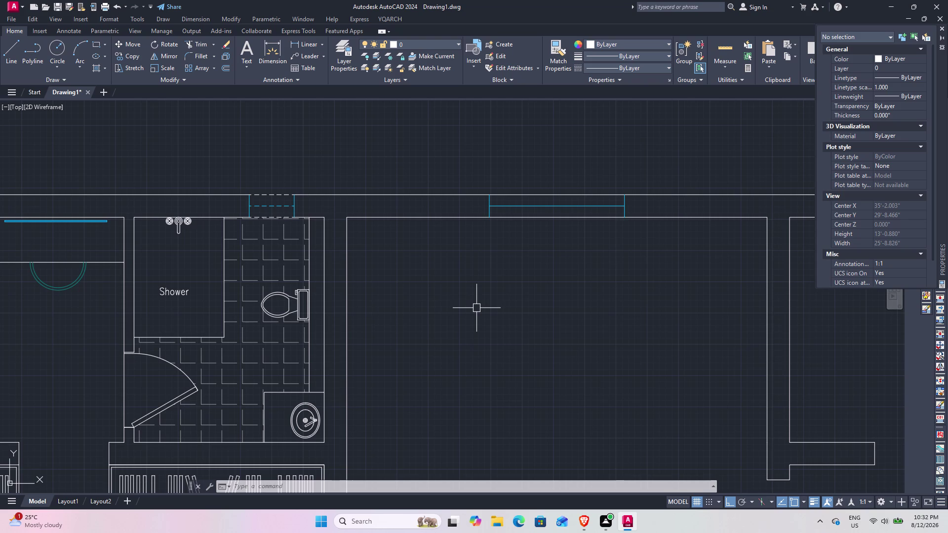
Start a line (L) with the TK tracking option.
text(l)
key(space)
text(tk)
key(space)
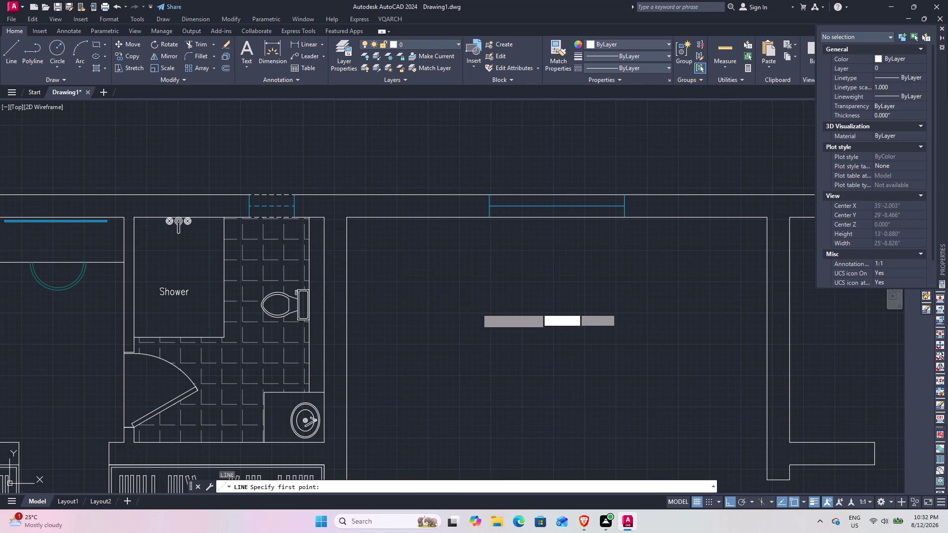
click(767, 222)
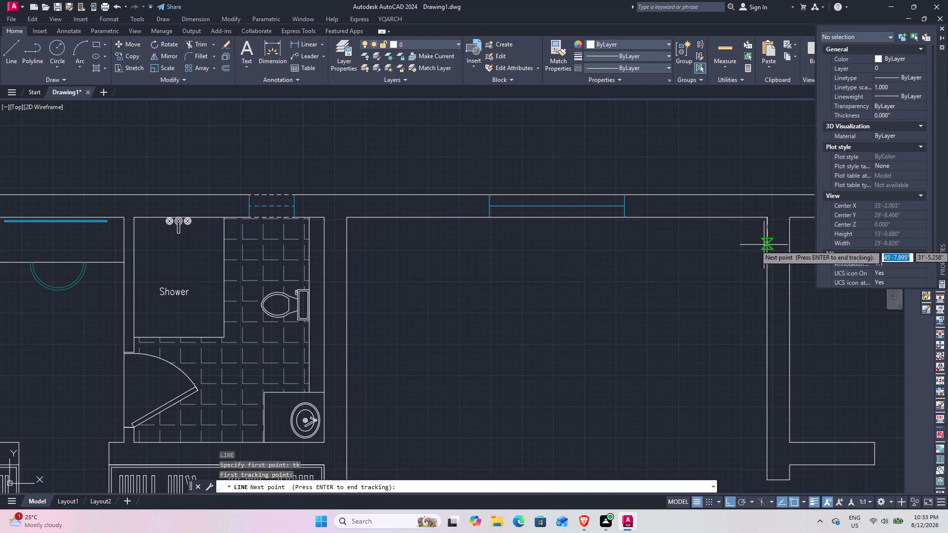
text(3')
key(Return)
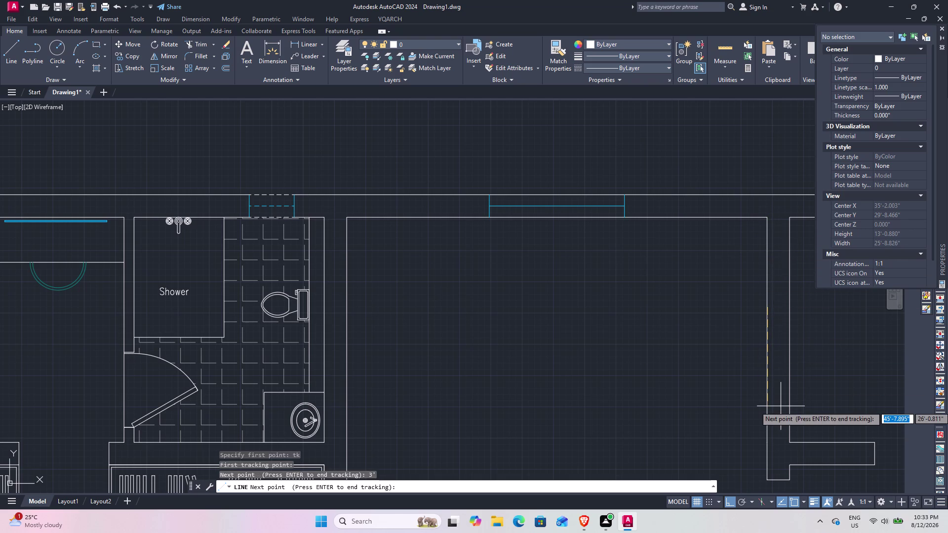
text(4')
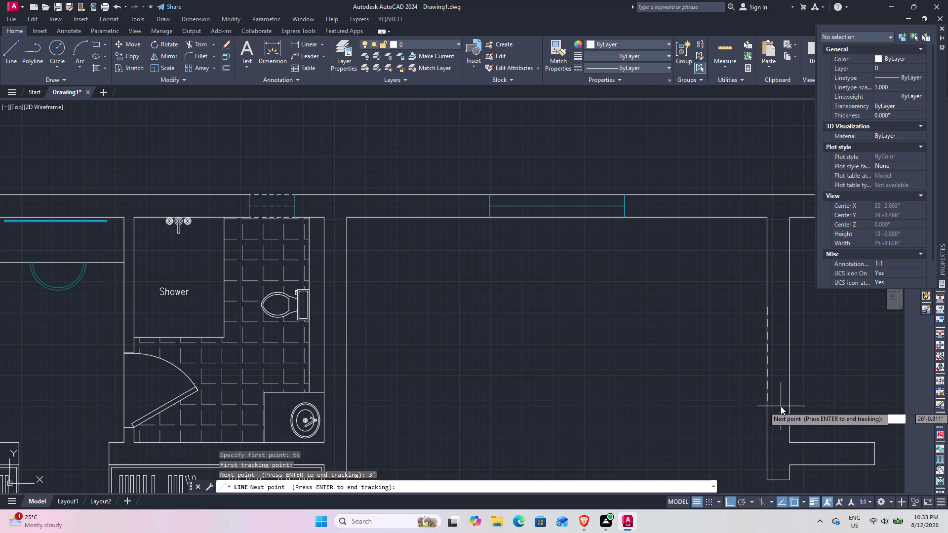
key(Return)
key(Return)
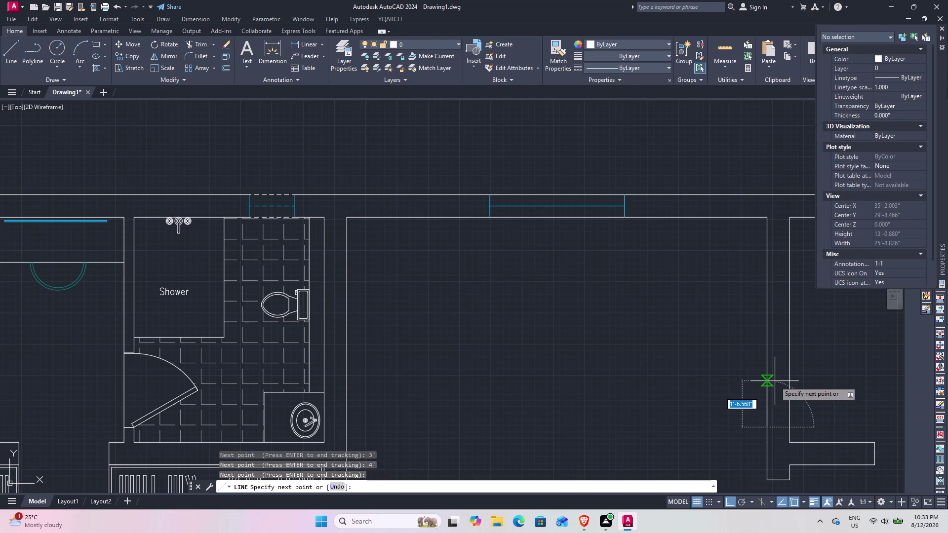
scroll(down, 3)
middle_drag(635, 430, 522, 379)
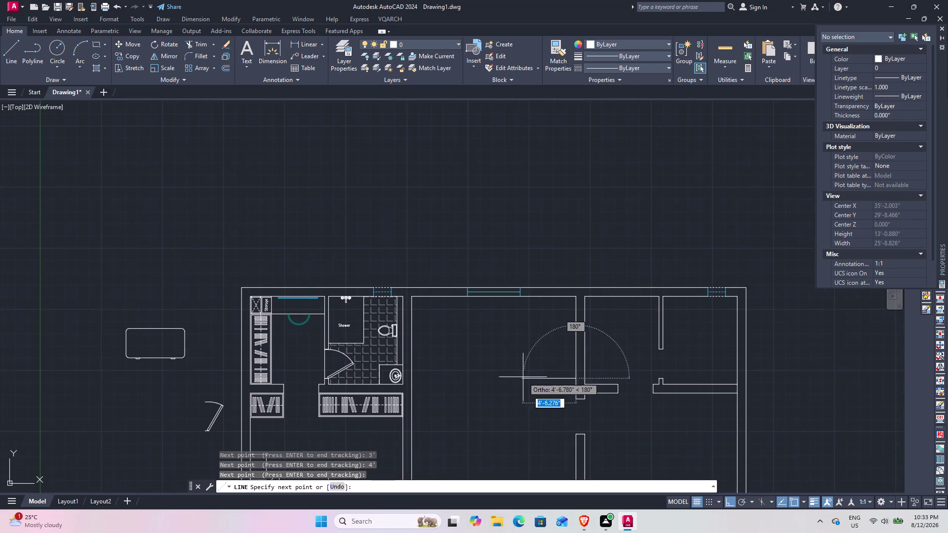
scroll(up, 3)
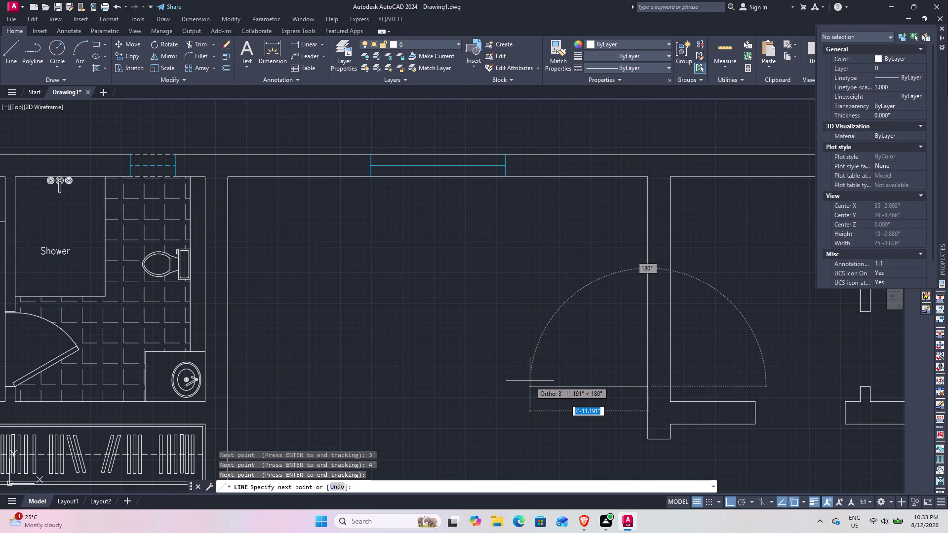
key(Return)
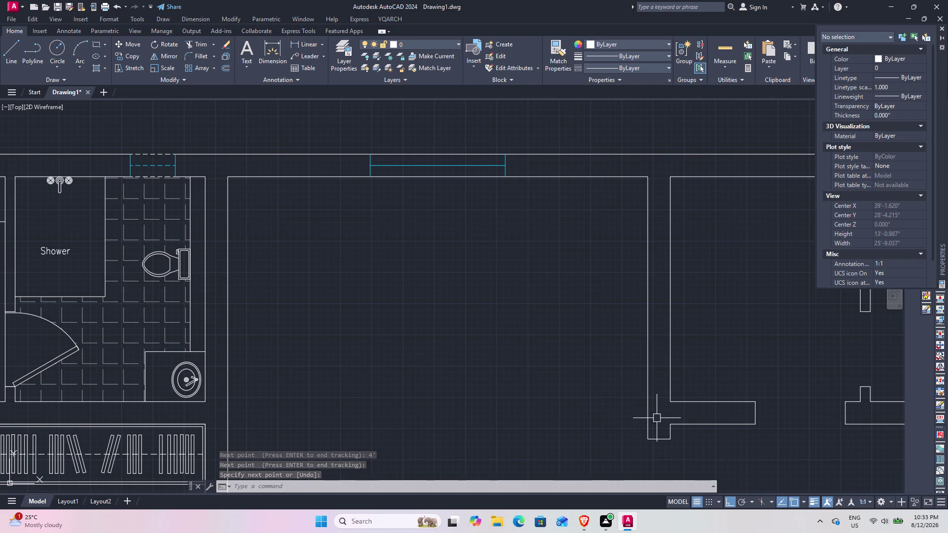
key(ctrl+z)
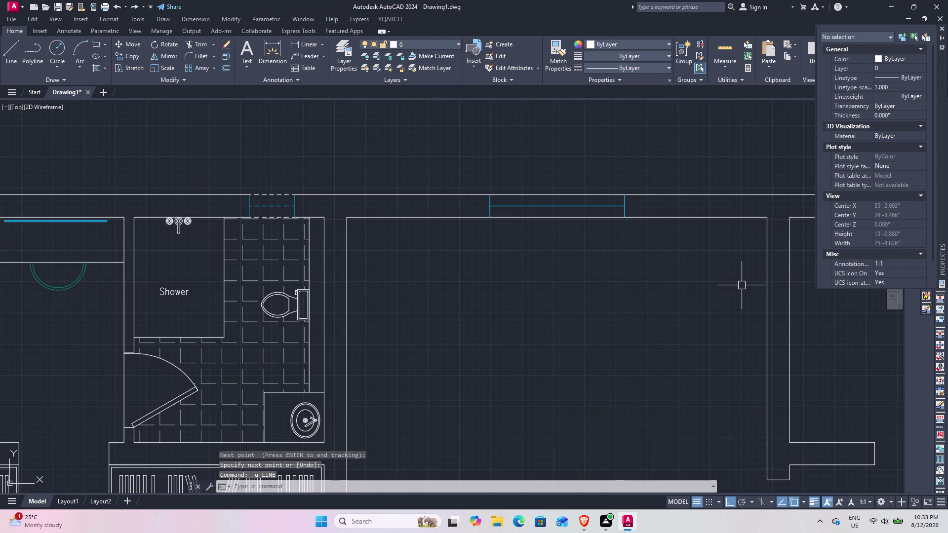
Start a line tracked 7' from the right room's wall corner.
key(l)
key(space)
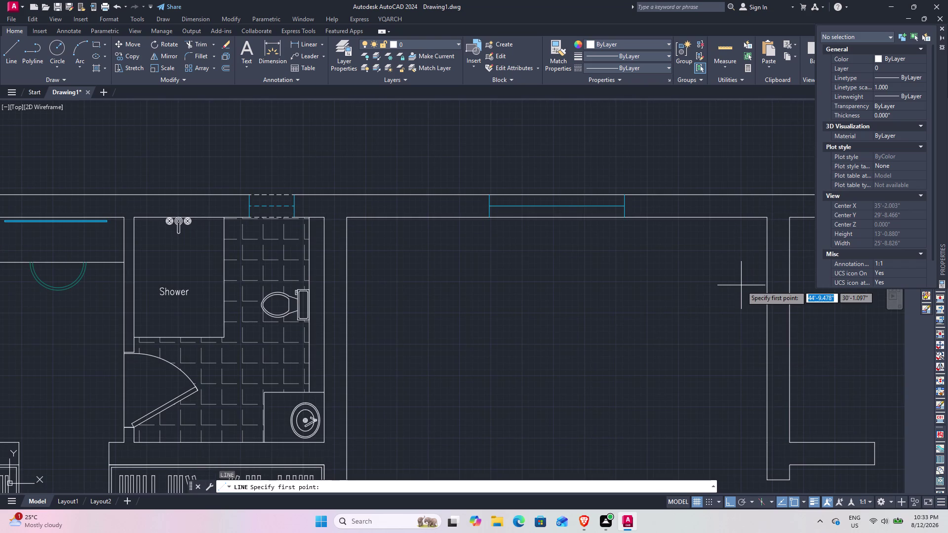
text(tk)
key(space)
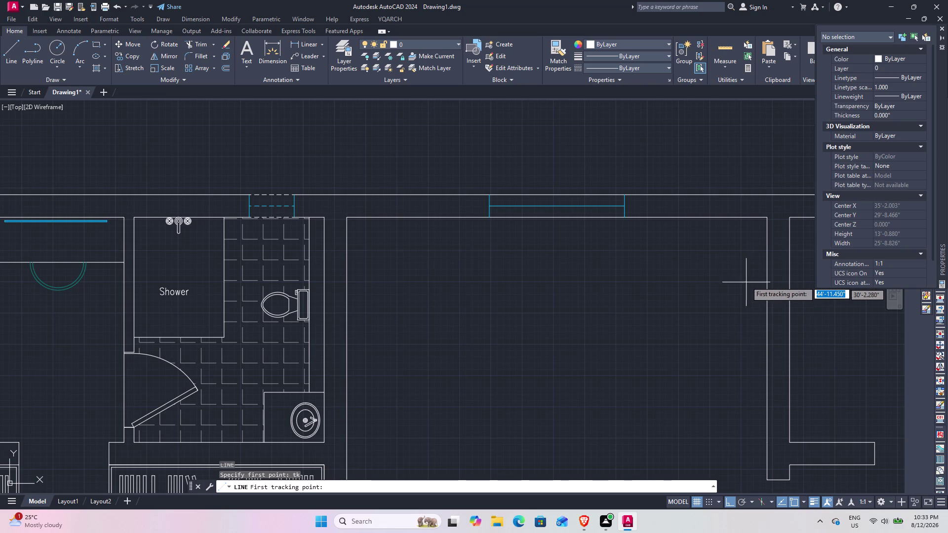
click(768, 220)
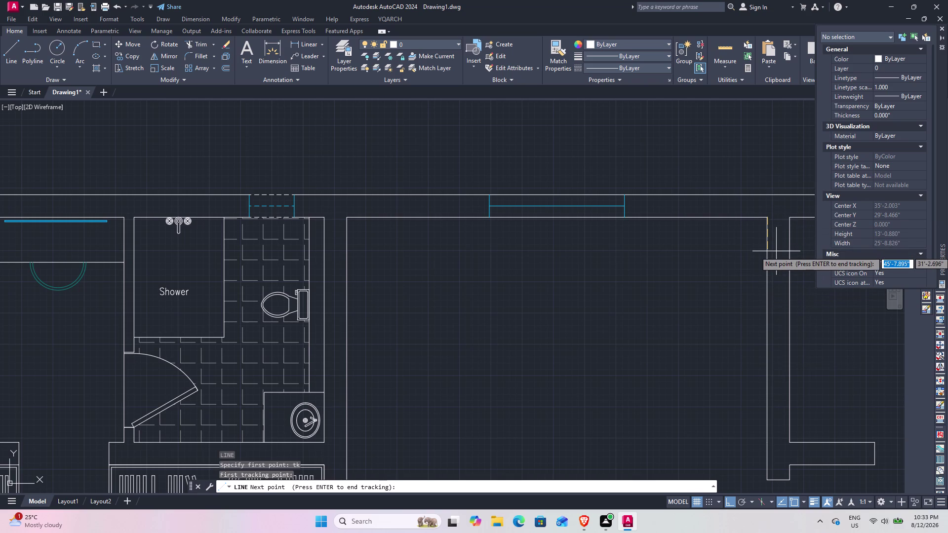
text(7)
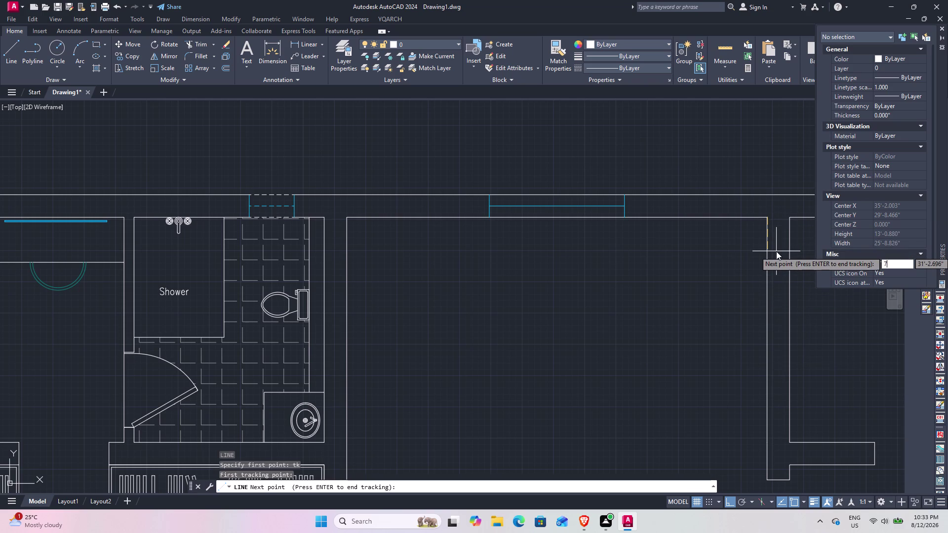
text(')
key(Return)
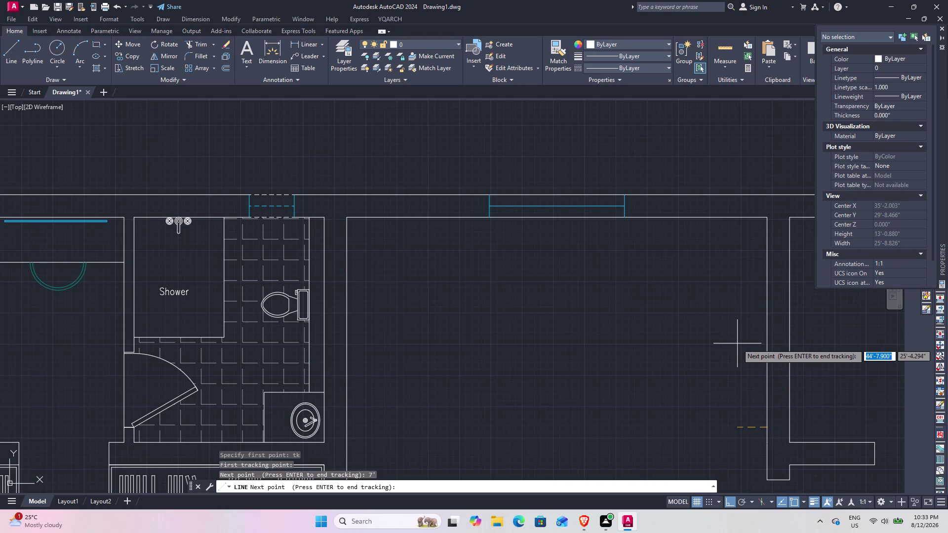
key(Return)
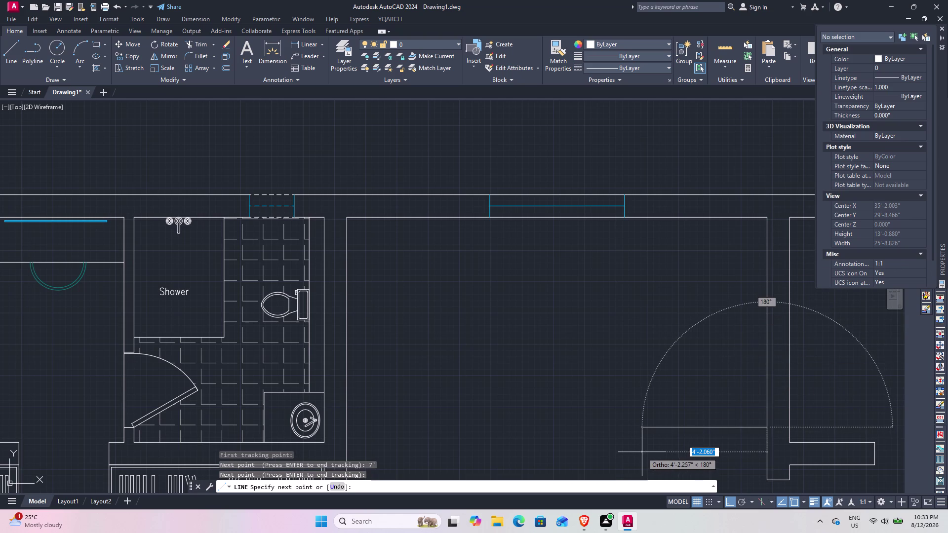
Draw the 3' and 4' sides and close the box back to the wall.
text(3')
key(Return)
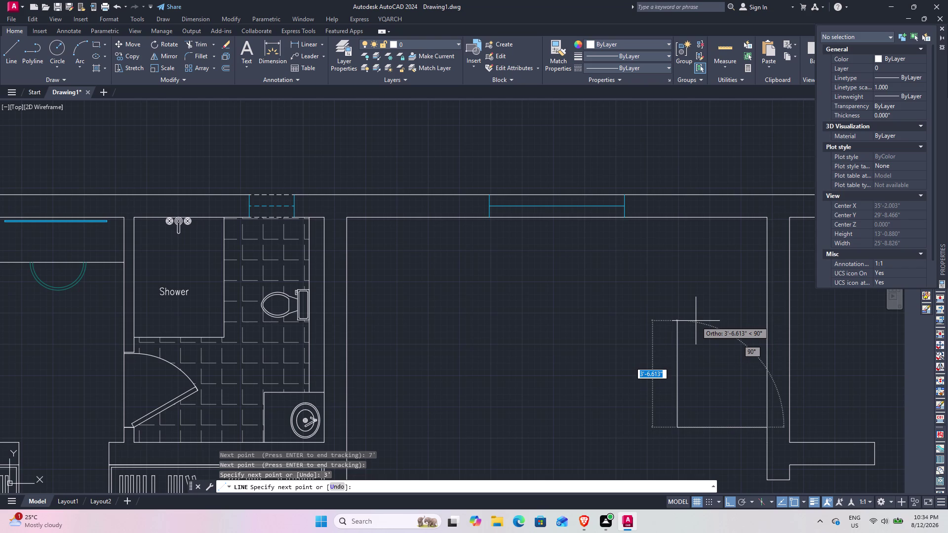
text(4)
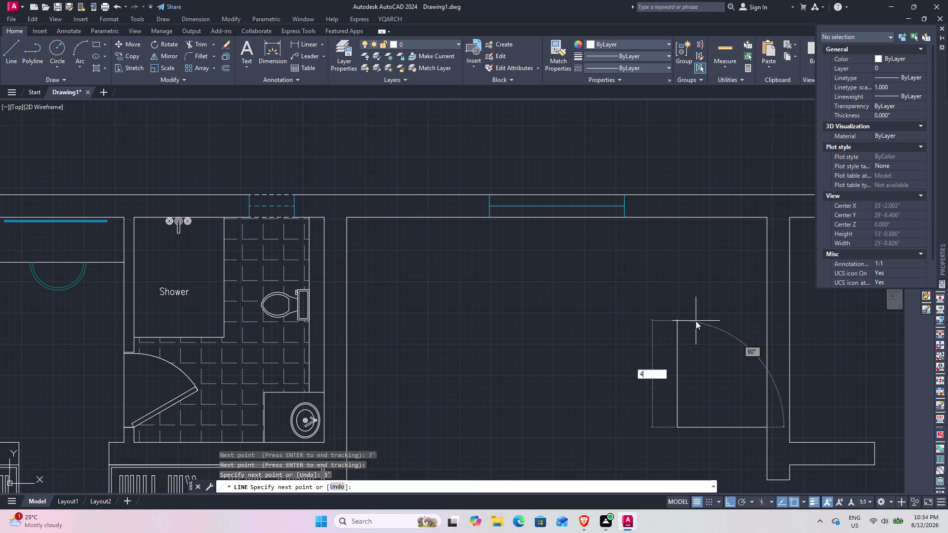
text(')
key(Return)
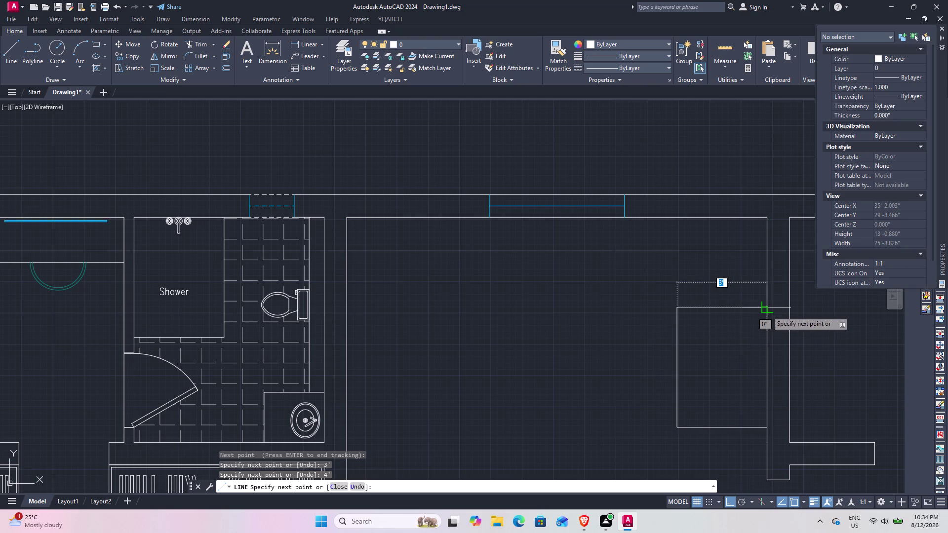
click(766, 308)
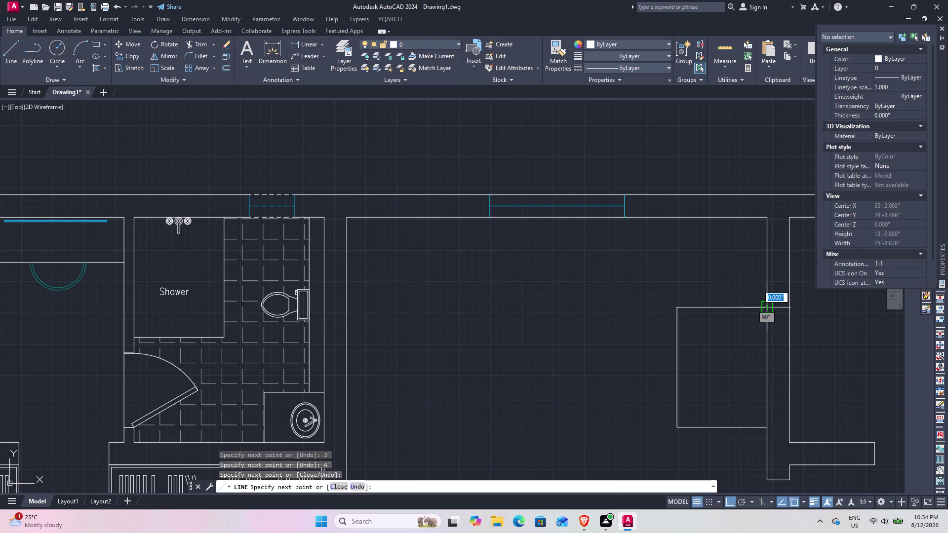
key(Escape)
text(o)
key(space)
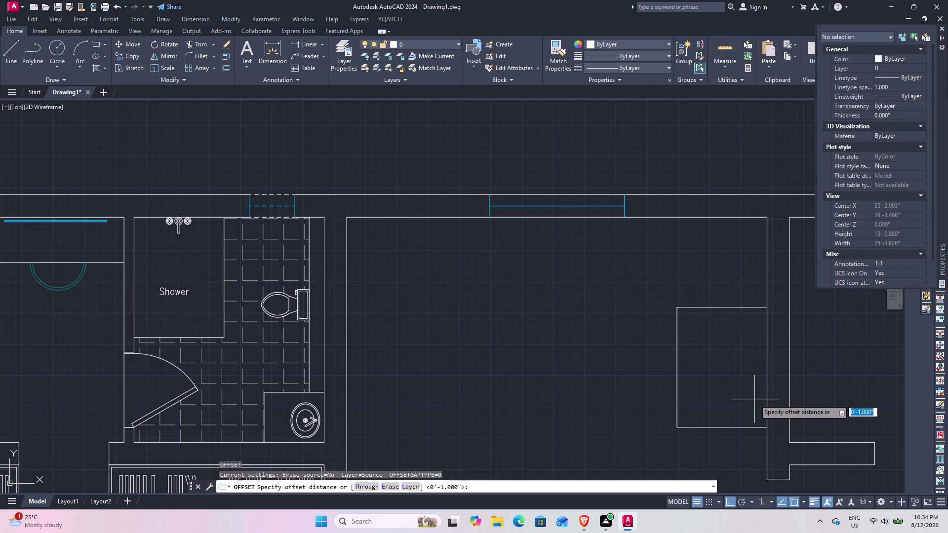
Offset the box's bottom edge upward three times at 1' spacing.
text(1')
key(Return)
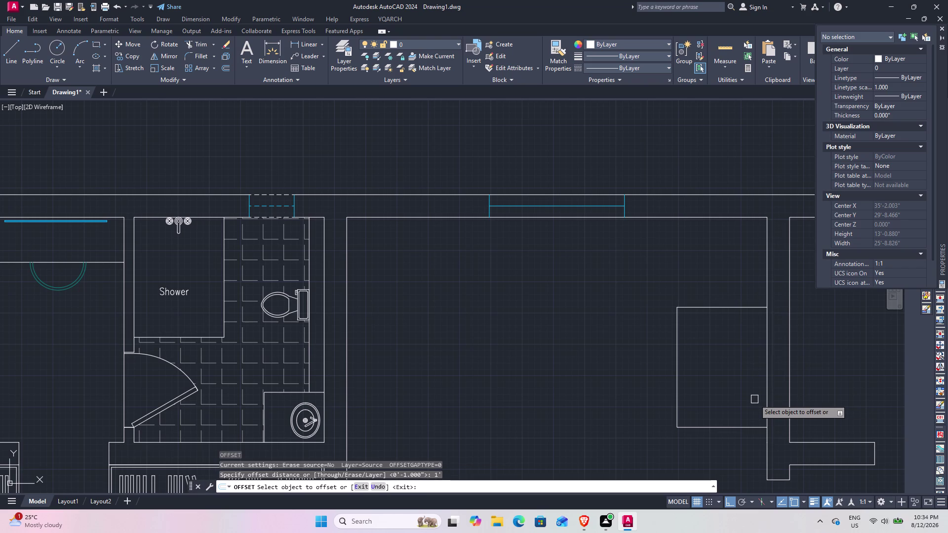
click(739, 430)
click(736, 403)
click(735, 397)
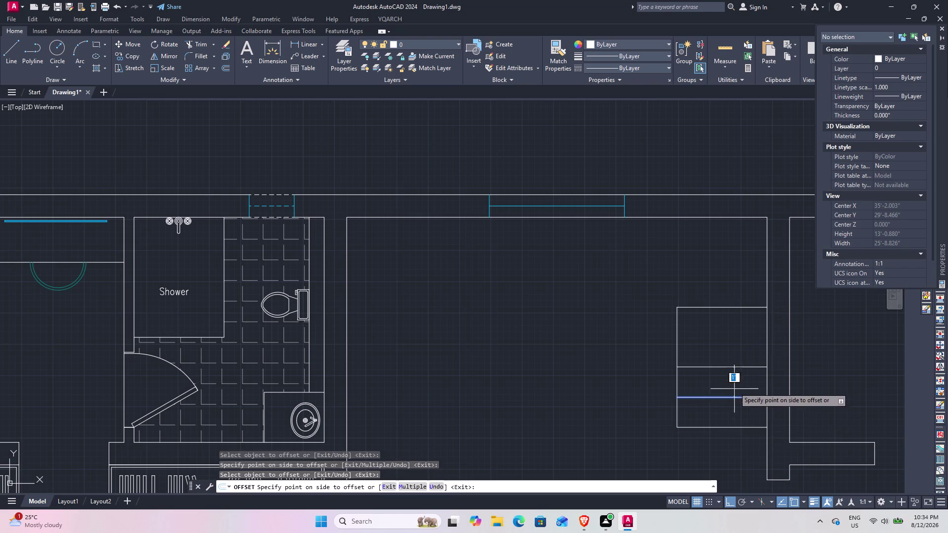
click(732, 377)
click(732, 369)
click(732, 354)
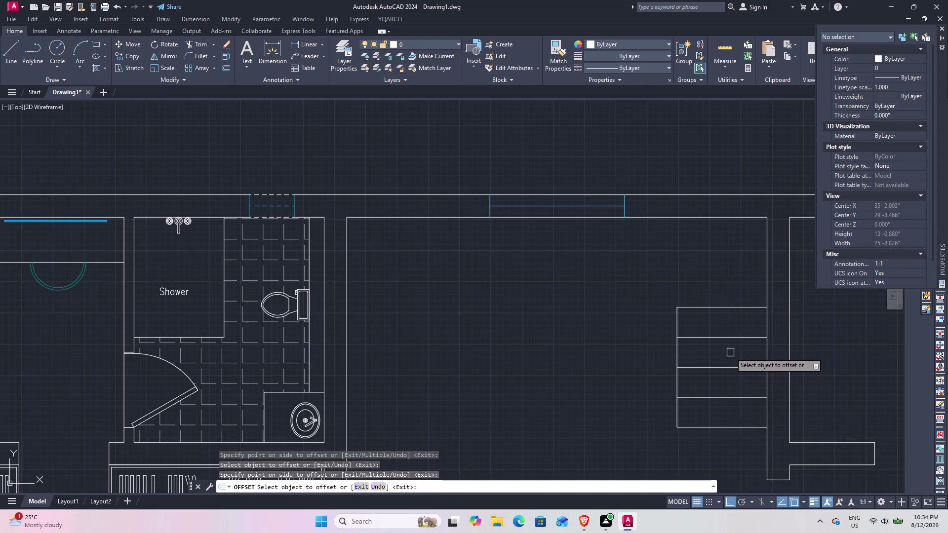
scroll(down, 3)
scroll(up, 3)
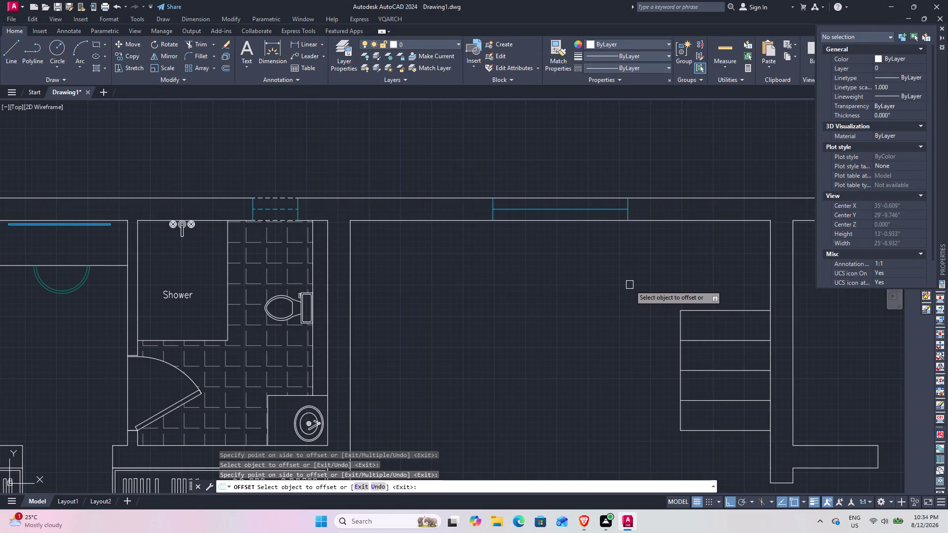
Draw a vertical line from the top wall to the rectangle's top.
key(space)
text(l)
key(space)
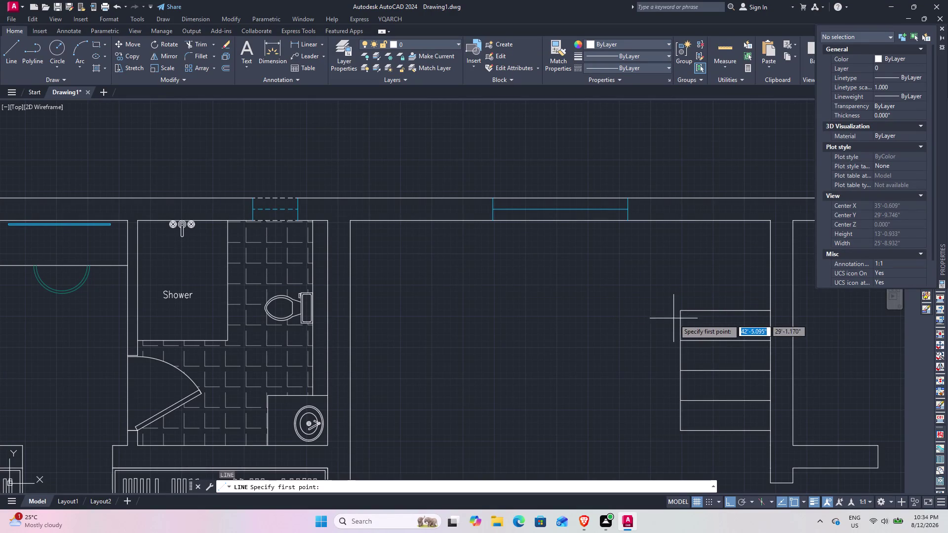
click(679, 313)
click(674, 222)
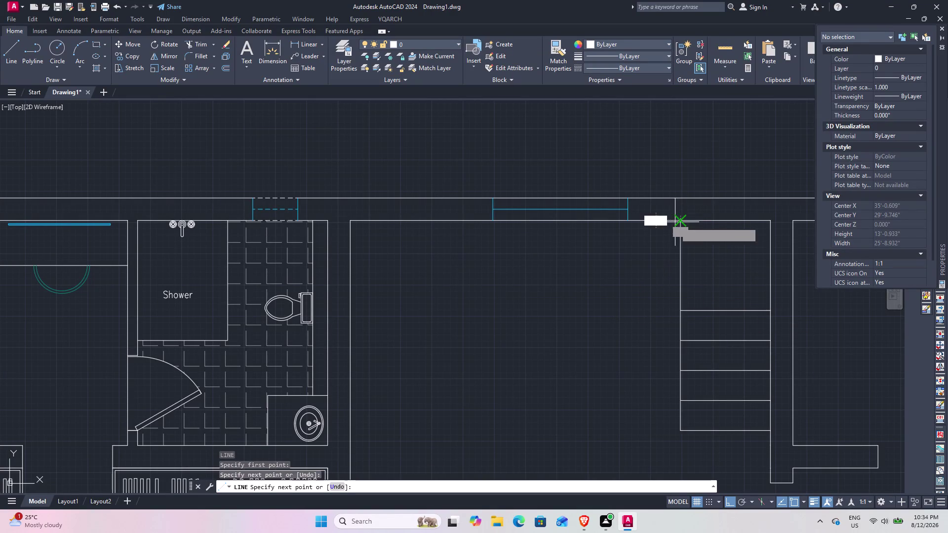
key(Escape)
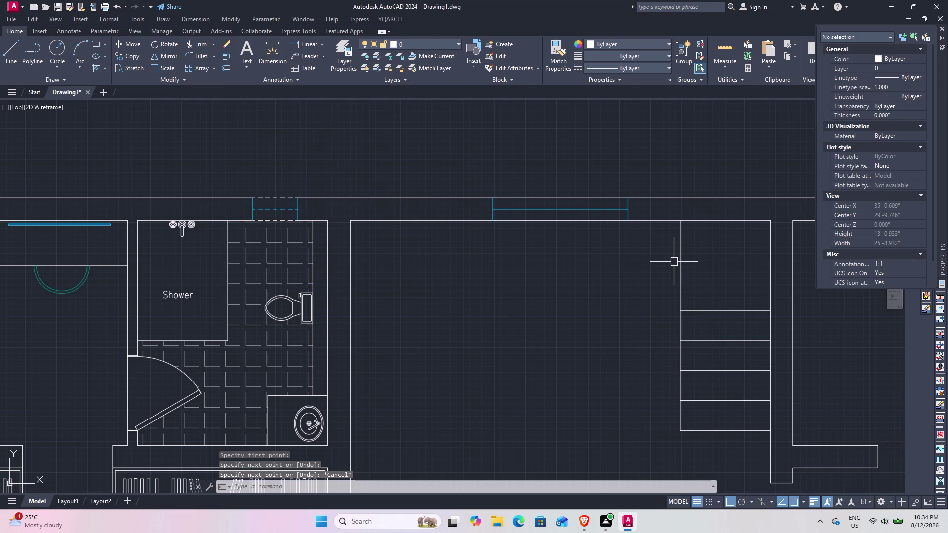
Offset the vertical line 1' to the left eight times in succession.
text(o)
key(space)
key(space)
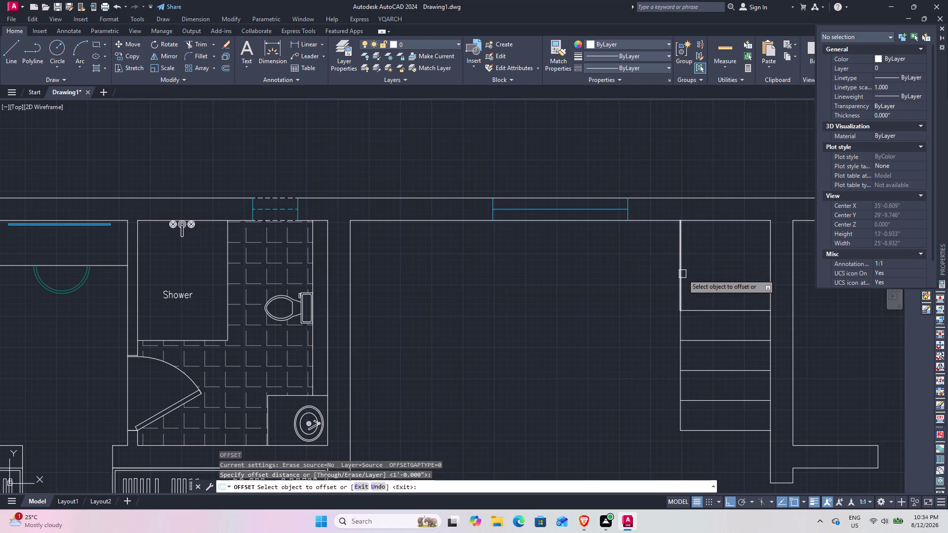
click(682, 274)
click(659, 282)
click(649, 284)
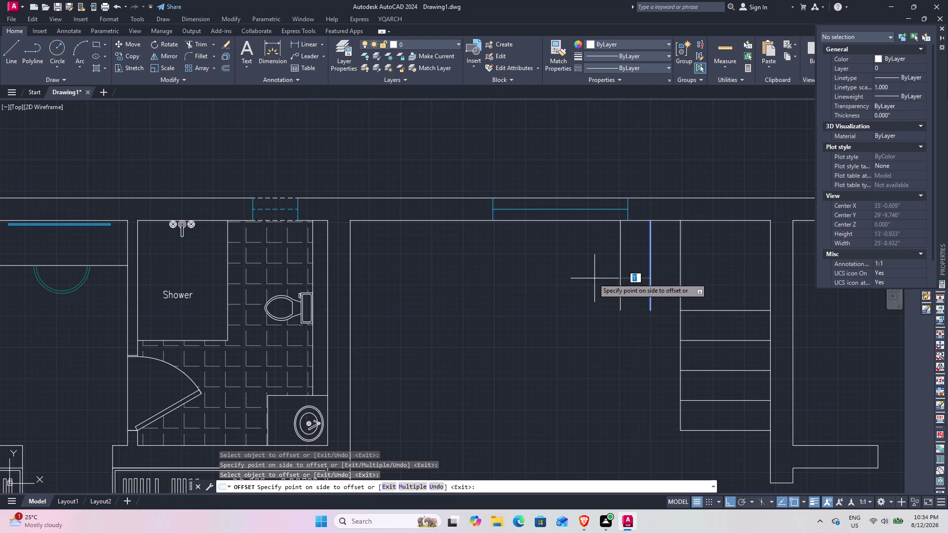
click(593, 278)
click(618, 266)
click(604, 270)
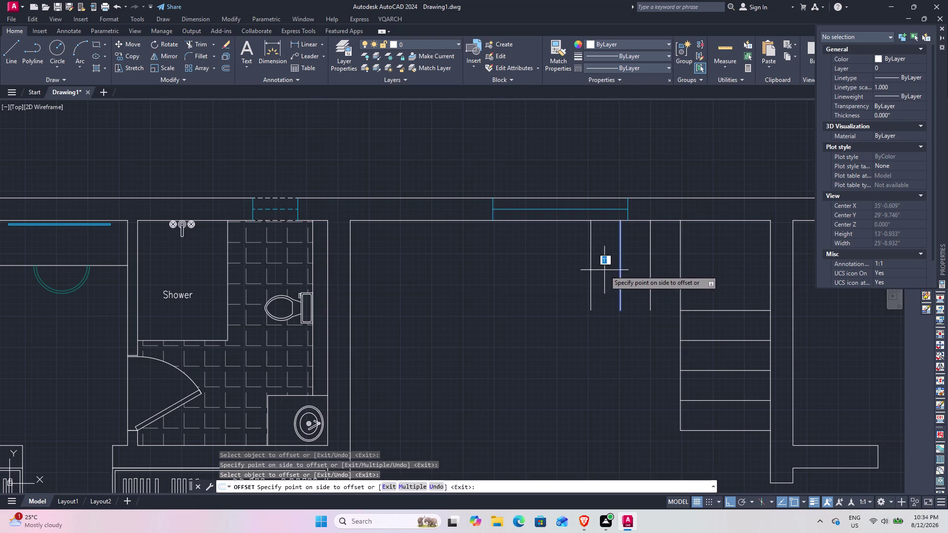
click(593, 277)
click(562, 286)
click(560, 280)
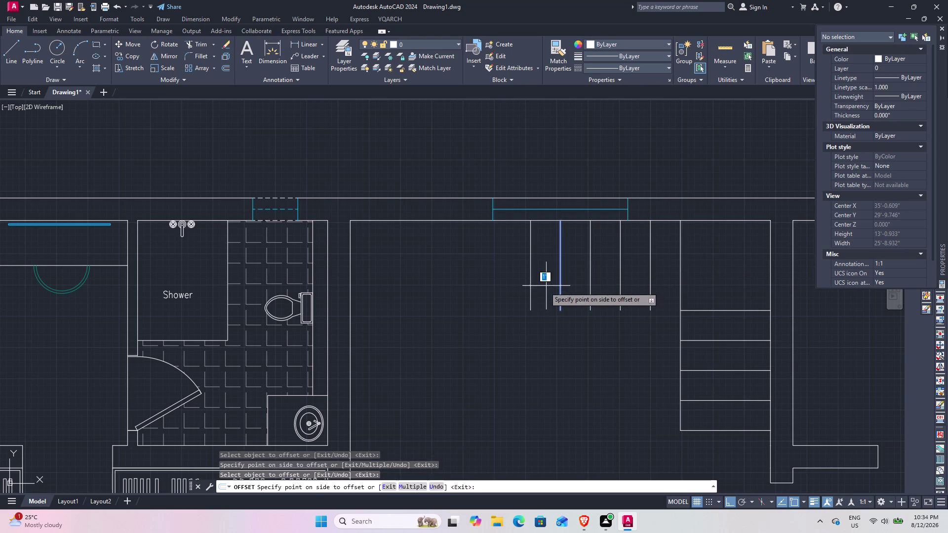
click(545, 287)
click(528, 283)
click(515, 288)
click(500, 283)
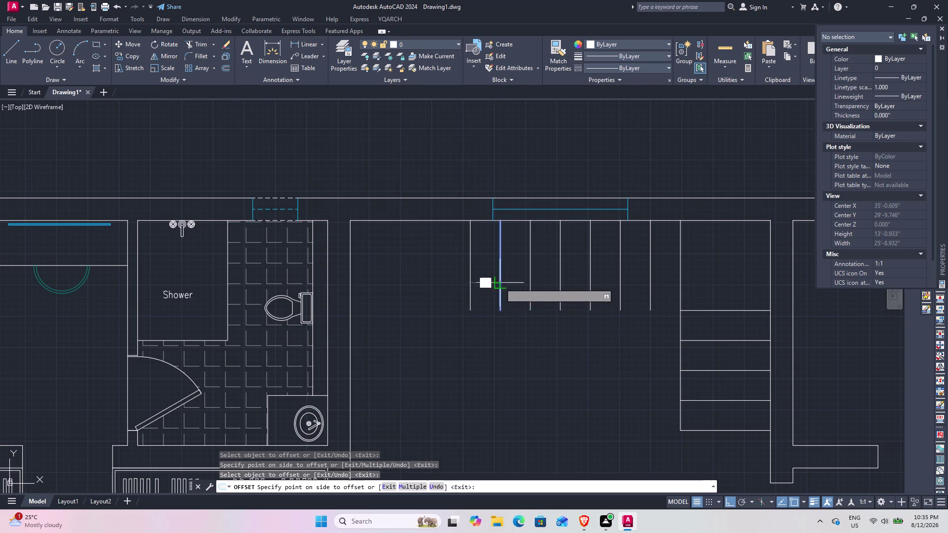
click(456, 294)
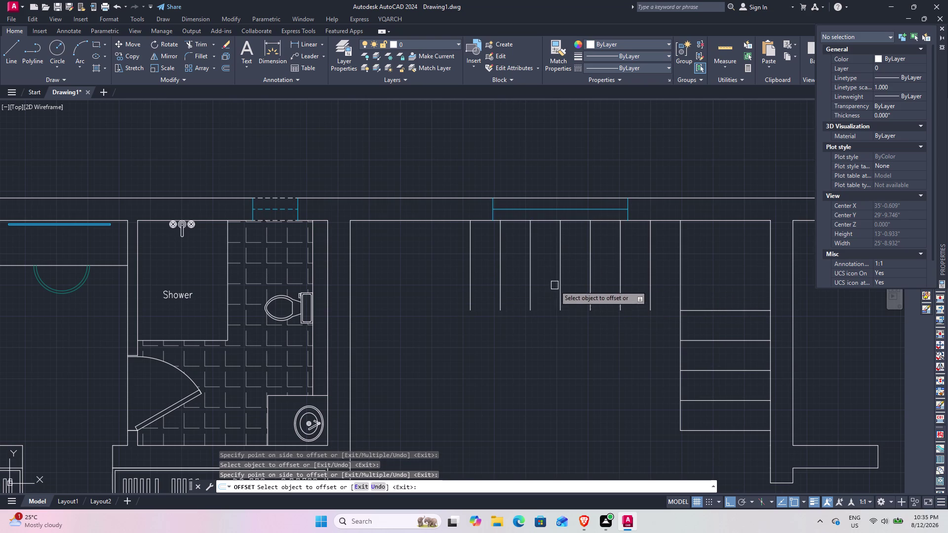
click(469, 278)
click(454, 279)
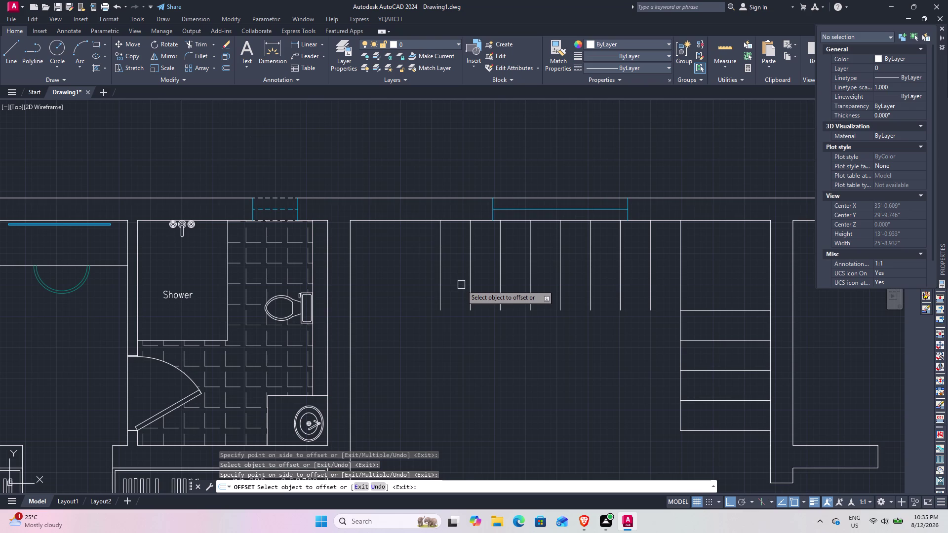
key(space)
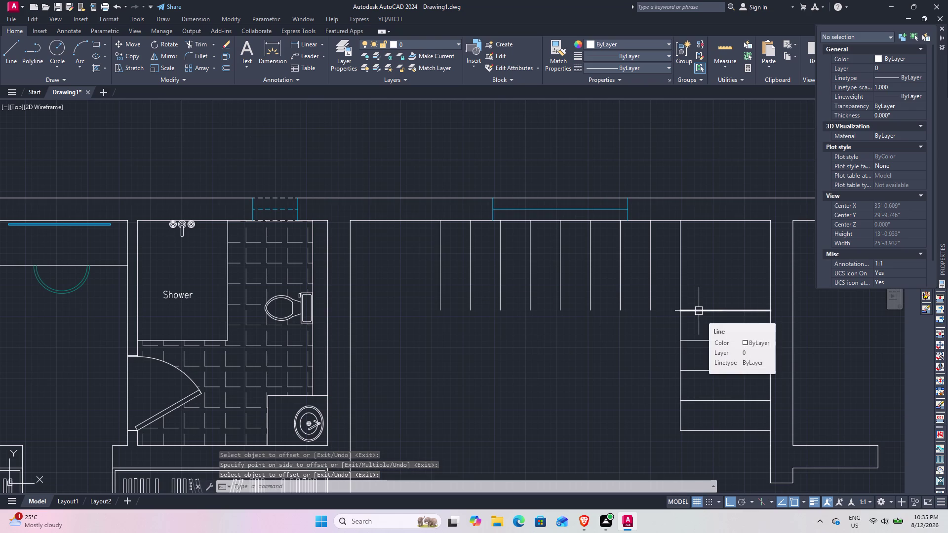
Extend the rectangle's top edge leftward to the next vertical line.
text(ex)
key(space)
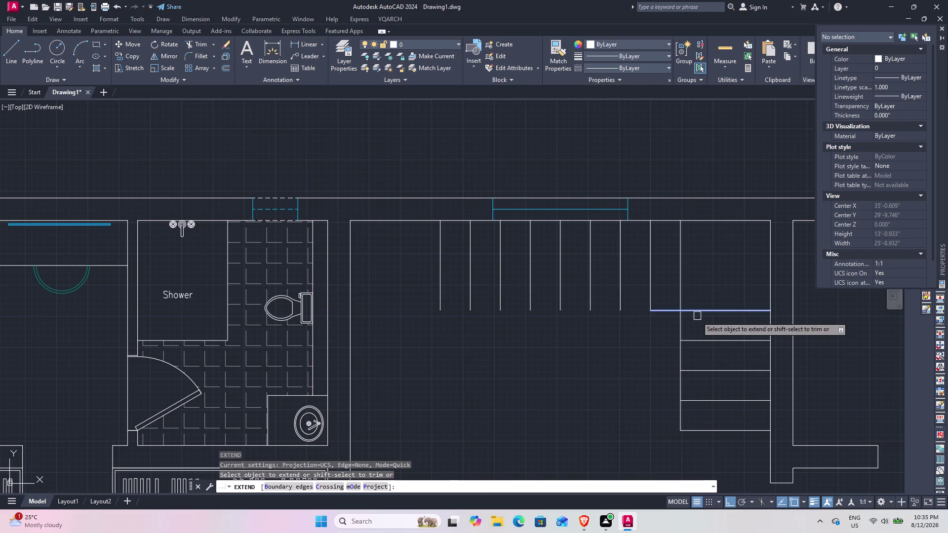
click(697, 310)
click(669, 312)
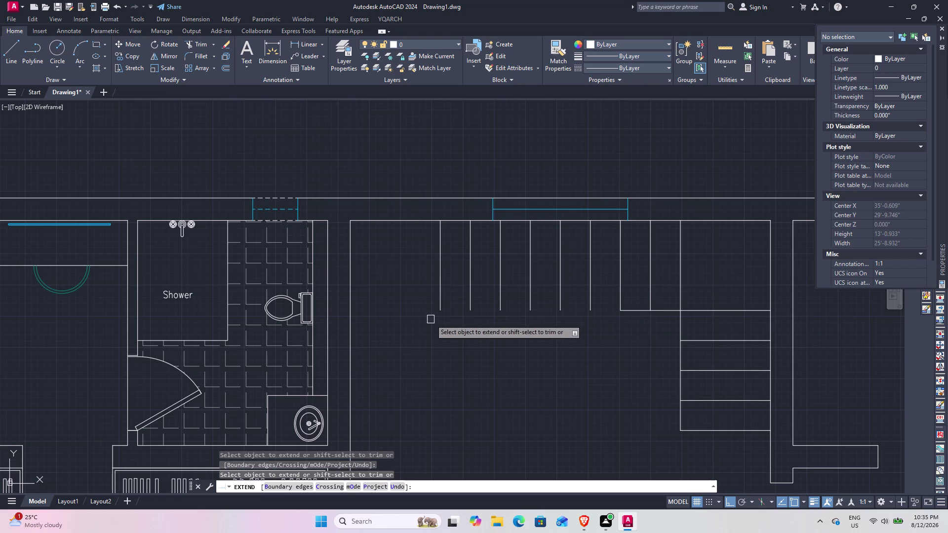
key(Escape)
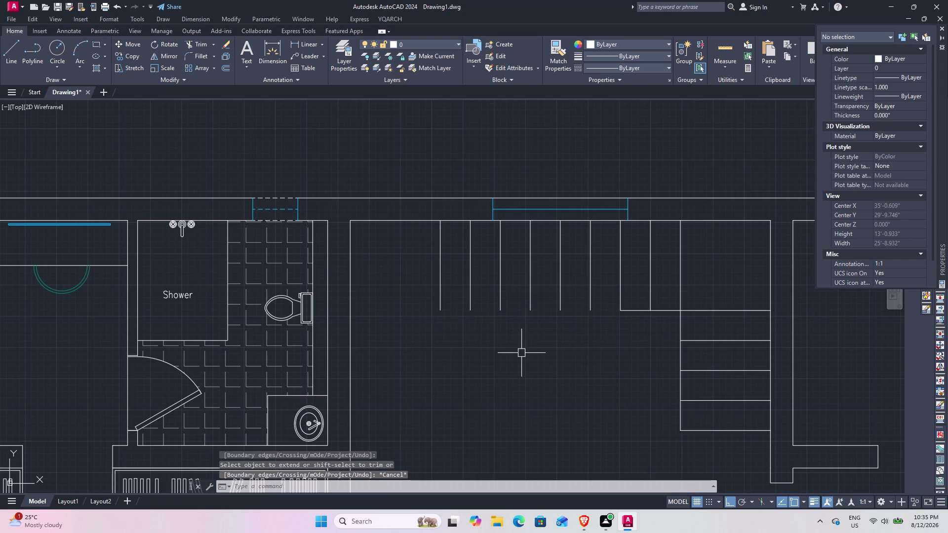
Try a fillet, cancel it, and select the short horizontal line.
text(f)
key(space)
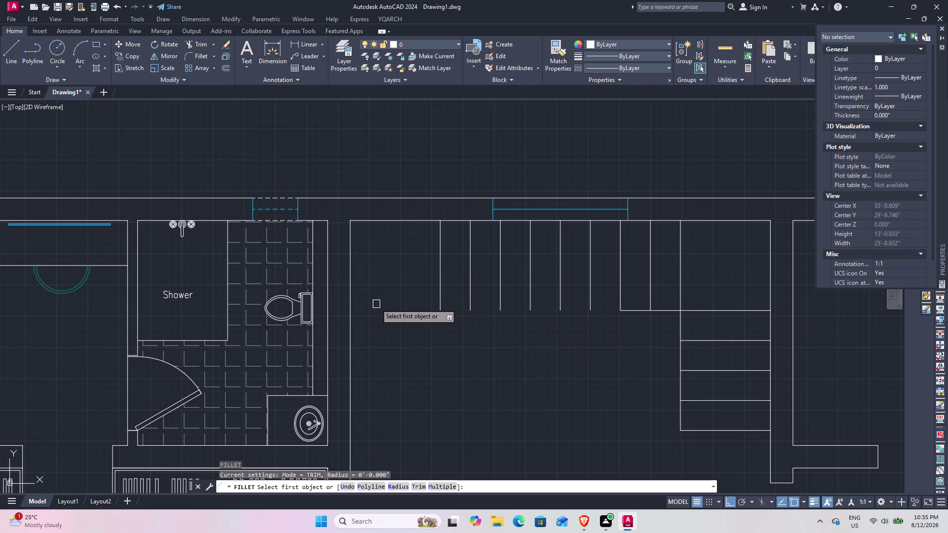
click(353, 275)
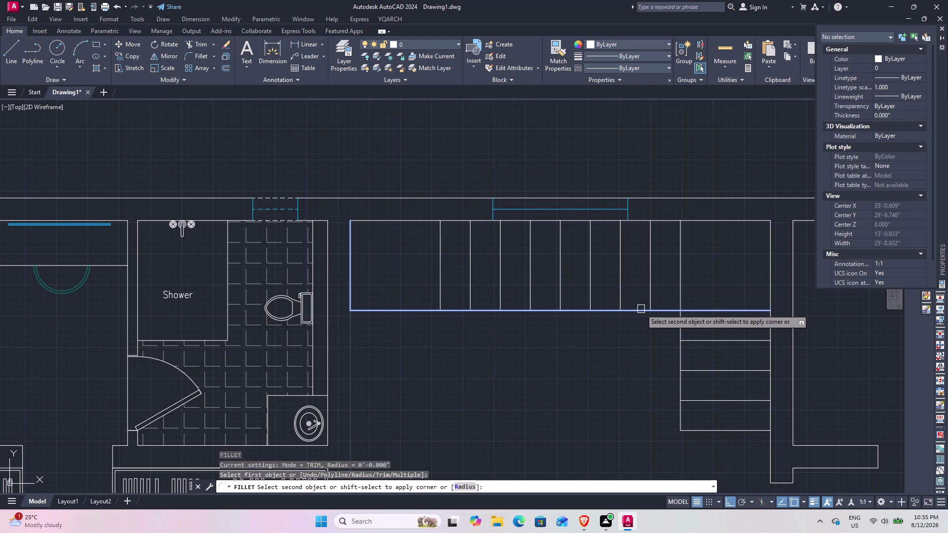
key(Escape)
click(671, 312)
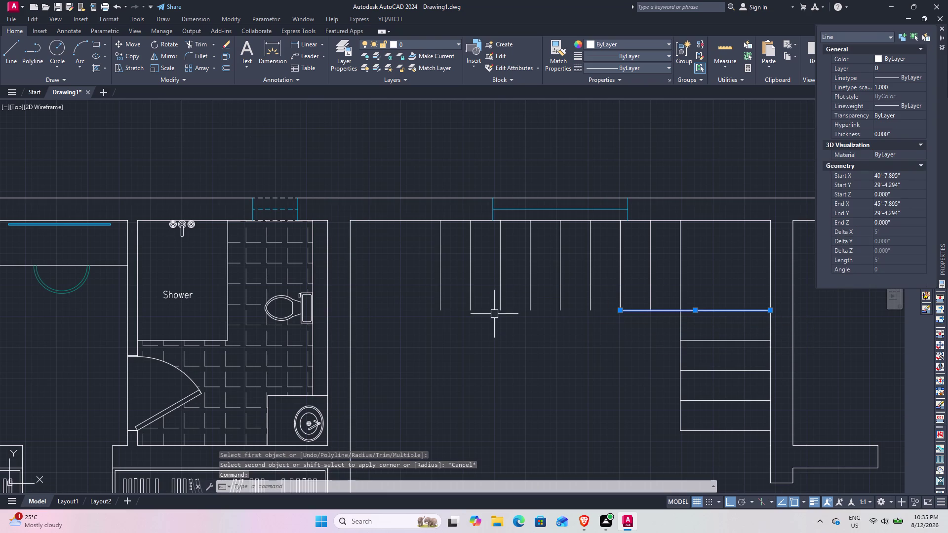
key(space)
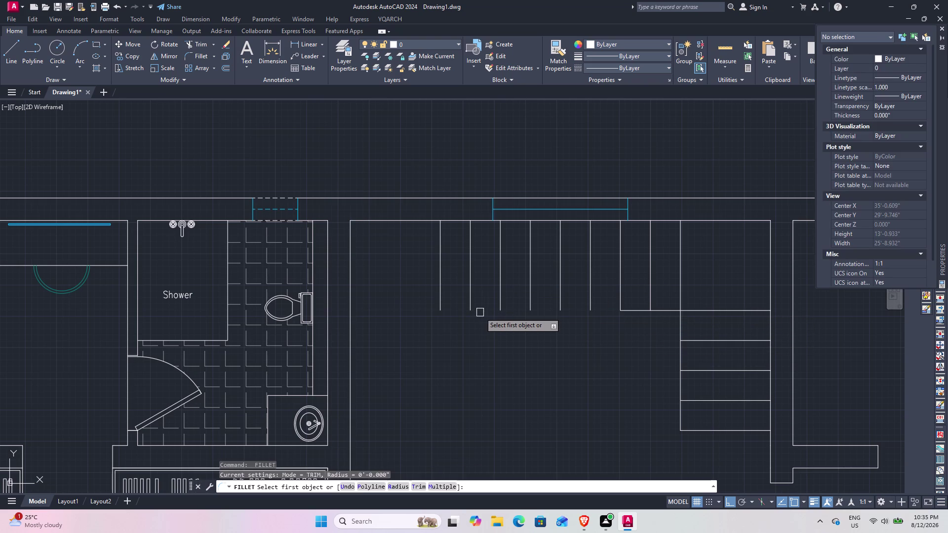
Fillet the vertical and horizontal closet lines into a sharp corner.
text(f)
key(space)
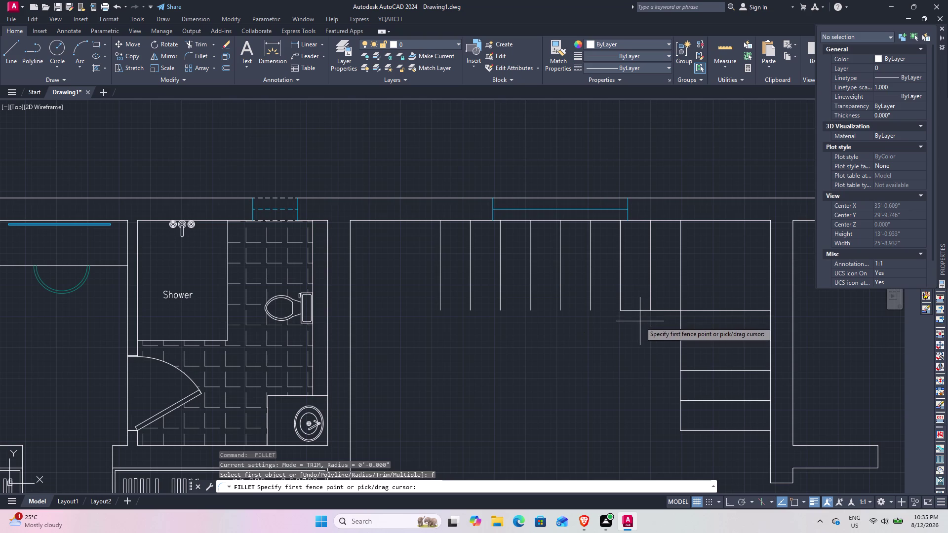
key(Escape)
text(f)
key(space)
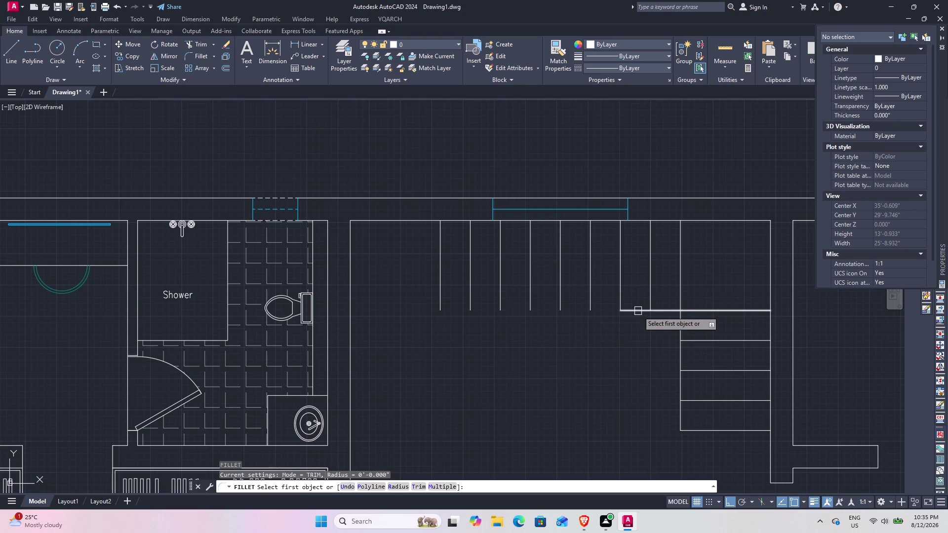
click(638, 311)
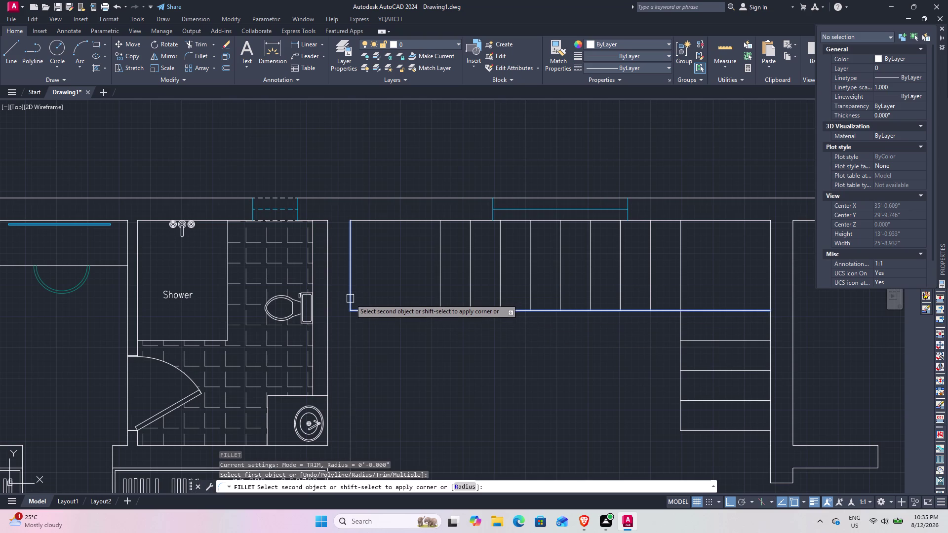
click(439, 309)
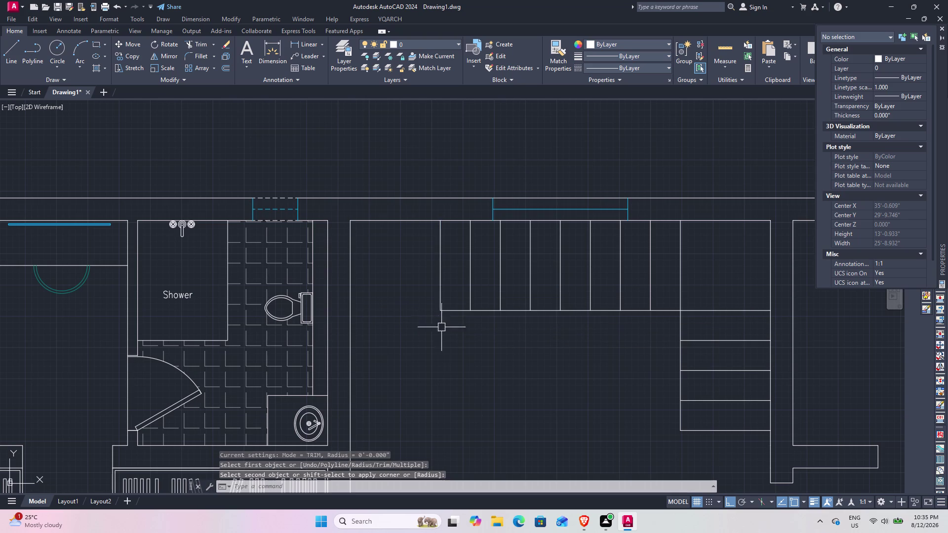
middle_drag(445, 338, 492, 301)
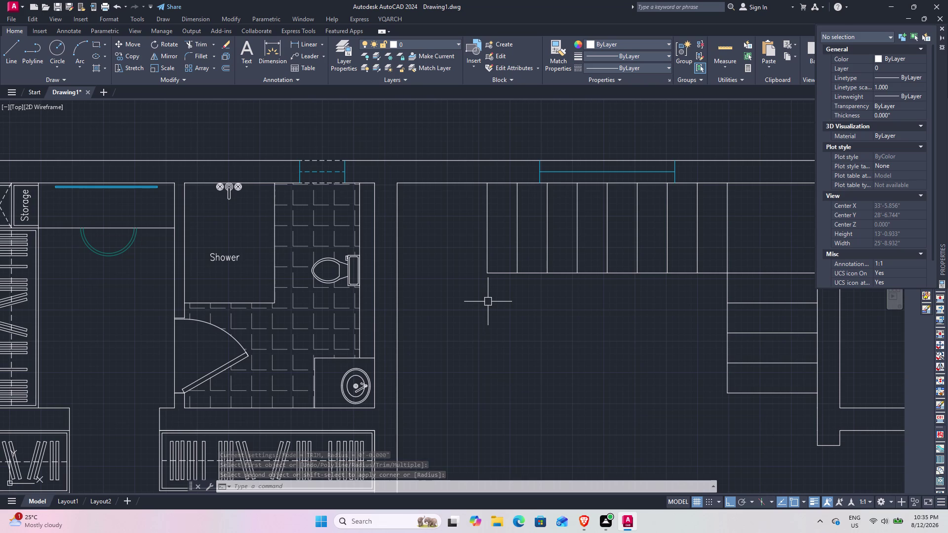
Draw a horizontal line across the closet.
text(l)
key(space)
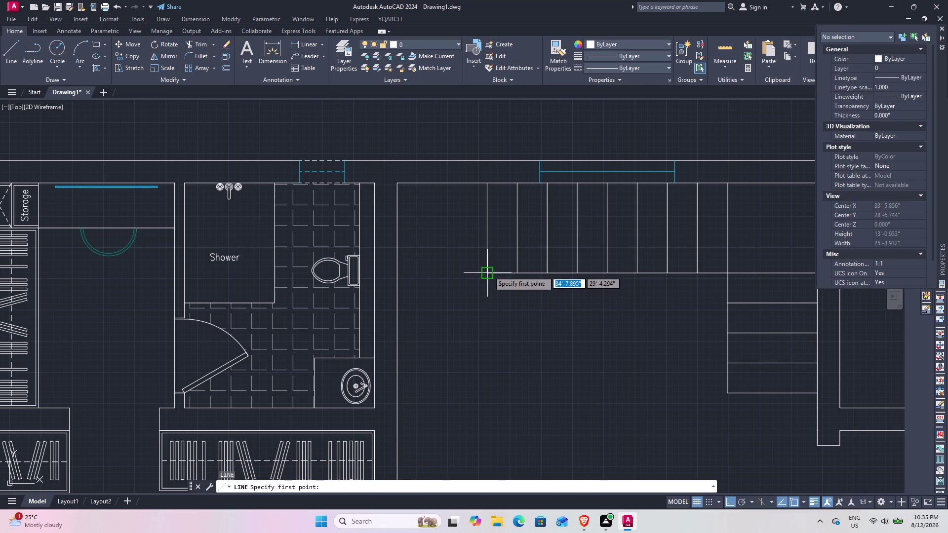
click(489, 271)
click(394, 271)
key(space)
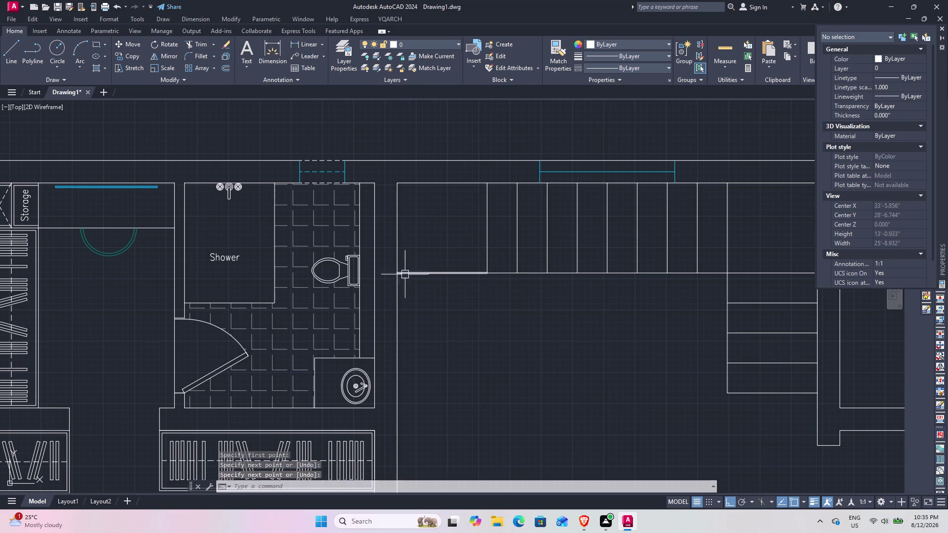
middle_drag(423, 281, 391, 262)
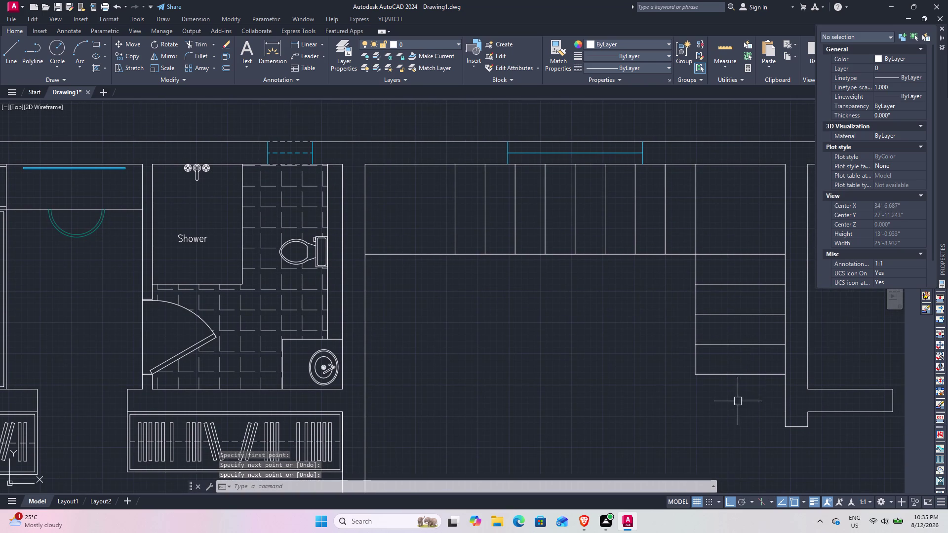
Select the five right-hand shelf lines, trying Move and Mirror before cancelling.
drag(737, 401, 721, 383)
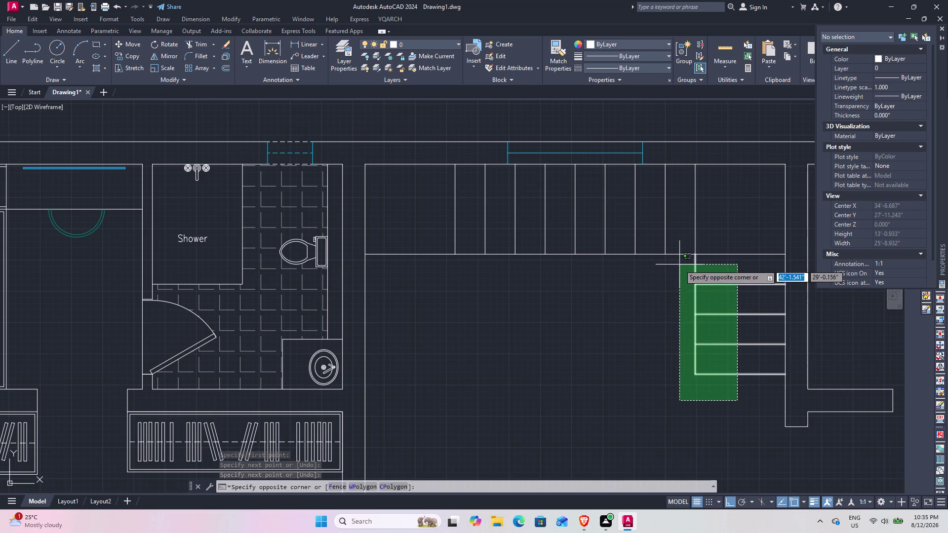
click(679, 264)
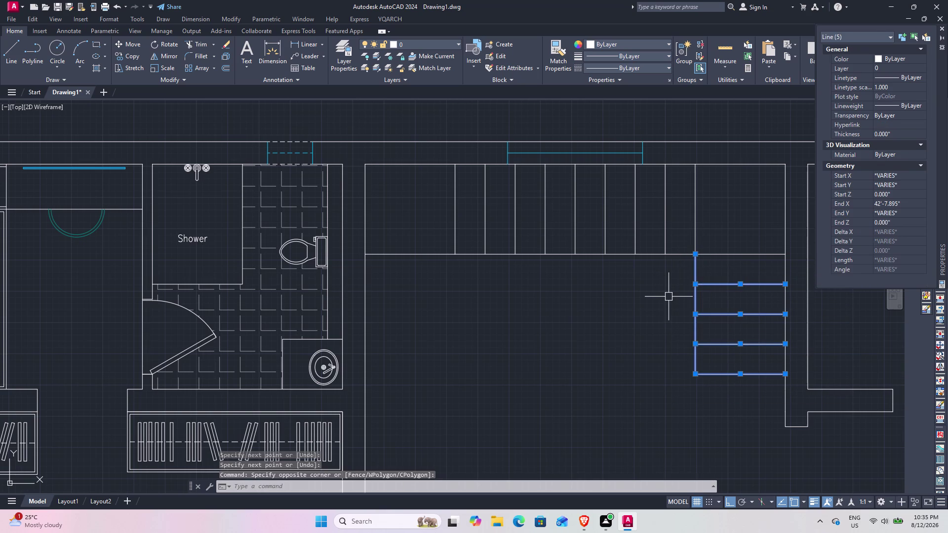
text(m)
key(space)
drag(571, 258, 578, 296)
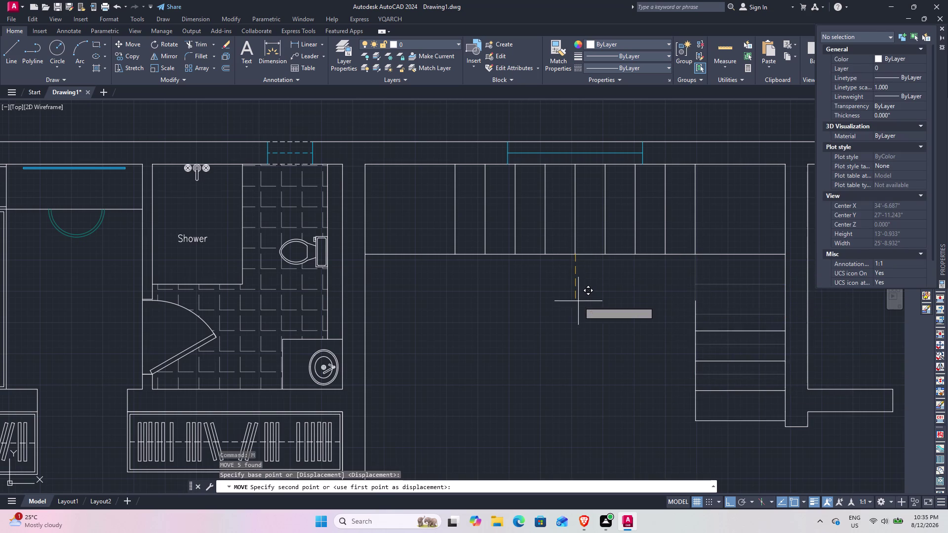
key(Escape)
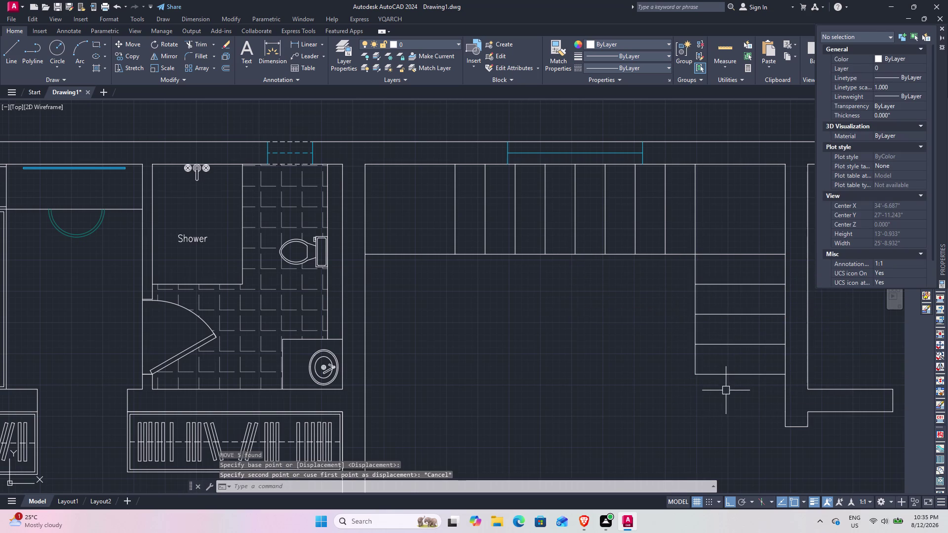
drag(726, 390, 721, 383)
click(661, 277)
text(mi)
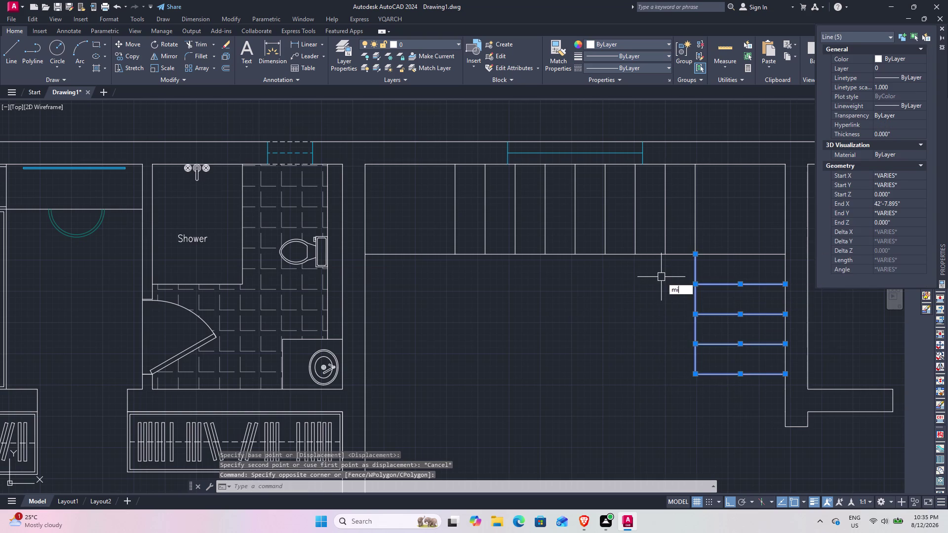
key(space)
click(571, 253)
click(577, 304)
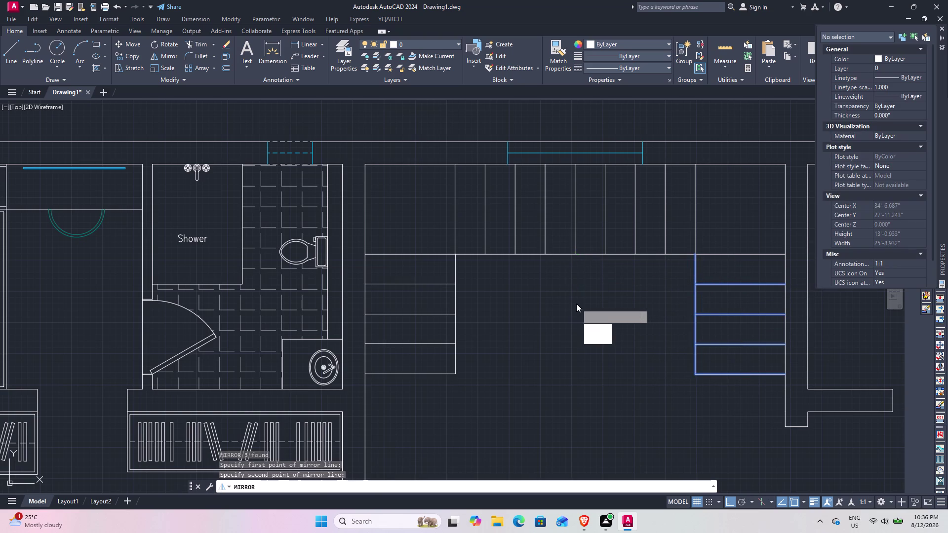
key(Escape)
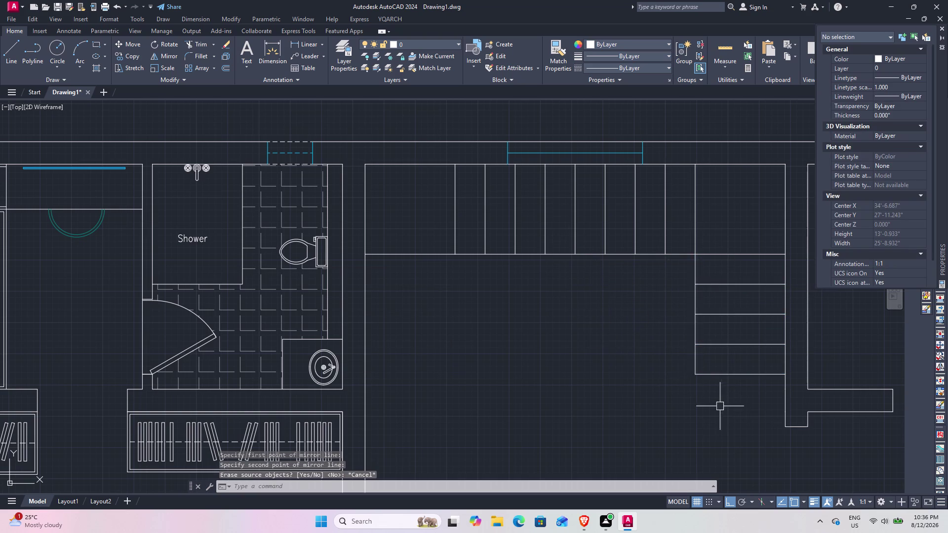
Mirror the five shelf lines about a vertical axis, keeping the originals.
drag(722, 403, 717, 389)
click(681, 276)
text(mi)
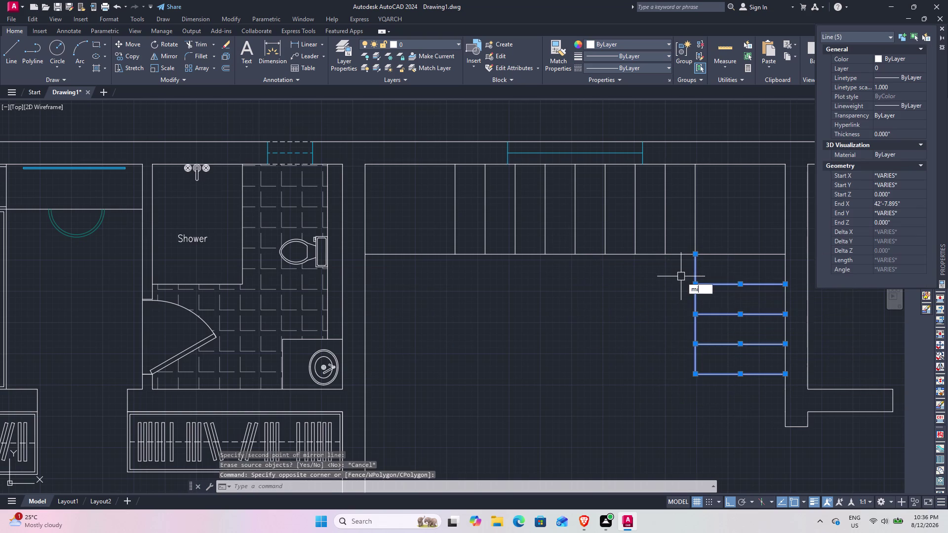
key(space)
click(574, 257)
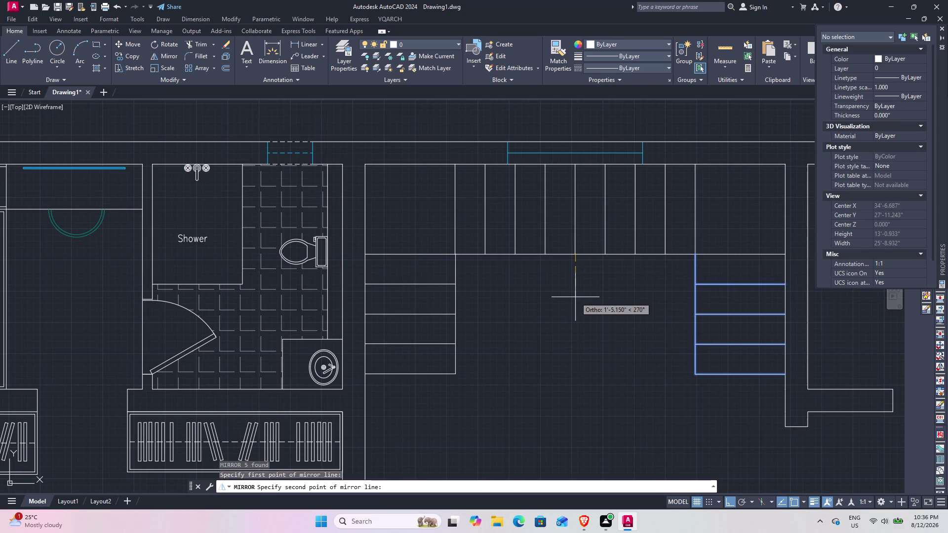
click(575, 297)
key(space)
scroll(down, 3)
middle_drag(565, 300, 499, 207)
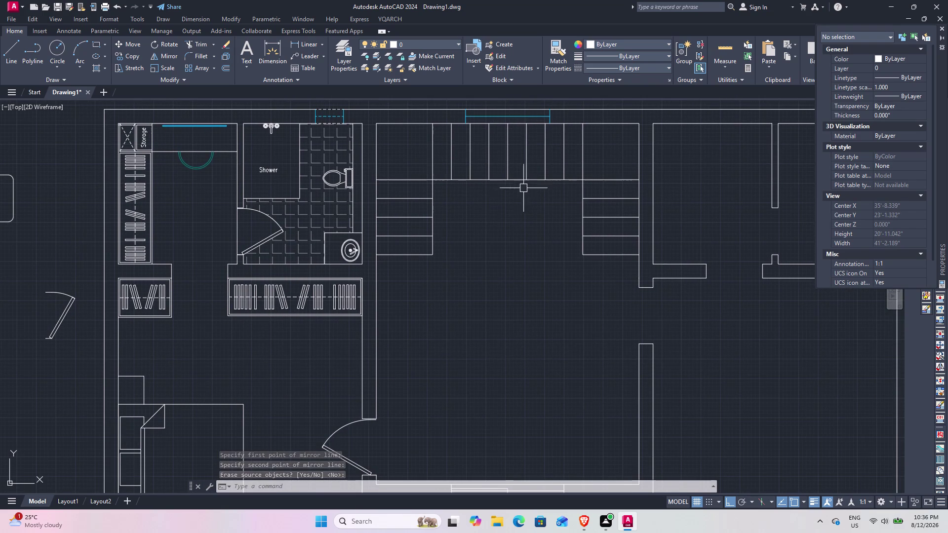
Draw right and left diagonal lines from the inner shelf corners to the closet's top corners.
middle_drag(526, 227, 502, 318)
scroll(up, 3)
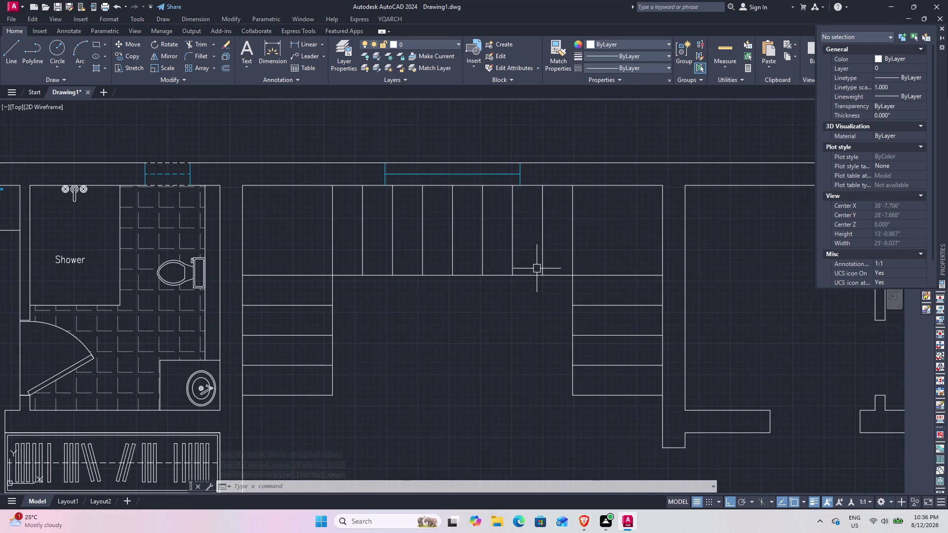
middle_drag(534, 276, 529, 310)
text(l)
key(space)
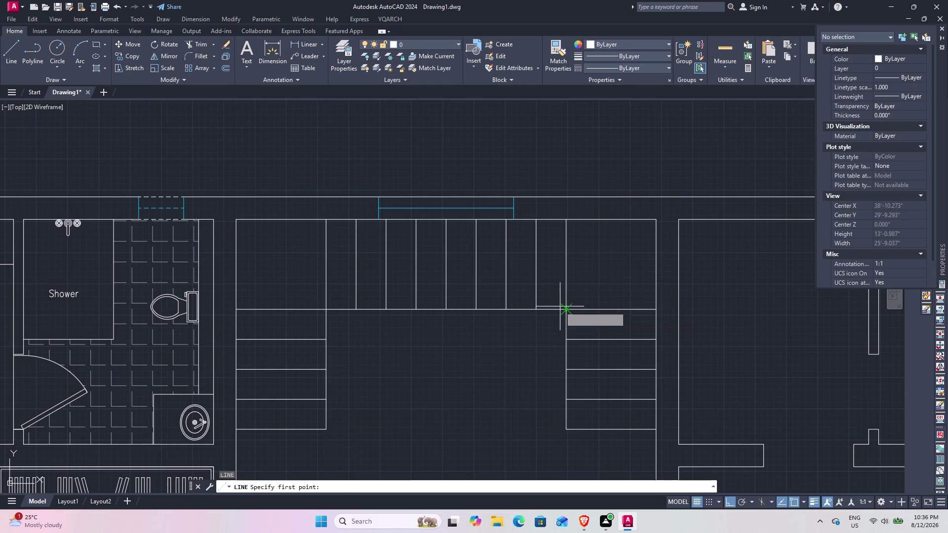
click(567, 308)
click(654, 221)
key(space)
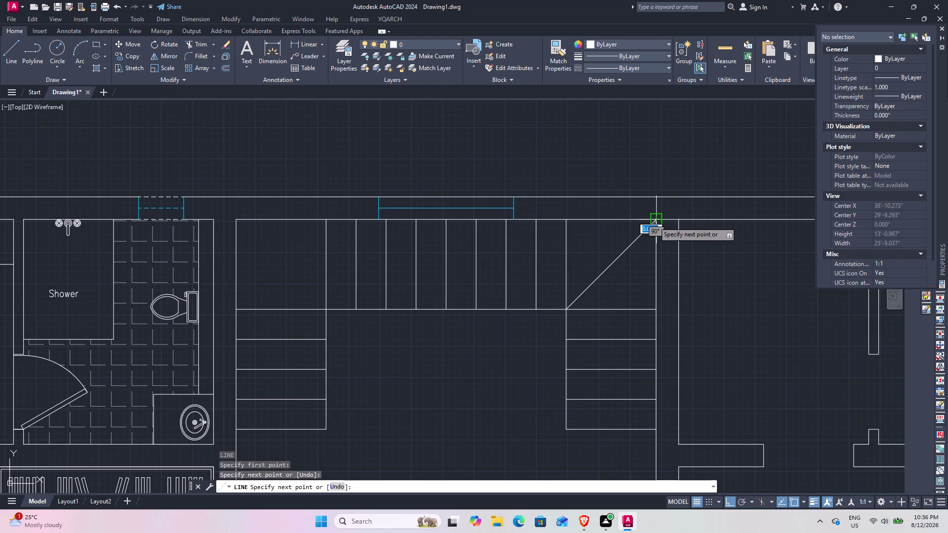
key(space)
click(326, 307)
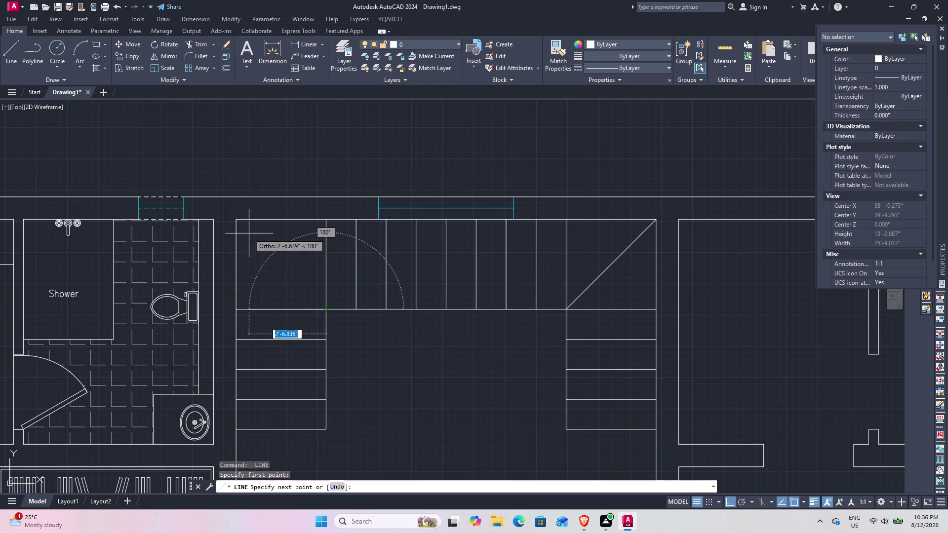
click(236, 220)
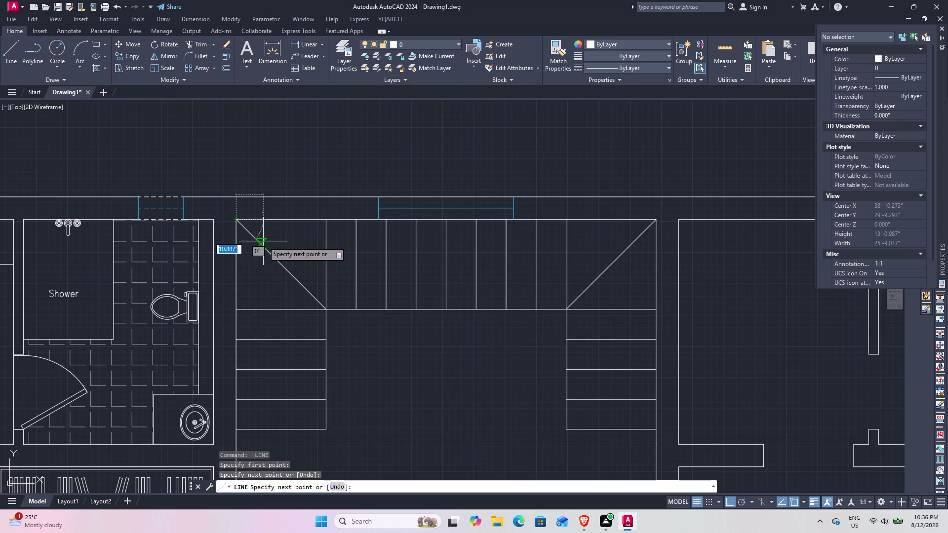
key(space)
middle_drag(351, 327, 351, 267)
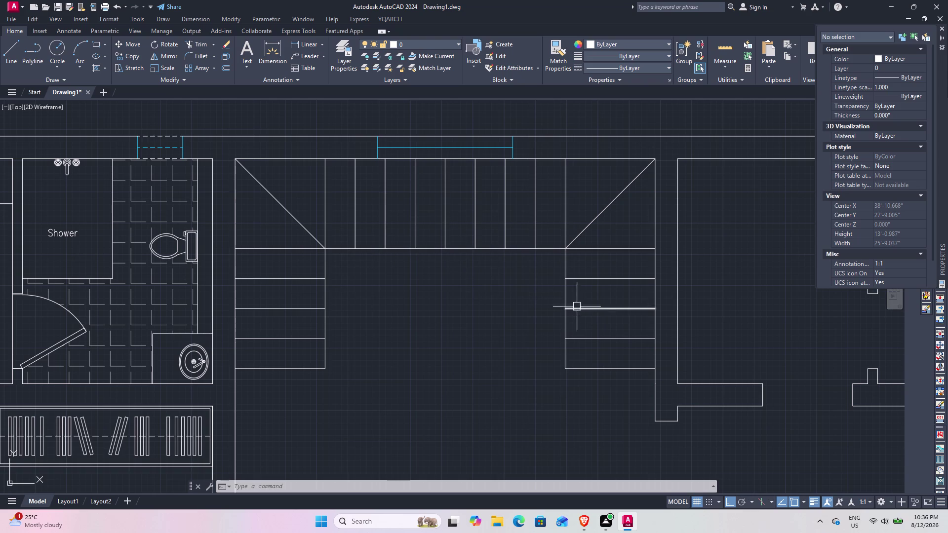
Draw a vertical line upward from the bottom shelf edge inside the right-hand banded box.
middle_drag(592, 356, 426, 335)
scroll(up, 3)
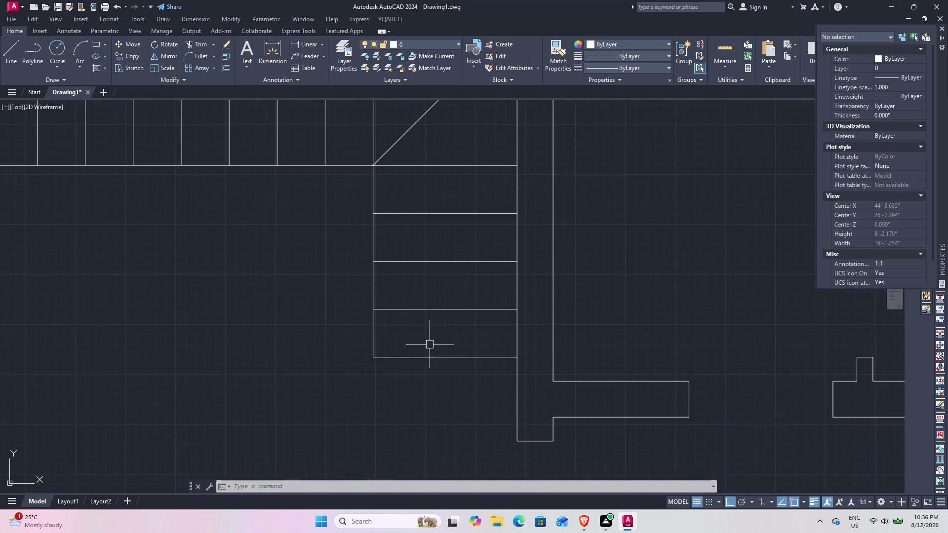
middle_drag(420, 347, 401, 348)
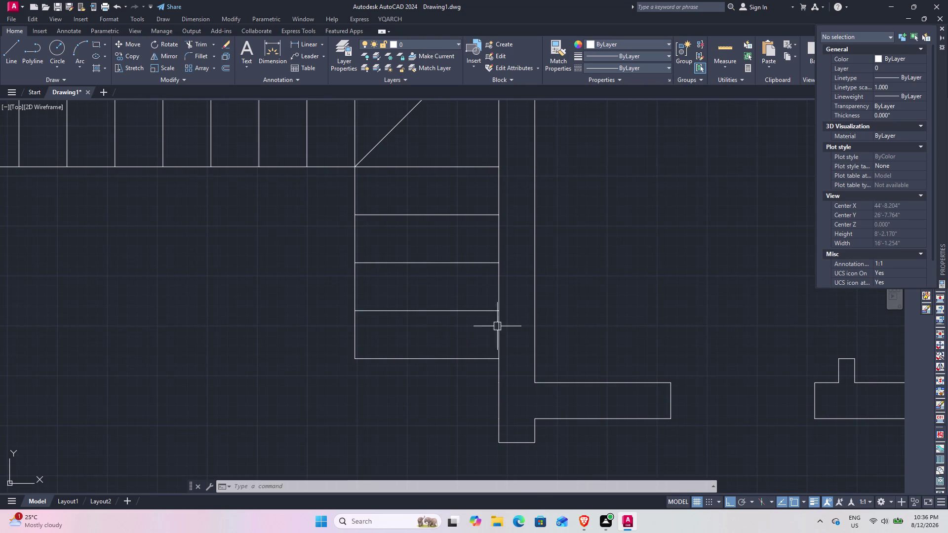
text(l)
key(space)
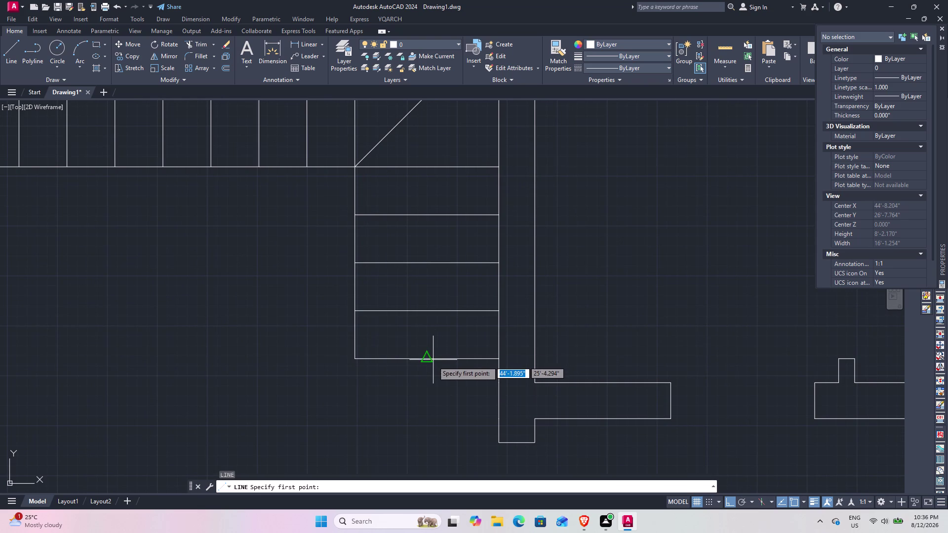
click(431, 361)
click(424, 287)
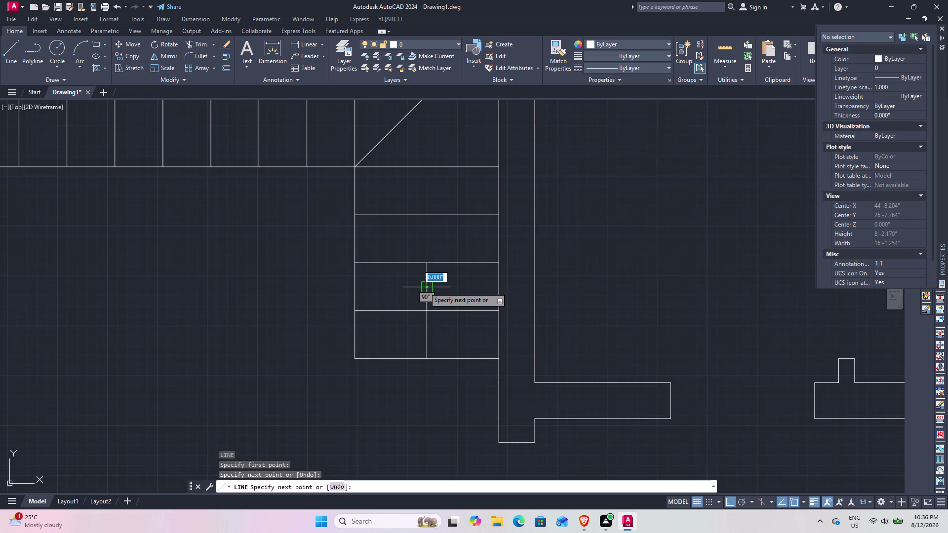
scroll(up, 3)
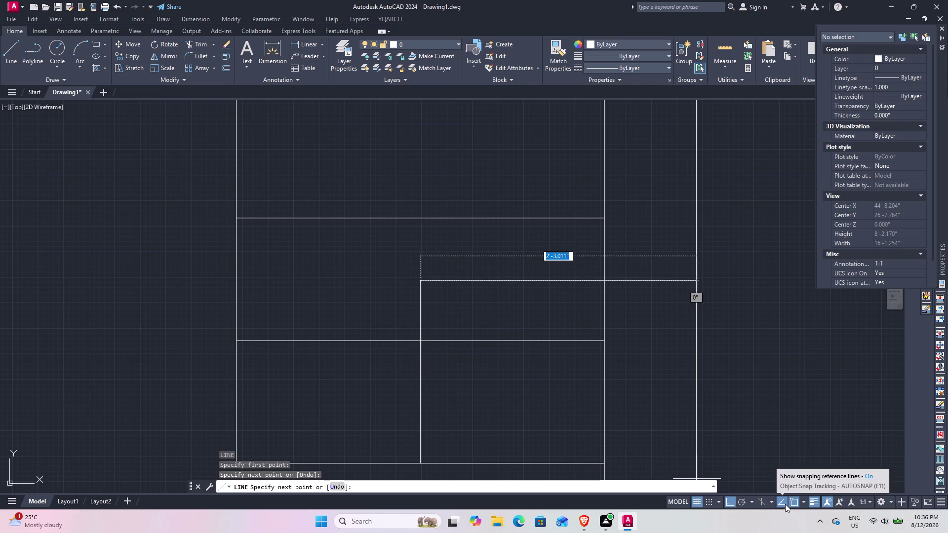
Toggle status-bar snapping, isoplane, isometric drafting and workspace options.
click(801, 499)
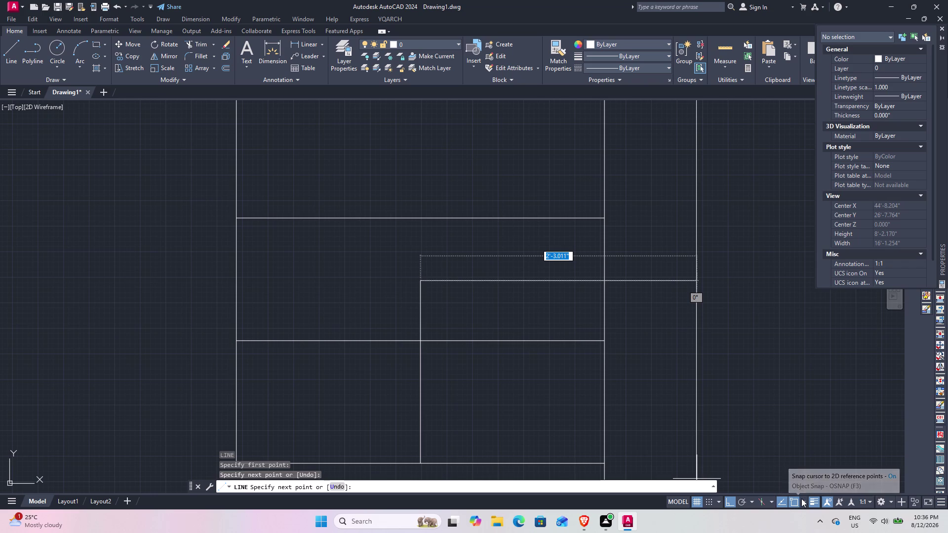
click(802, 499)
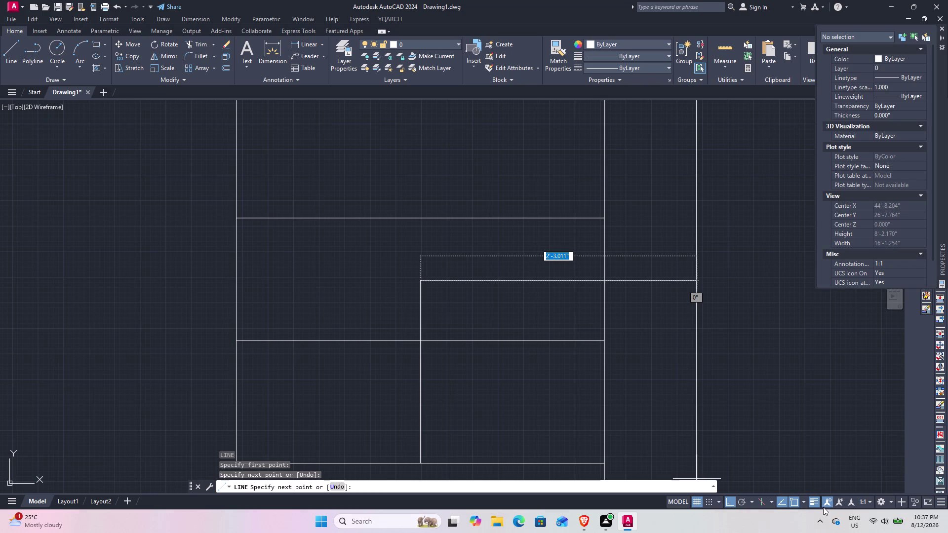
click(767, 503)
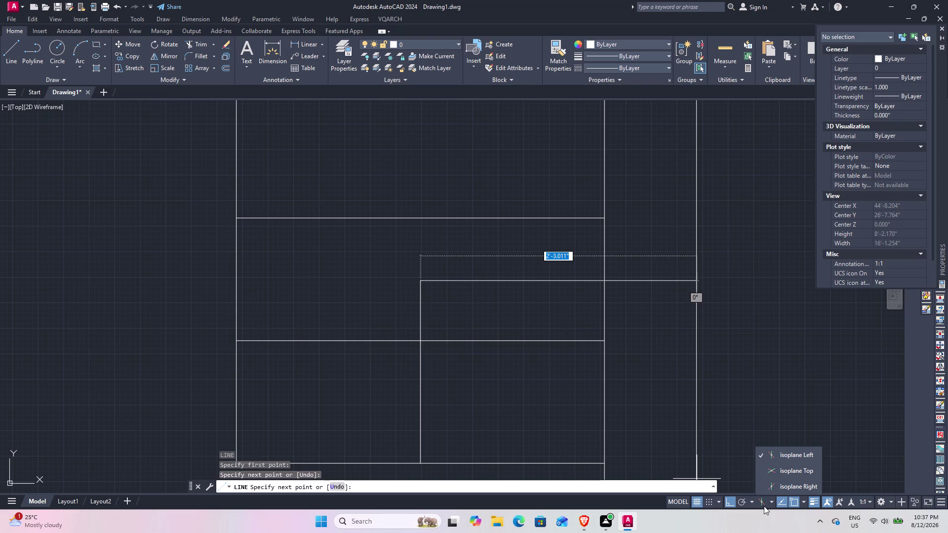
click(764, 496)
double_click(762, 502)
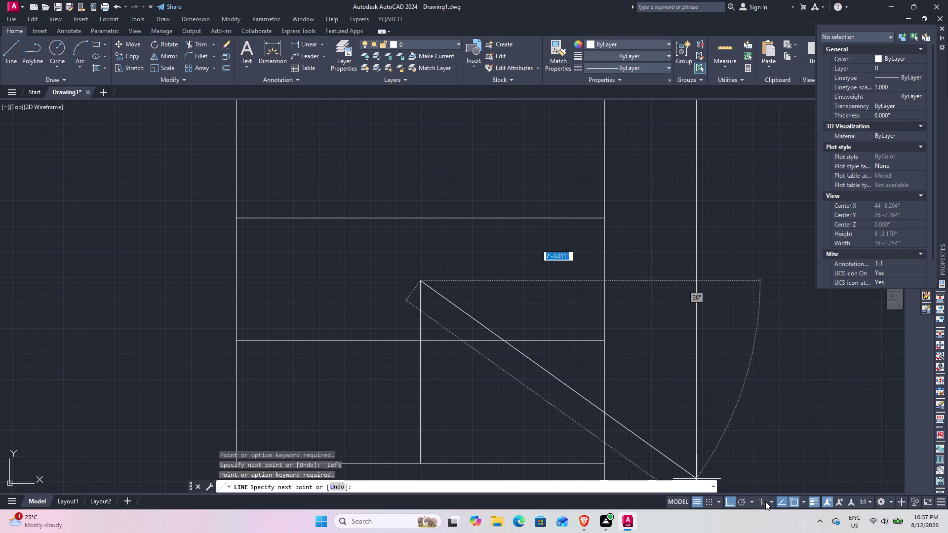
click(763, 502)
click(762, 502)
click(762, 502)
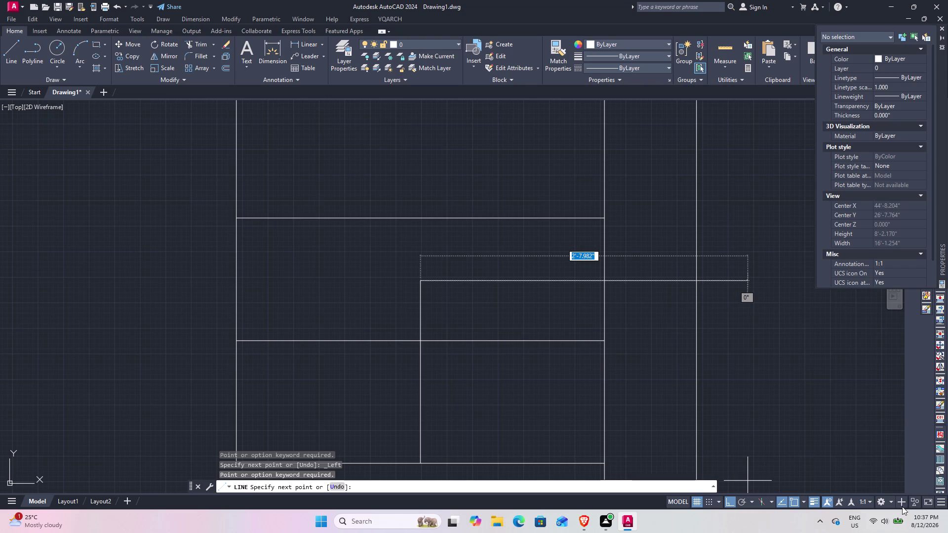
click(880, 502)
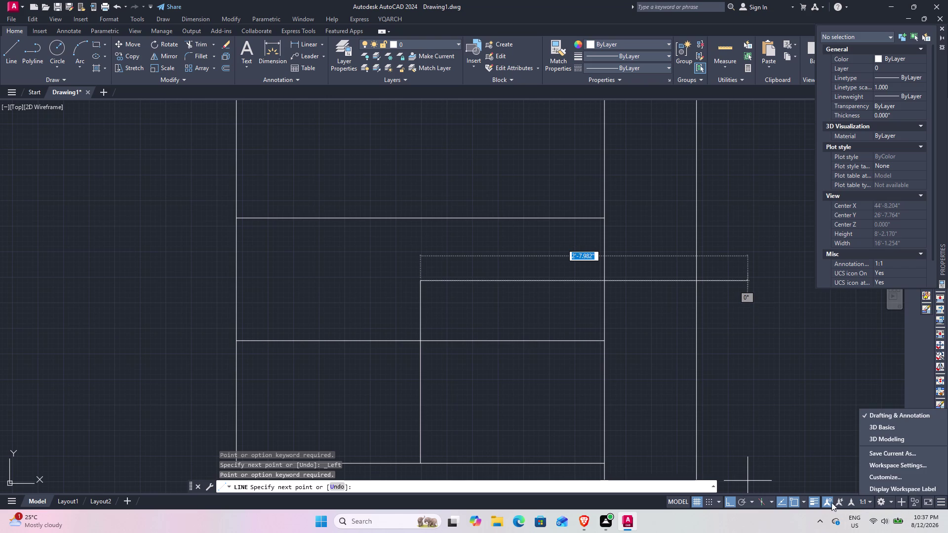
click(803, 498)
click(802, 500)
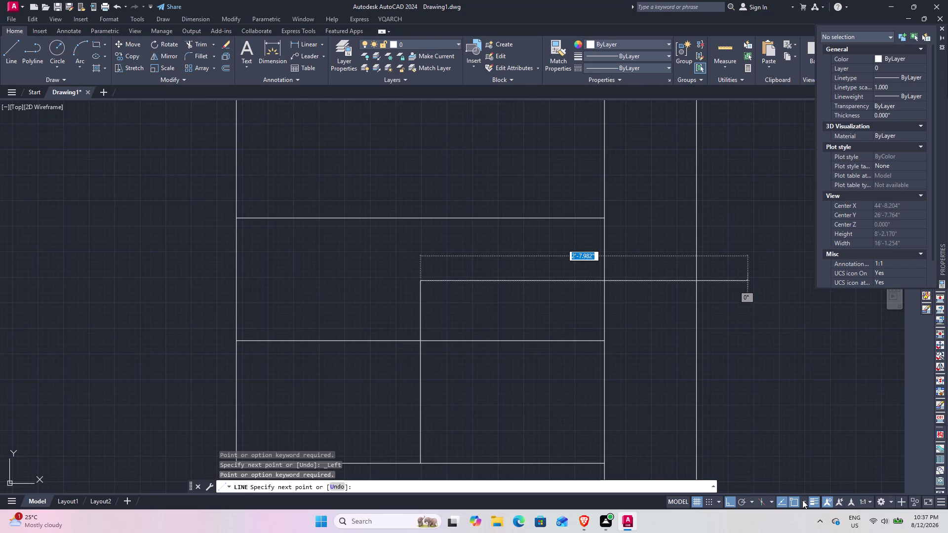
Review the Polar Tracking increment angle options in Drafting Settings and confirm.
click(810, 483)
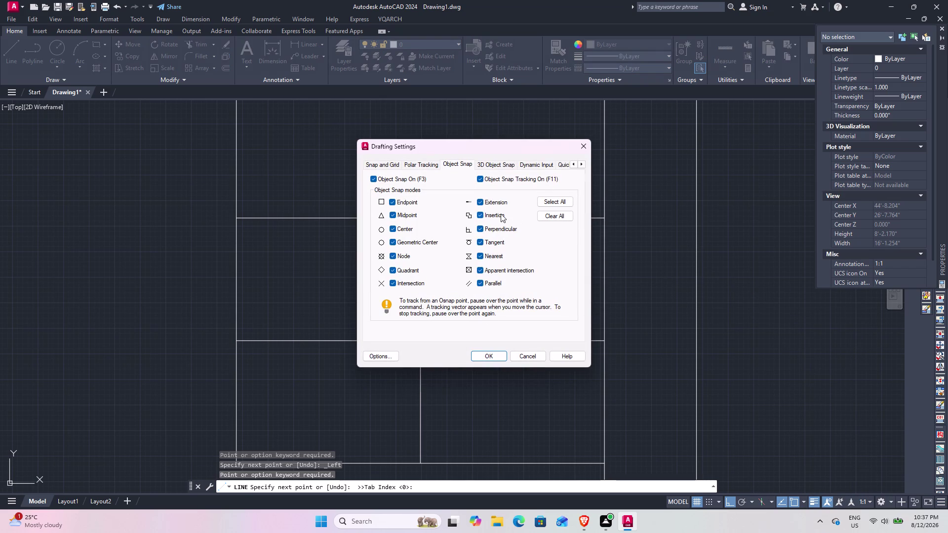
click(427, 164)
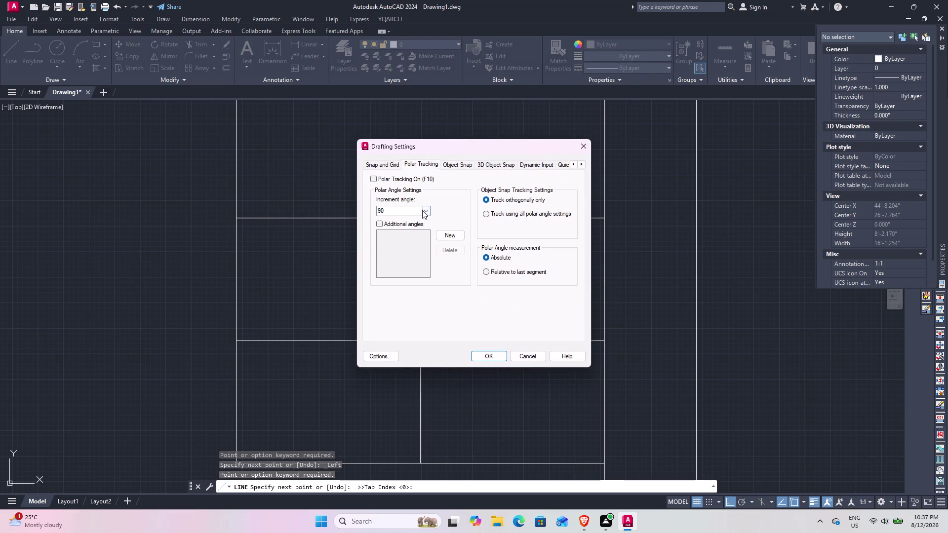
click(422, 210)
click(406, 223)
click(498, 359)
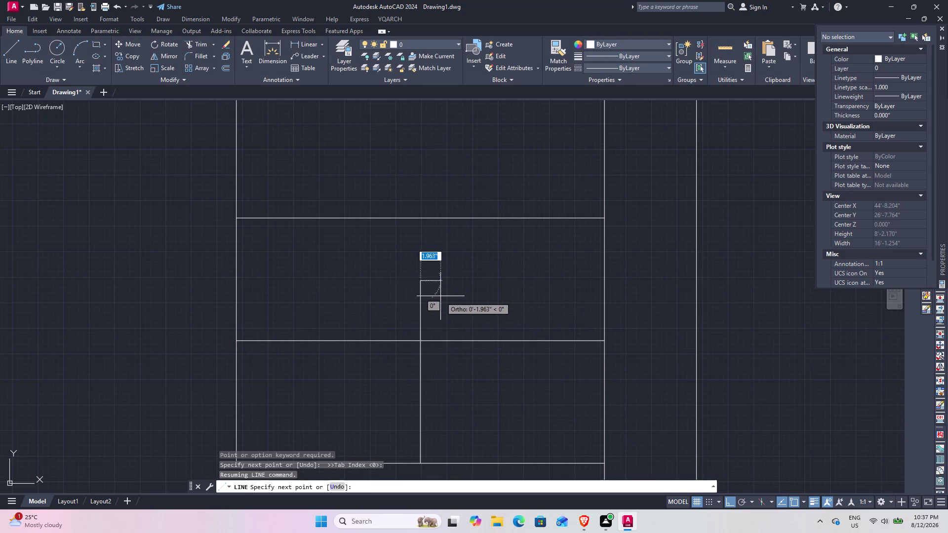
With polar tracking on, draw a diagonal arrow stroke at the vertical line's tip.
scroll(up, 3)
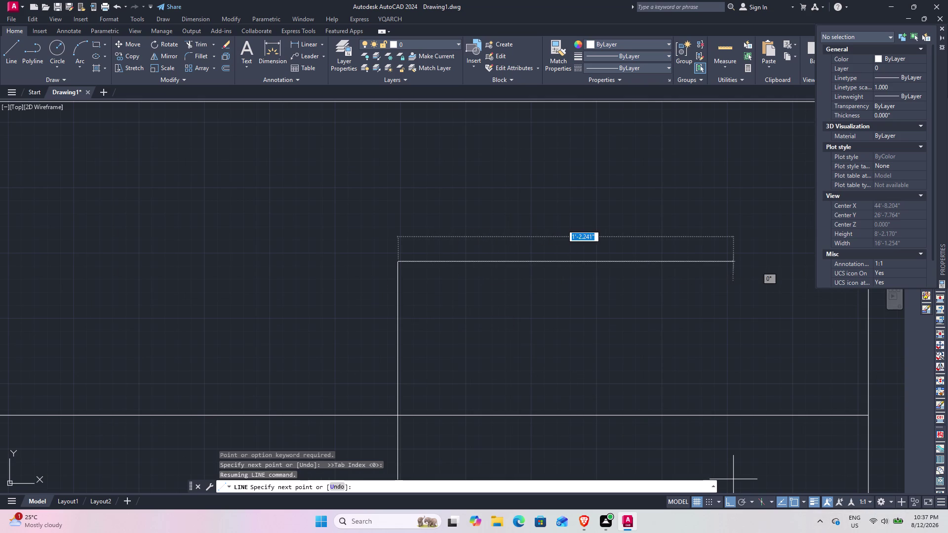
click(747, 499)
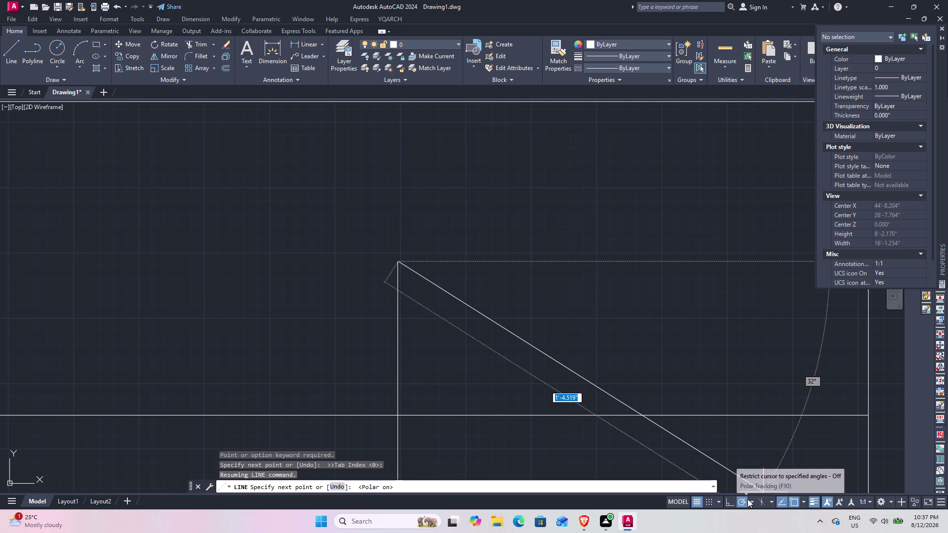
click(751, 501)
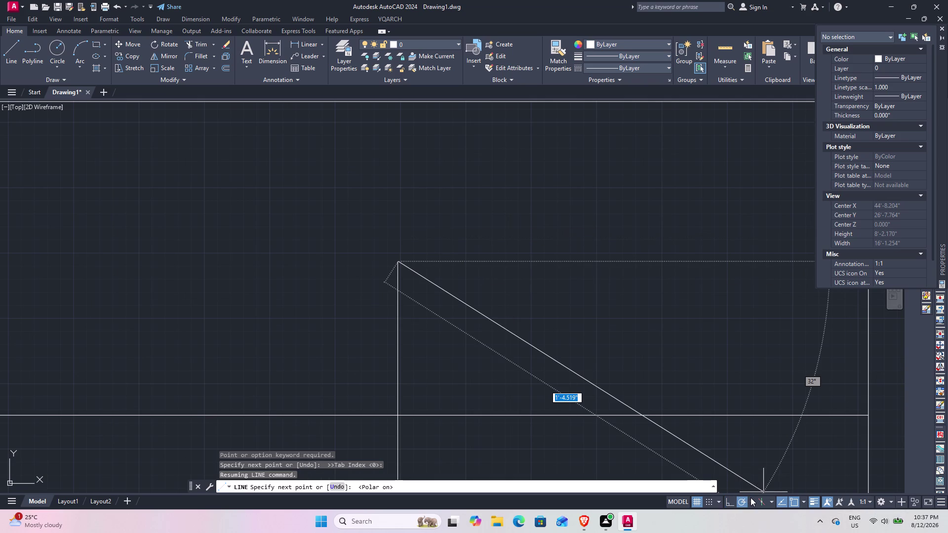
click(667, 352)
click(440, 312)
key(Escape)
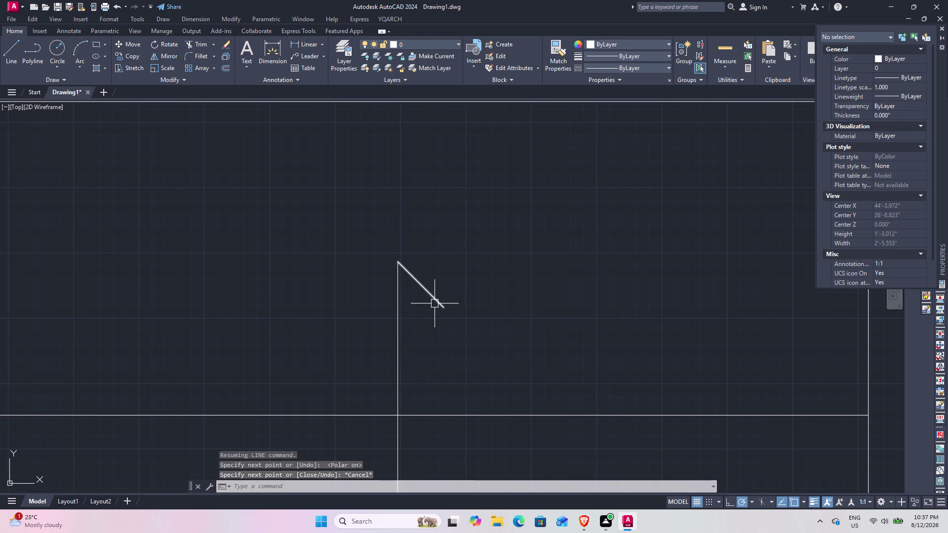
Mirror the stroke about the vertical line, keeping the original, to form the arrowhead.
click(434, 304)
text(mi)
key(space)
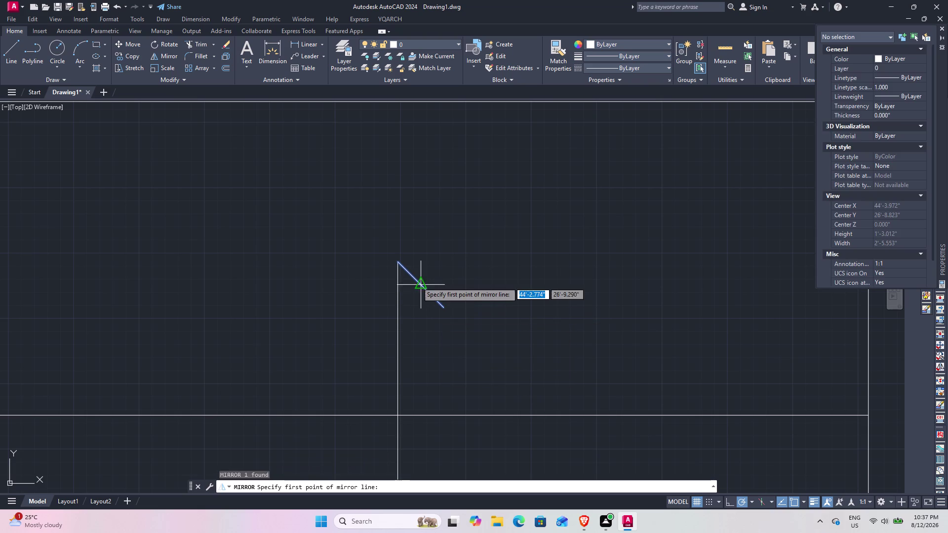
click(401, 259)
click(401, 291)
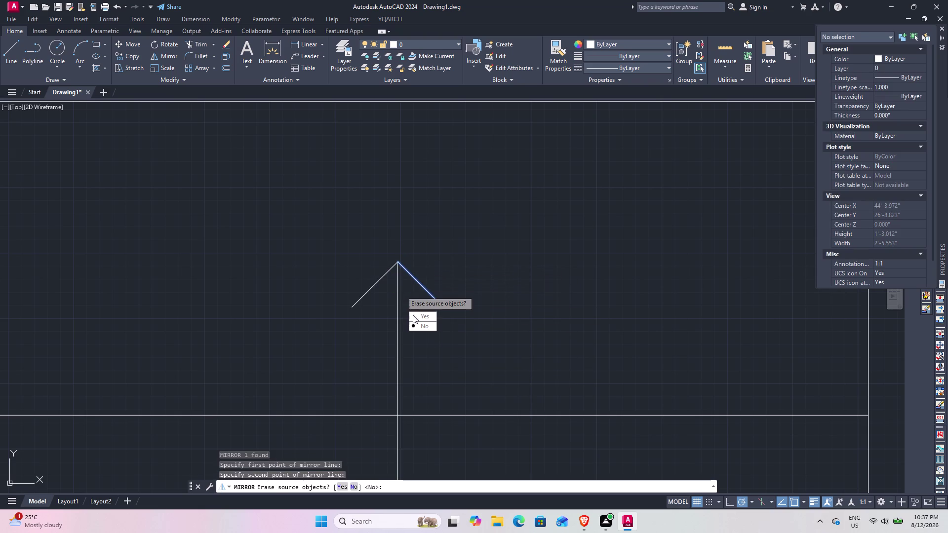
drag(430, 329, 401, 291)
scroll(down, 3)
middle_drag(400, 288, 400, 231)
scroll(down, 3)
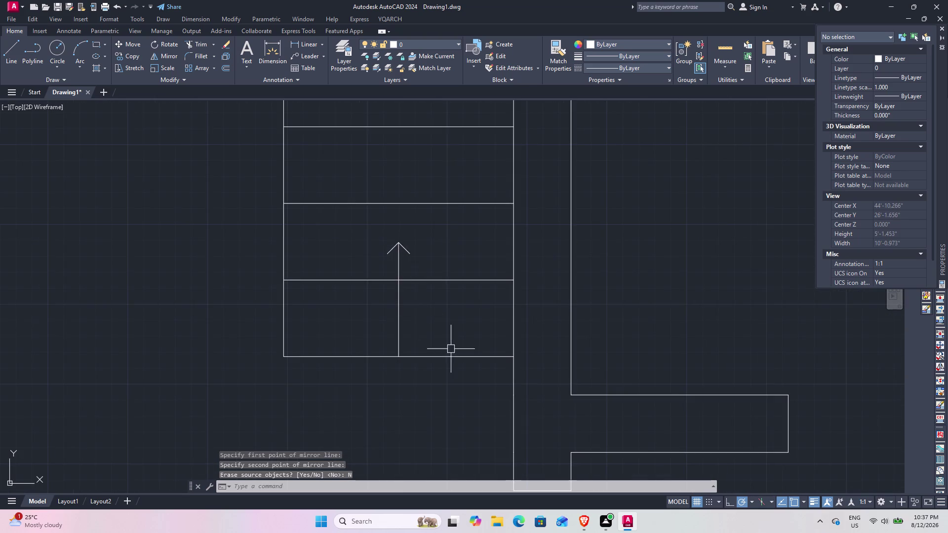
scroll(down, 3)
middle_drag(445, 305, 444, 327)
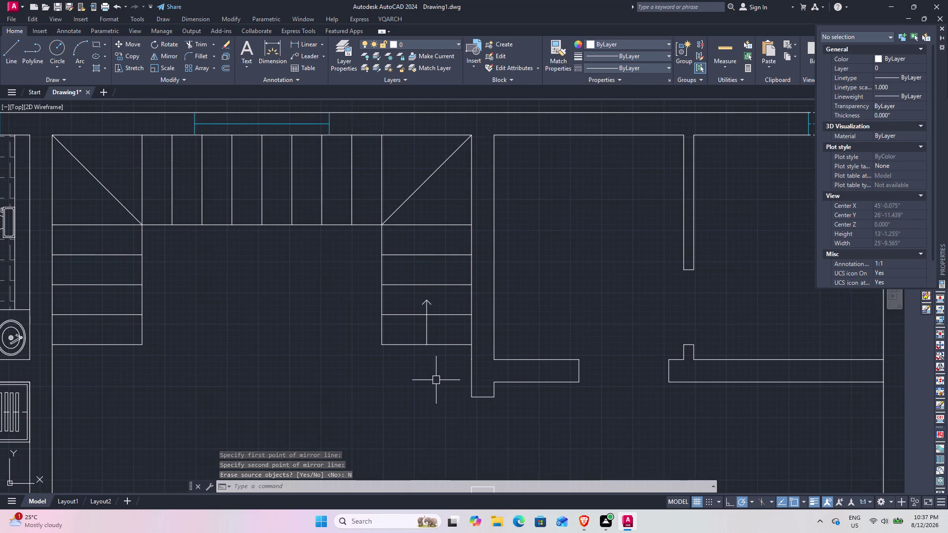
middle_drag(431, 360, 427, 330)
scroll(up, 3)
Place a multiline text box below the stairs containing the label 'DW'.
text(t)
key(space)
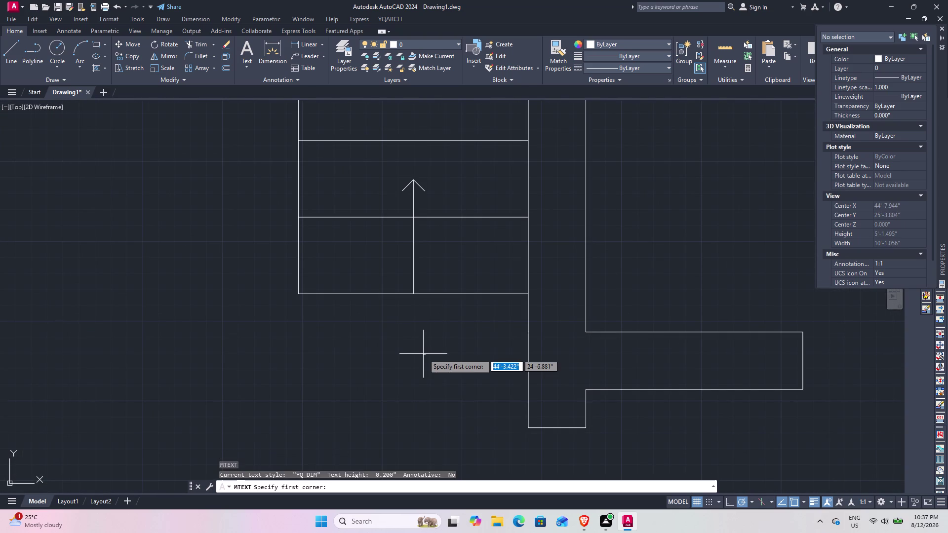
click(396, 307)
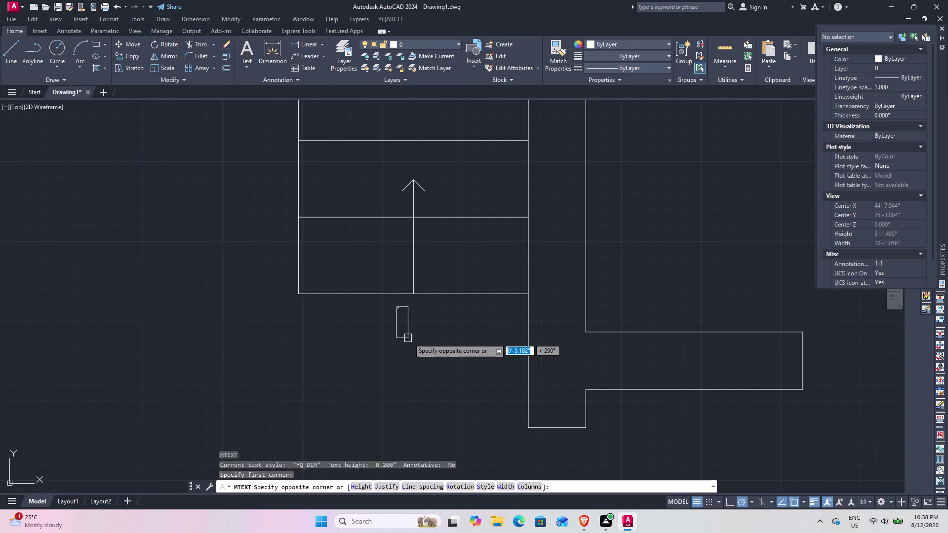
click(453, 337)
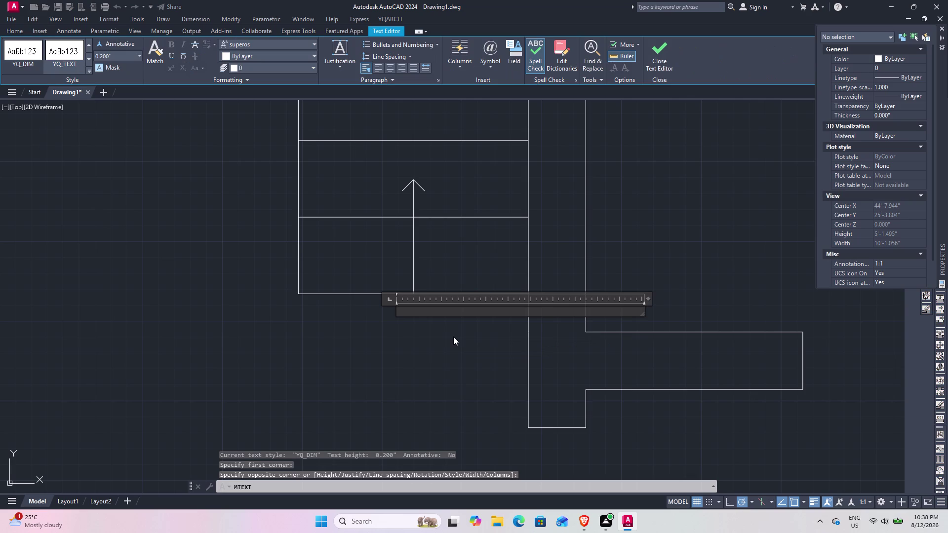
key(s)
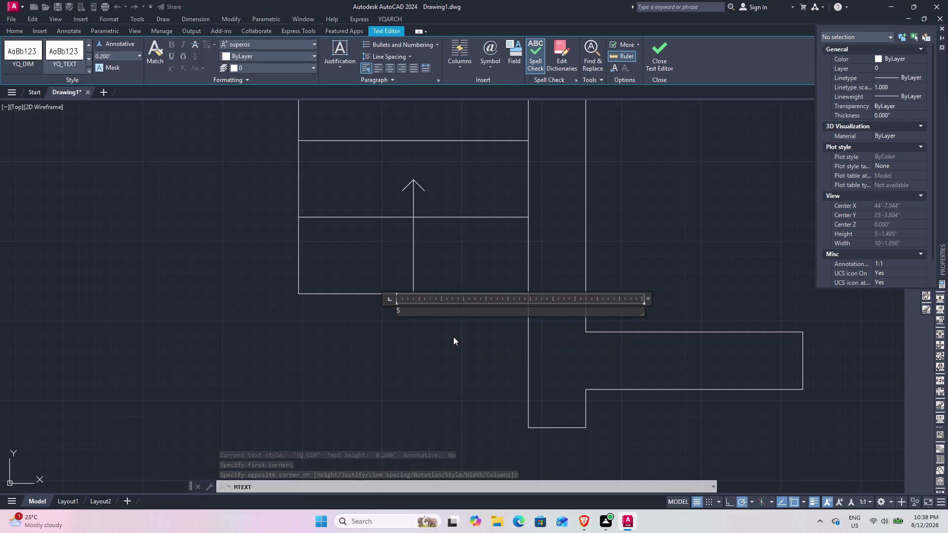
key(BackSpace)
text(DW)
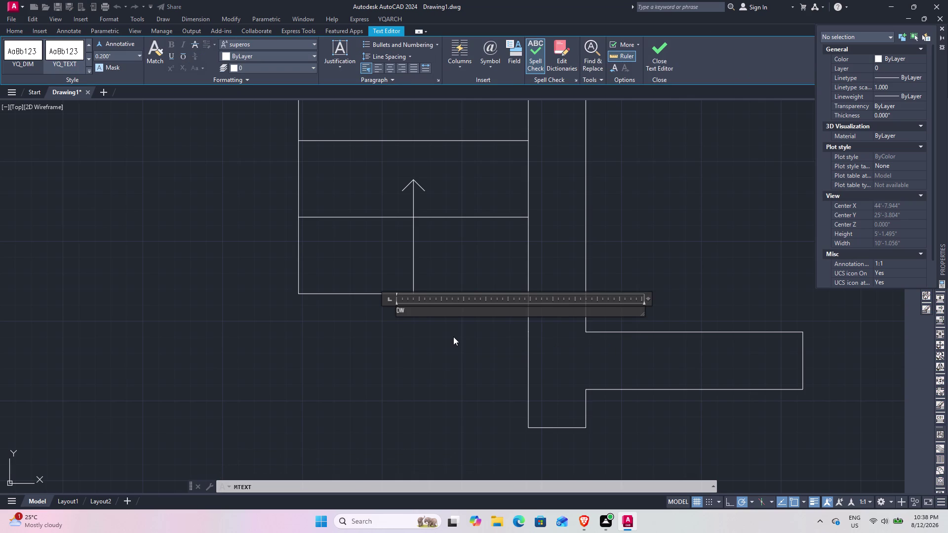
key(Return)
click(427, 366)
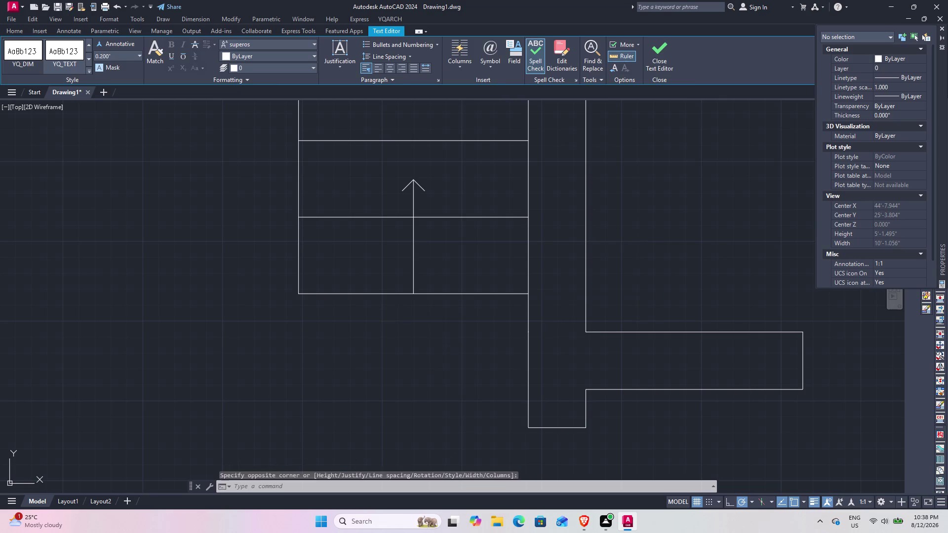
scroll(up, 3)
click(316, 303)
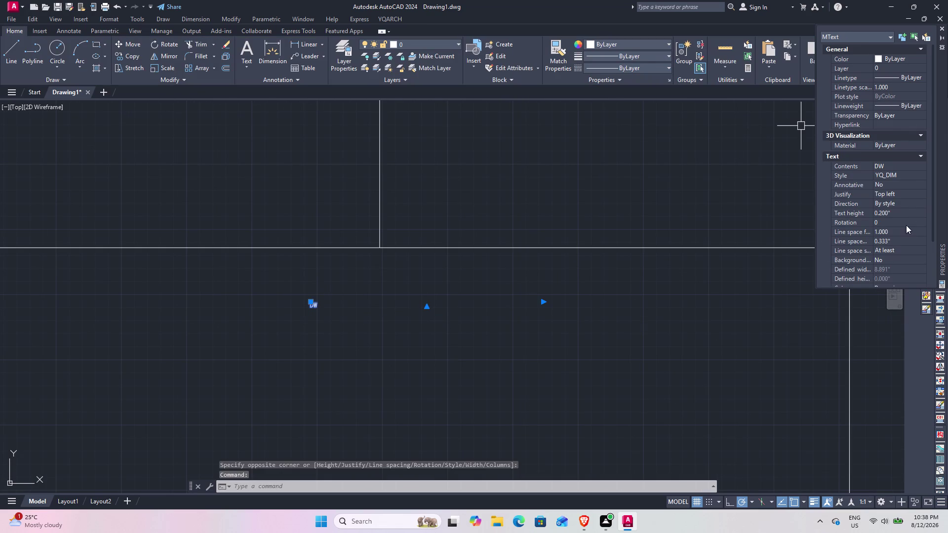
click(901, 210)
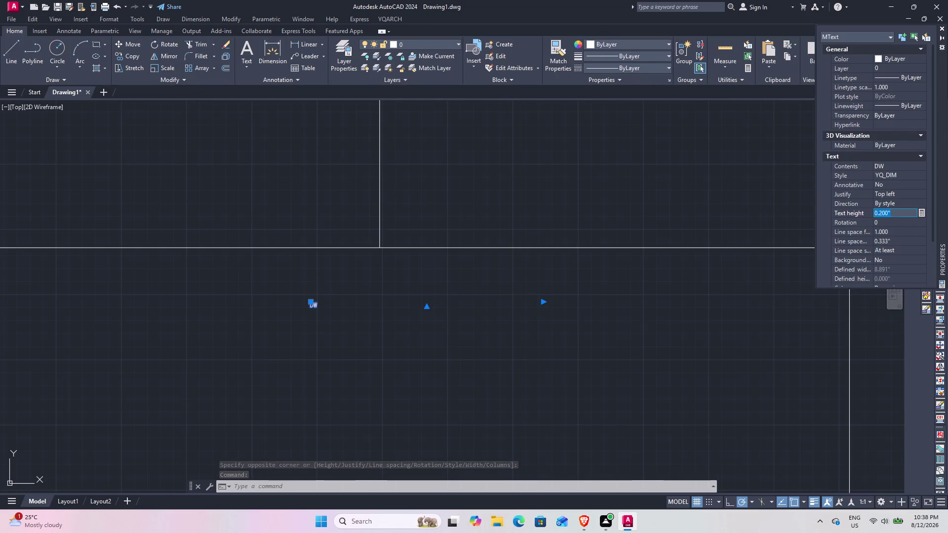
key(End)
key(Insert)
key(Return)
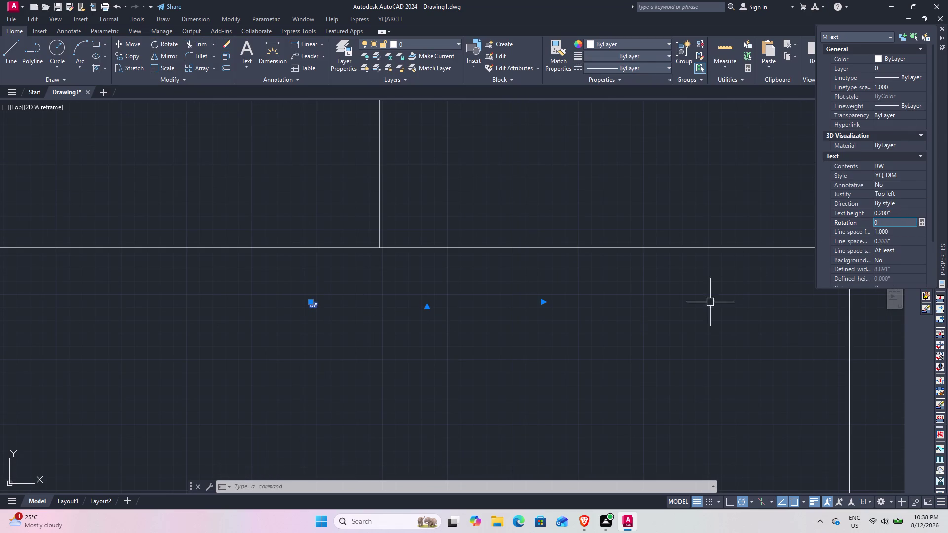
click(911, 211)
key(End)
key(Insert)
key(Return)
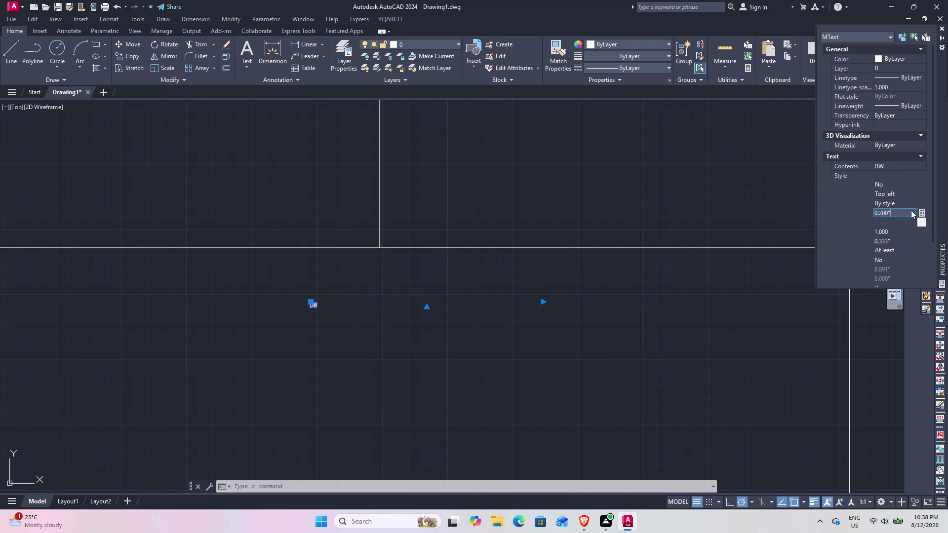
click(903, 213)
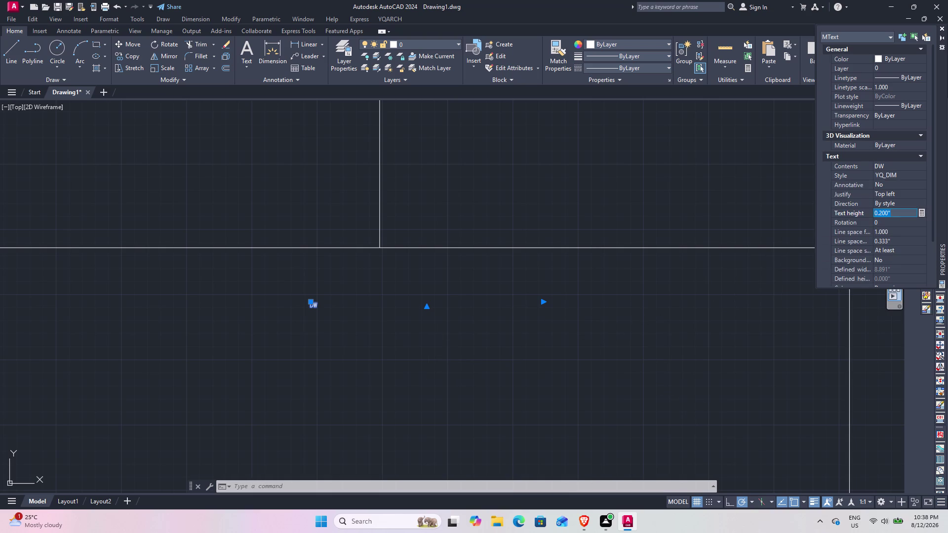
key(End)
key(Insert)
key(shift+quotedbl)
key(Return)
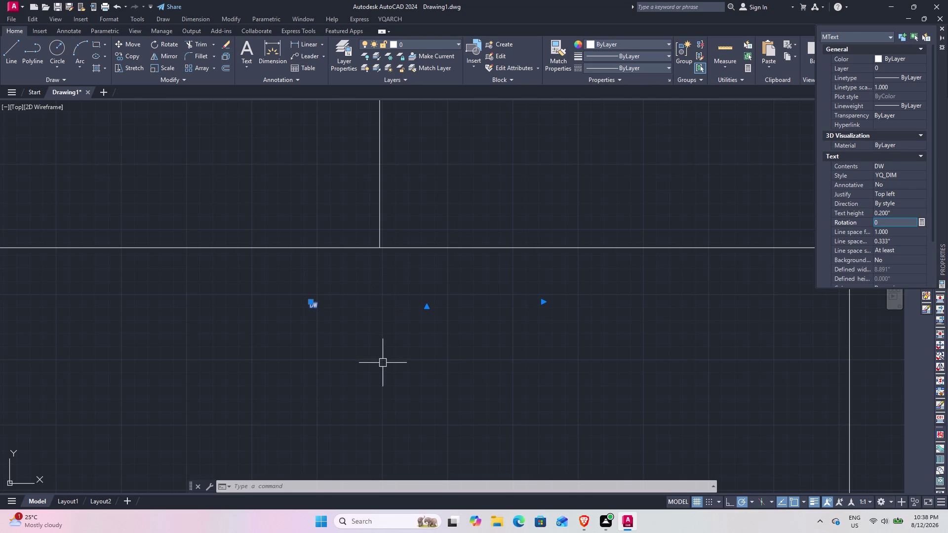
key(Escape)
click(314, 308)
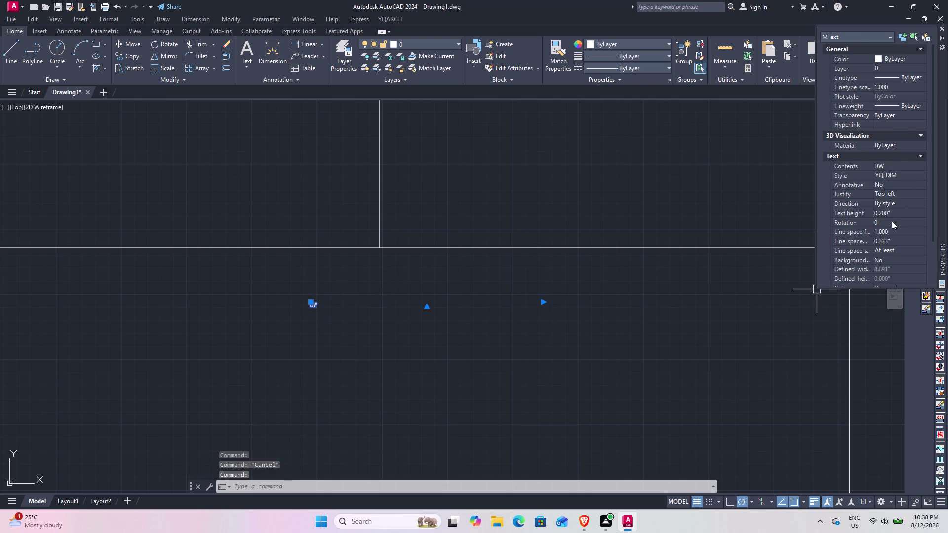
click(896, 210)
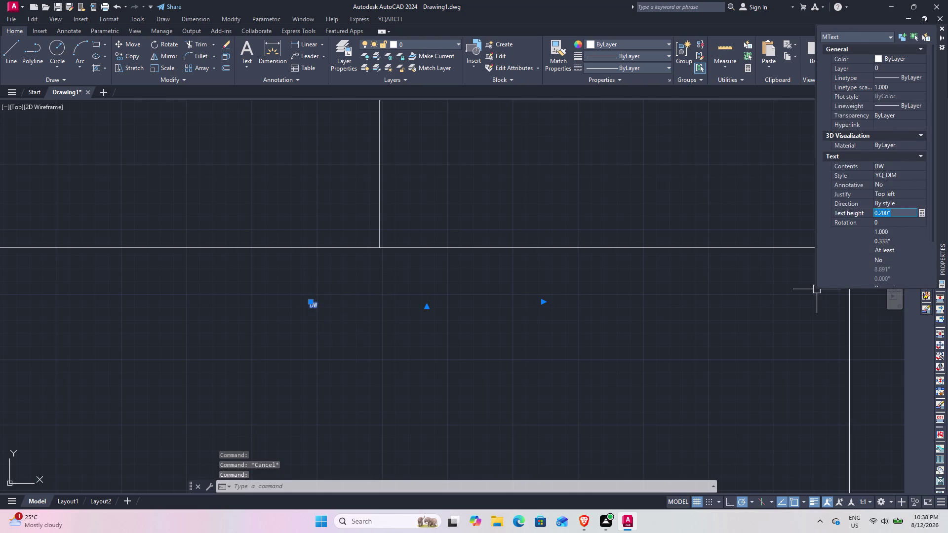
key(Clear)
key(Return)
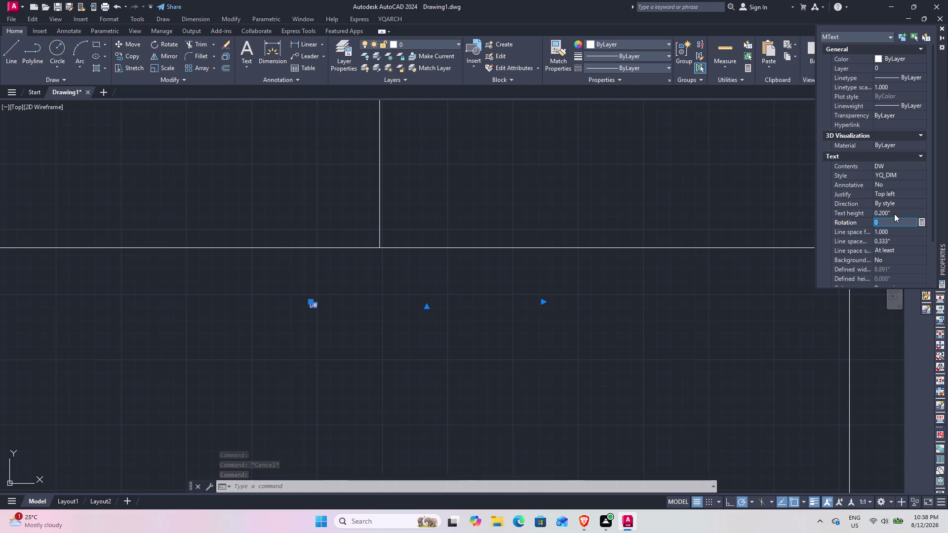
click(896, 213)
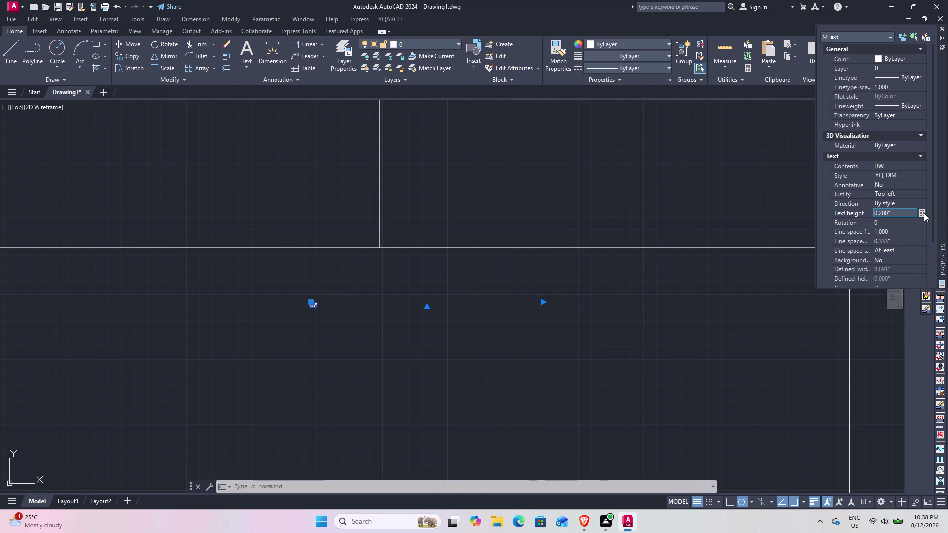
click(922, 212)
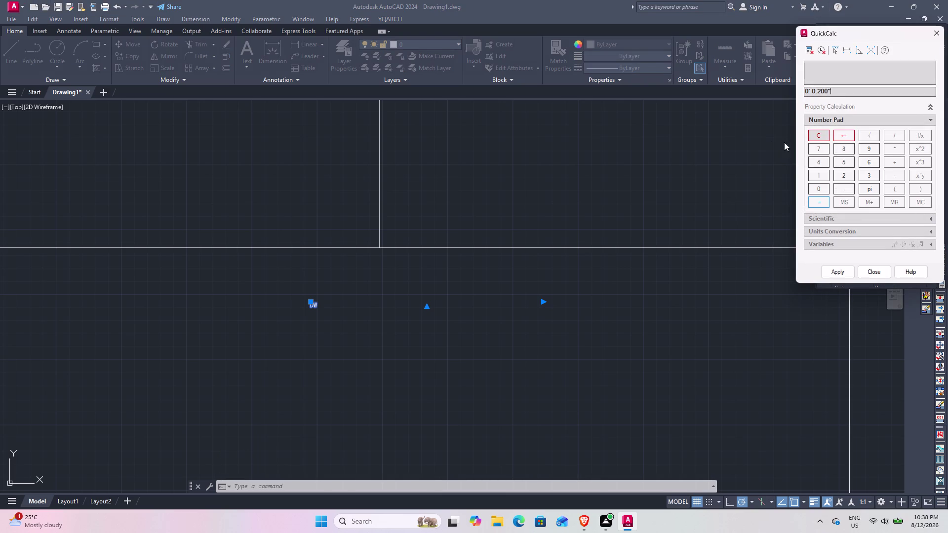
click(940, 33)
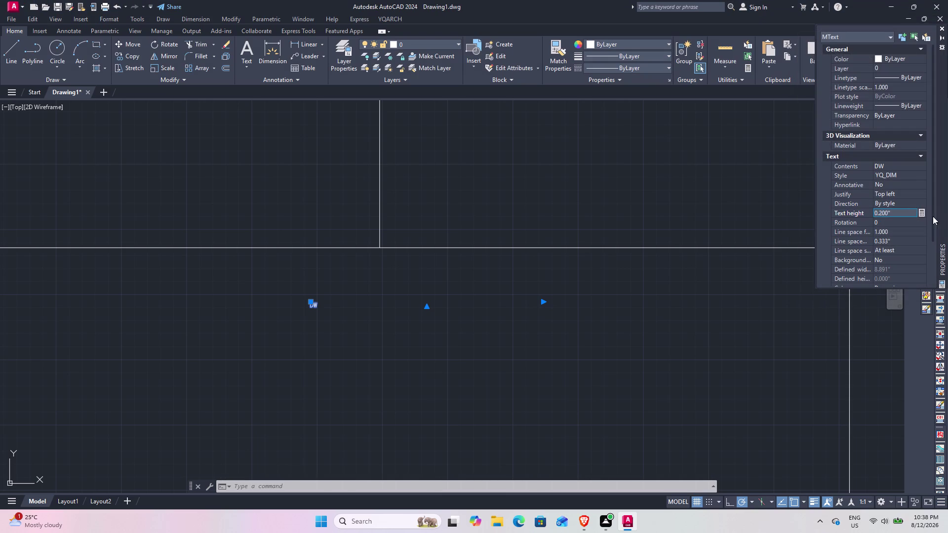
drag(896, 214, 849, 216)
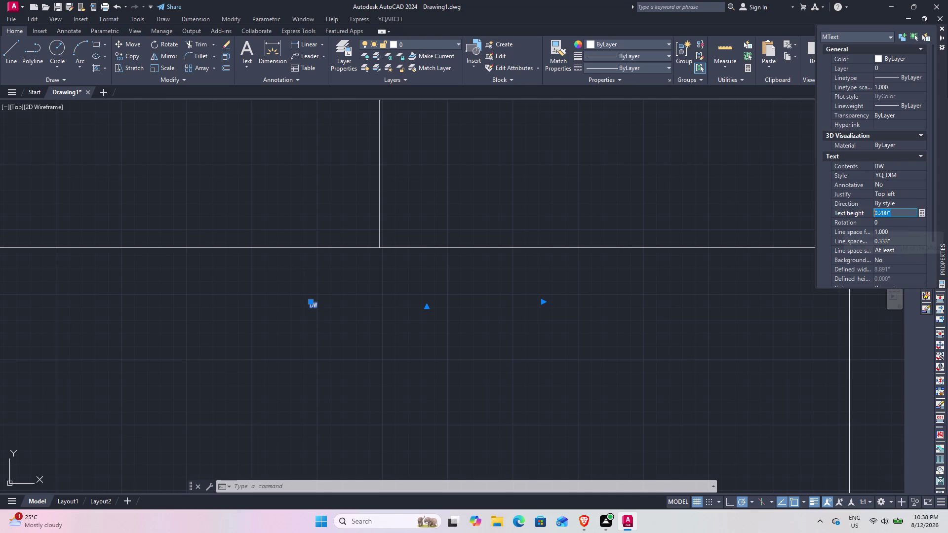
key(End)
key(Clear)
key(Return)
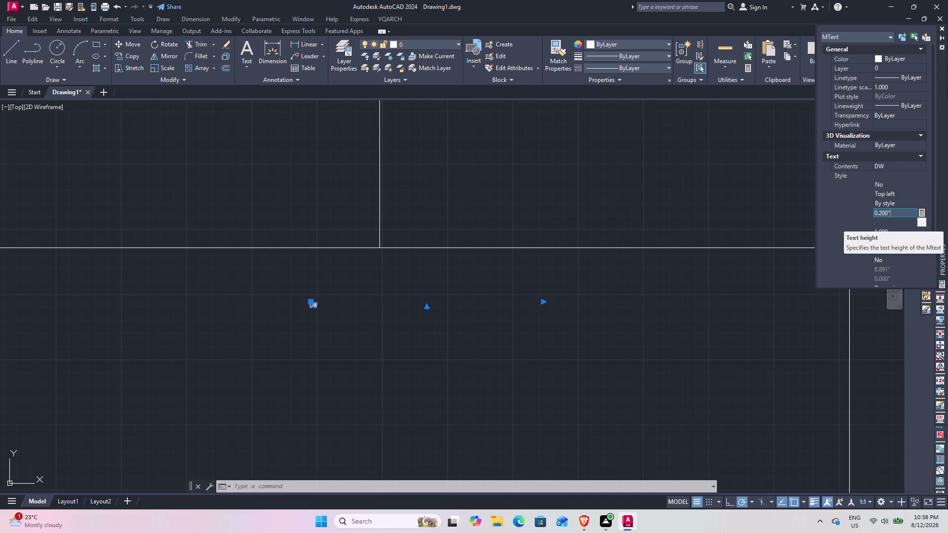
scroll(up, 3)
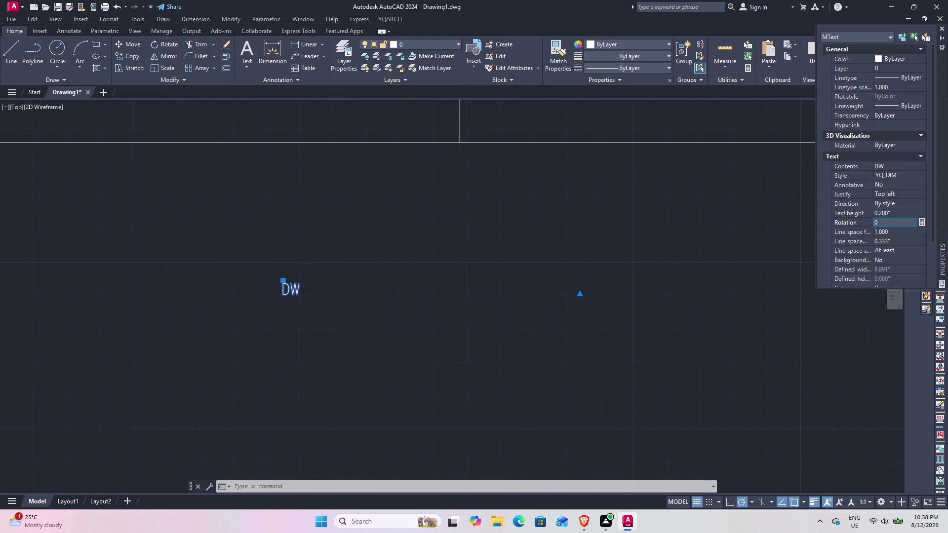
scroll(down, 3)
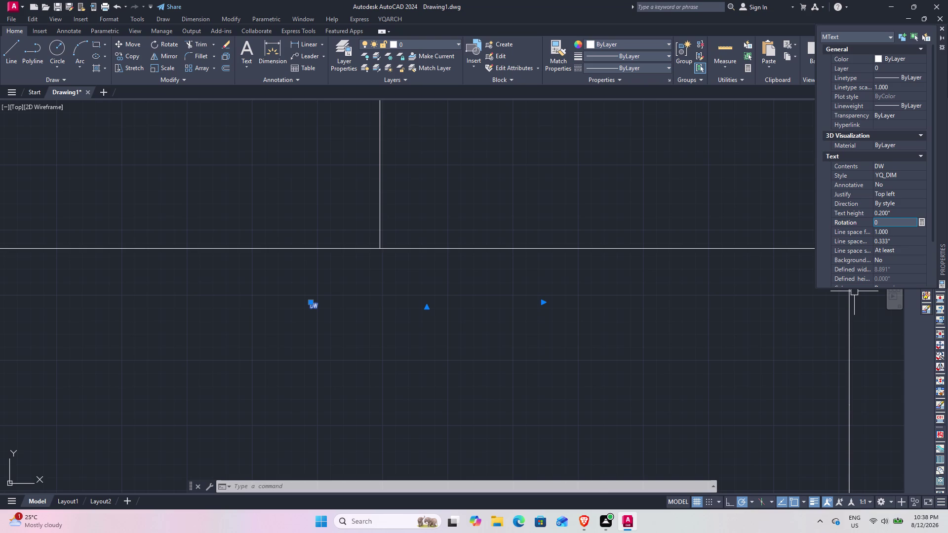
click(892, 215)
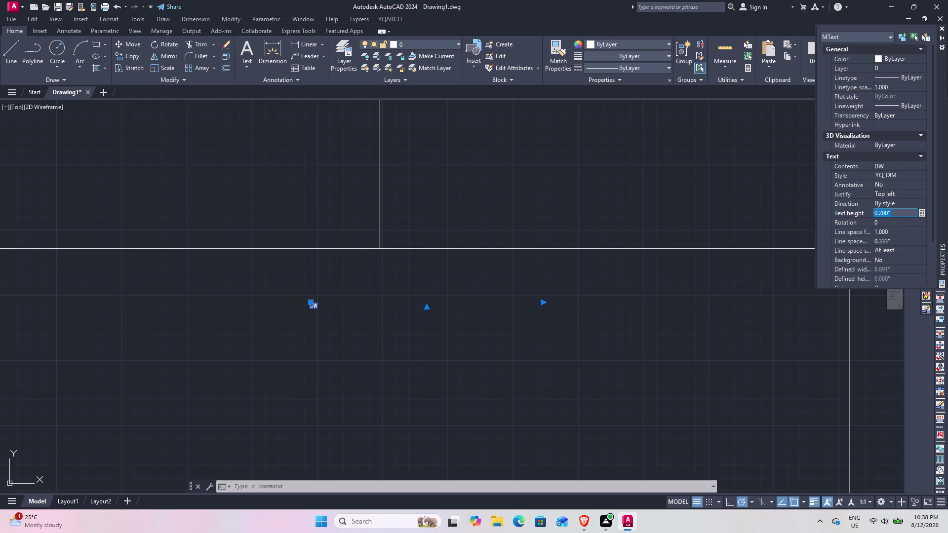
key(End)
key(apostrophe)
key(Return)
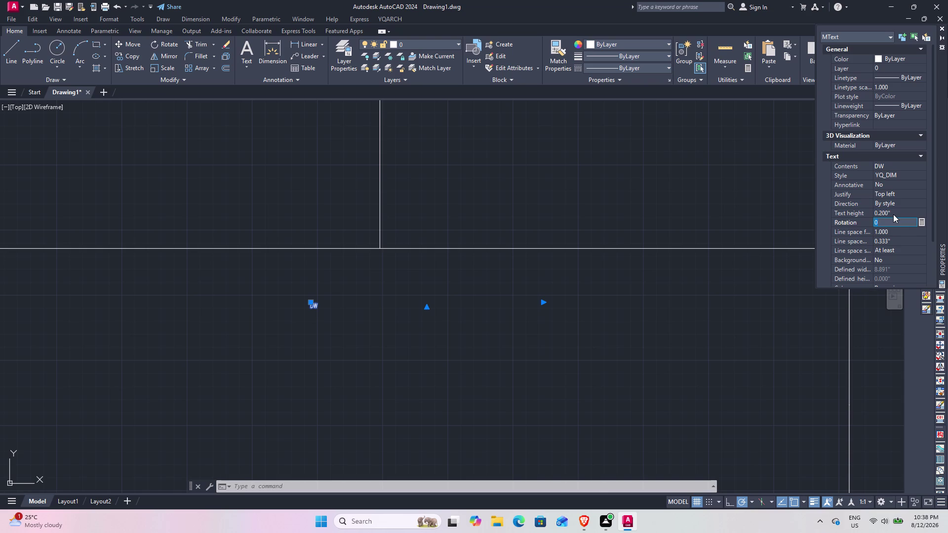
click(894, 213)
key(End)
key(Return)
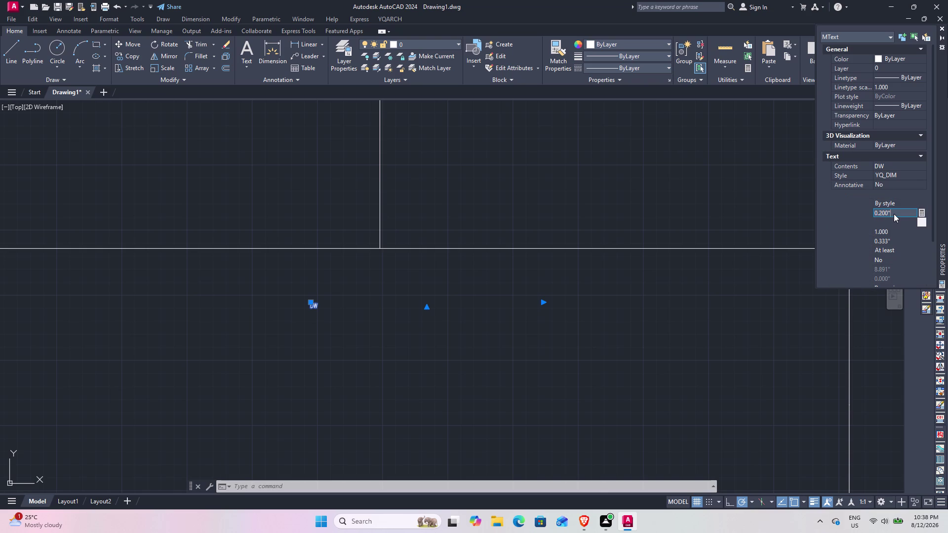
scroll(down, 3)
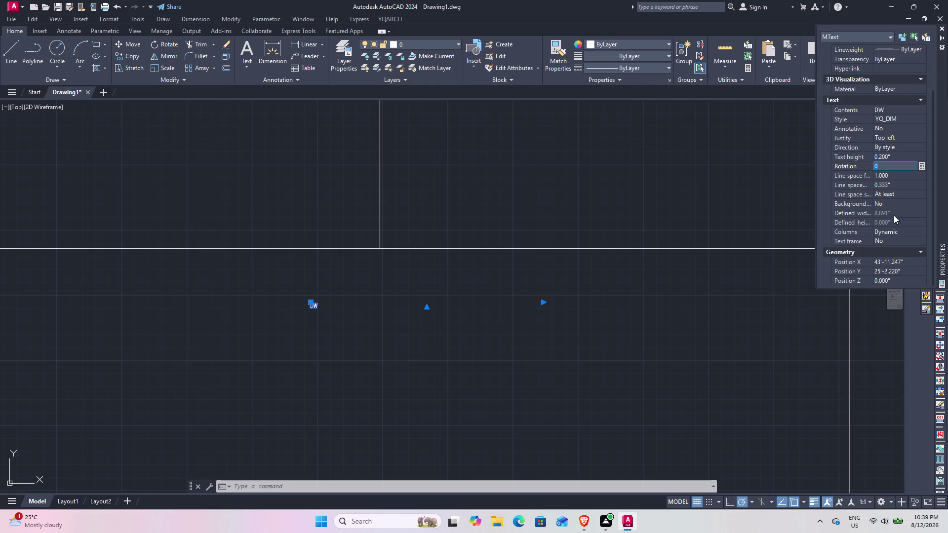
scroll(down, 3)
scroll(up, 3)
scroll(up, 3)
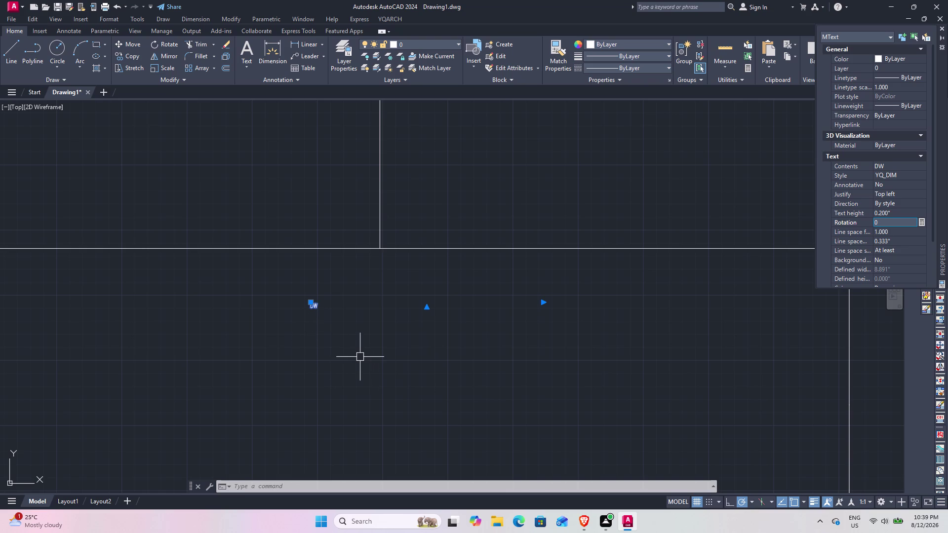
text(SC)
key(space)
click(305, 311)
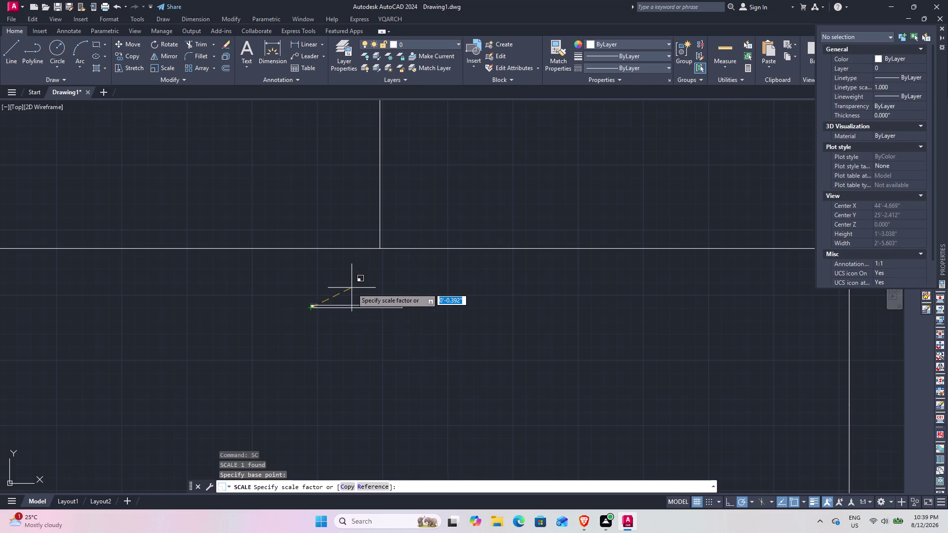
scroll(up, 3)
scroll(up, 3)
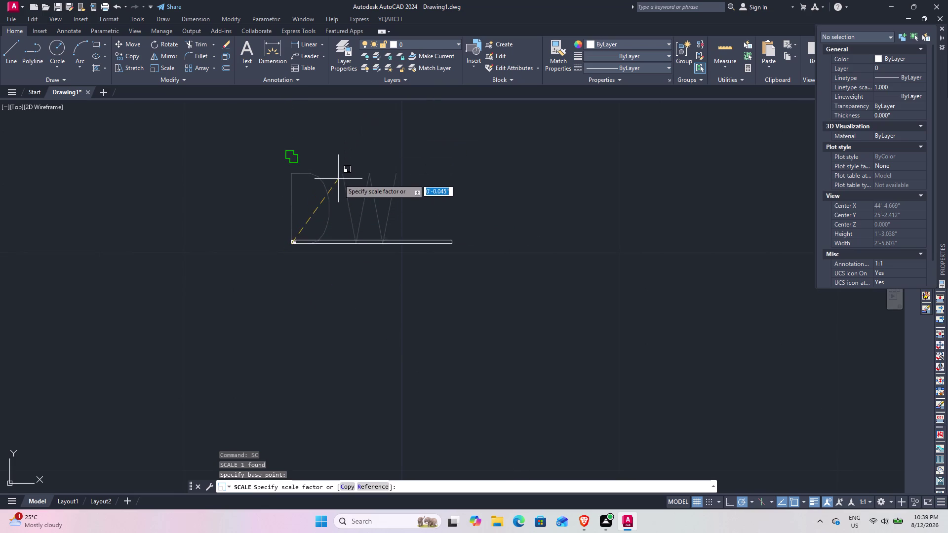
scroll(down, 3)
key(Escape)
click(364, 202)
click(355, 195)
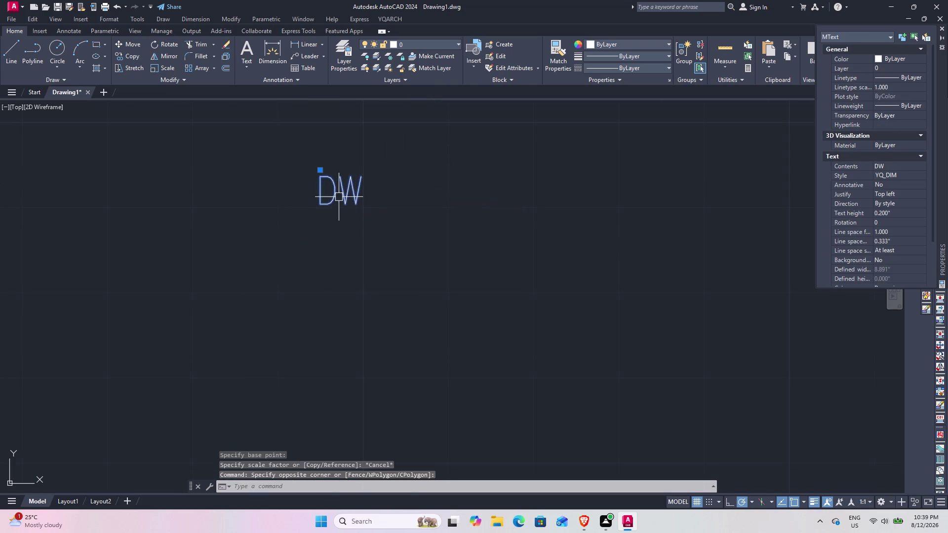
scroll(up, 3)
text(SC)
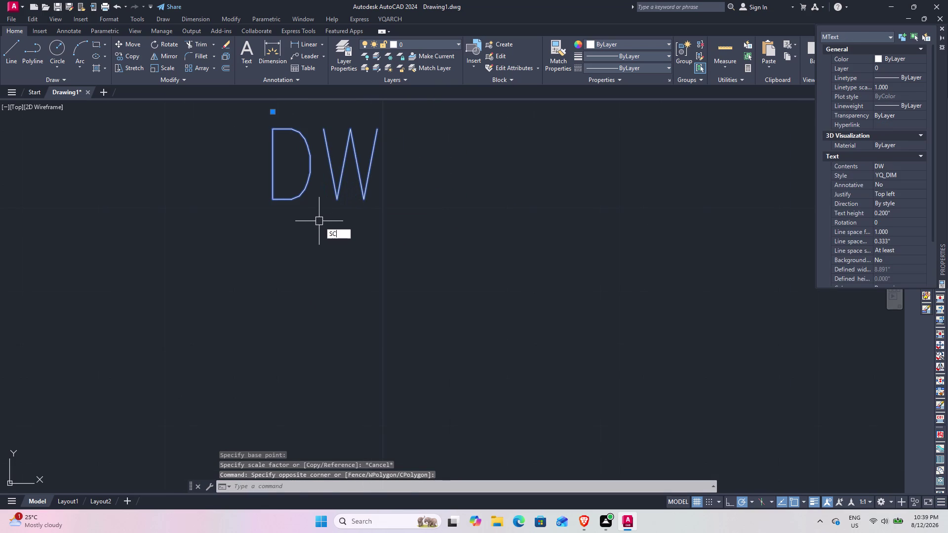
key(space)
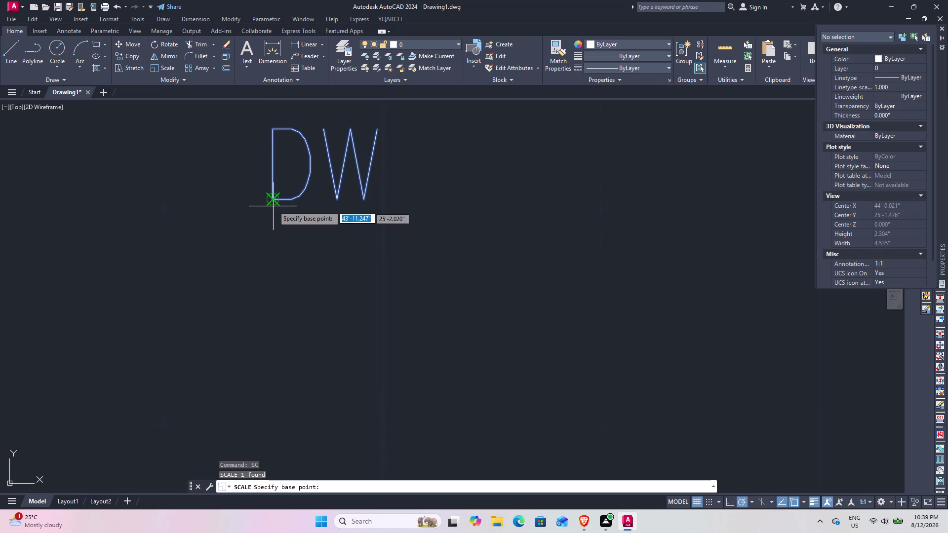
click(273, 203)
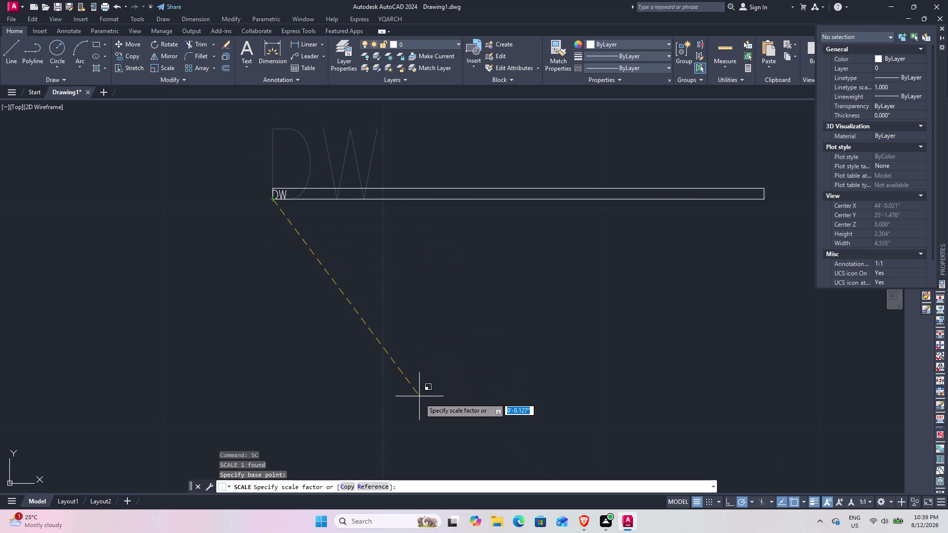
scroll(down, 3)
scroll(down, 3)
middle_drag(407, 346, 436, 173)
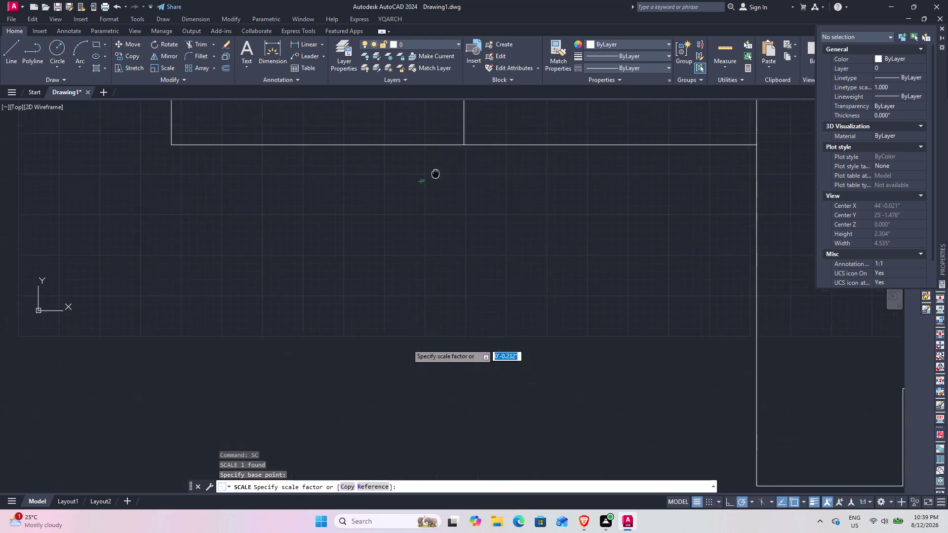
middle_drag(435, 173, 439, 153)
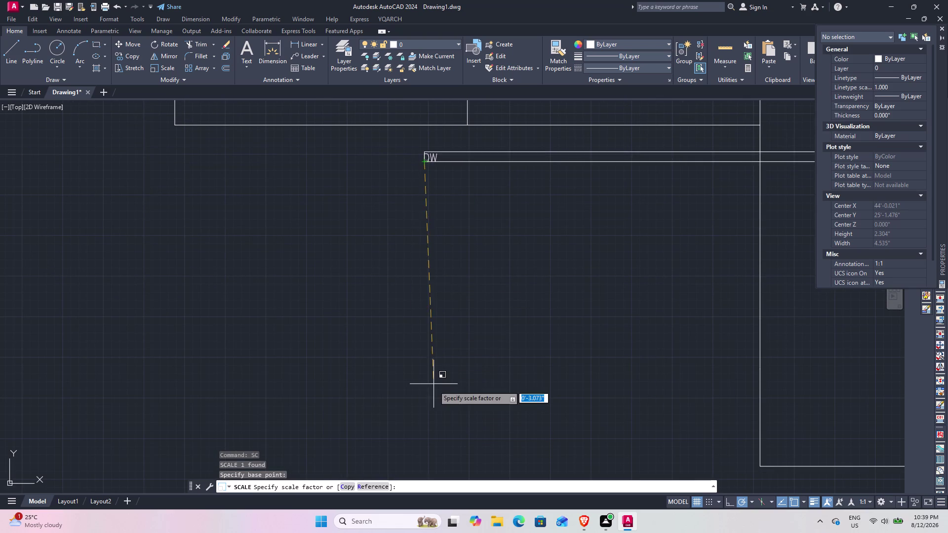
key(Escape)
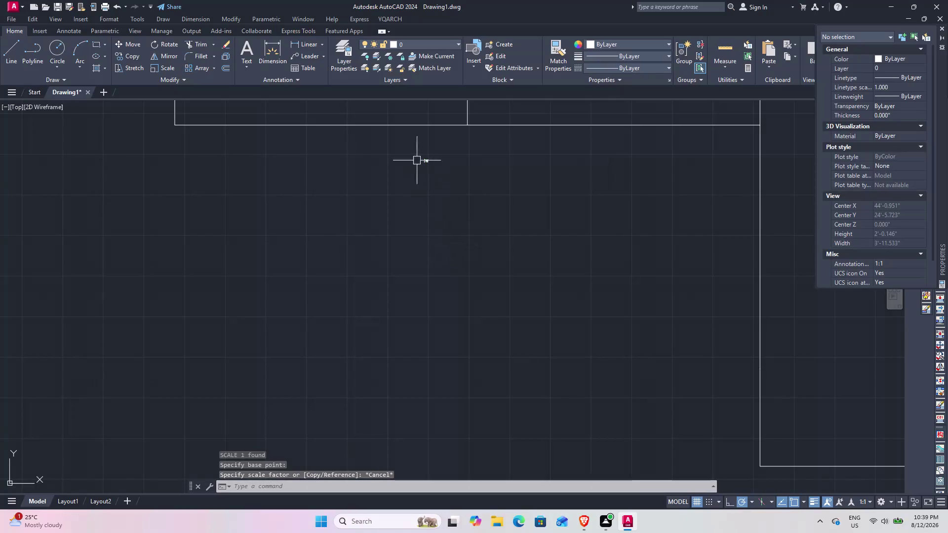
scroll(up, 3)
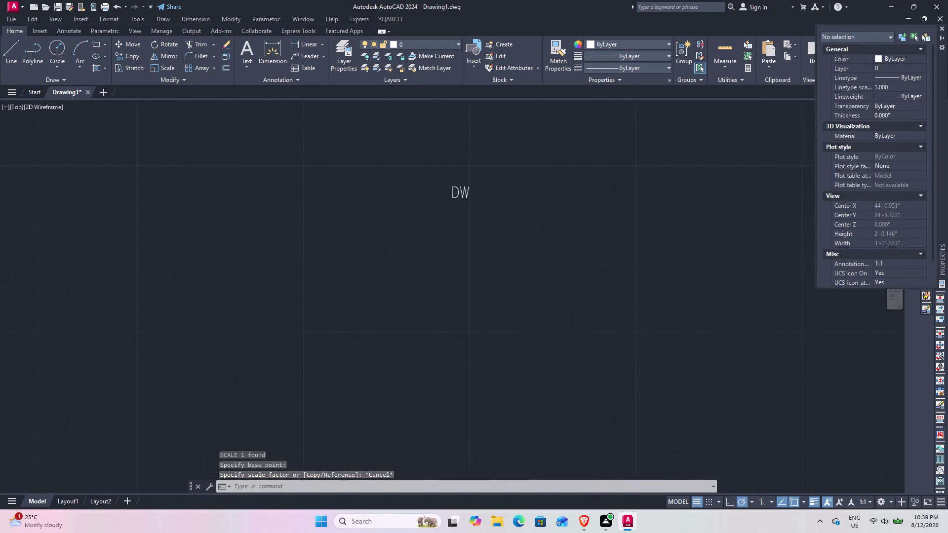
scroll(up, 3)
scroll(down, 3)
middle_drag(670, 232, 434, 153)
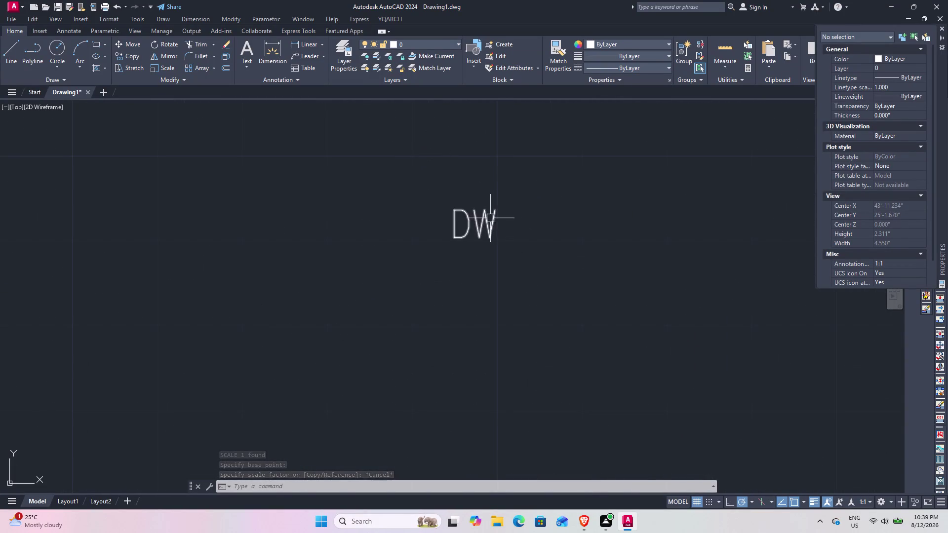
click(485, 217)
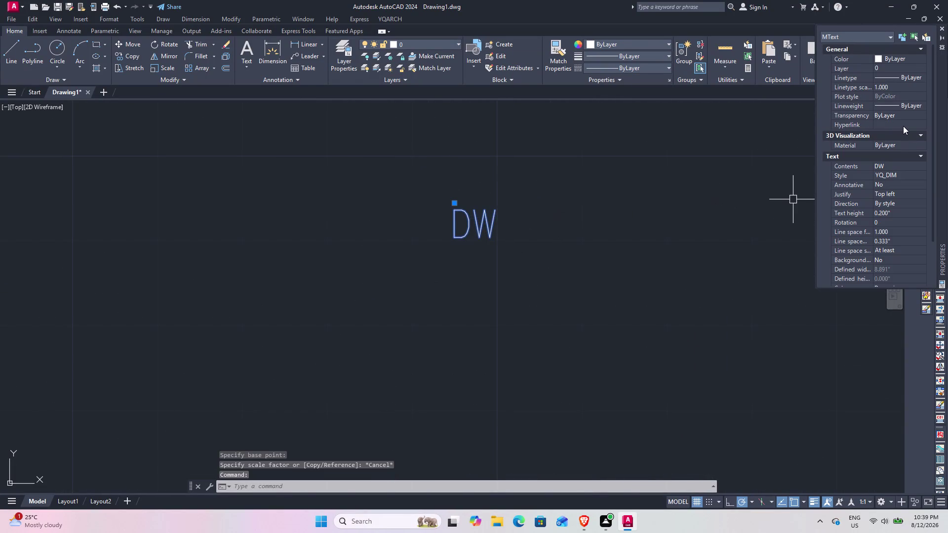
click(893, 208)
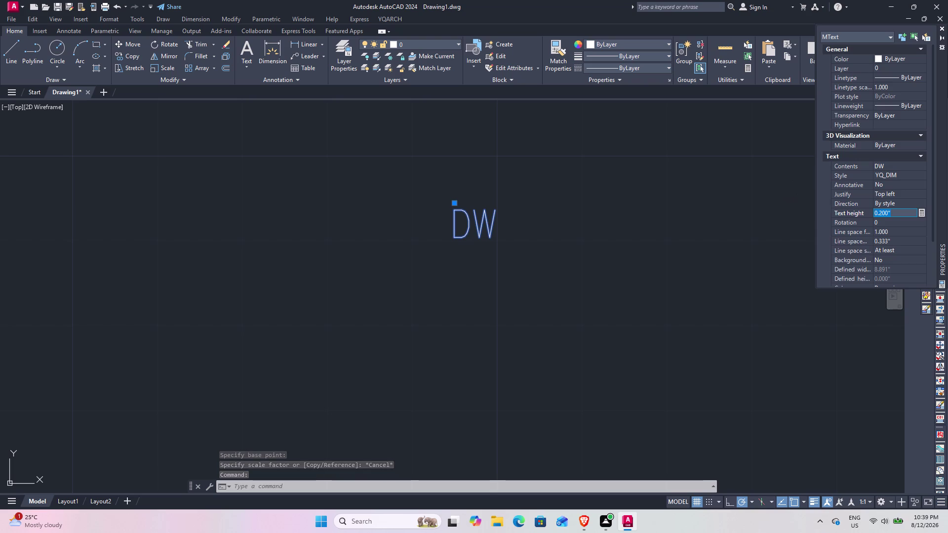
key(Clear)
key(Return)
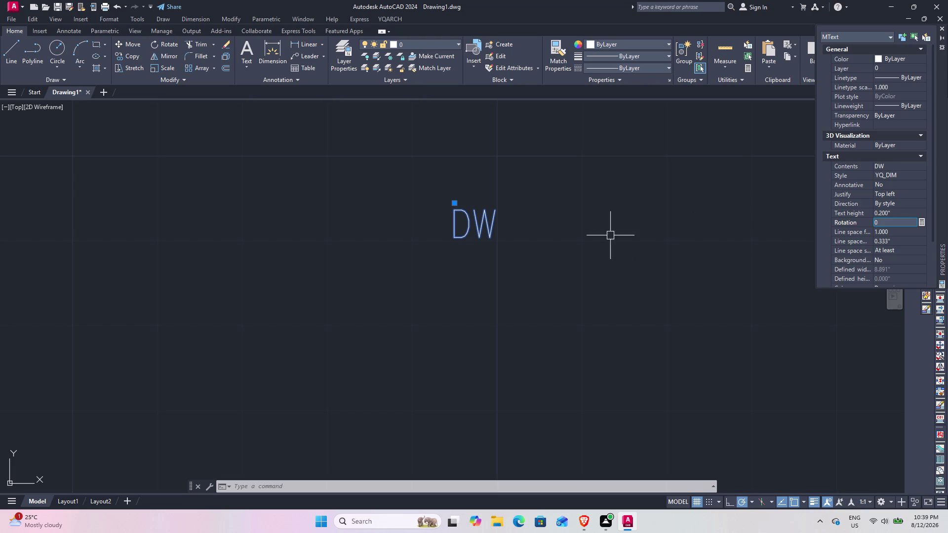
scroll(down, 3)
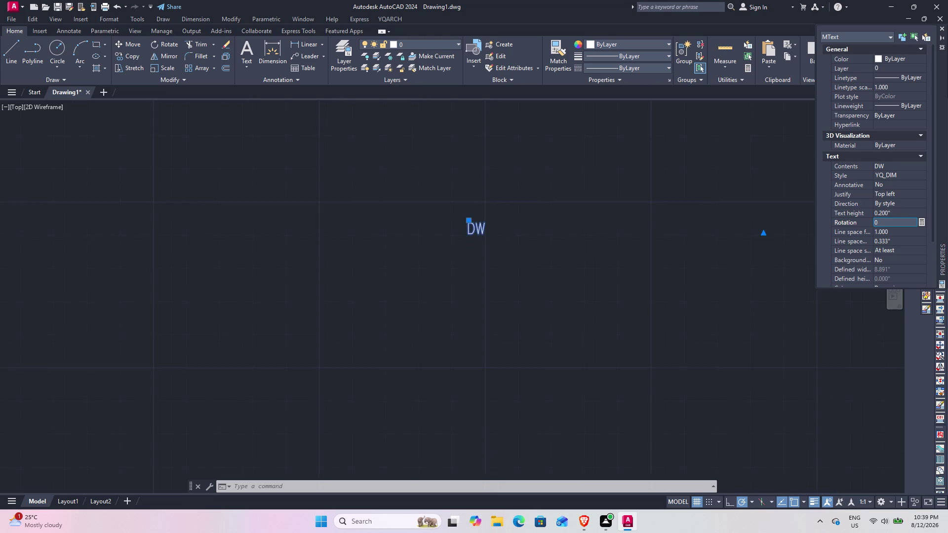
Locate the DW label near the staircase and erase it from the context menu.
scroll(down, 3)
middle_drag(360, 240, 548, 347)
scroll(down, 3)
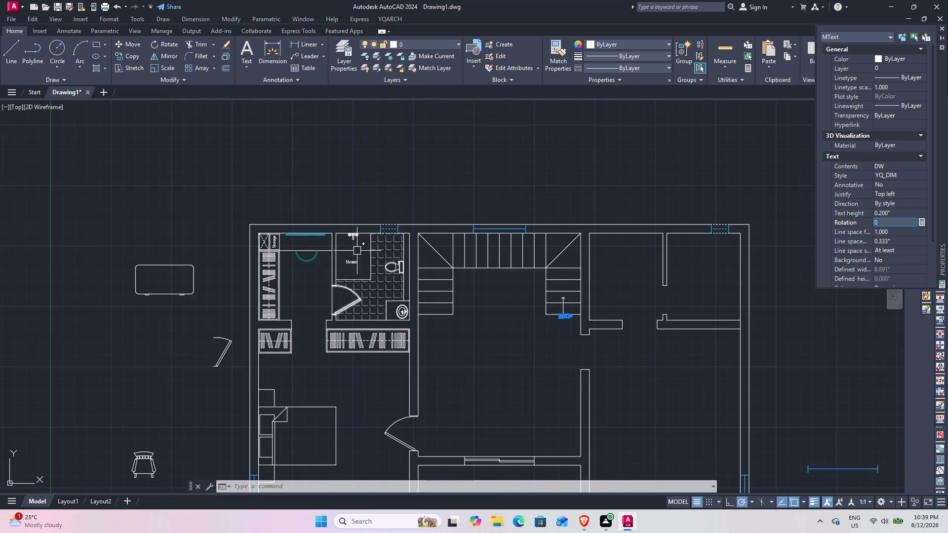
scroll(up, 3)
scroll(up, 3)
scroll(down, 3)
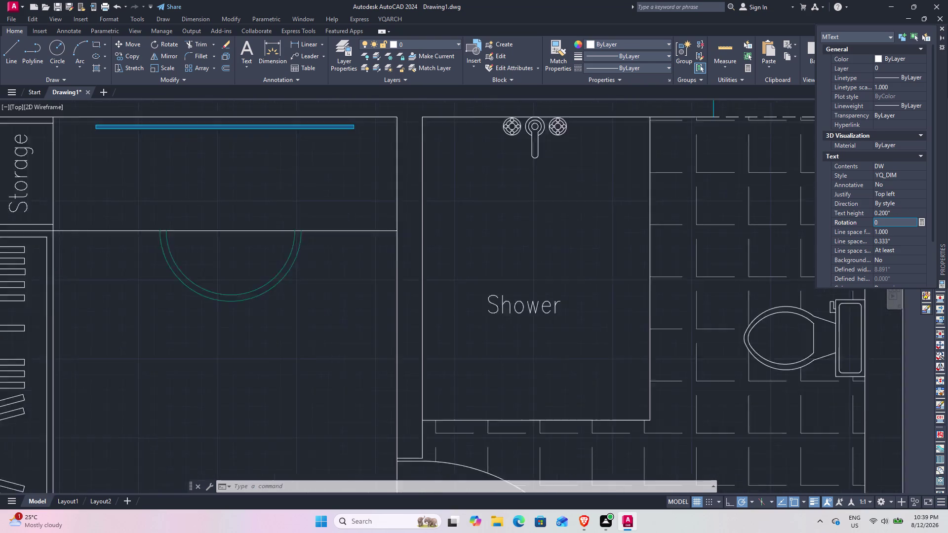
scroll(down, 3)
middle_drag(773, 301, 415, 263)
middle_drag(645, 318, 535, 264)
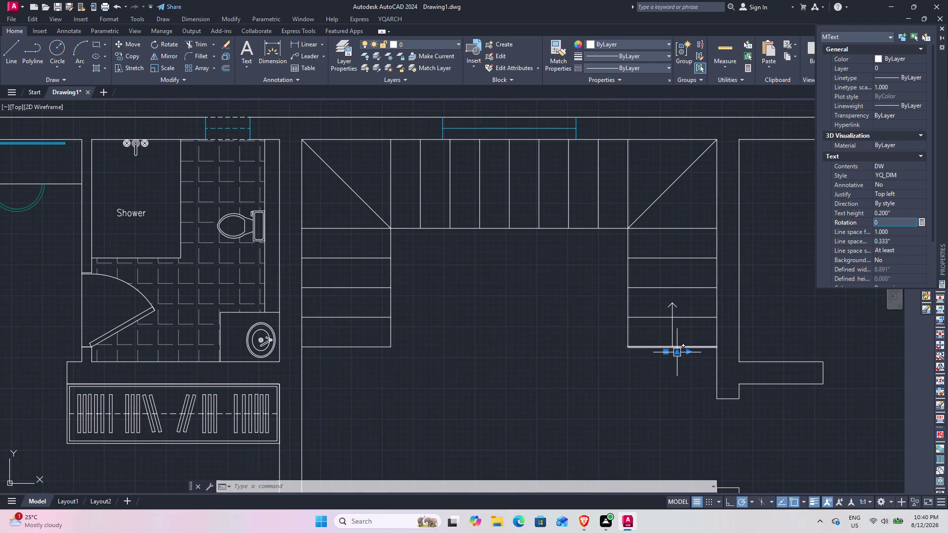
right_click(691, 375)
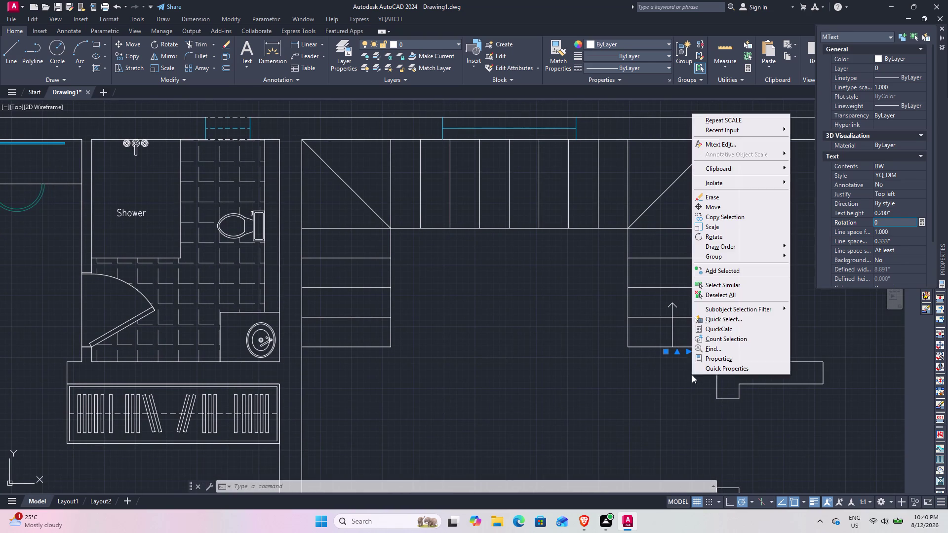
click(724, 198)
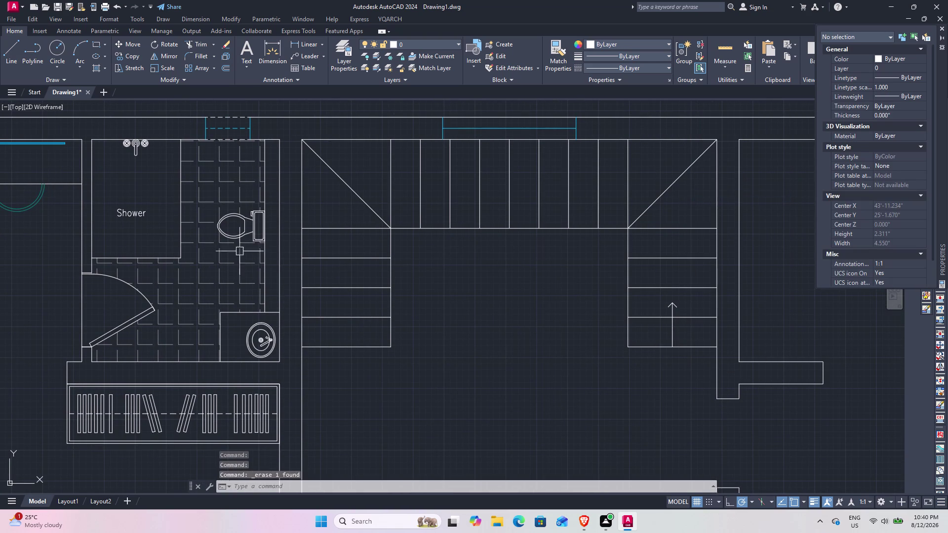
Copy the Shower label to the stair area with CO.
click(129, 218)
text(C)
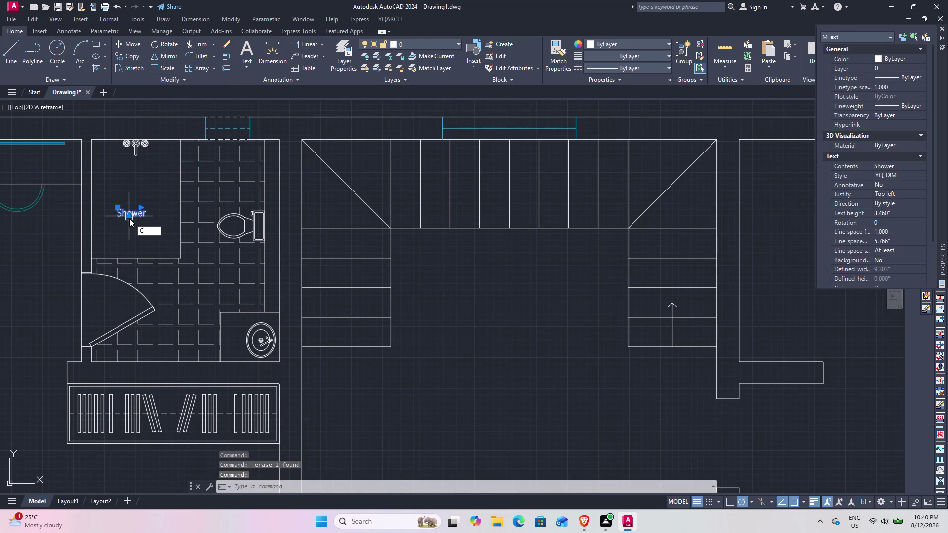
text(O)
key(space)
click(134, 215)
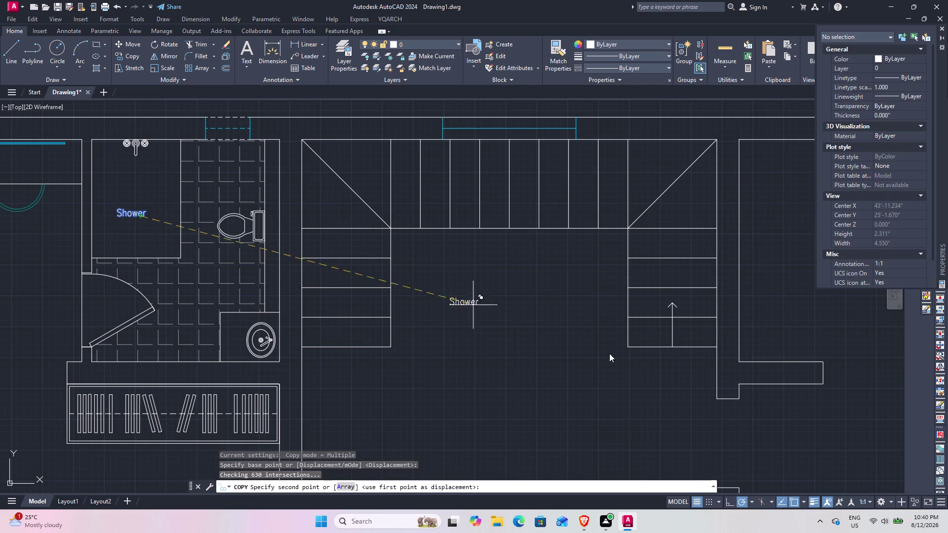
scroll(up, 3)
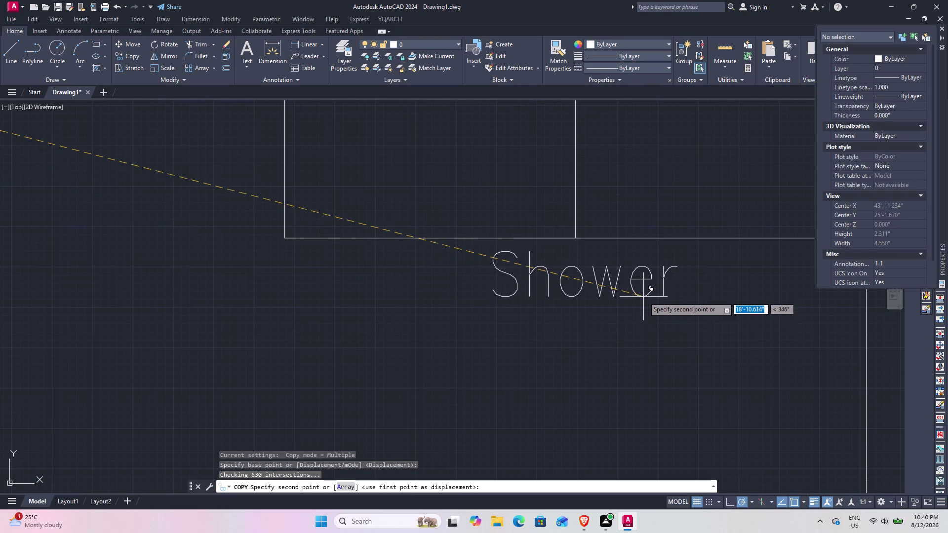
click(644, 297)
key(Escape)
Edit the copied label's text from 'Shower' to 'DW'.
double_click(655, 291)
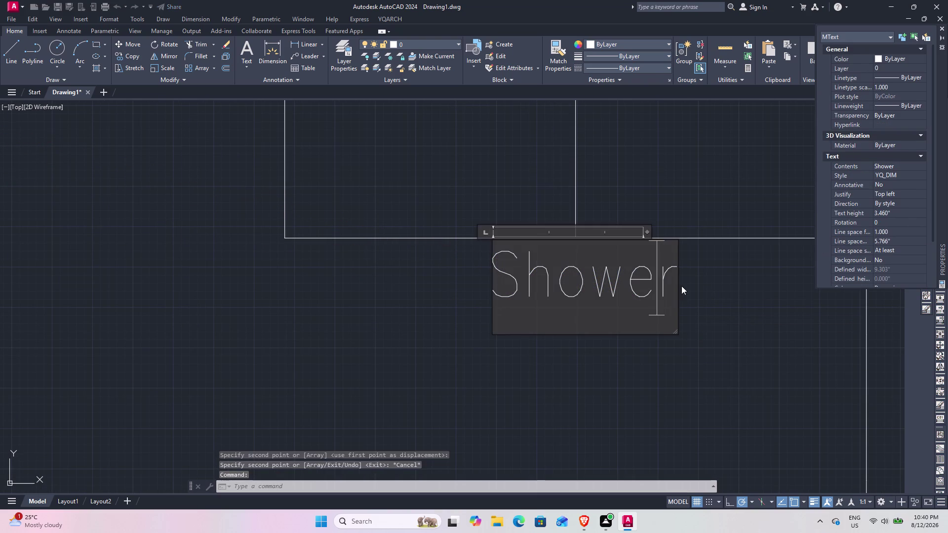
key(Right)
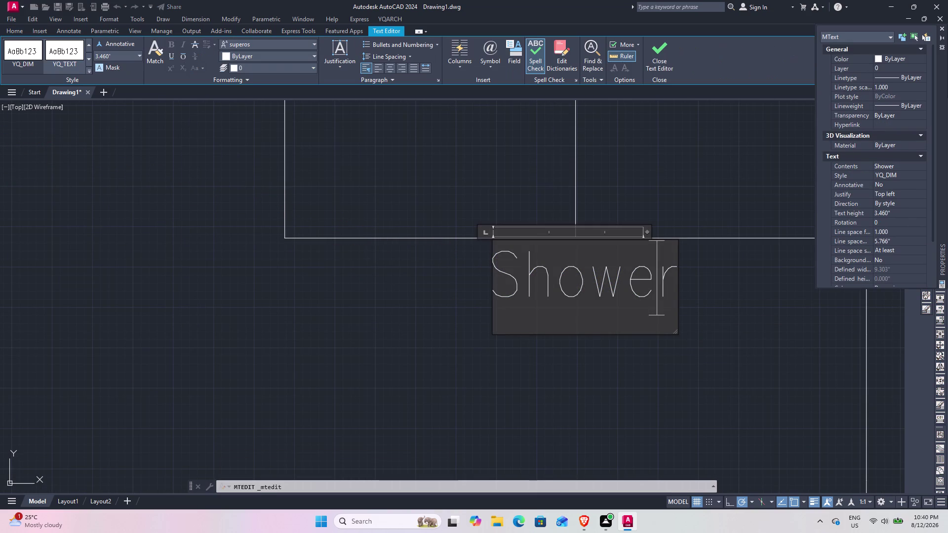
key(BackSpace)
key(BackSpace)
key(BackSpace)
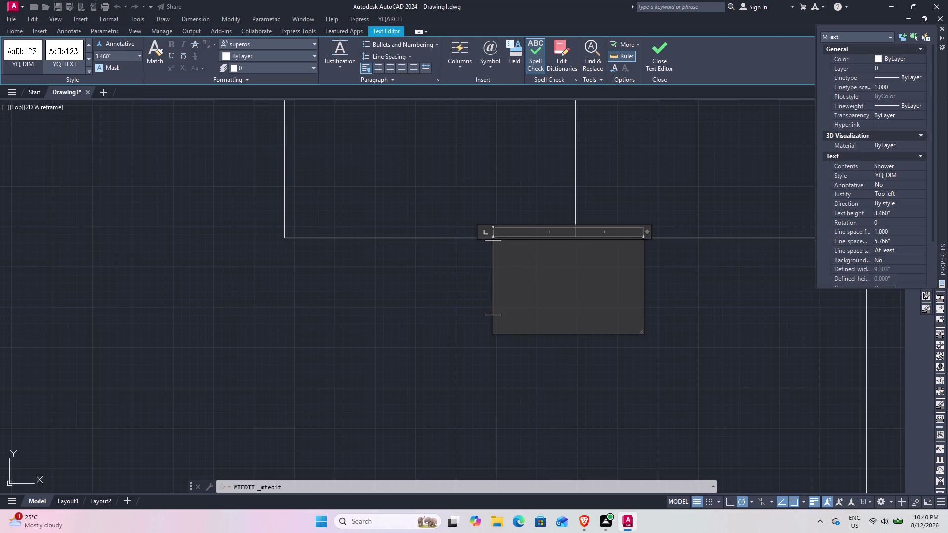
text(DW)
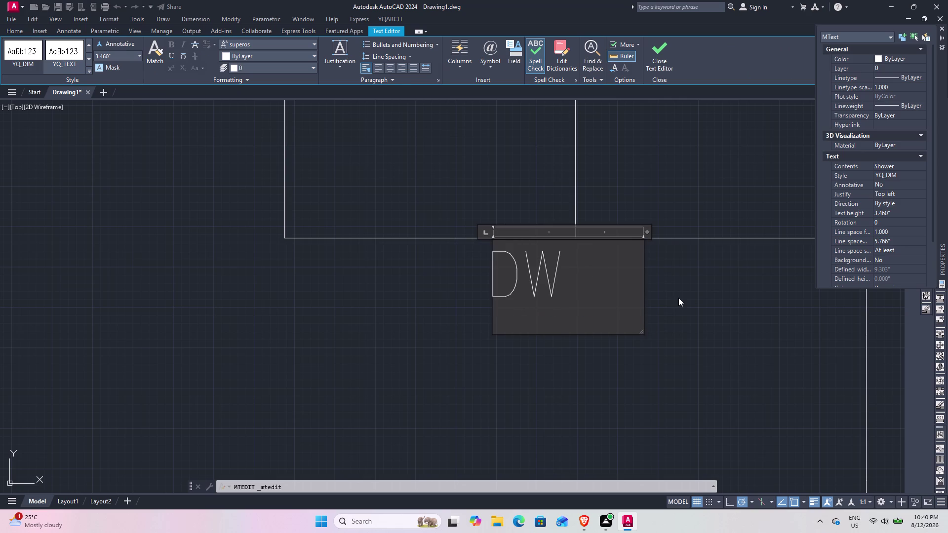
click(539, 430)
Move the DW label into position beside the stair arrow.
click(539, 273)
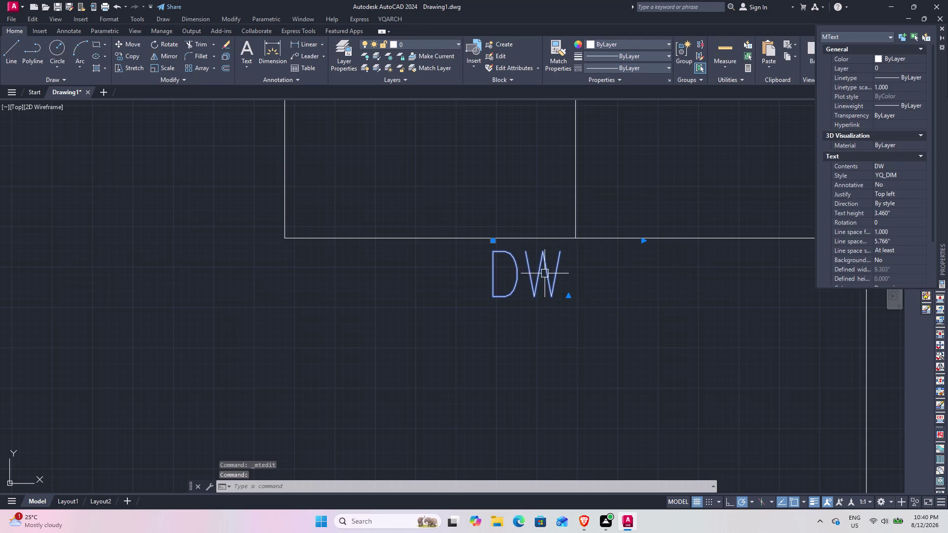
click(493, 241)
click(547, 247)
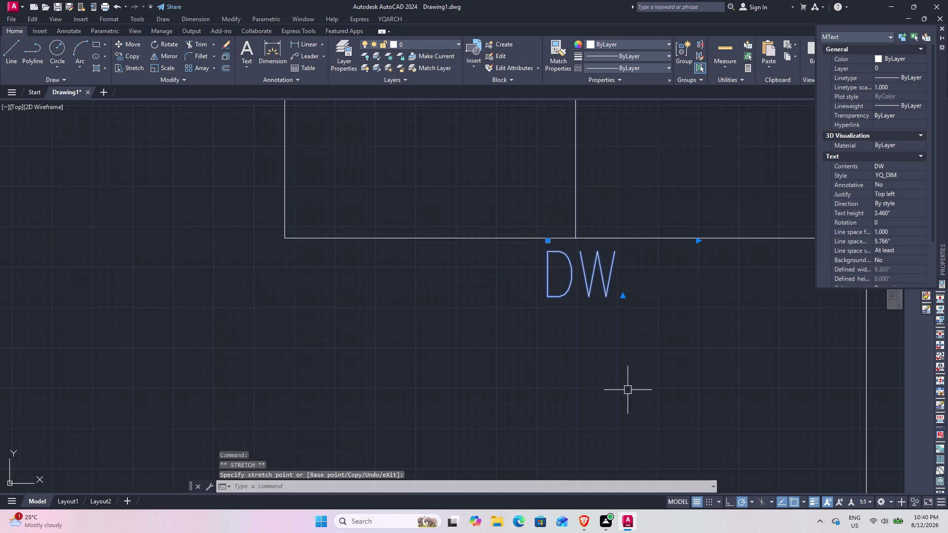
scroll(down, 3)
middle_drag(701, 350, 627, 271)
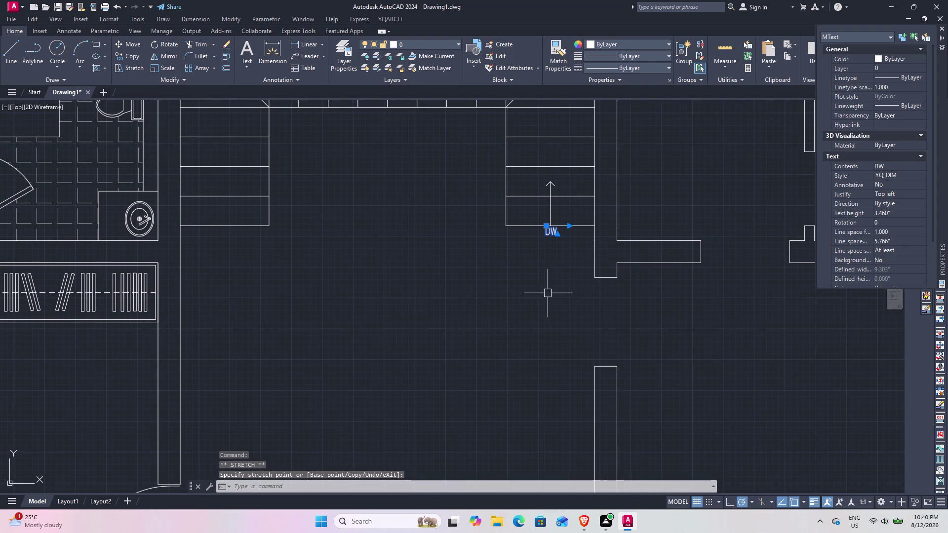
scroll(up, 3)
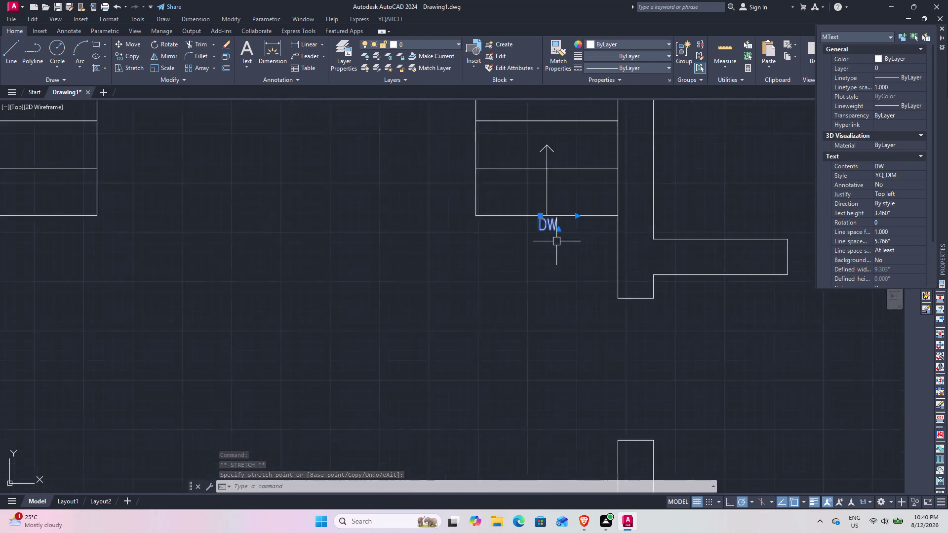
scroll(up, 3)
scroll(up, 3)
middle_drag(557, 241, 496, 350)
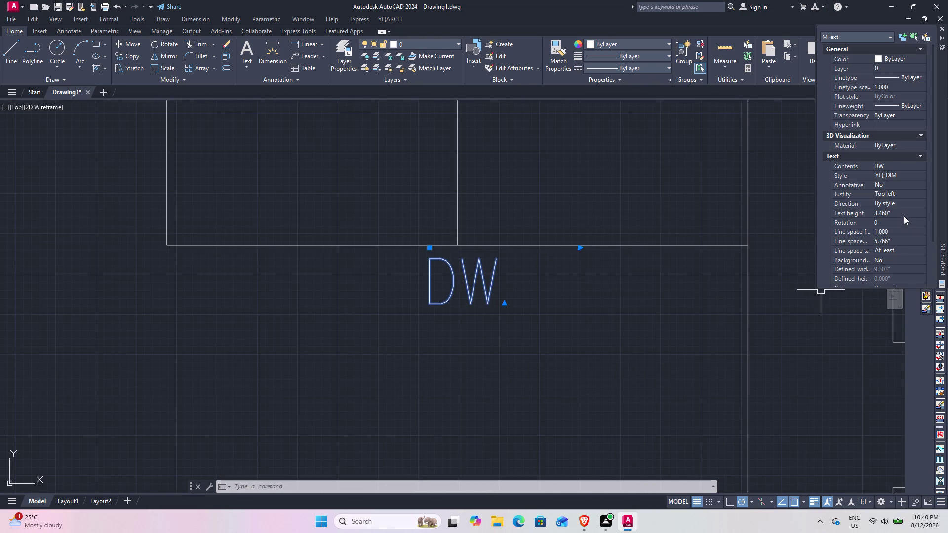
Set the DW label's text height to 3.460 in Properties and clear the selection.
click(902, 214)
key(End)
key(Insert)
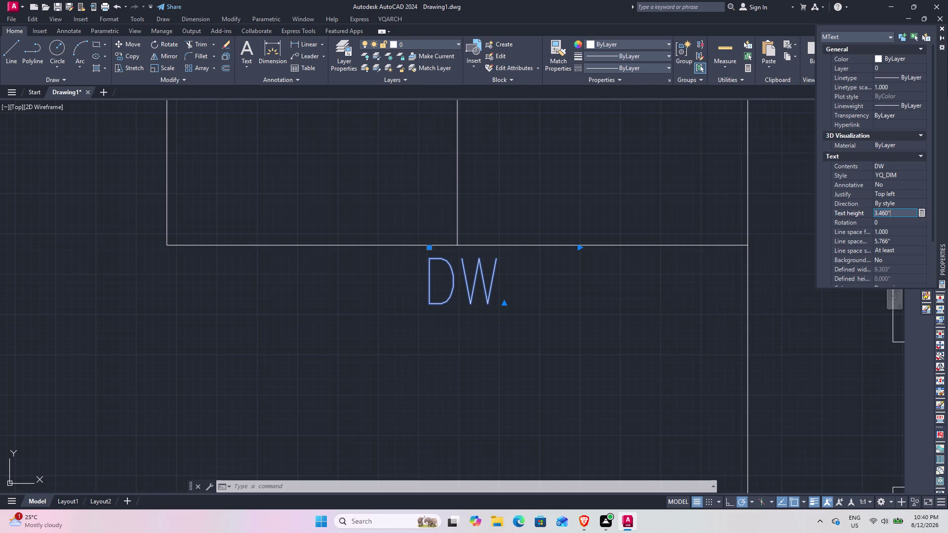
key(Return)
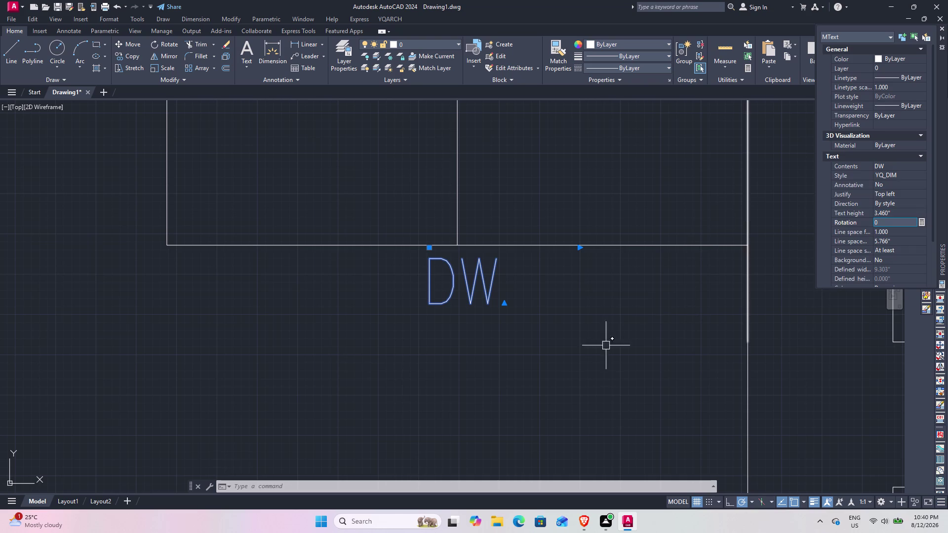
double_click(591, 380)
key(Escape)
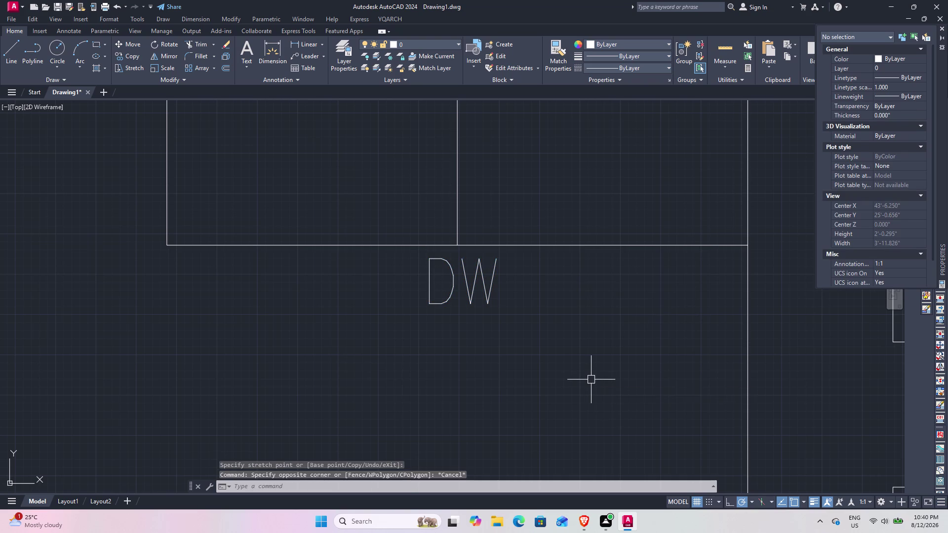
scroll(down, 3)
scroll(down, 3)
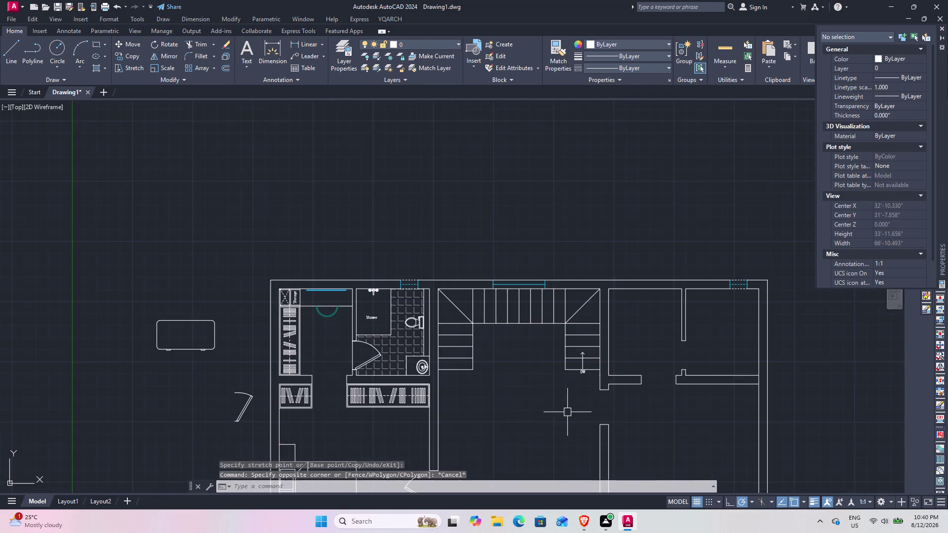
middle_drag(558, 401, 557, 303)
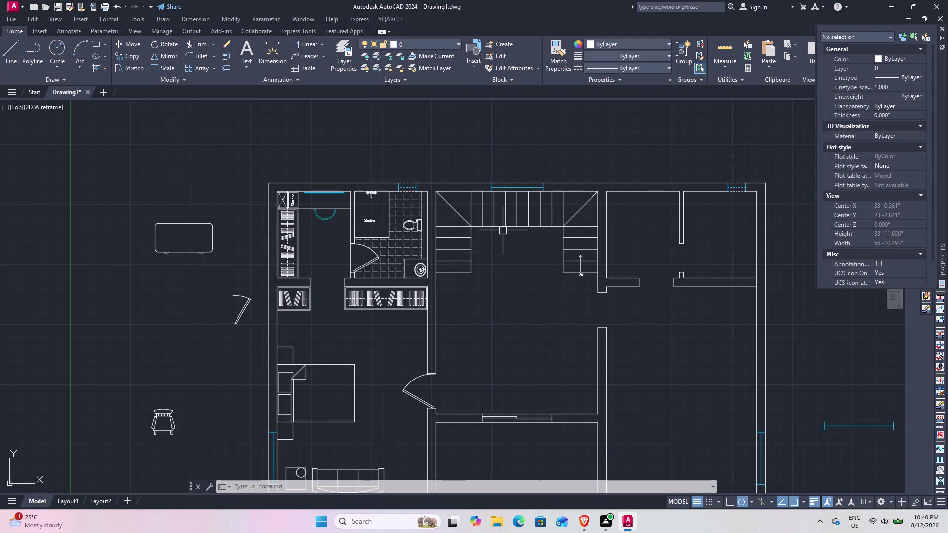
middle_drag(502, 231, 327, 308)
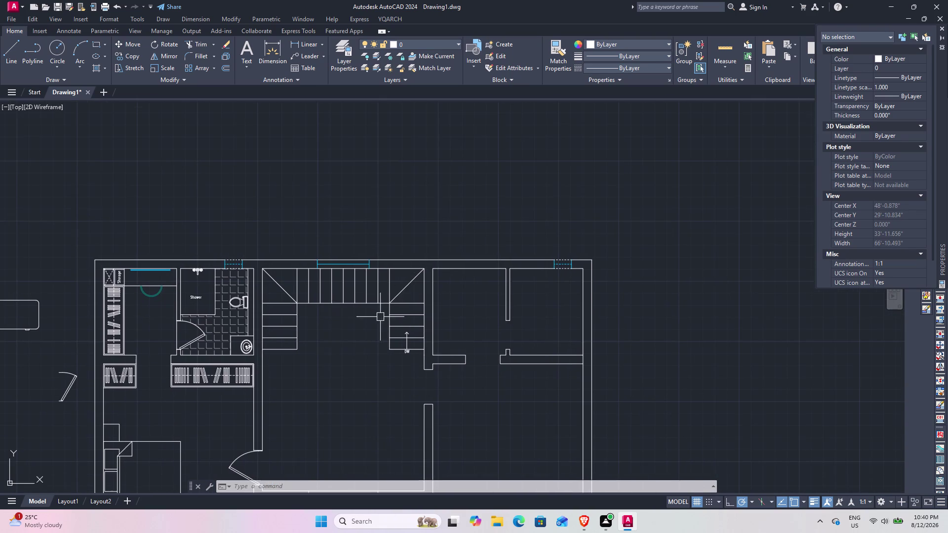
scroll(up, 3)
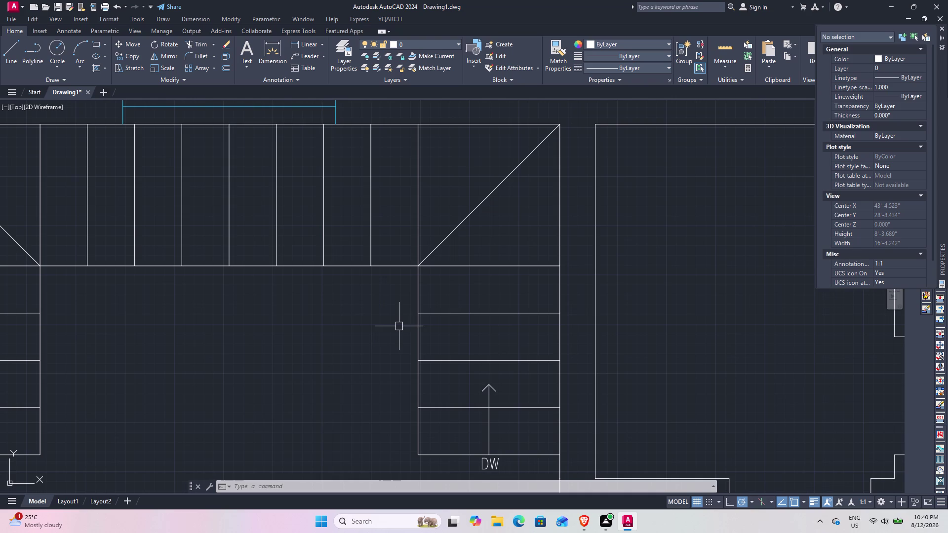
text(O)
key(space)
key(End)
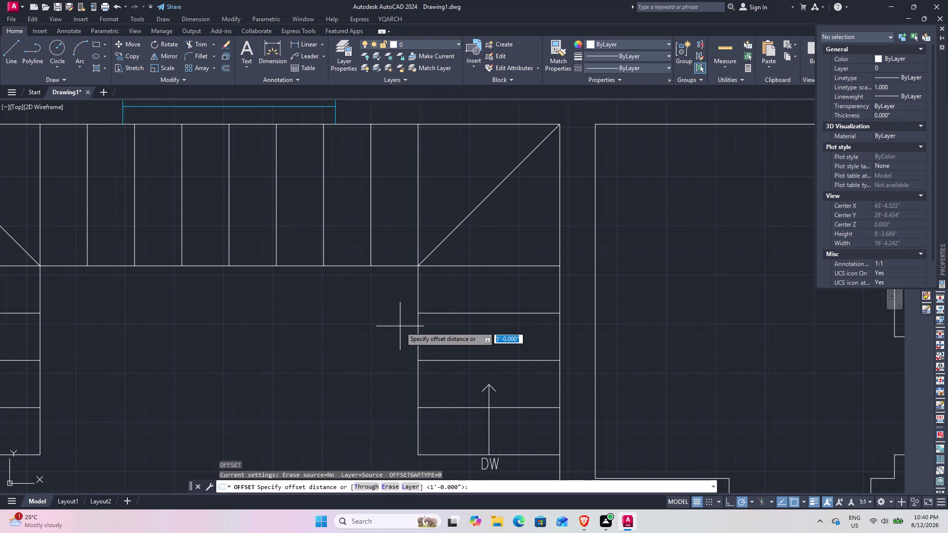
key(Insert)
key(Return)
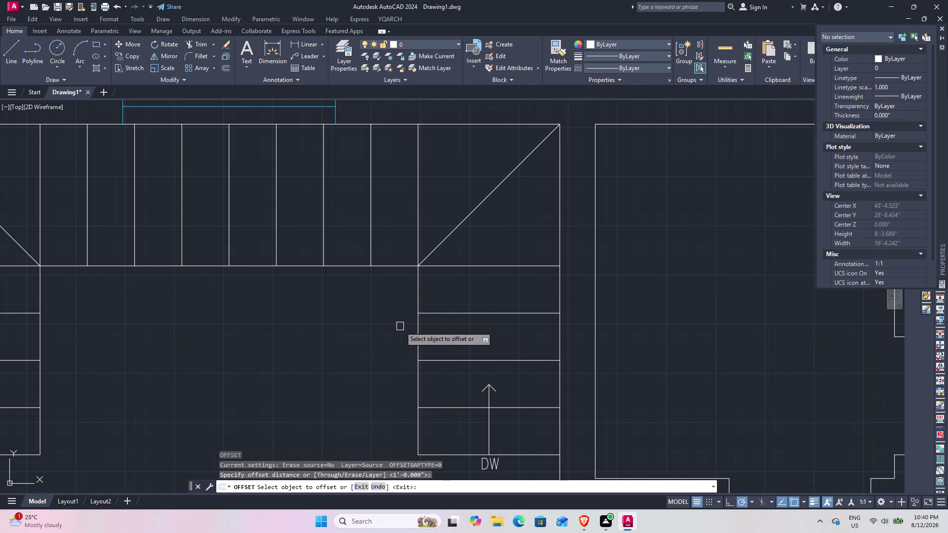
key(space)
key(space)
key(End)
key(Return)
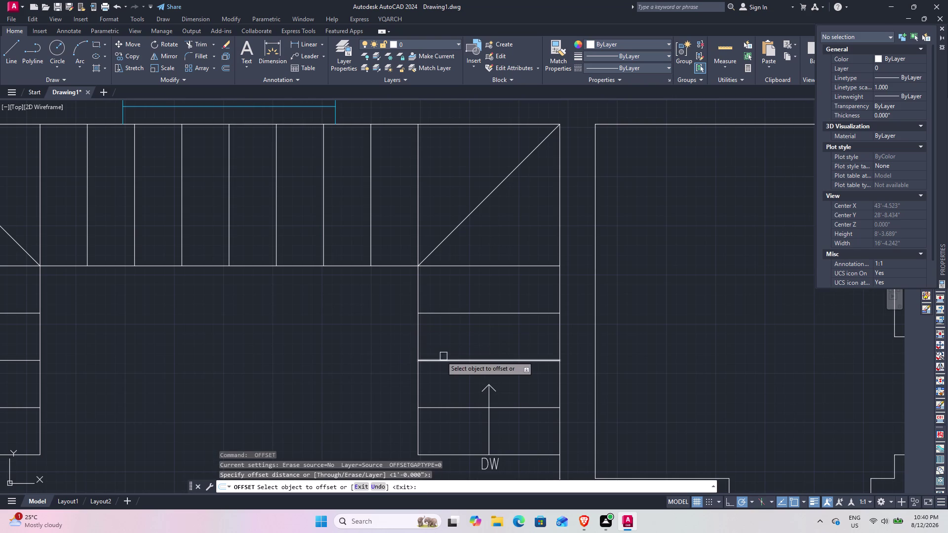
click(419, 336)
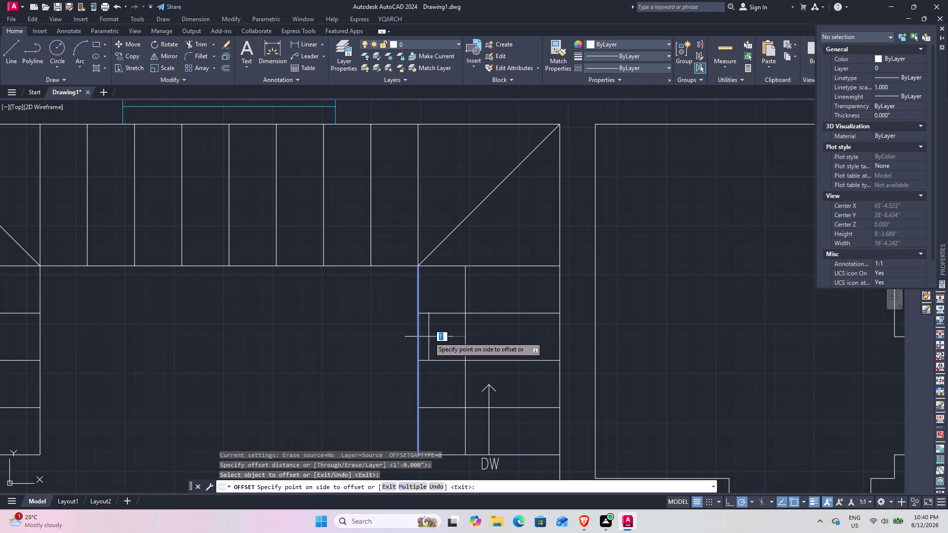
key(Escape)
key(space)
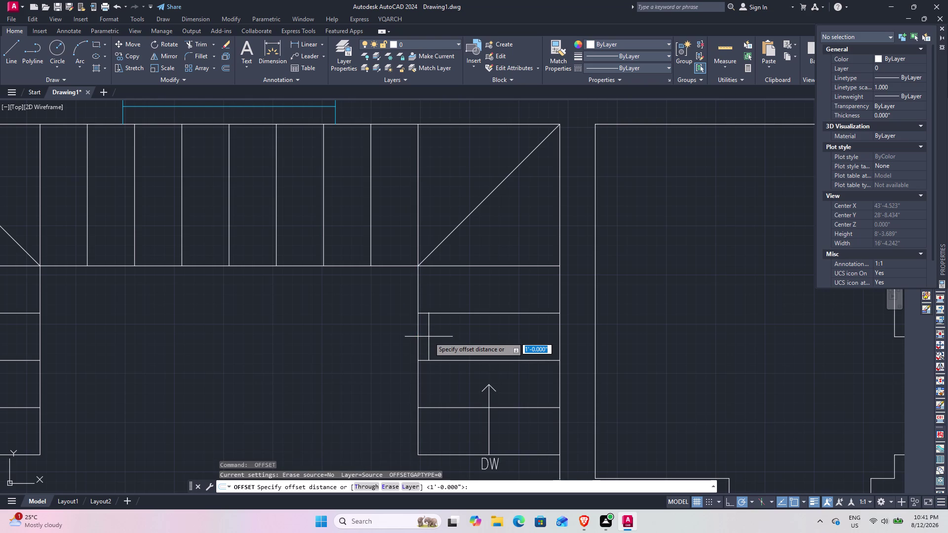
key(space)
key(space)
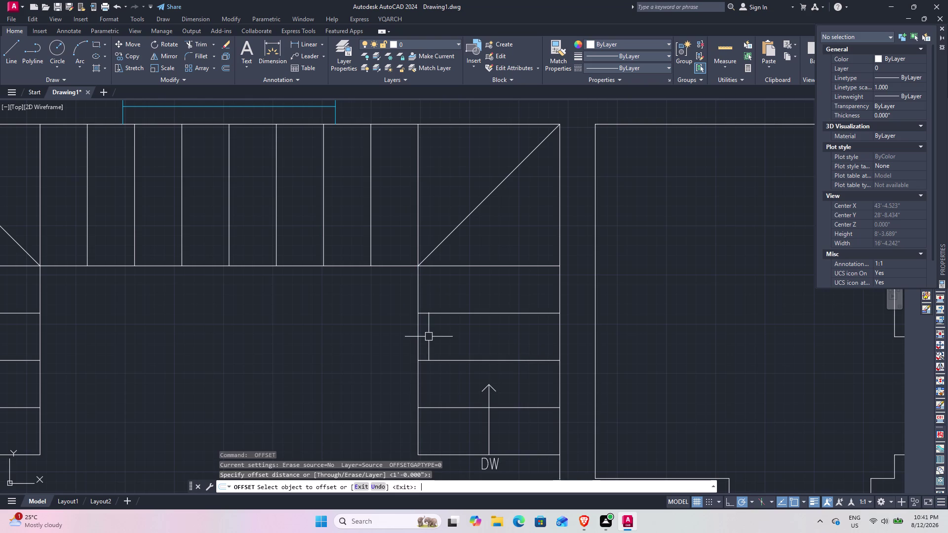
key(space)
key(End)
key(Return)
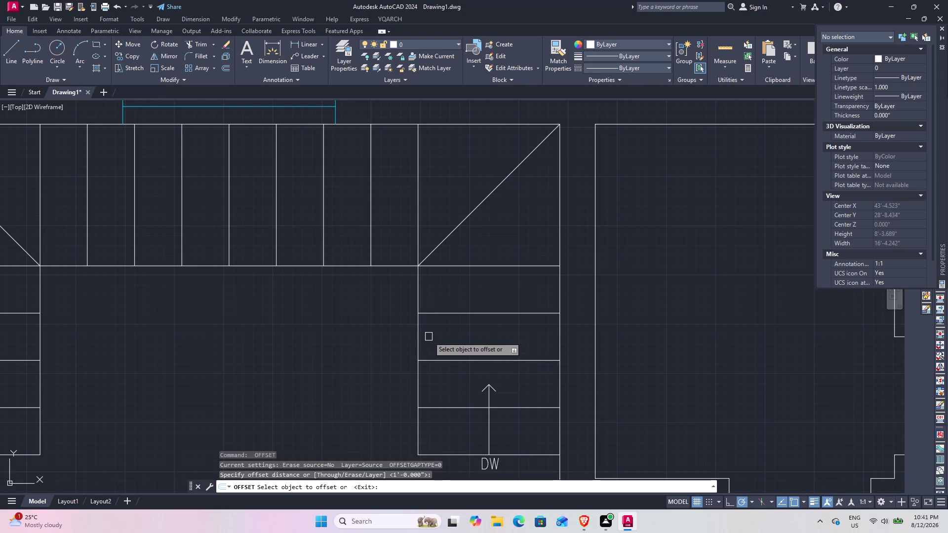
click(417, 334)
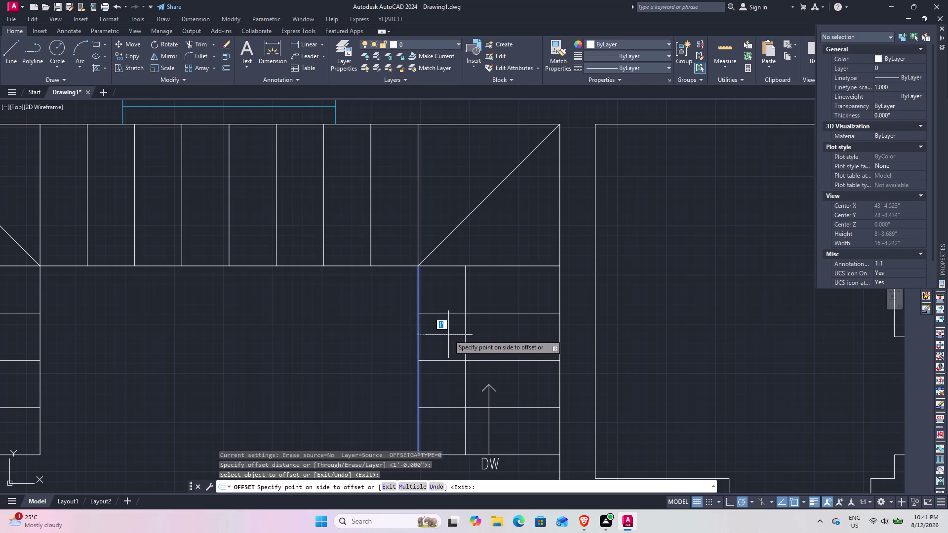
key(Escape)
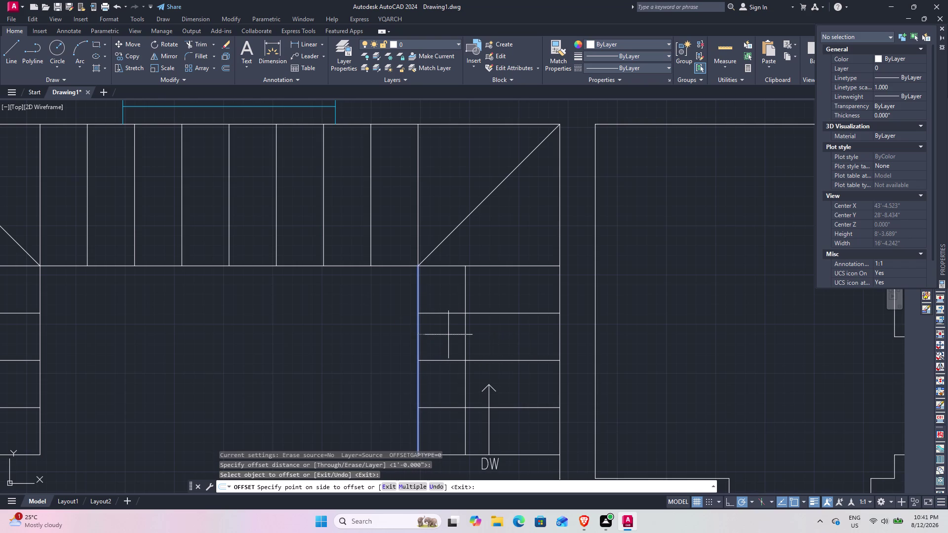
key(space)
key(End)
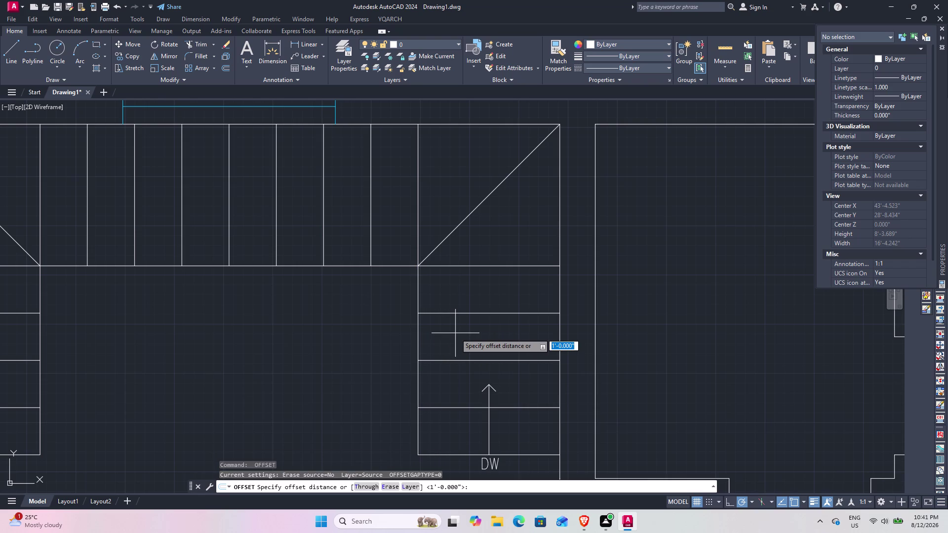
key(shift+quotedbl)
key(Return)
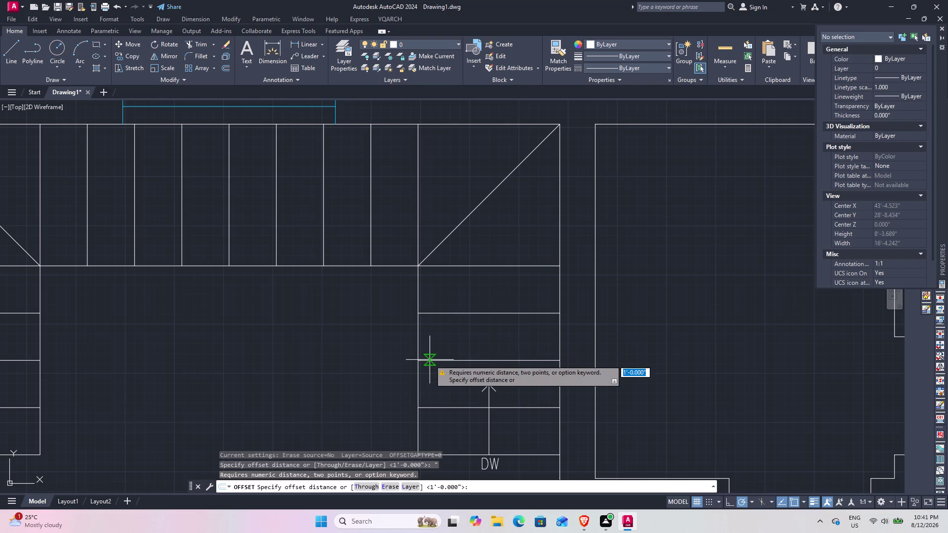
click(418, 333)
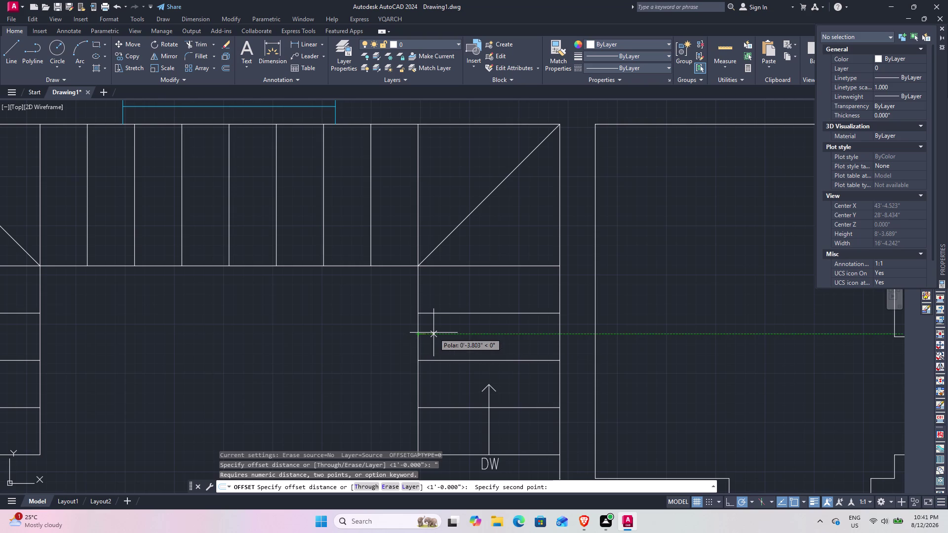
key(Escape)
key(Escape)
key(Escape)
key(Escape)
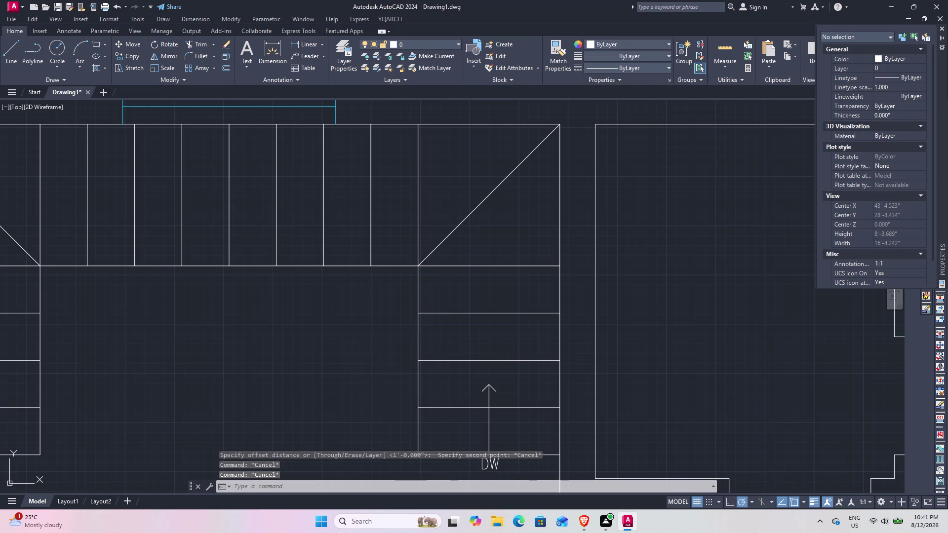
key(space)
key(End)
key(shift+quotedbl)
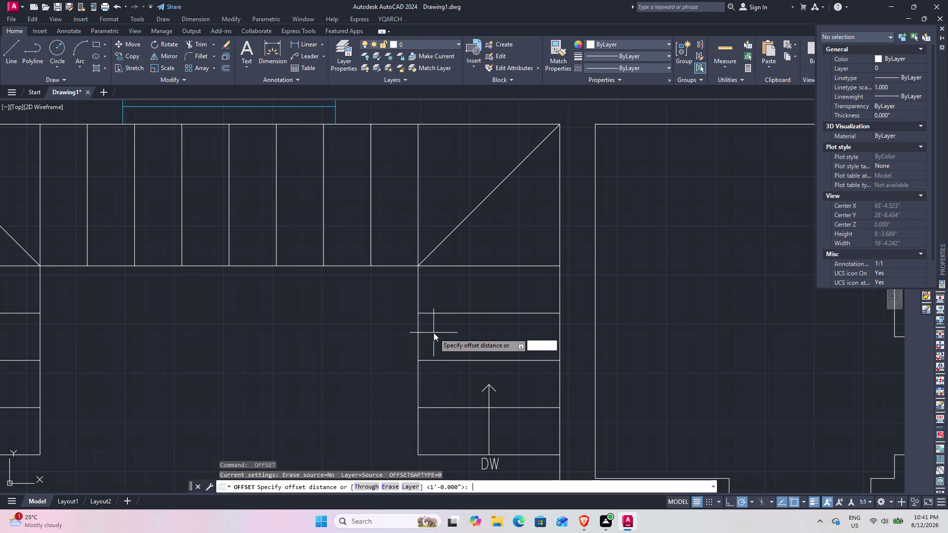
key(Return)
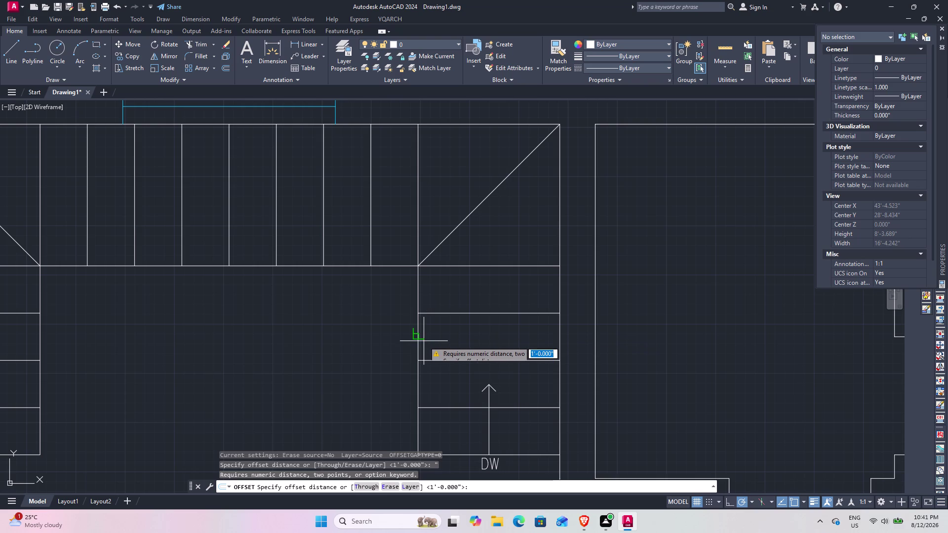
key(Escape)
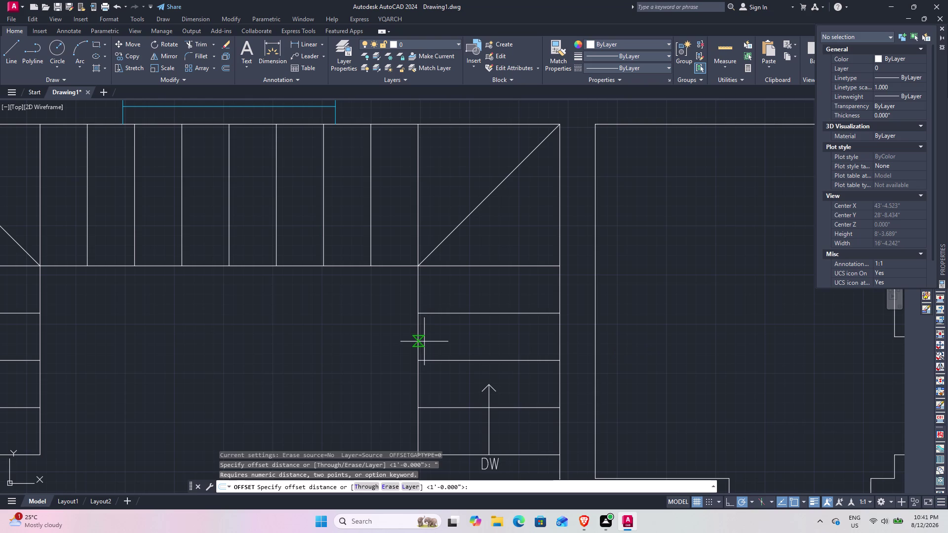
key(Escape)
Start an offset at the current distance on an interior wall line, then cancel it.
scroll(down, 3)
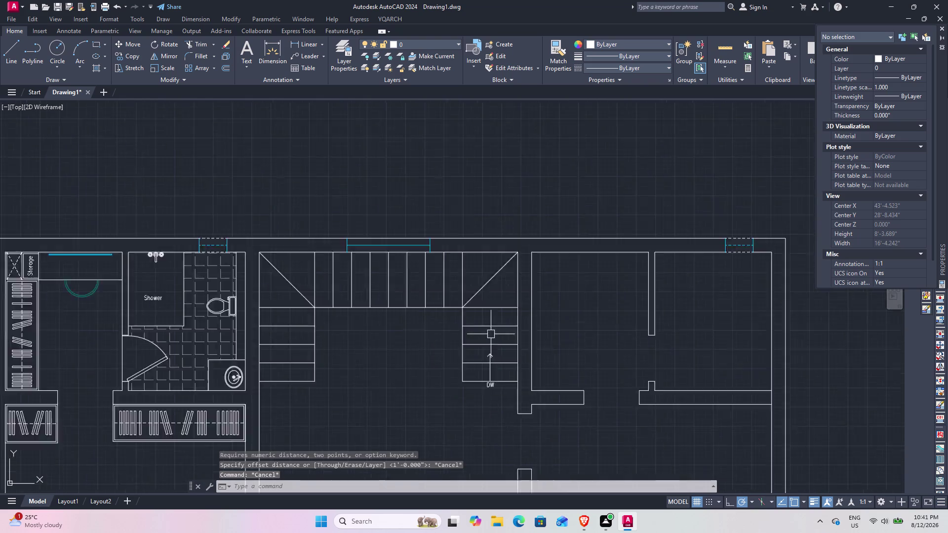
scroll(down, 3)
middle_drag(369, 308, 354, 254)
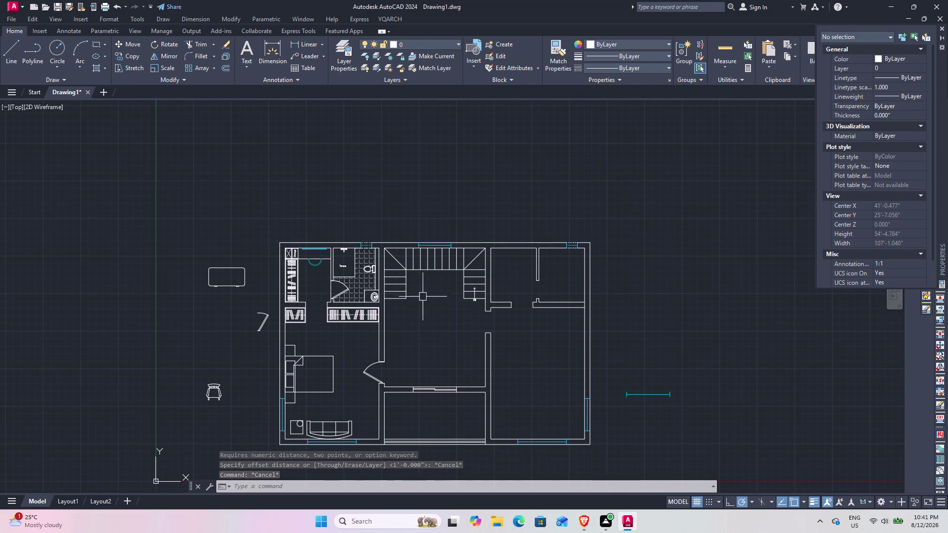
scroll(up, 3)
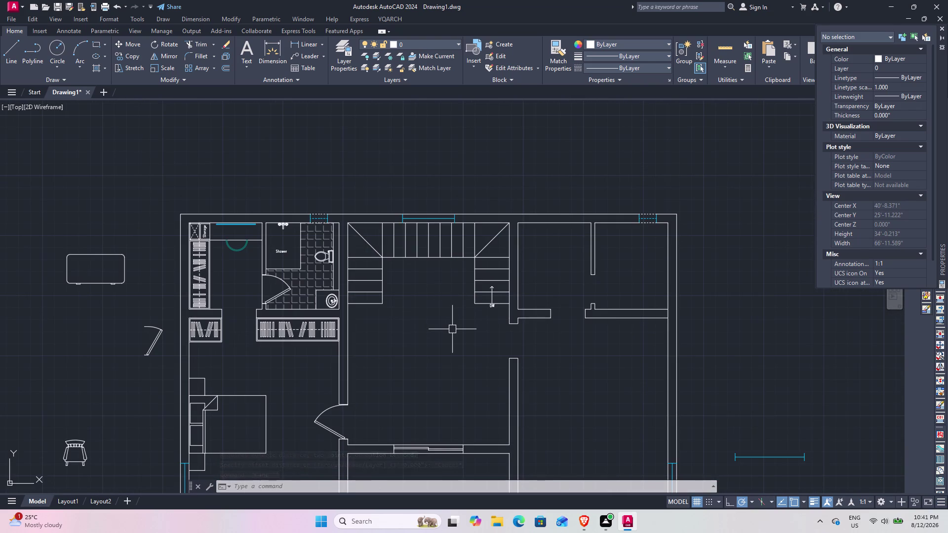
text(O)
key(space)
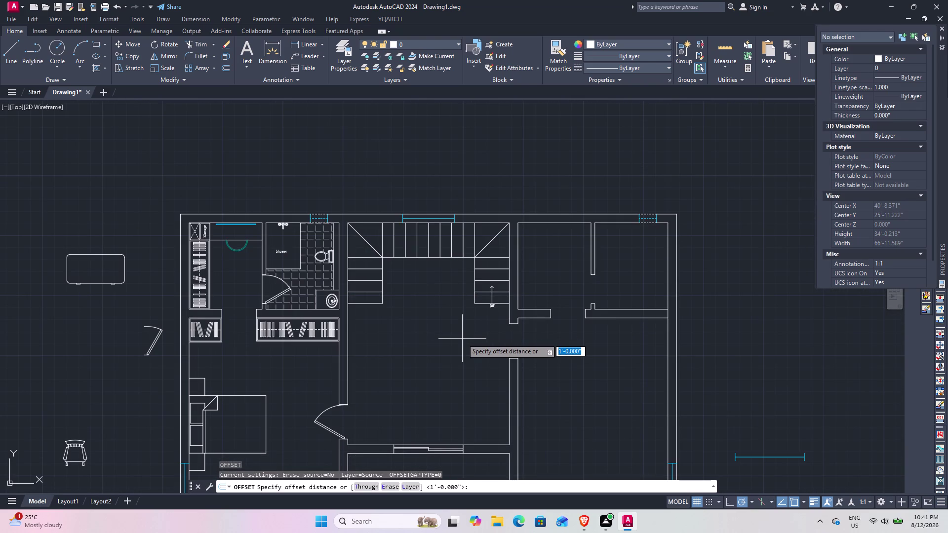
key(Clear)
key(Return)
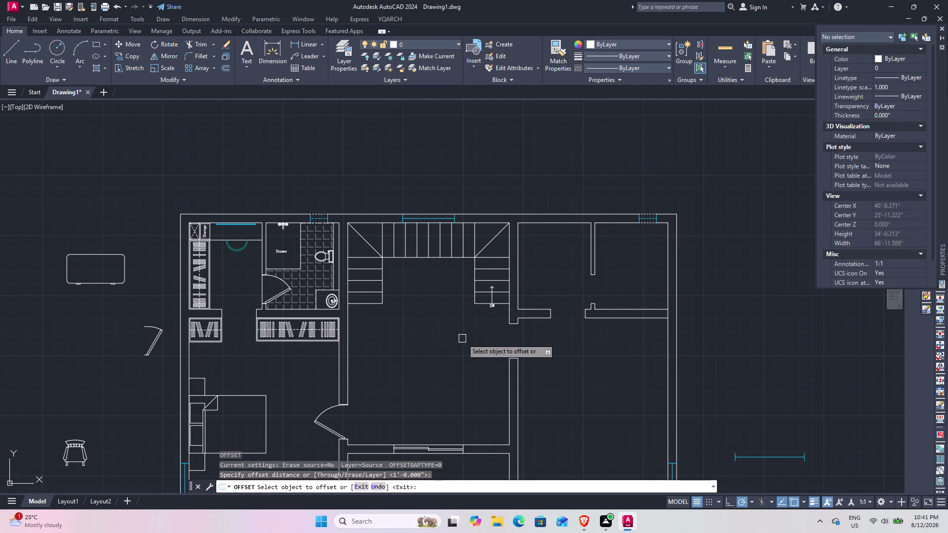
click(524, 381)
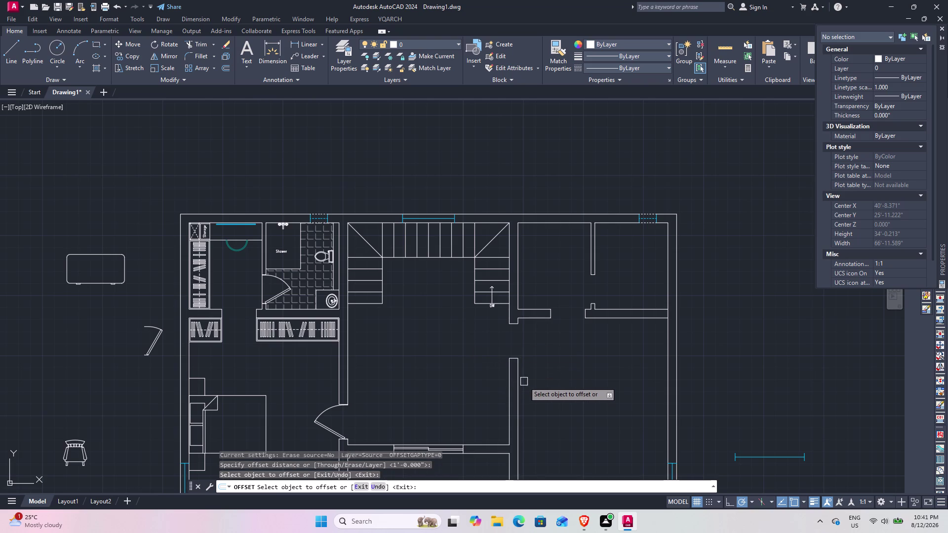
click(518, 391)
scroll(up, 3)
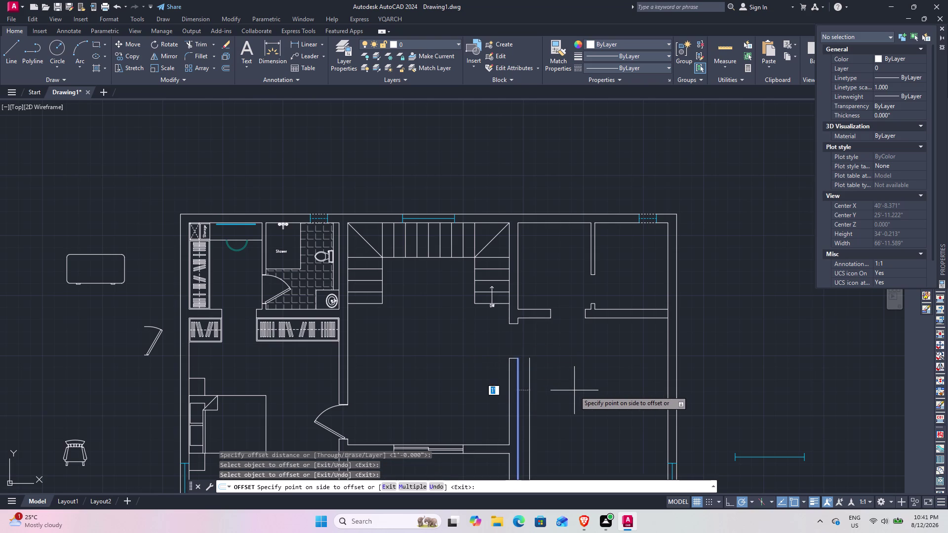
scroll(up, 3)
scroll(up, 3)
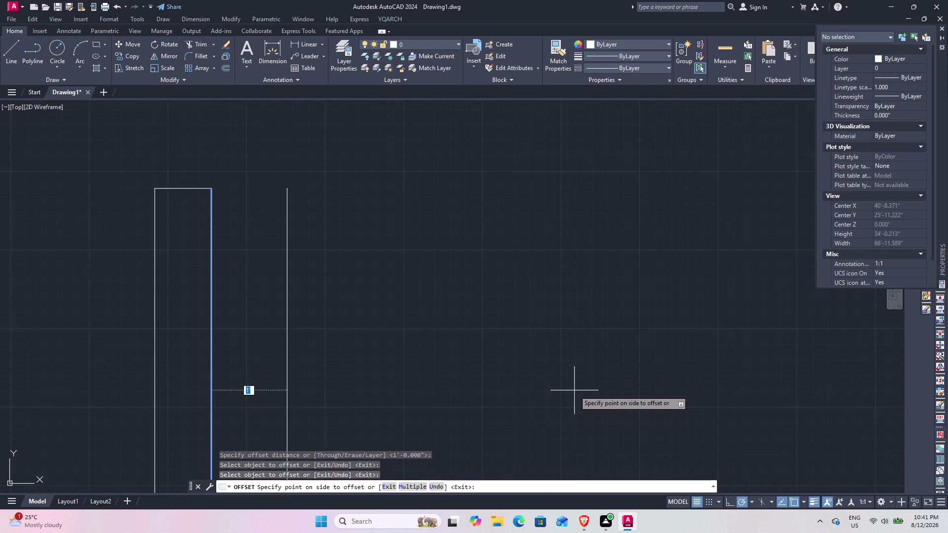
key(Escape)
At the staircase, measure the offset distance by picking two points, then cancel.
scroll(down, 3)
middle_drag(334, 219, 463, 453)
middle_drag(332, 266, 359, 322)
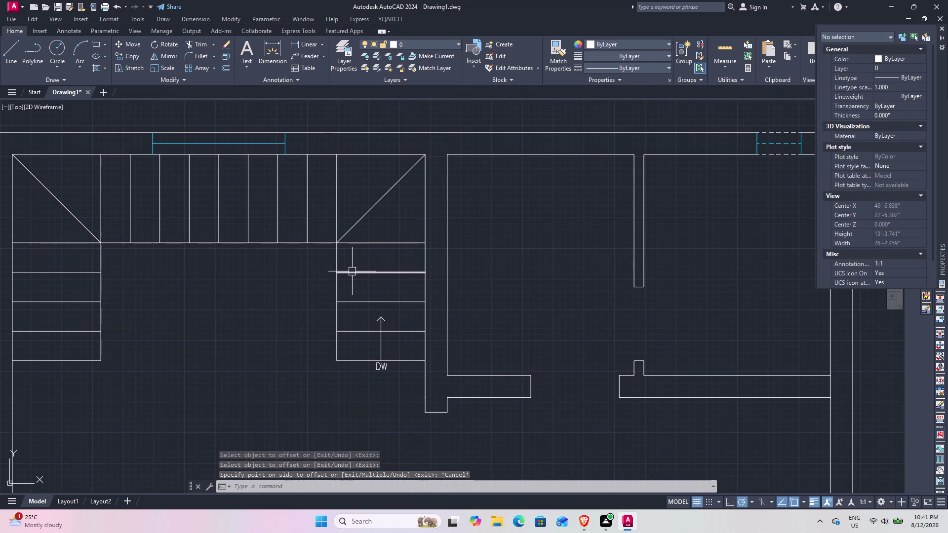
key(o)
key(space)
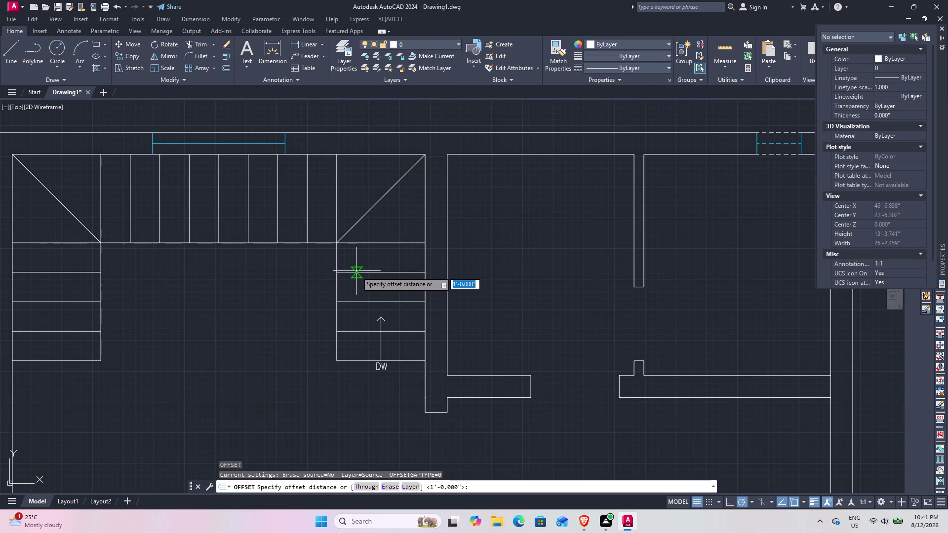
right_click(264, 322)
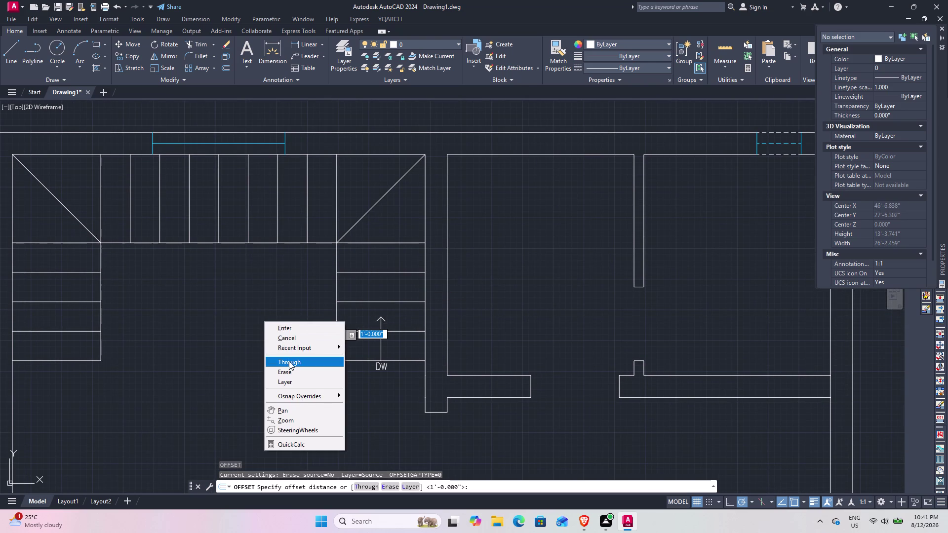
click(368, 407)
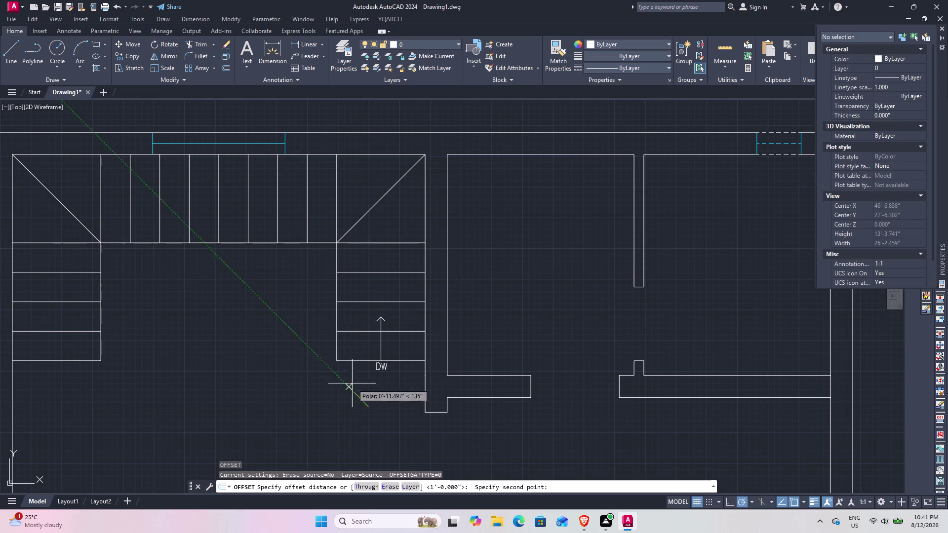
click(292, 383)
key(Escape)
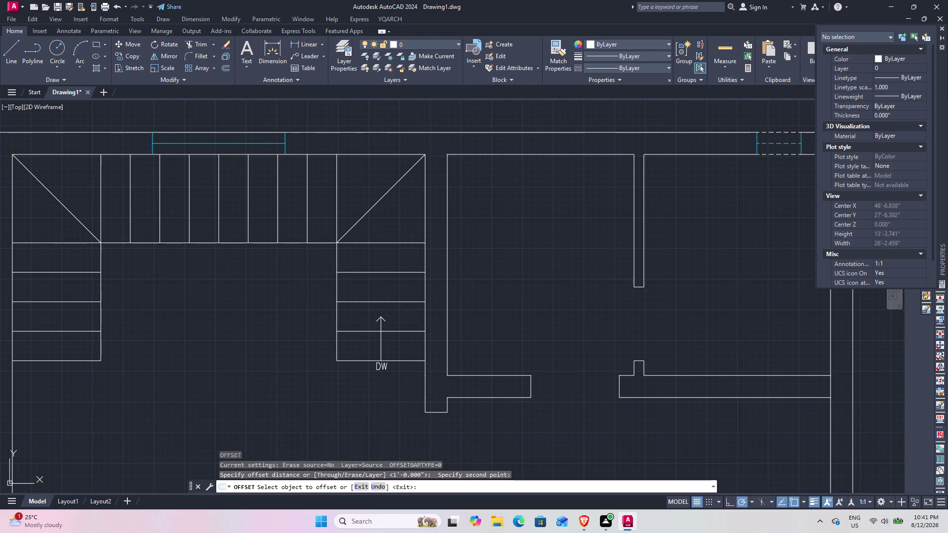
key(Escape)
Rerun offset at 2'-8.644" on the stair's left edge, cancel, and hide Properties.
key(o)
key(space)
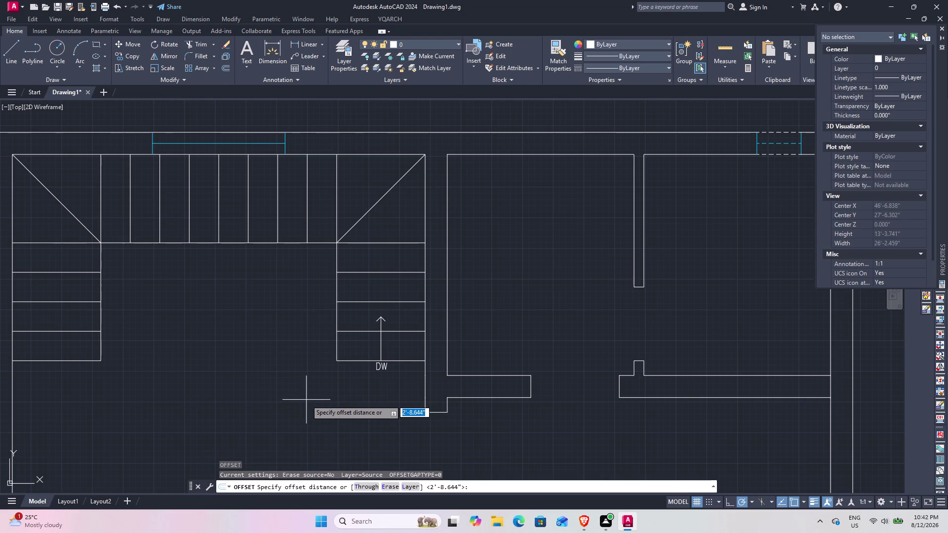
key(End)
key(shift+quotedbl)
key(Return)
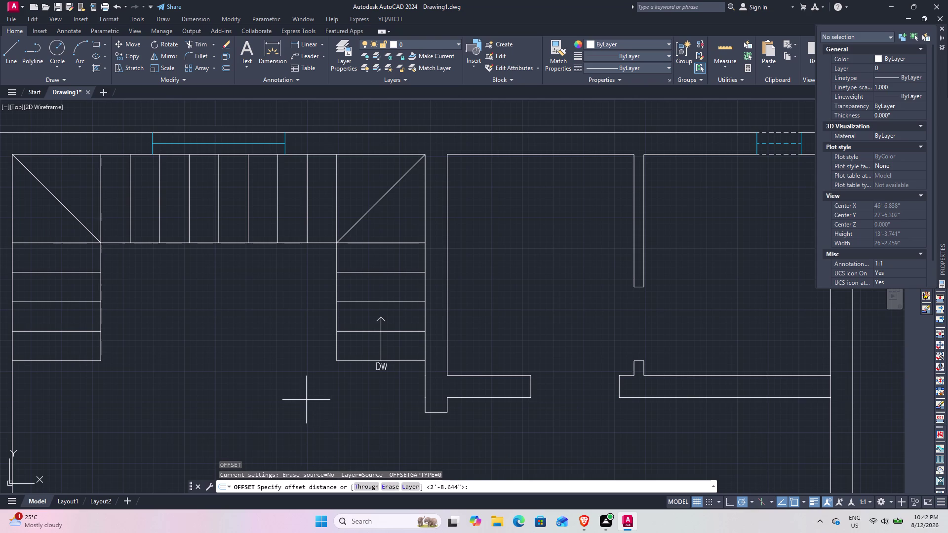
click(337, 317)
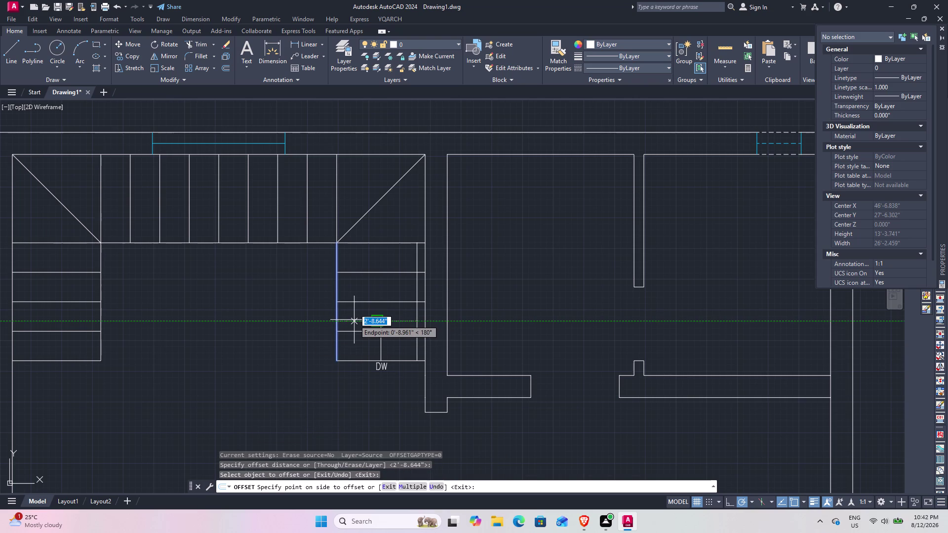
key(Escape)
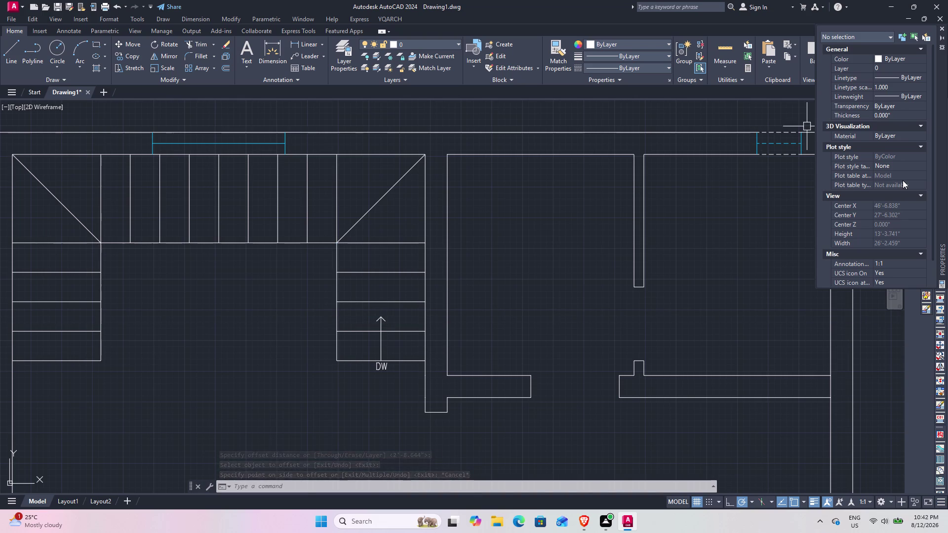
scroll(down, 3)
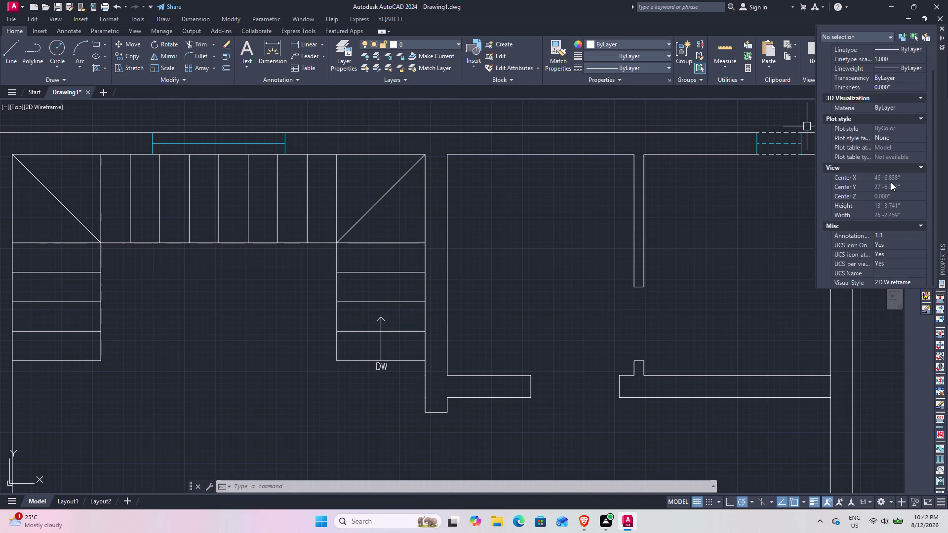
scroll(up, 3)
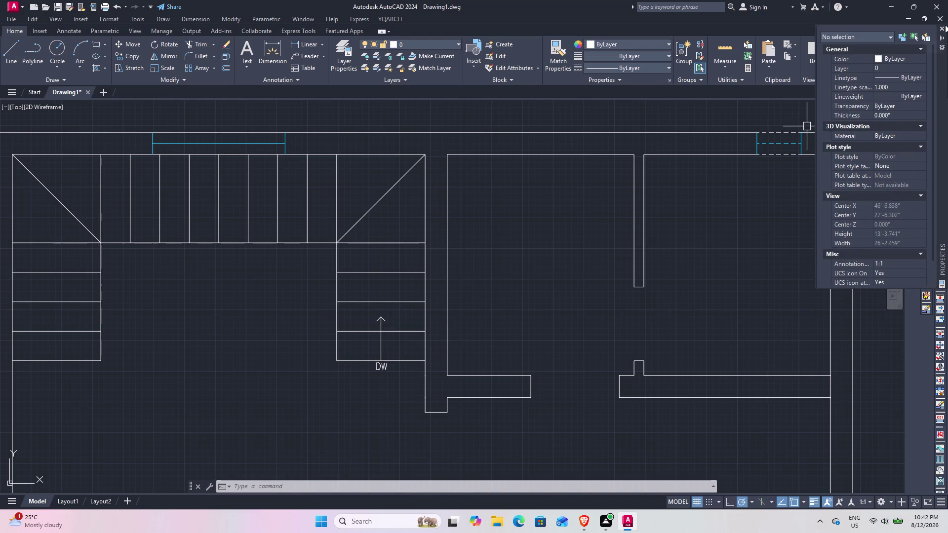
click(942, 28)
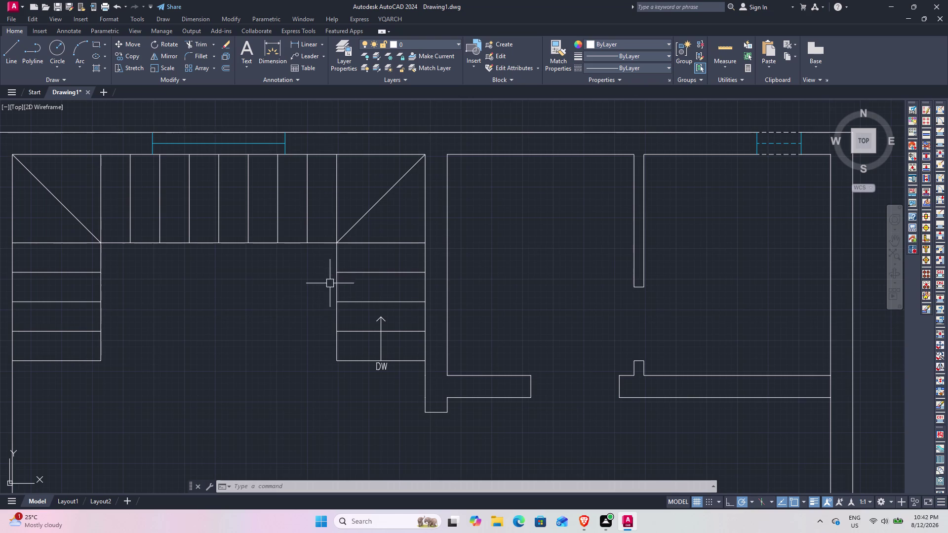
Select the stair's left edge line and restart OFFSET after cancelling a first attempt.
click(337, 292)
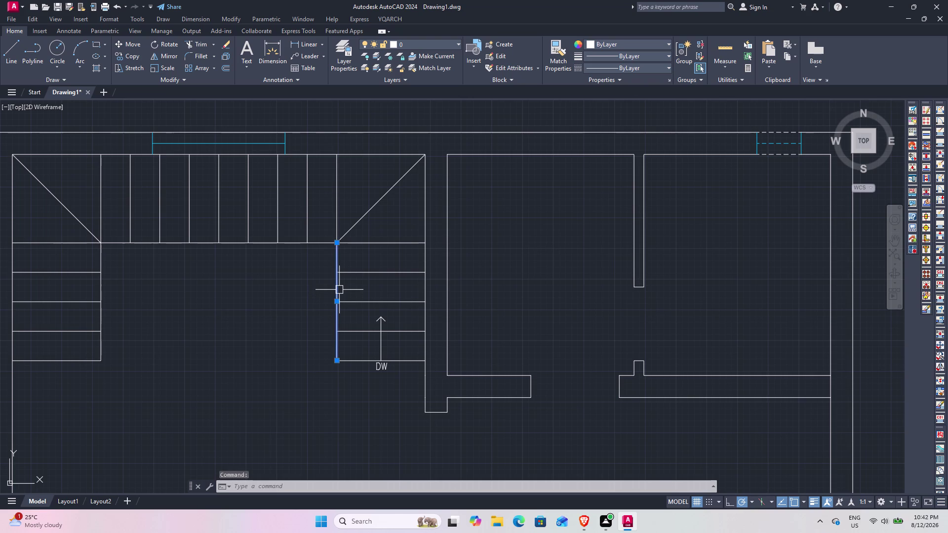
text(O)
key(space)
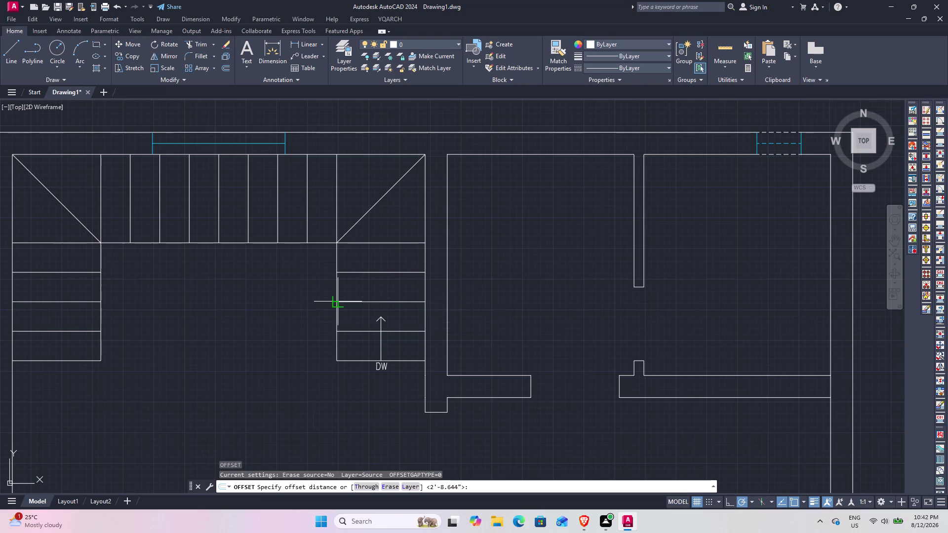
key(Escape)
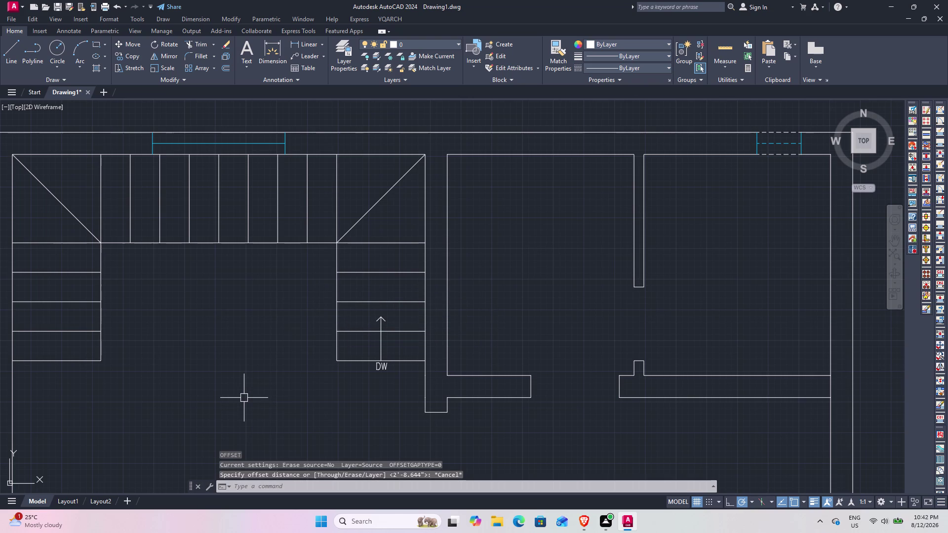
text(O)
key(space)
key(End)
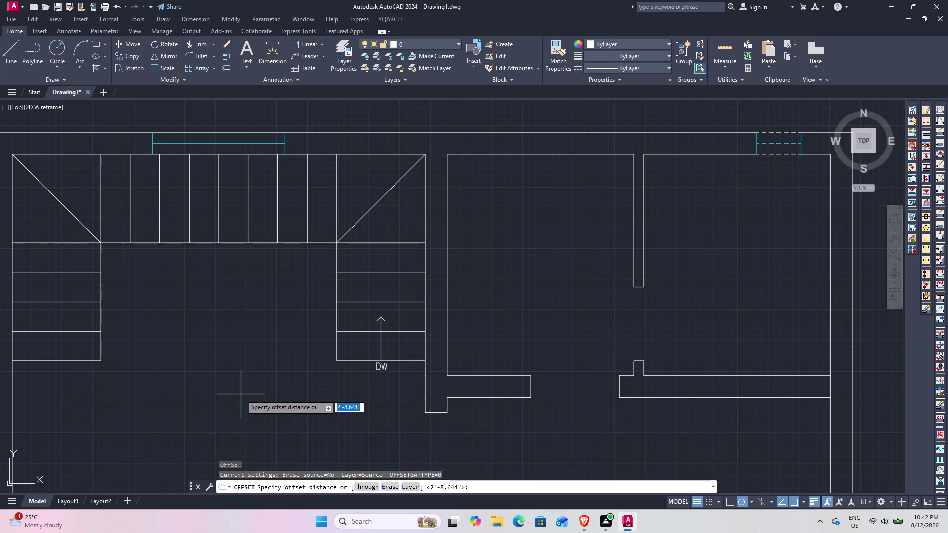
key(End)
key(End)
key(End)
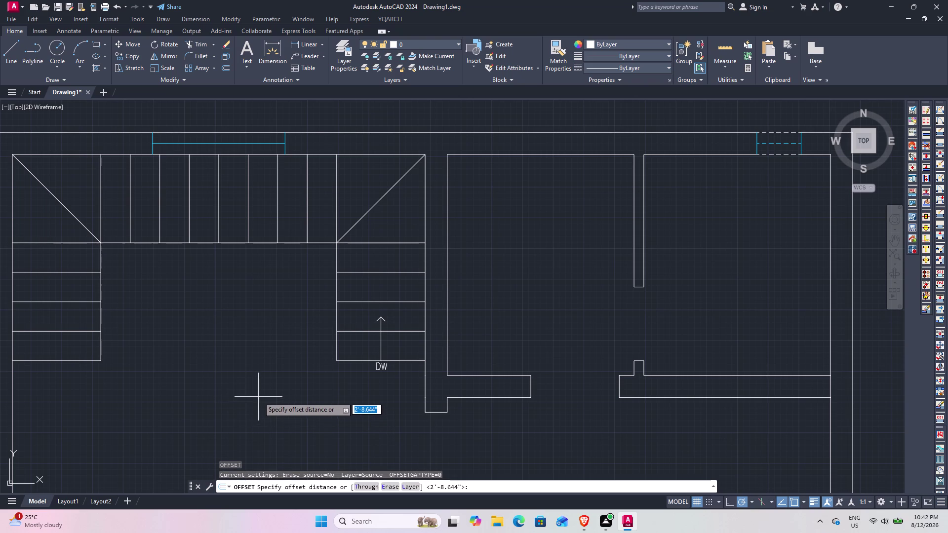
key(Home)
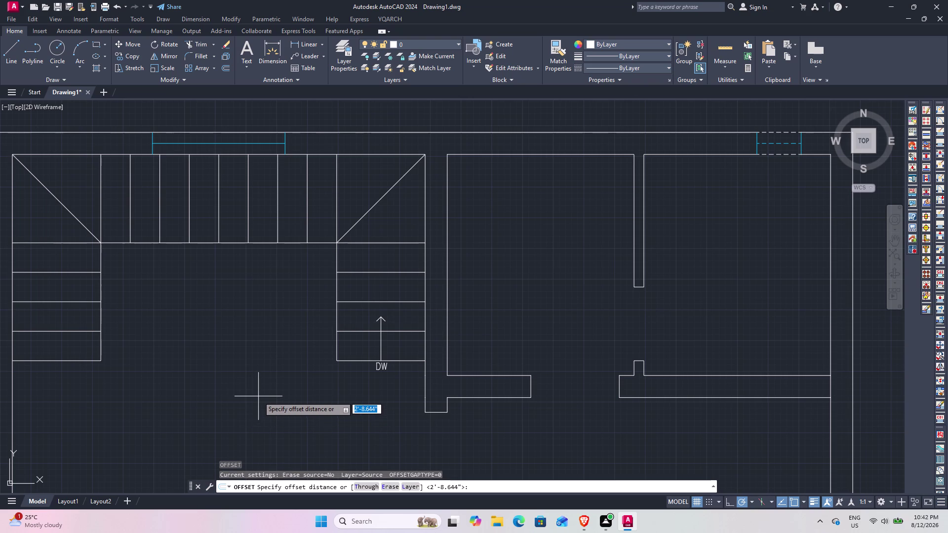
Set the offset distance to 1 and offset a stair line and the landing line.
key(1)
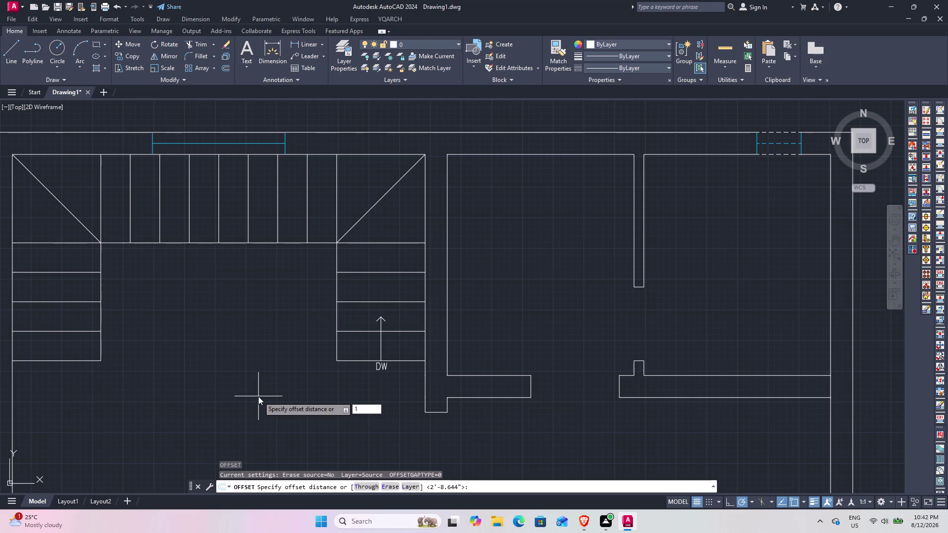
key(shift+quotedbl)
key(Return)
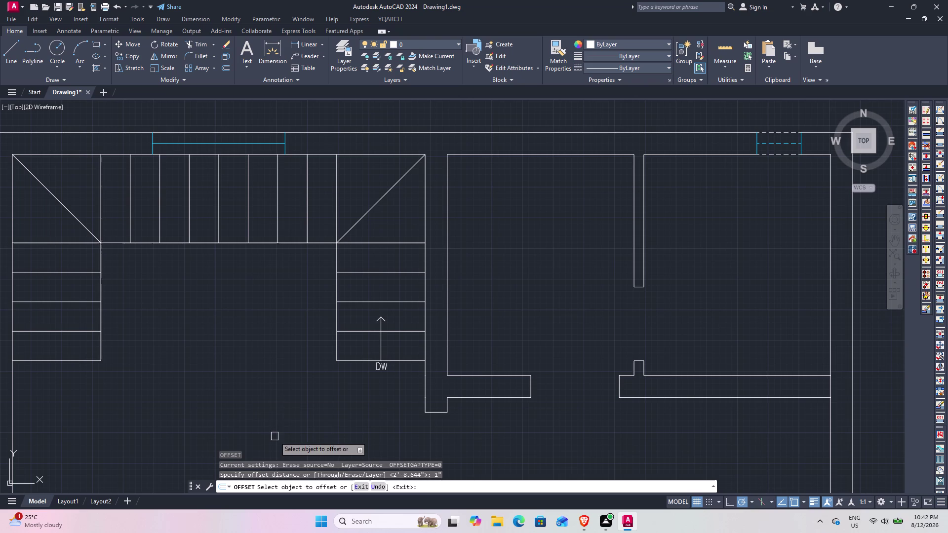
click(340, 318)
click(354, 322)
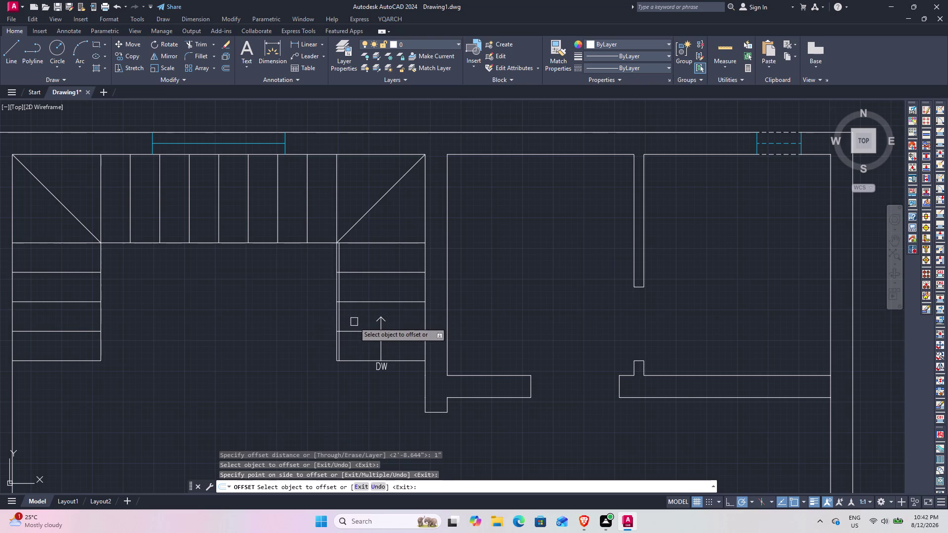
click(321, 243)
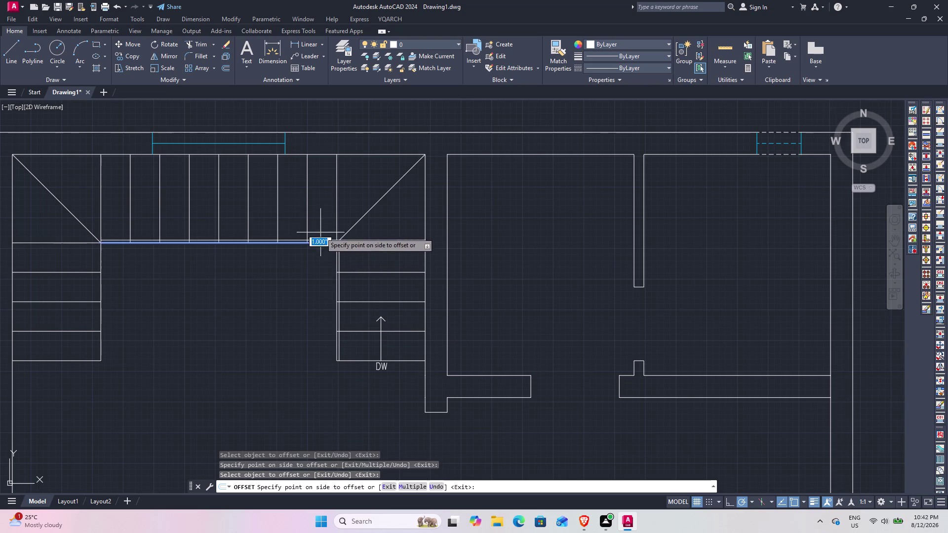
click(320, 231)
Offset the stair side line and the top stair line by 1 unit.
middle_drag(184, 279, 358, 331)
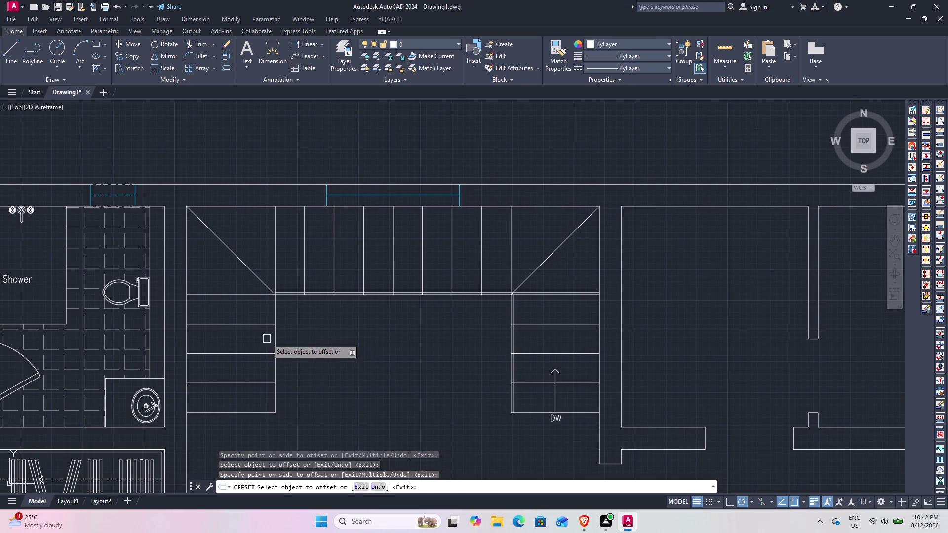
click(275, 341)
click(264, 341)
scroll(up, 3)
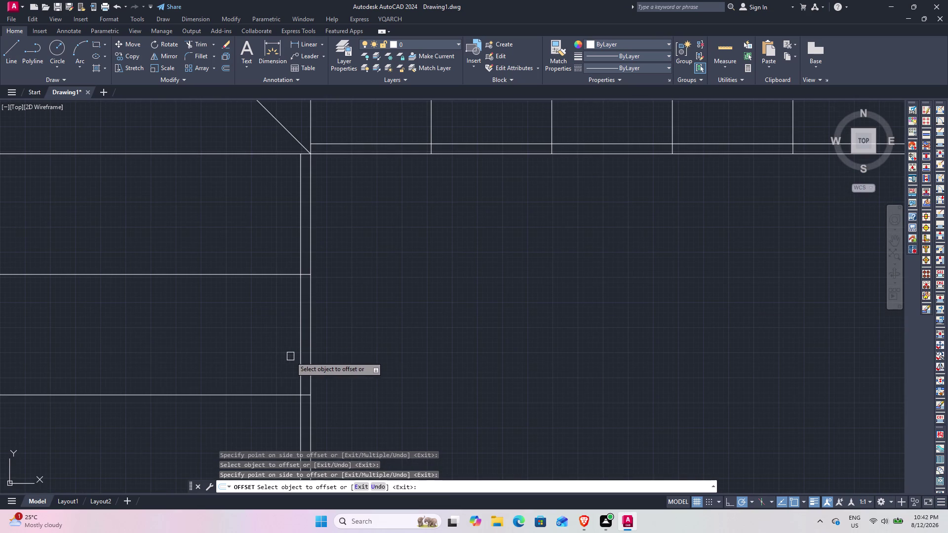
click(299, 351)
click(271, 343)
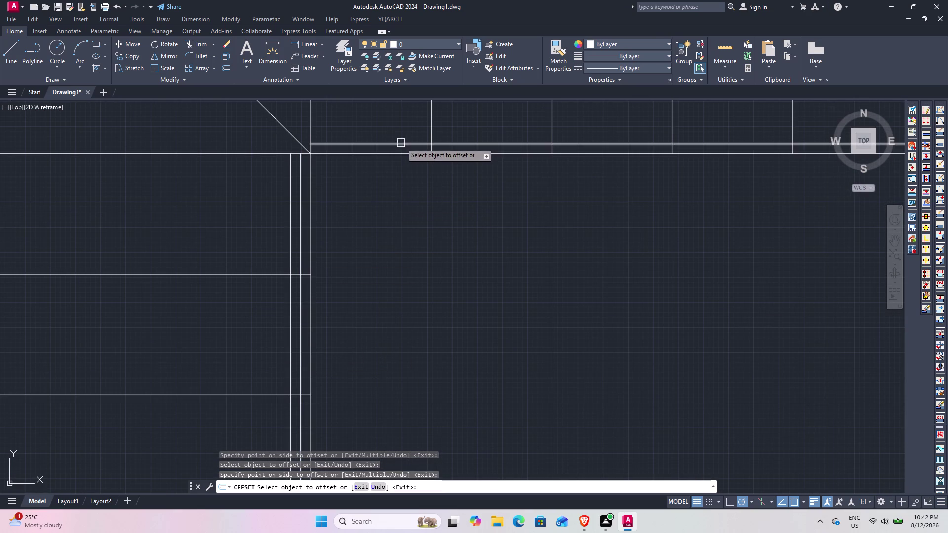
click(401, 142)
click(401, 124)
Add a parallel line on the inner side of the vertical wall line.
middle_drag(395, 127, 0, 248)
middle_drag(464, 320, 28, 205)
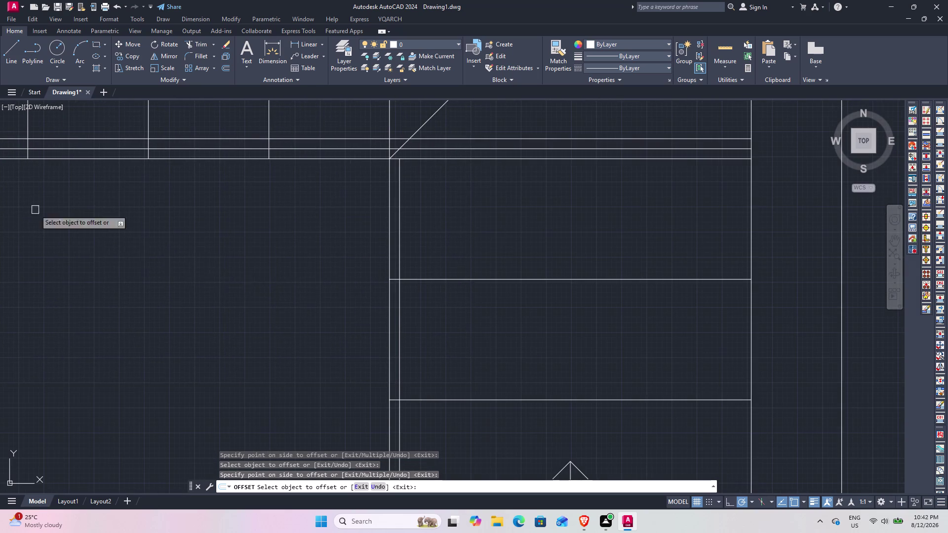
click(401, 234)
click(436, 231)
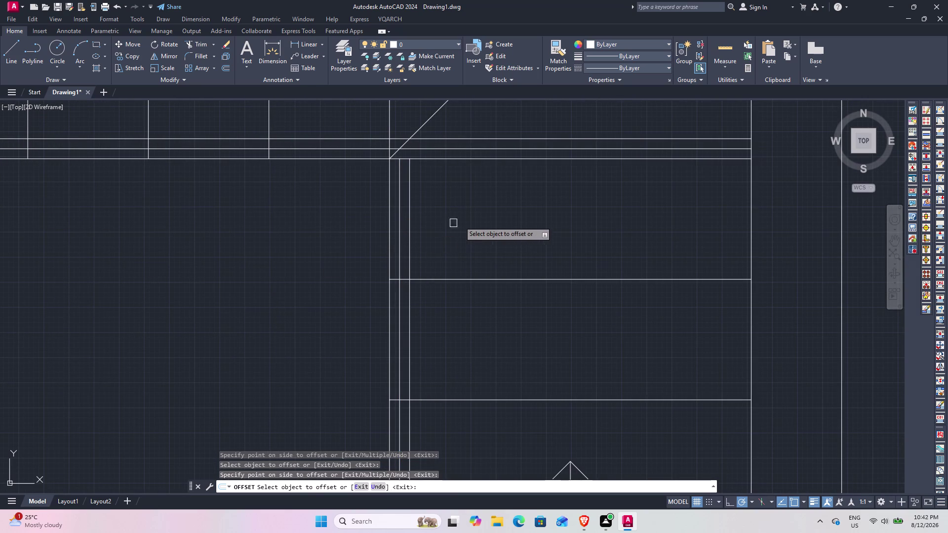
key(space)
Start FILLET at the stair-opening corner and pick the horizontal wall line.
middle_drag(442, 186, 432, 274)
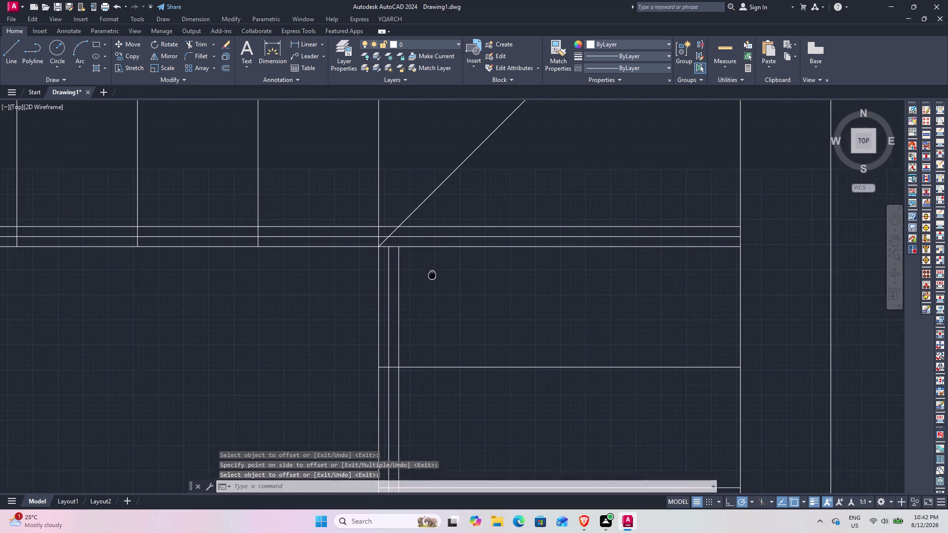
middle_drag(432, 274, 431, 277)
text(F)
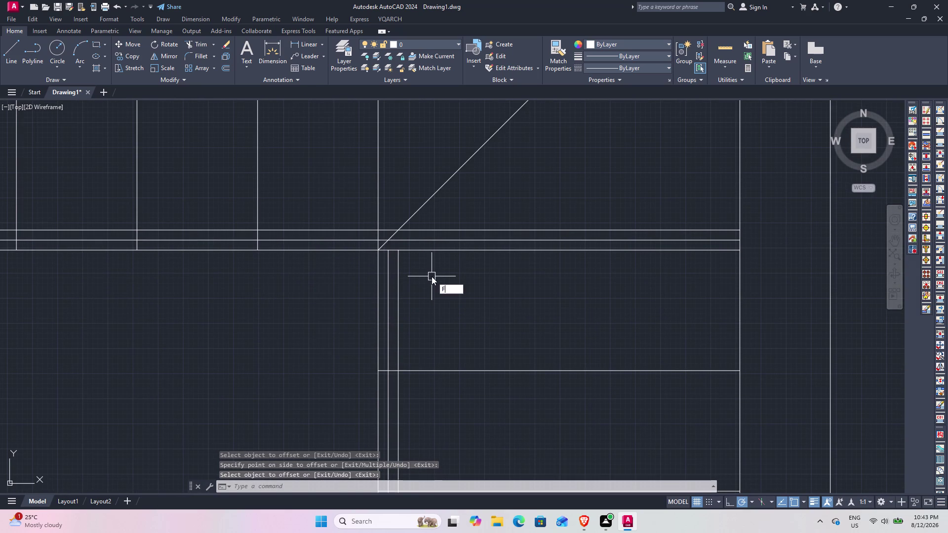
key(space)
click(341, 228)
Trim the overshooting line at the first corner after abandoning the fillet attempt.
click(399, 283)
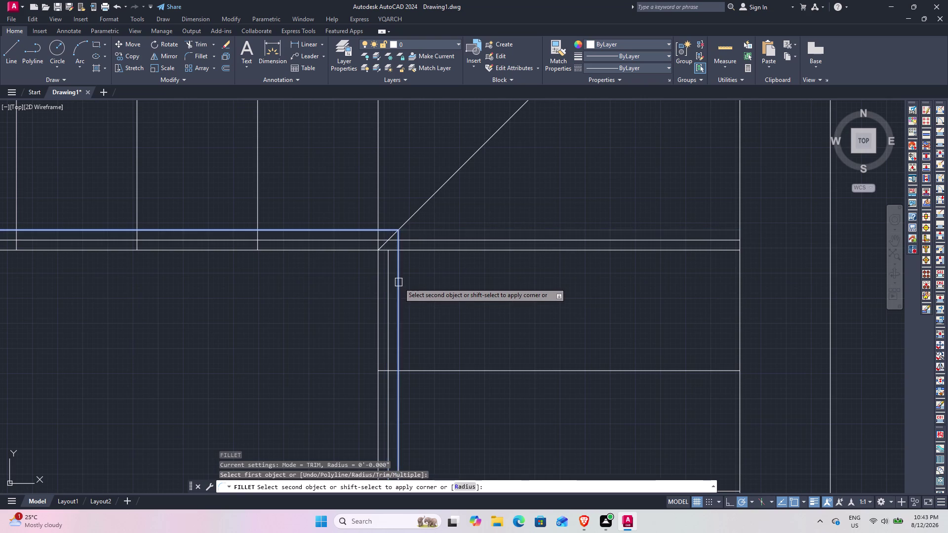
key(space)
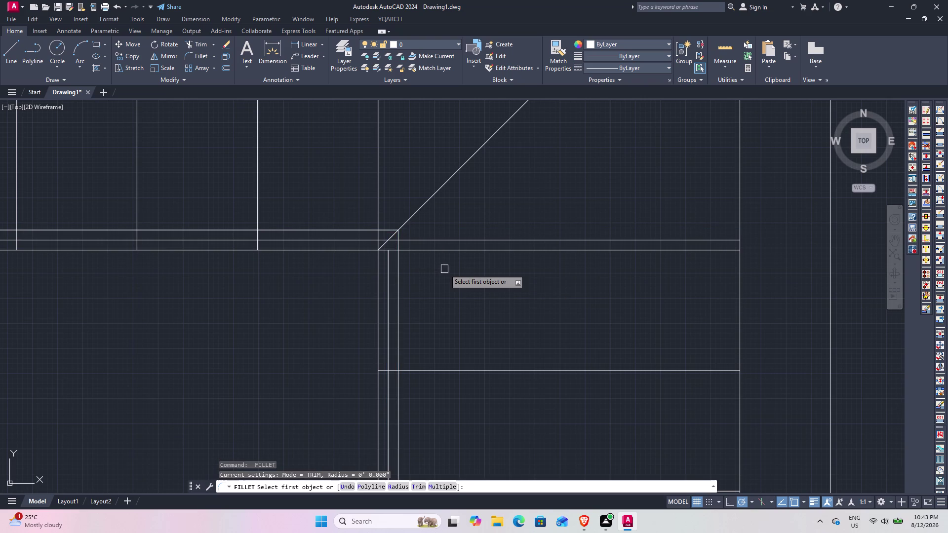
text(TR)
key(space)
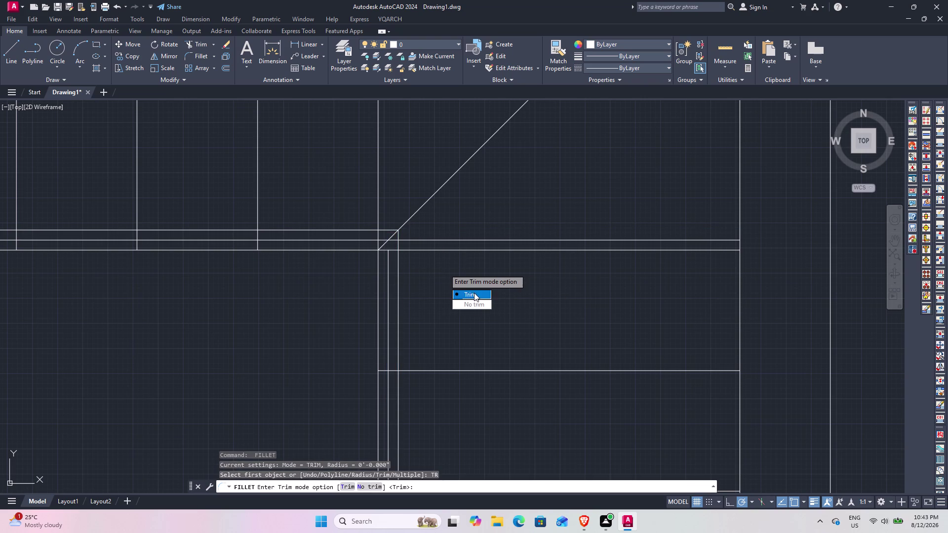
key(Escape)
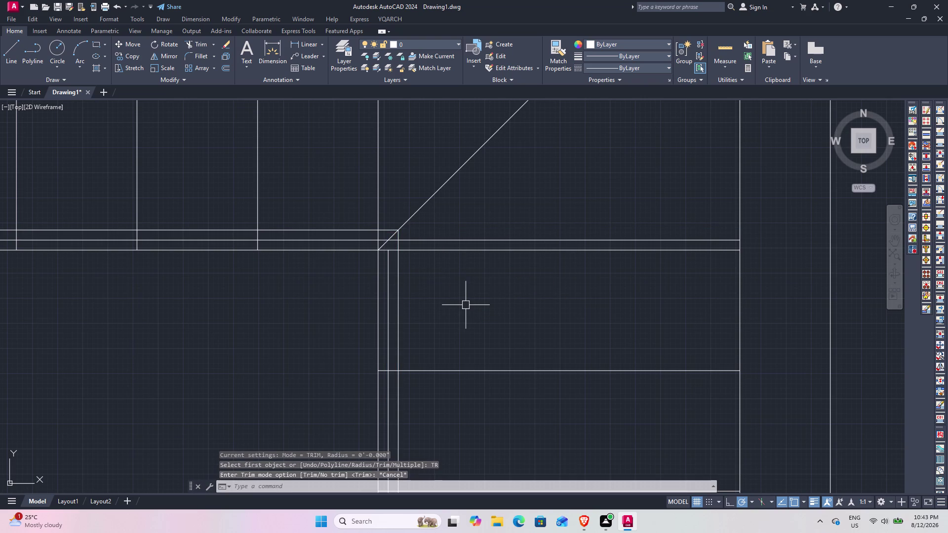
text(TR)
key(space)
click(464, 237)
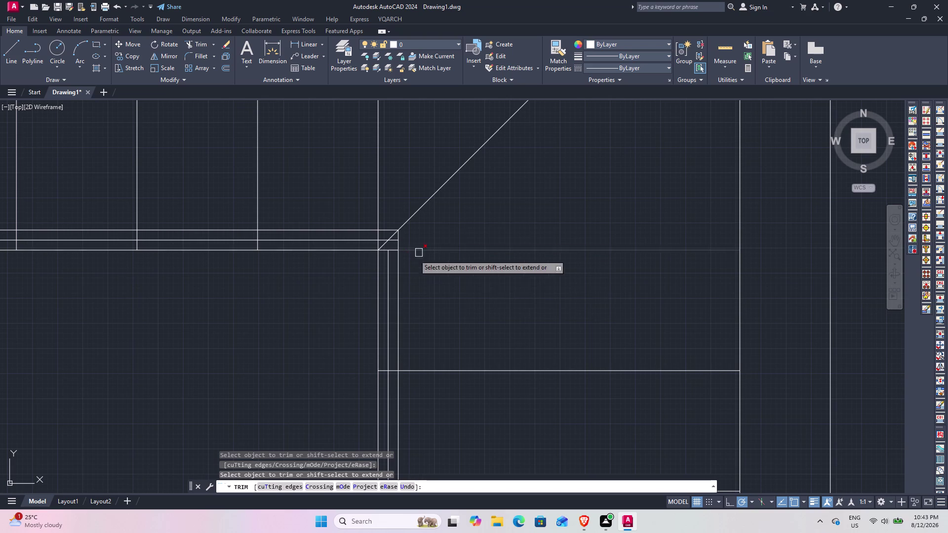
scroll(down, 3)
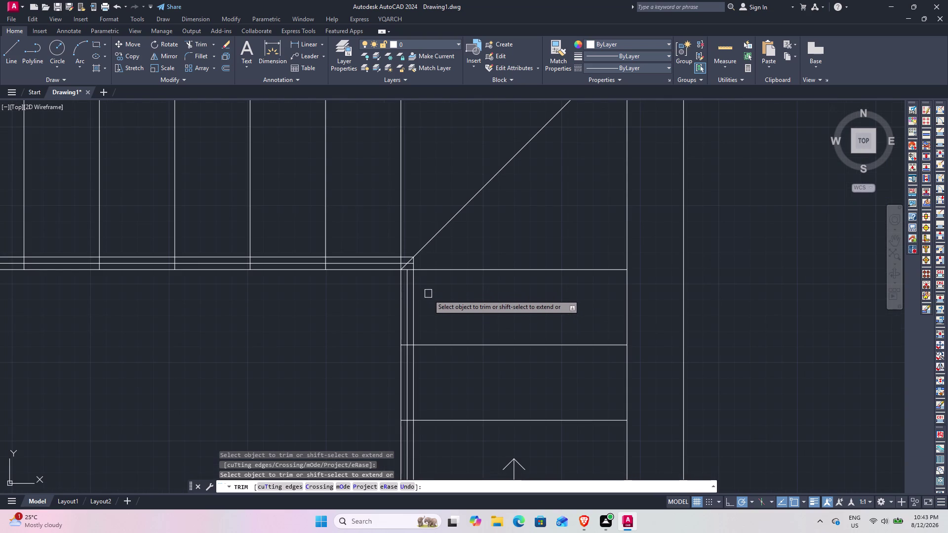
key(space)
Fillet in Multiple mode, joining the inner vertical wall line with the horizontal line.
text(F)
key(space)
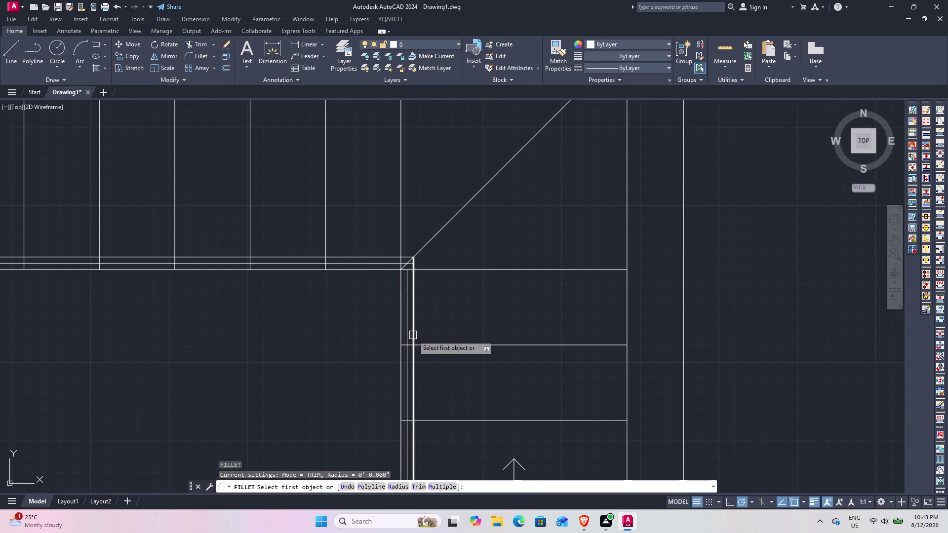
text(M)
key(space)
click(408, 311)
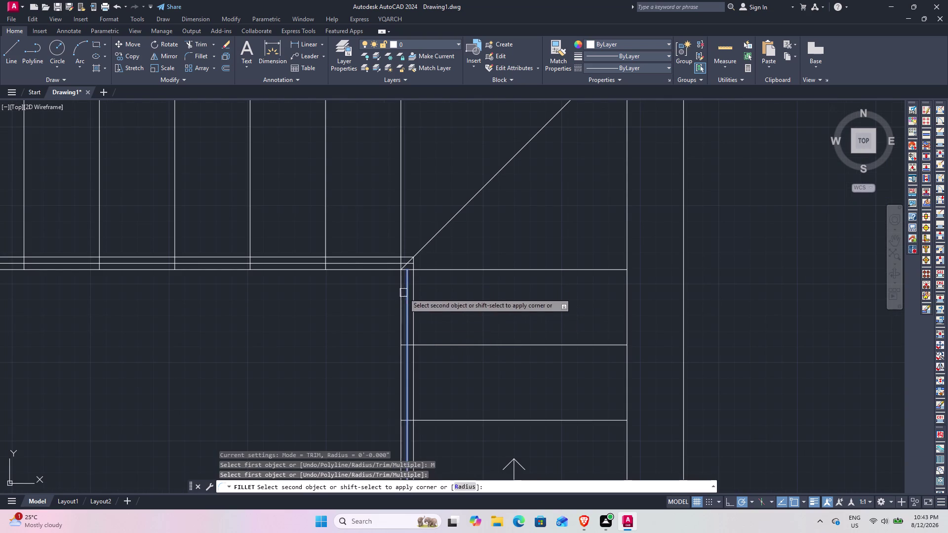
click(390, 262)
Fillet the two line pairs at the left stair-opening corner.
scroll(down, 3)
middle_drag(323, 285, 353, 249)
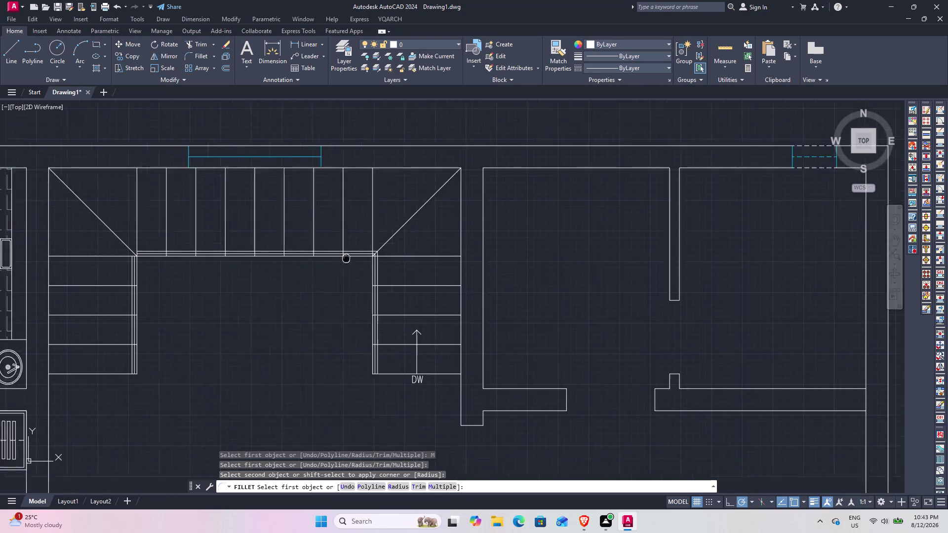
middle_drag(353, 250, 381, 211)
middle_drag(264, 295, 472, 358)
scroll(up, 3)
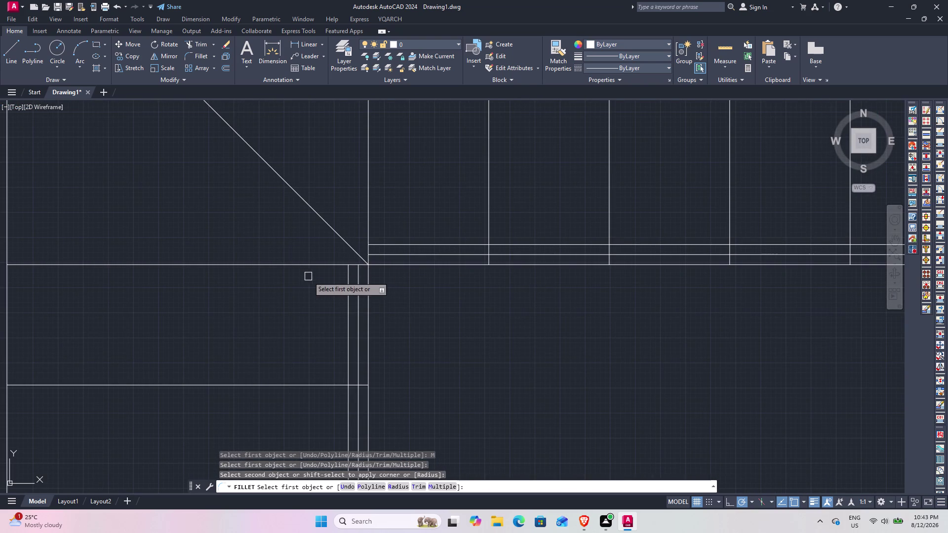
click(348, 286)
click(412, 244)
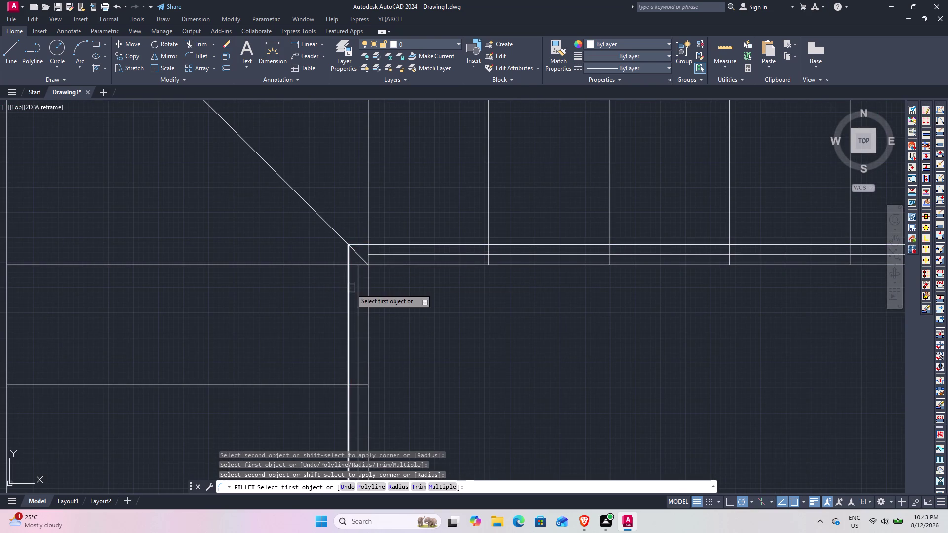
click(359, 286)
click(386, 256)
scroll(down, 3)
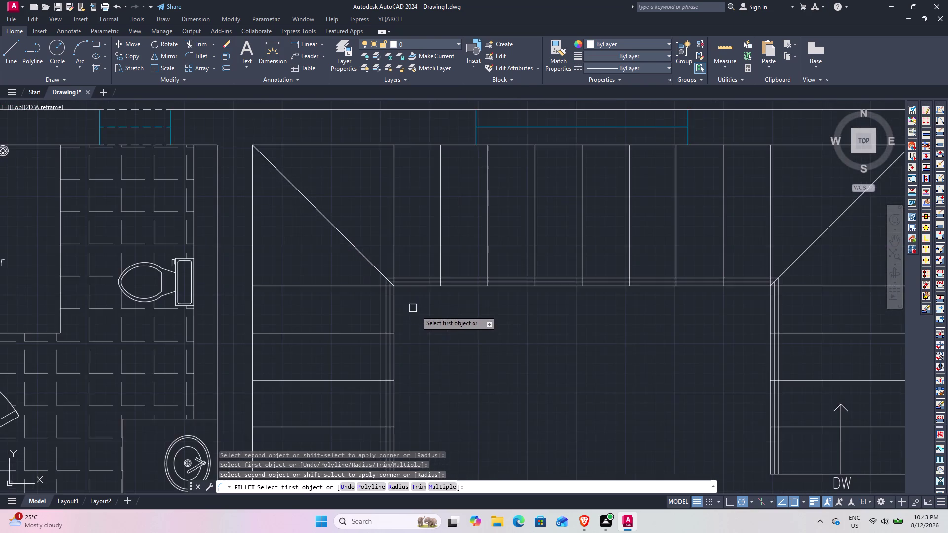
middle_drag(409, 307, 345, 145)
middle_drag(483, 214, 290, 336)
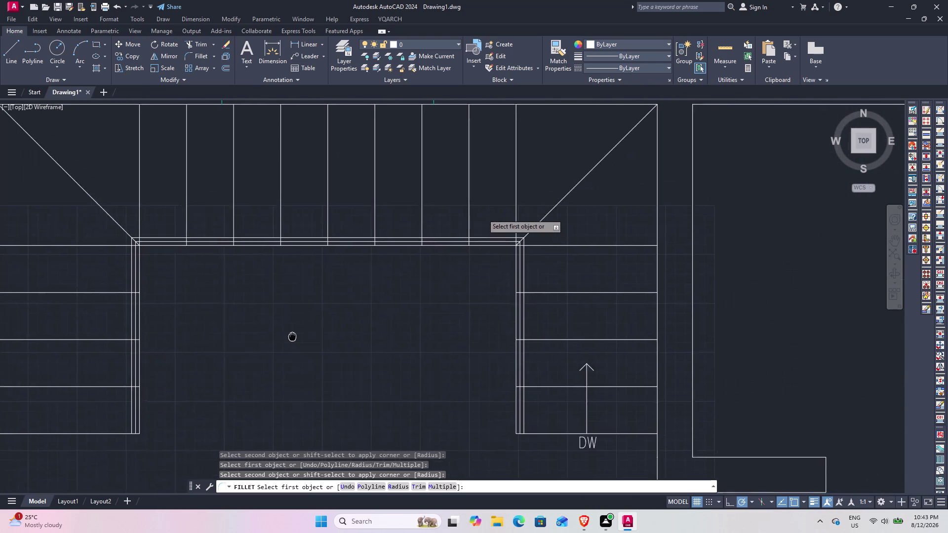
middle_drag(290, 337, 240, 387)
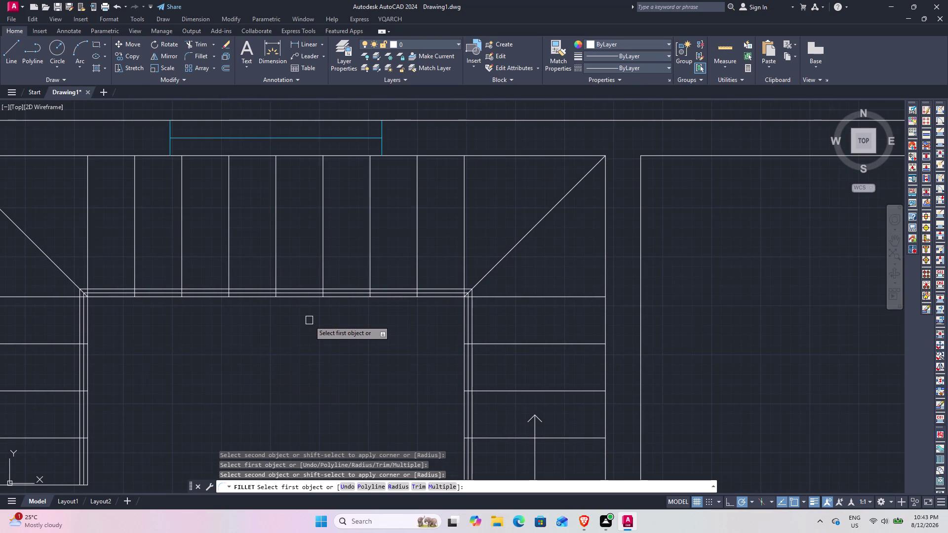
key(space)
text(TR)
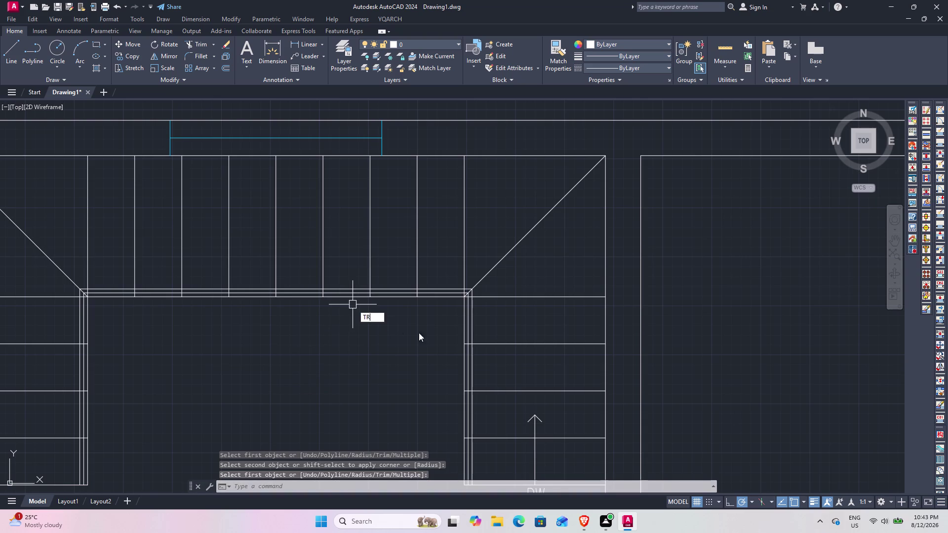
key(space)
middle_drag(494, 357, 477, 250)
scroll(up, 3)
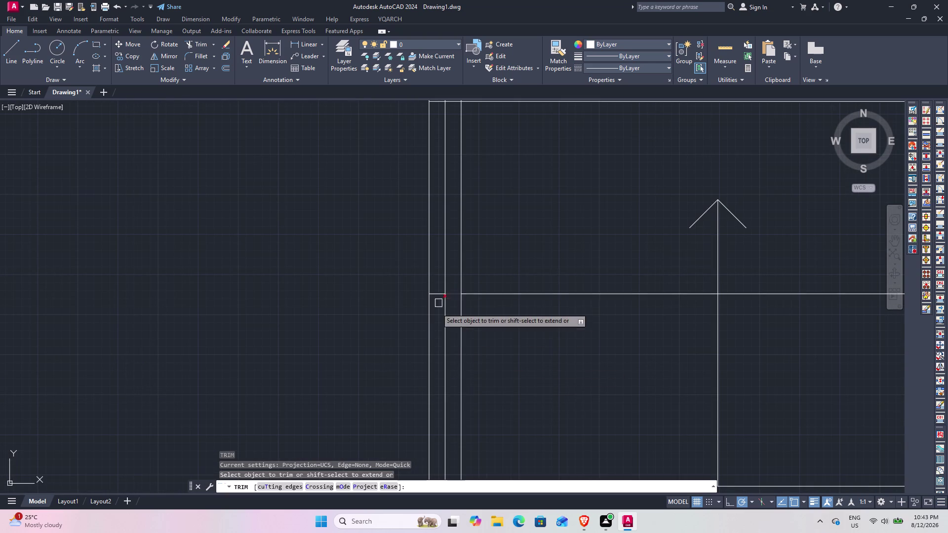
click(451, 307)
middle_drag(454, 183, 454, 193)
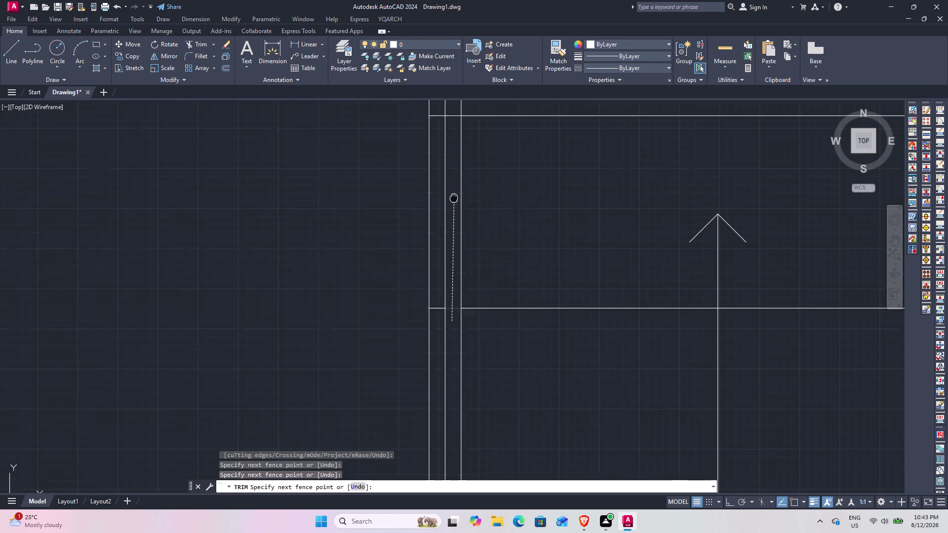
middle_drag(453, 193, 471, 508)
middle_drag(457, 195, 482, 464)
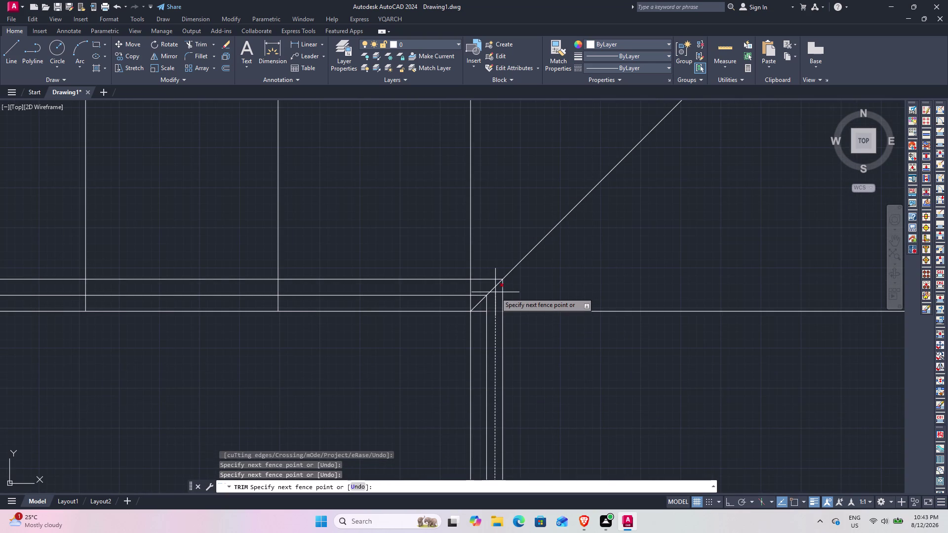
click(494, 285)
click(483, 288)
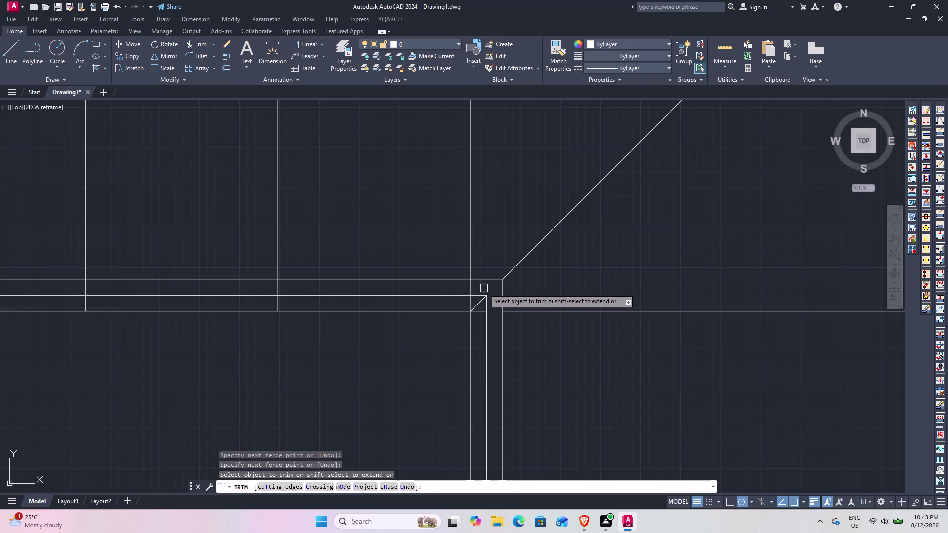
middle_drag(407, 292, 936, 329)
middle_drag(333, 318, 939, 321)
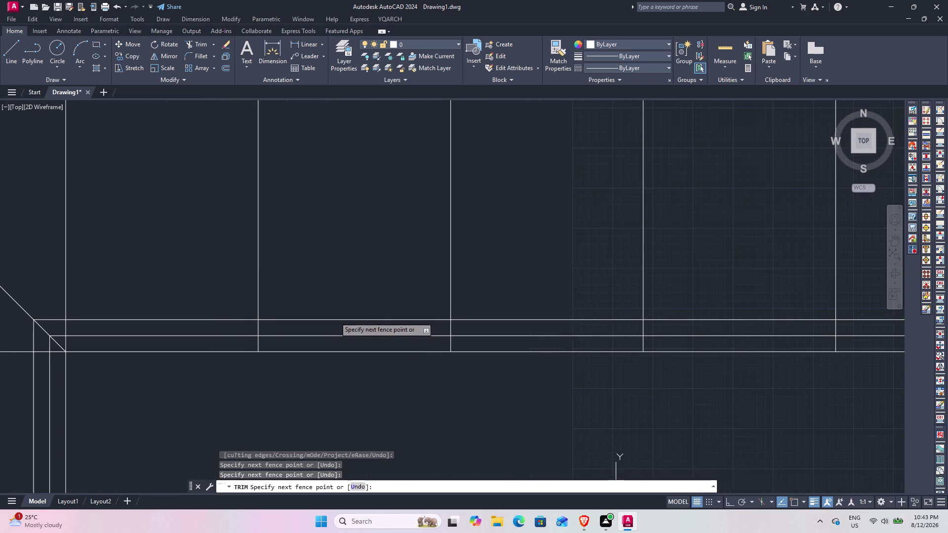
middle_drag(939, 321, 939, 320)
middle_drag(253, 322, 714, 324)
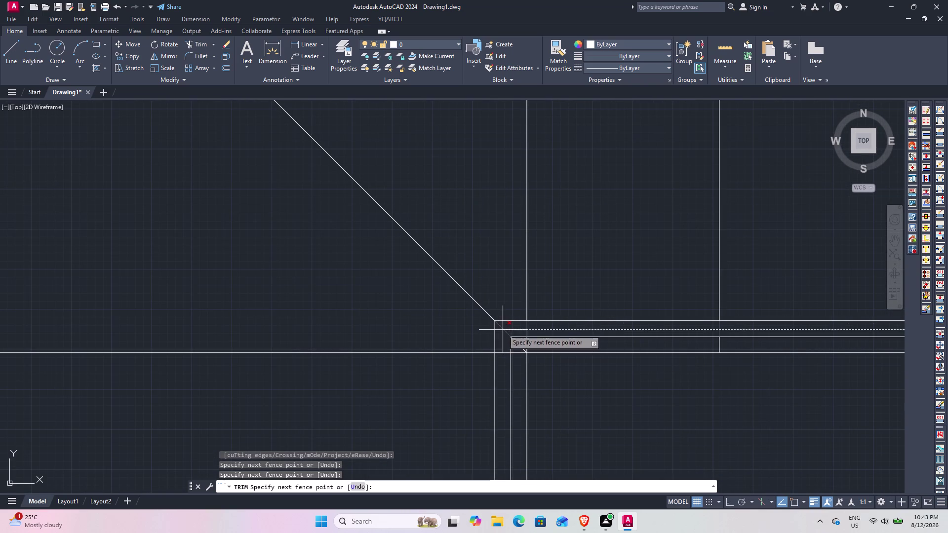
click(502, 330)
click(500, 340)
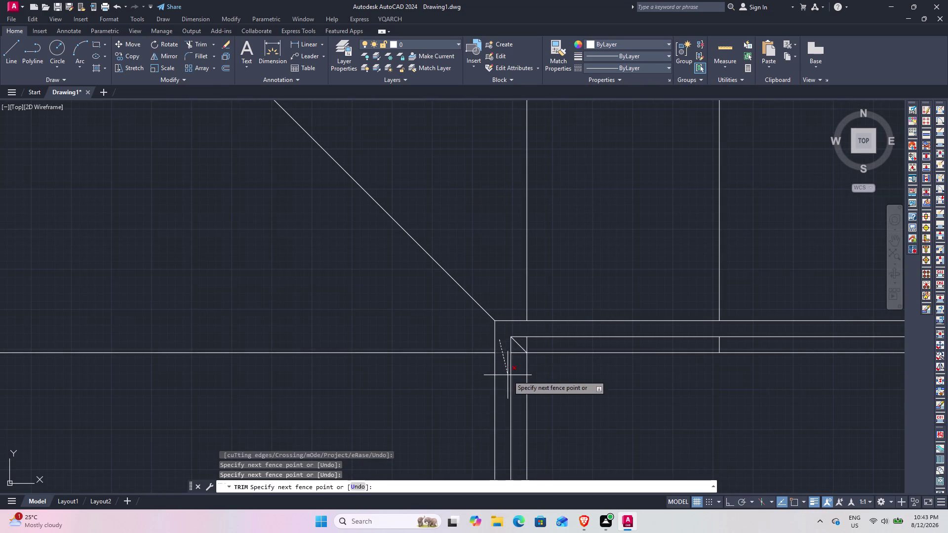
middle_drag(508, 370, 507, 185)
middle_drag(527, 377, 515, 192)
middle_drag(467, 389, 466, 174)
middle_drag(486, 374, 486, 156)
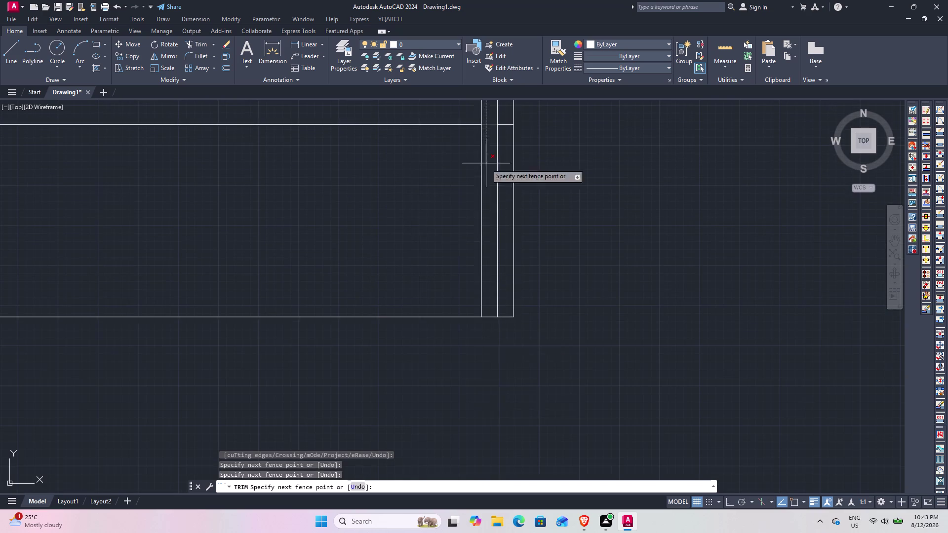
click(491, 283)
middle_drag(508, 234, 408, 371)
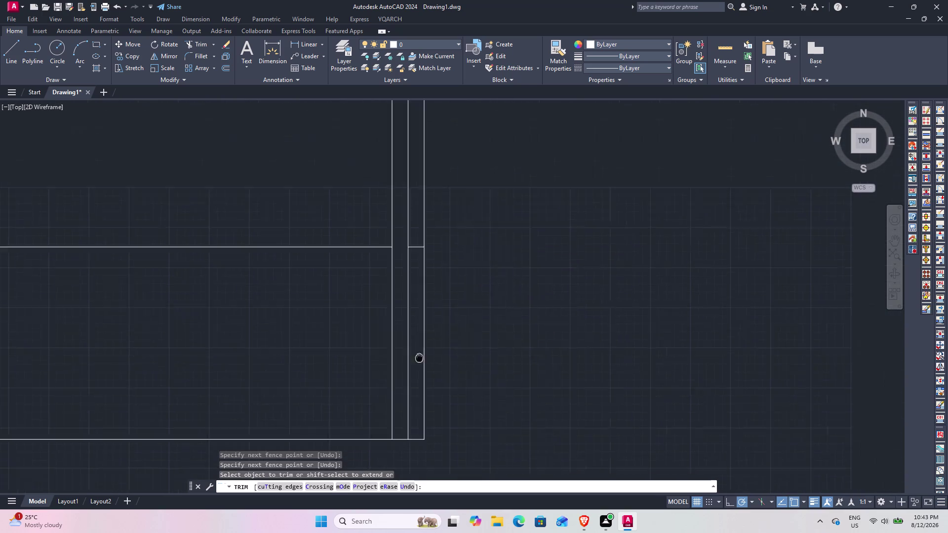
middle_drag(407, 371, 365, 435)
scroll(down, 3)
middle_drag(453, 257, 378, 454)
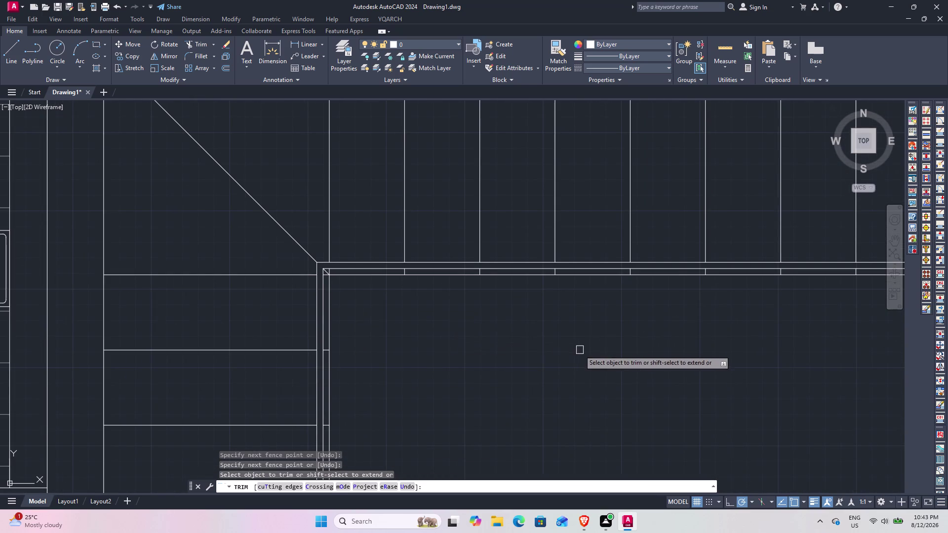
middle_drag(605, 322, 159, 346)
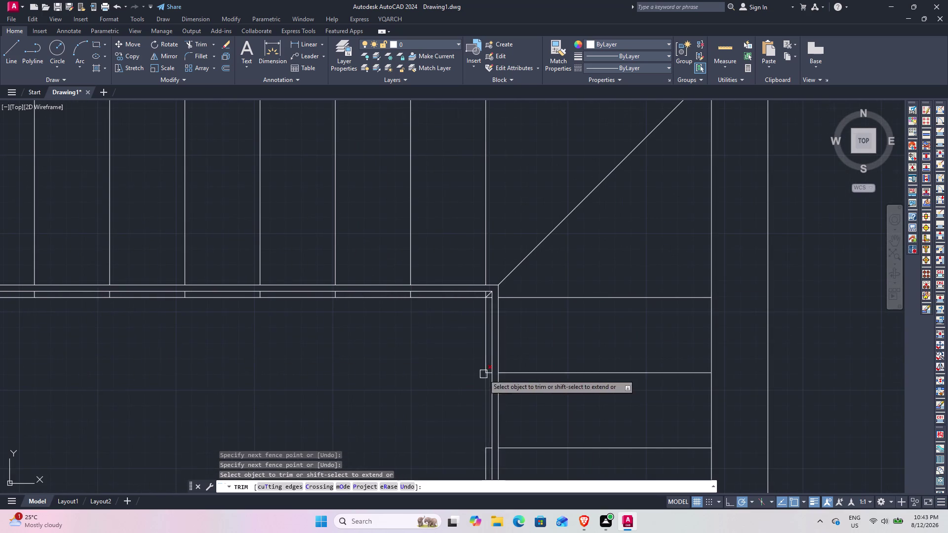
middle_drag(480, 369, 399, 168)
scroll(down, 3)
scroll(down, 3)
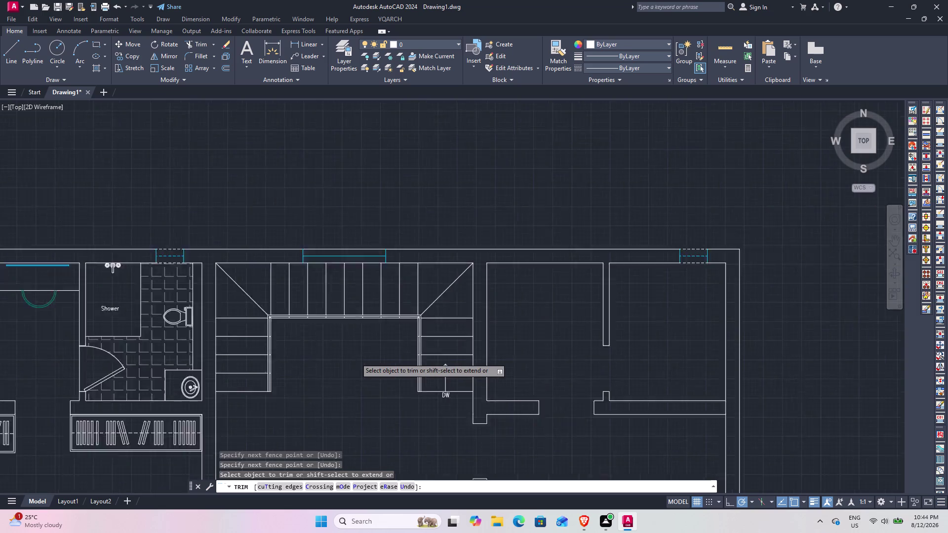
scroll(down, 3)
middle_drag(353, 370, 387, 325)
scroll(up, 3)
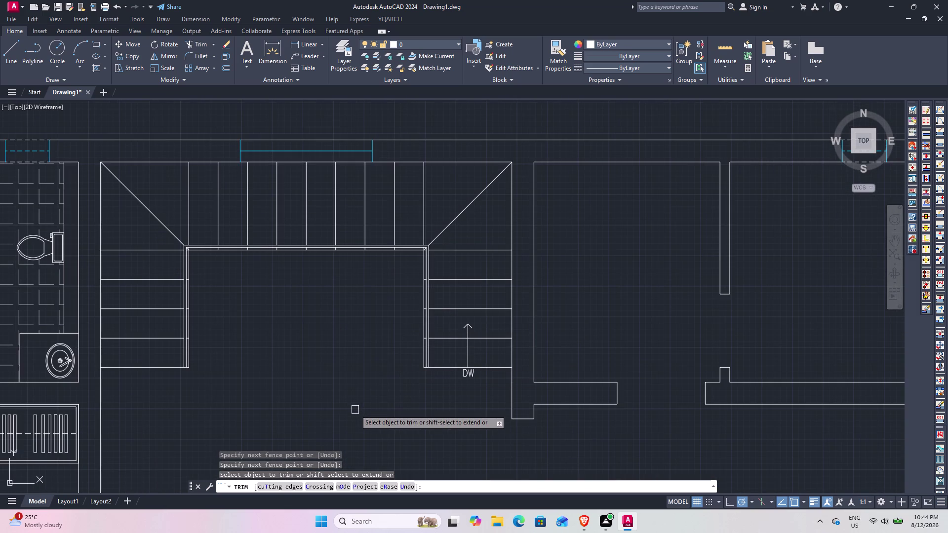
key(Escape)
middle_drag(360, 403, 522, 327)
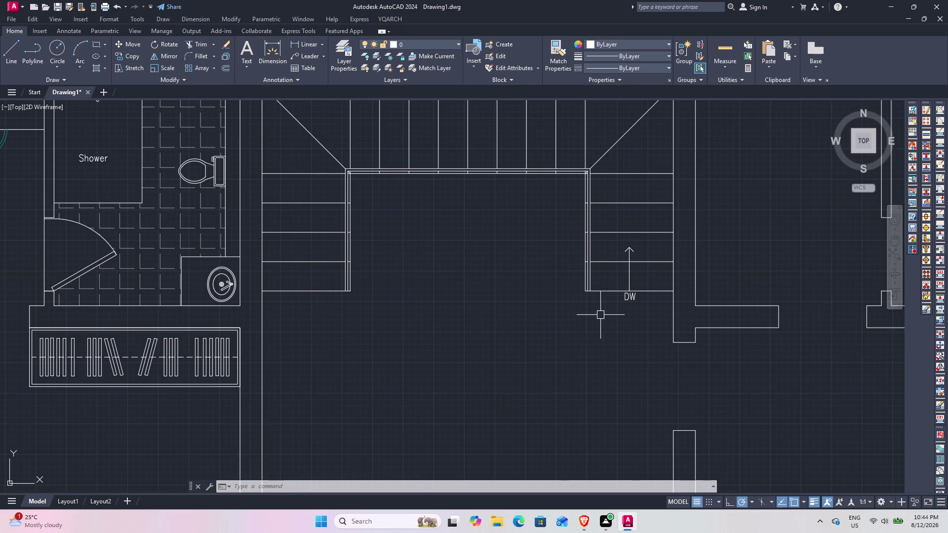
scroll(up, 3)
middle_drag(601, 305, 591, 368)
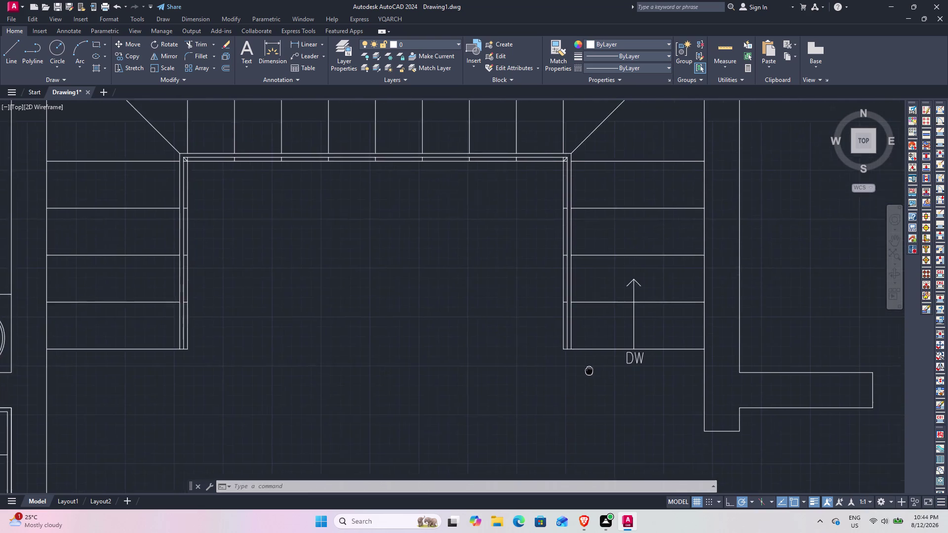
middle_drag(590, 367, 524, 402)
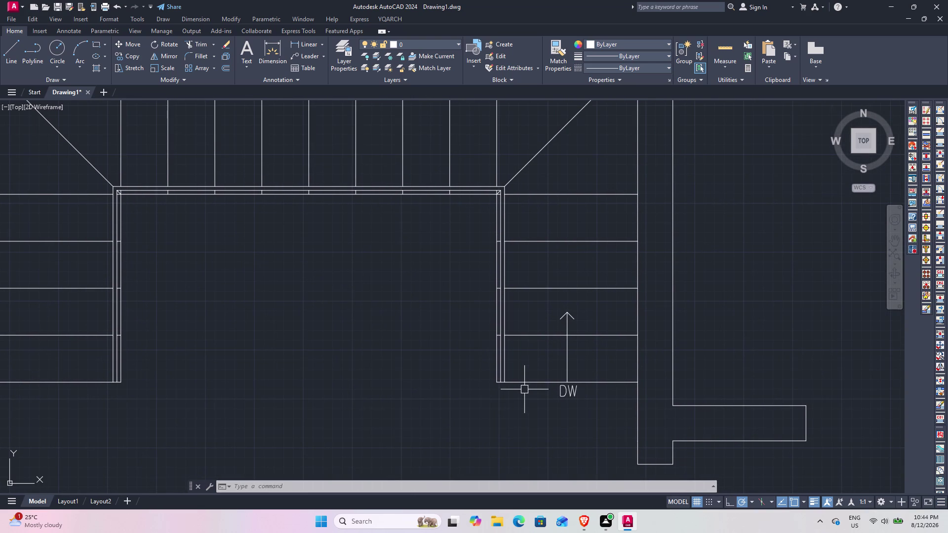
Offset the bottom lines of the right and left stair flights downward.
key(o)
key(space)
key(space)
click(530, 385)
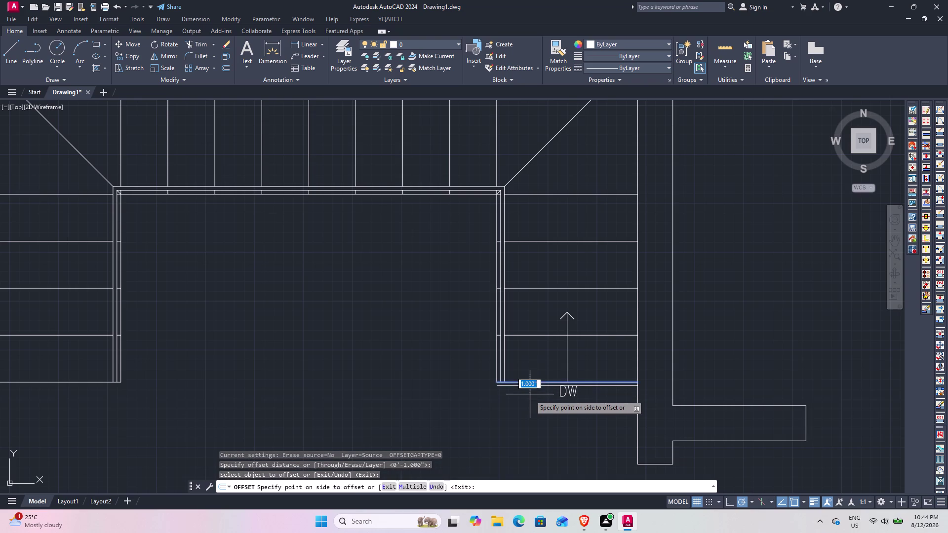
click(530, 397)
middle_drag(275, 380, 327, 373)
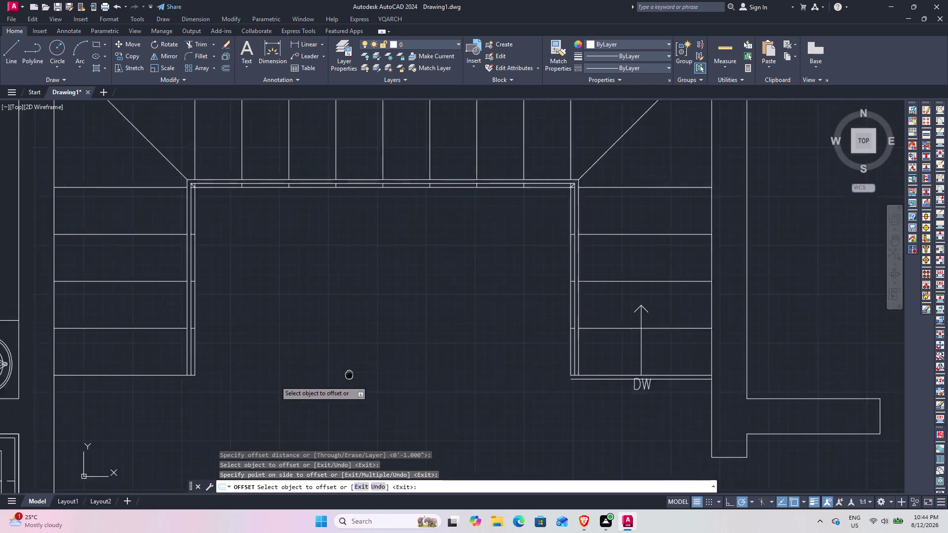
middle_drag(327, 373, 514, 381)
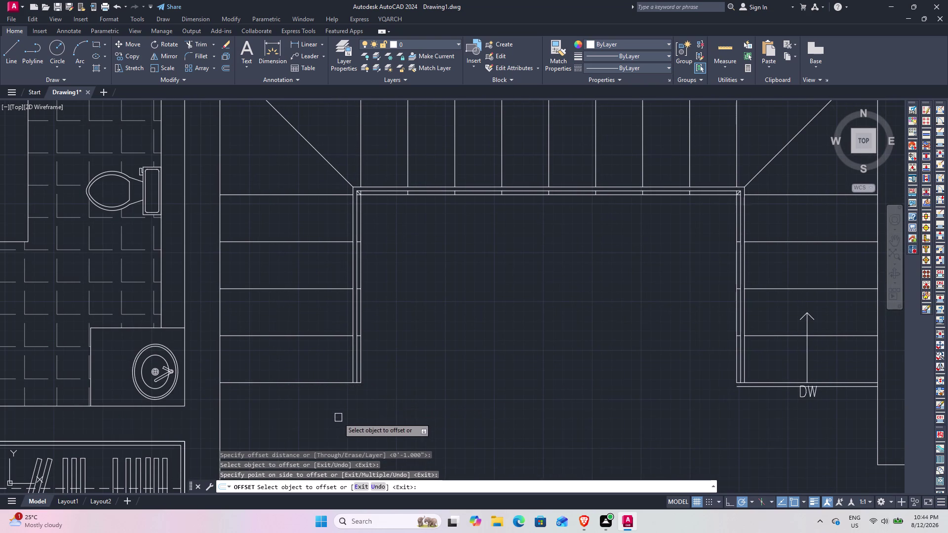
click(334, 385)
click(335, 403)
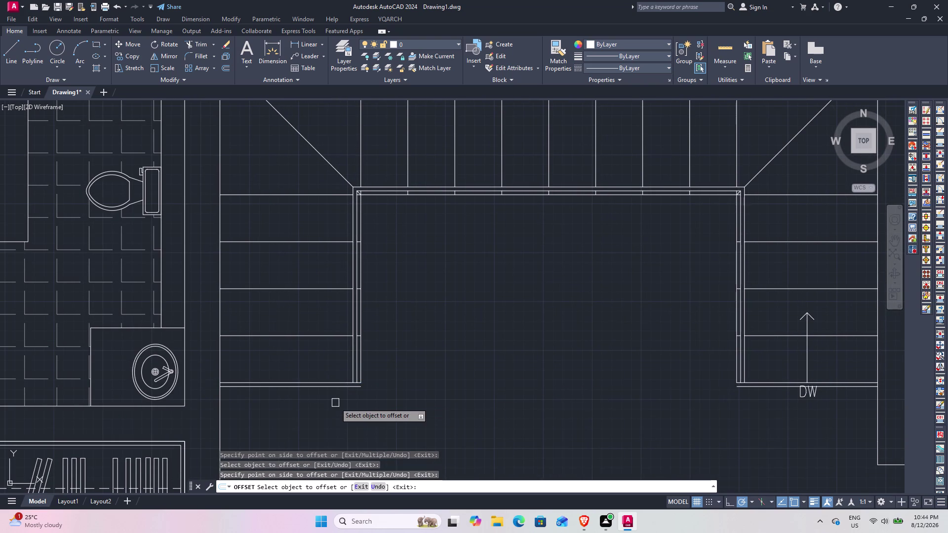
key(space)
Select both flights' bottom edge lines and attempt a JOIN, which fails.
key(e)
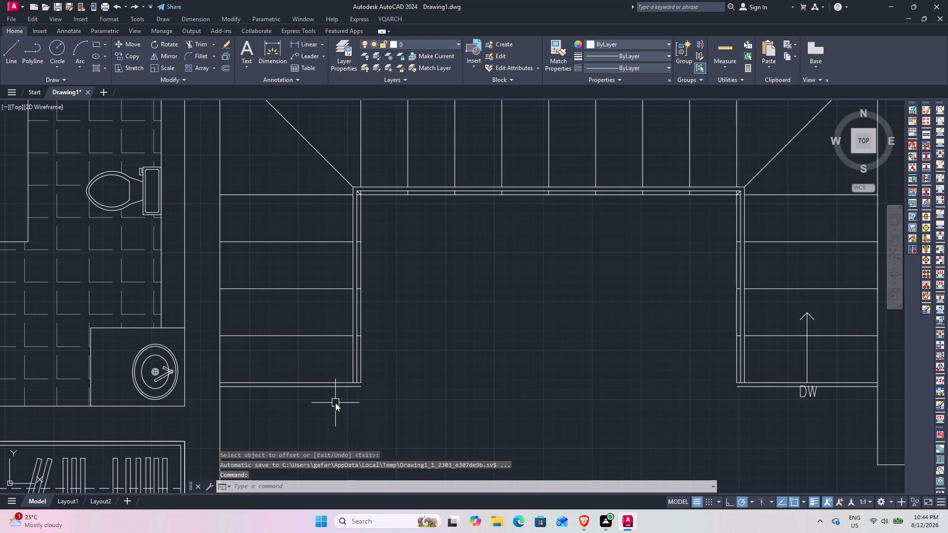
key(Escape)
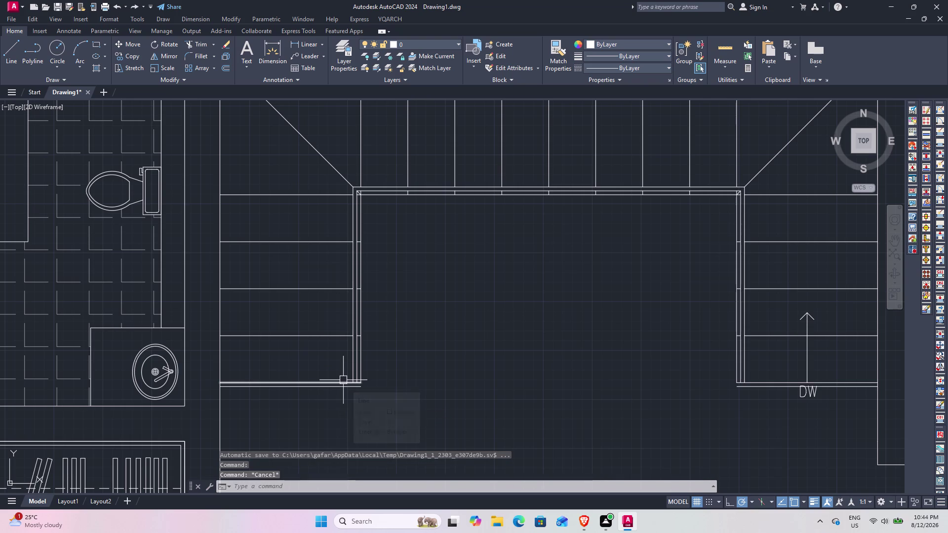
click(346, 398)
click(345, 383)
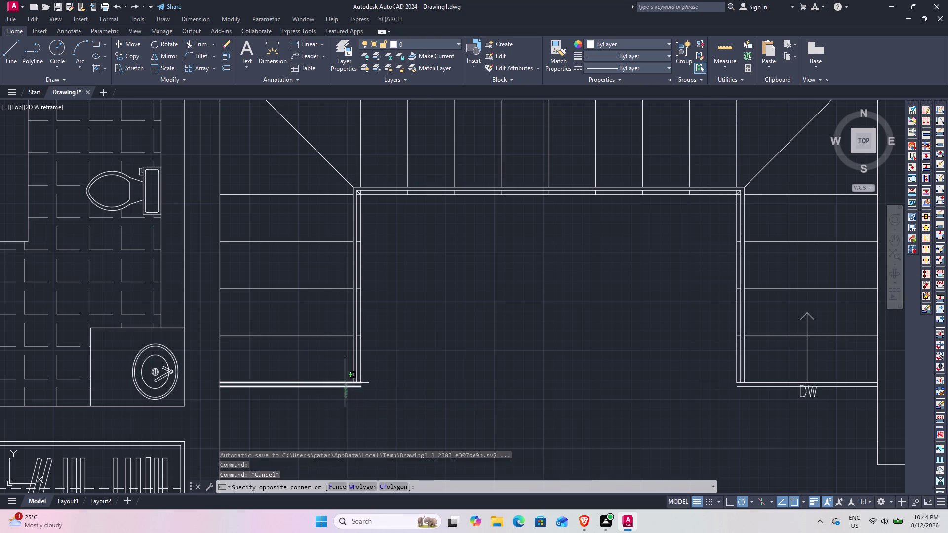
key(Escape)
drag(787, 406, 783, 397)
click(773, 373)
drag(311, 412, 308, 397)
click(304, 379)
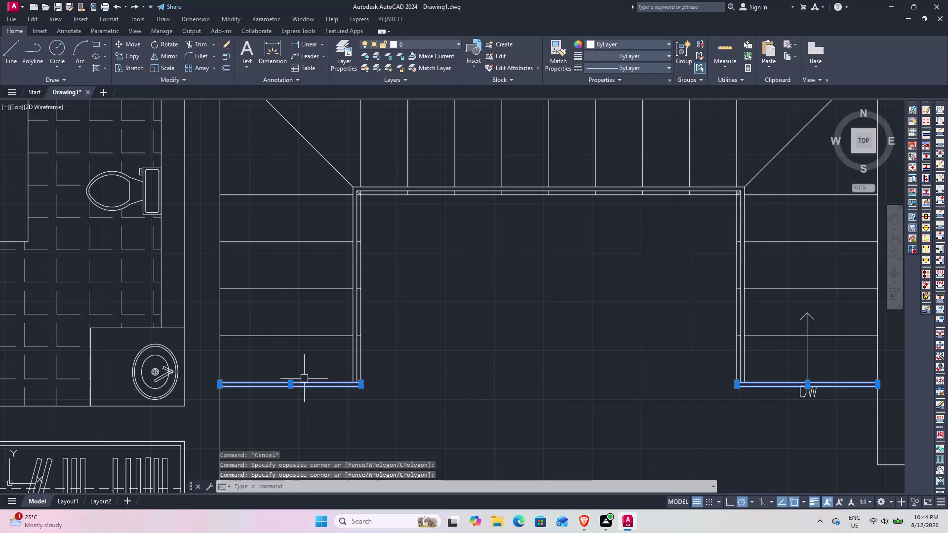
text(J)
key(space)
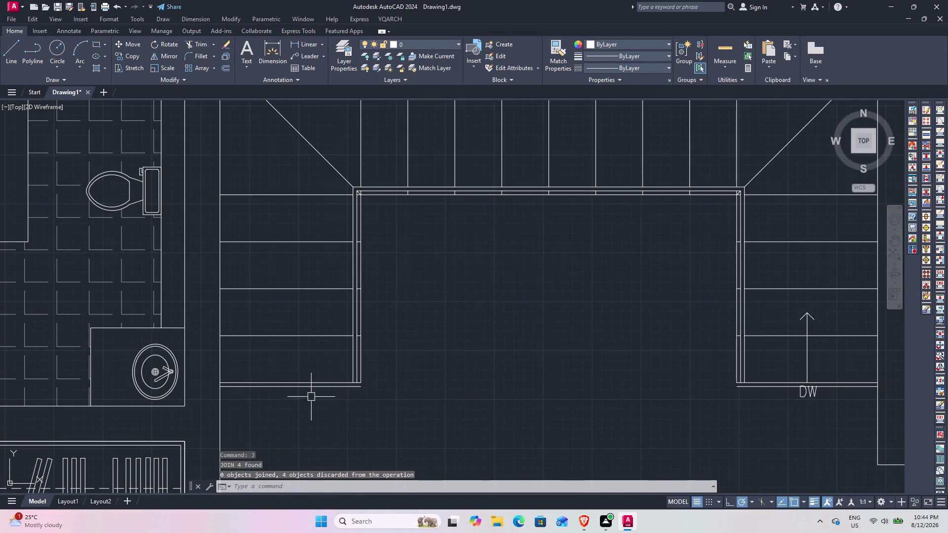
click(312, 400)
Join the lowest lines, then the other bottom lines, of both flights into single lines.
click(310, 385)
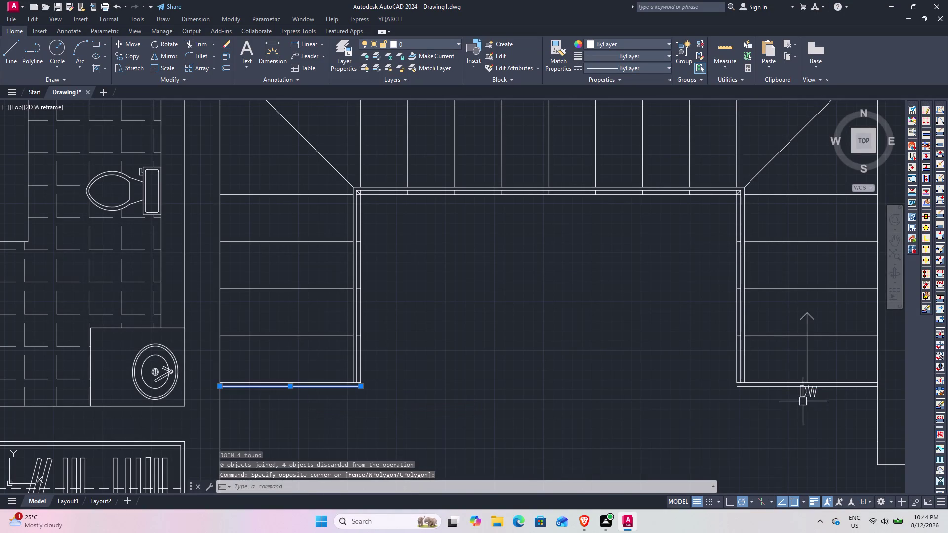
click(778, 388)
text(J)
key(space)
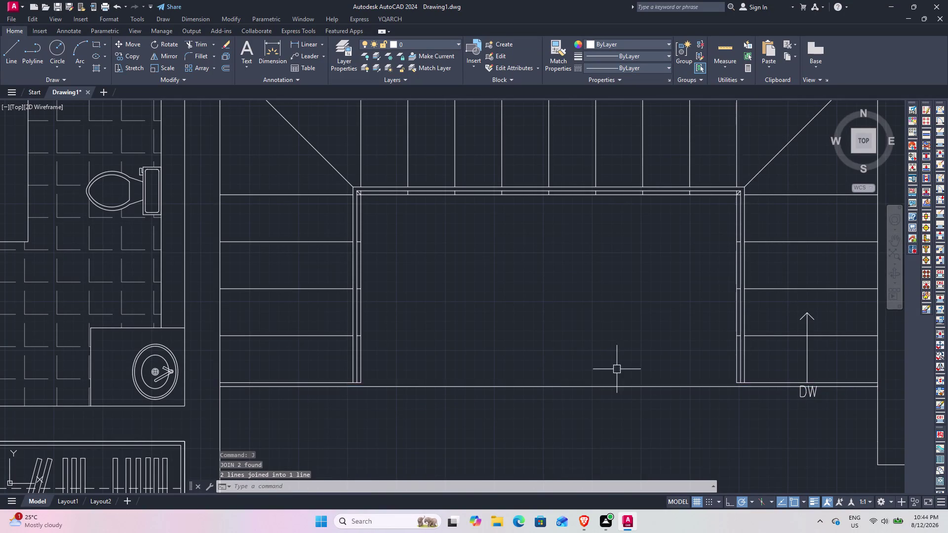
click(336, 383)
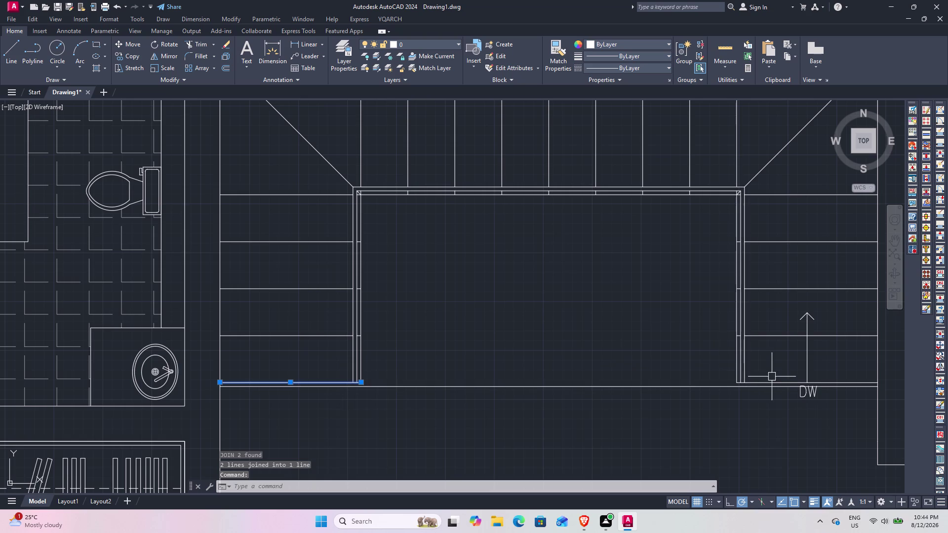
click(771, 381)
text(J)
key(space)
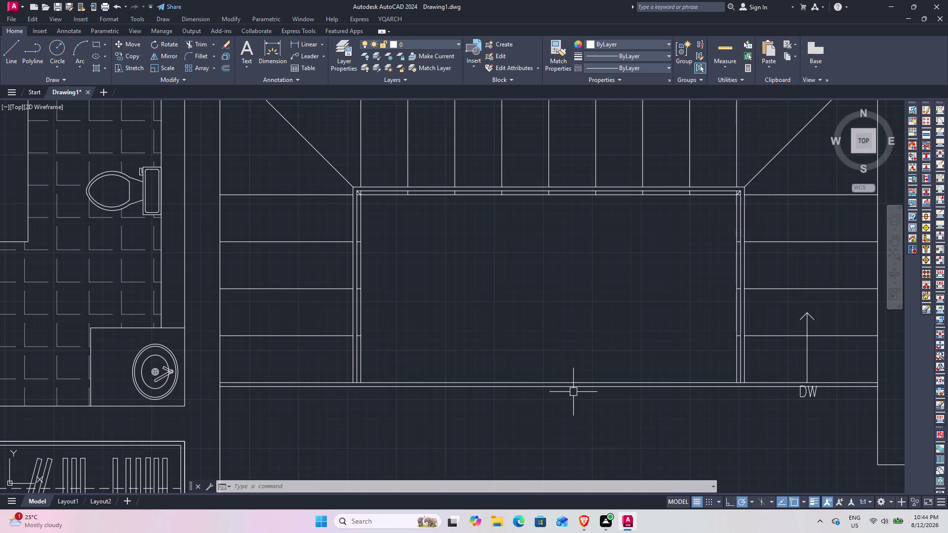
Zoom to the stair opening and draw a diagonal from its top-left to bottom-right corner.
key(Escape)
scroll(down, 3)
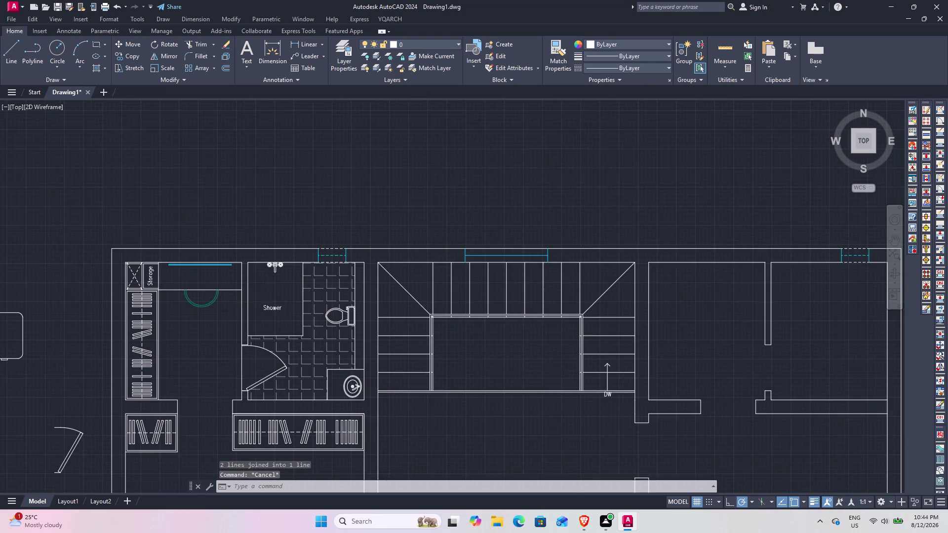
scroll(up, 3)
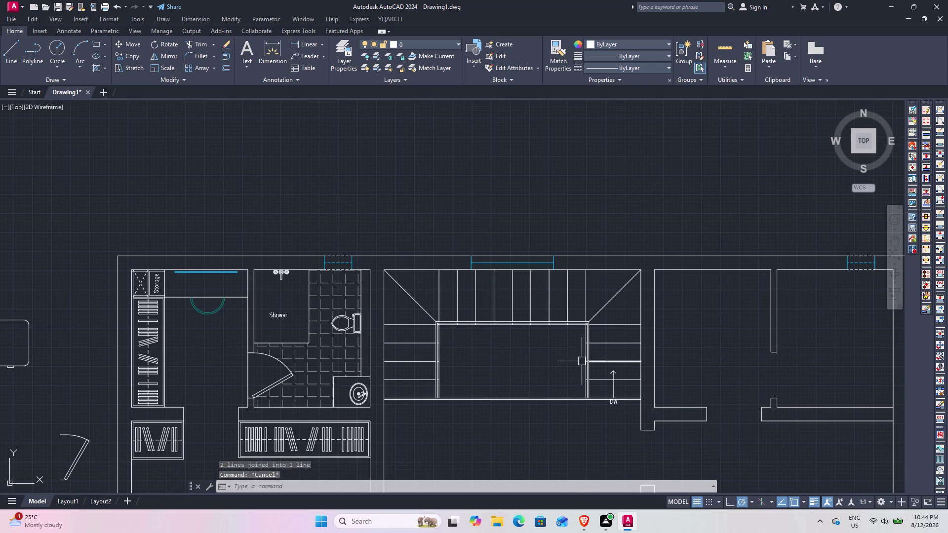
middle_drag(490, 366, 467, 315)
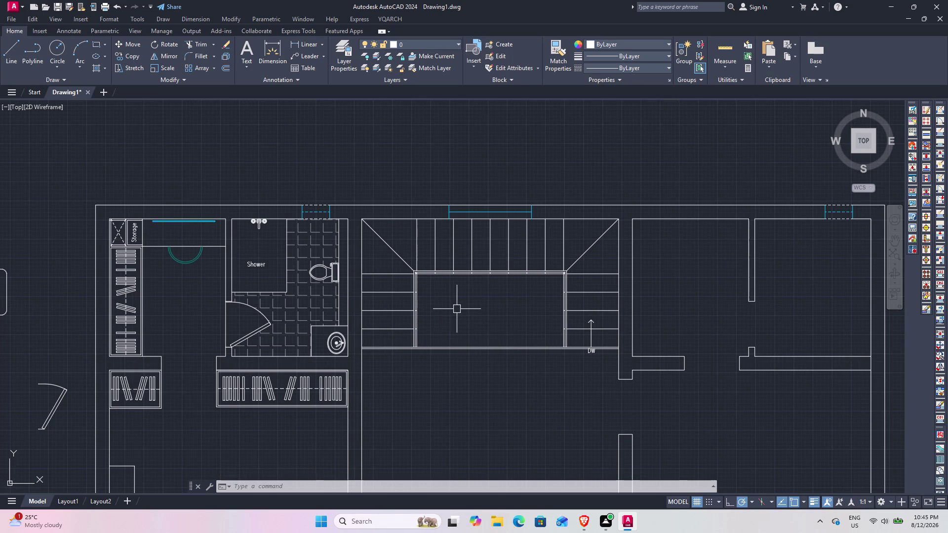
scroll(up, 3)
middle_drag(447, 309, 406, 319)
key(l)
key(space)
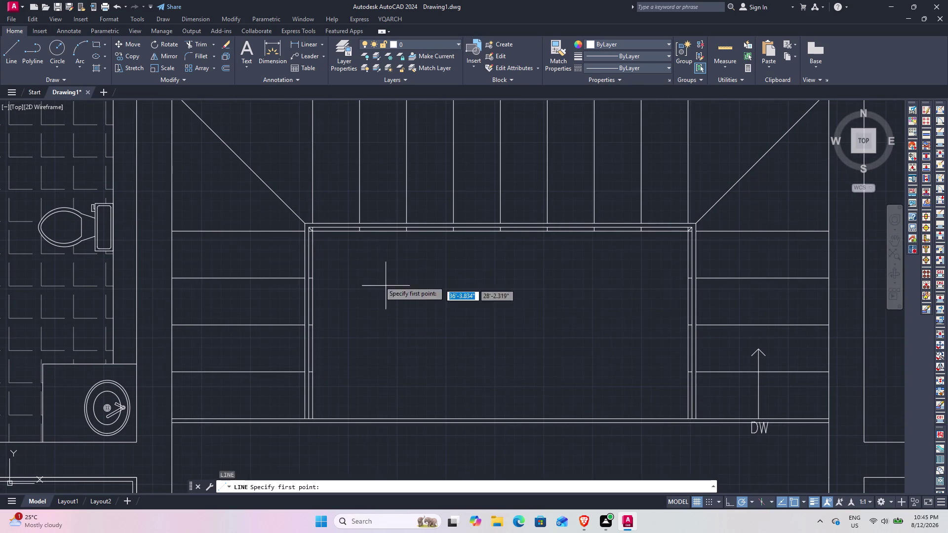
click(316, 234)
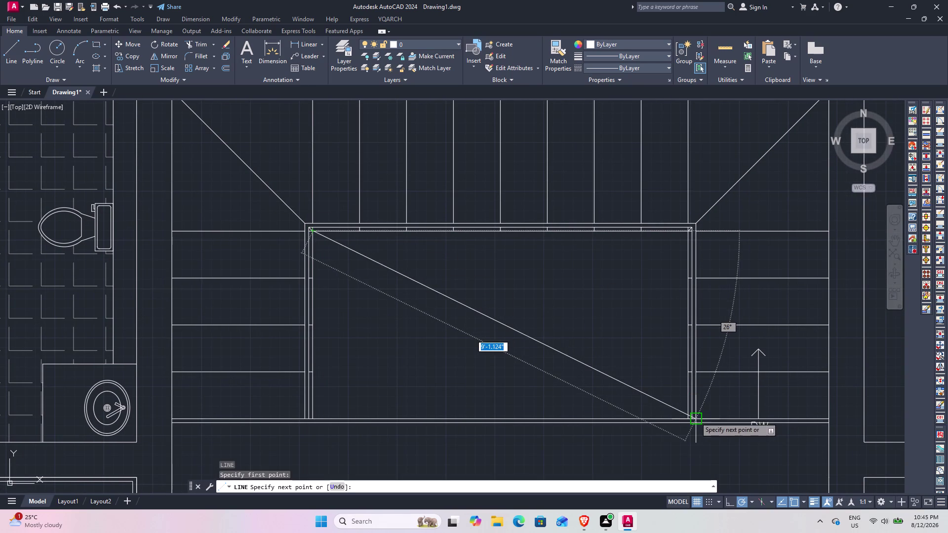
click(687, 419)
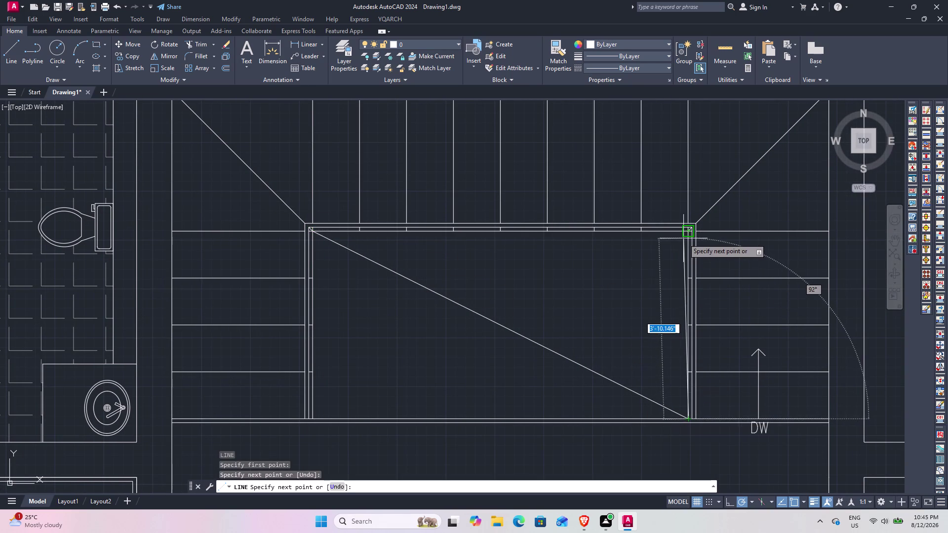
key(space)
Draw the second diagonal top-right to bottom-left, then select the dashed storage cross.
key(space)
click(689, 231)
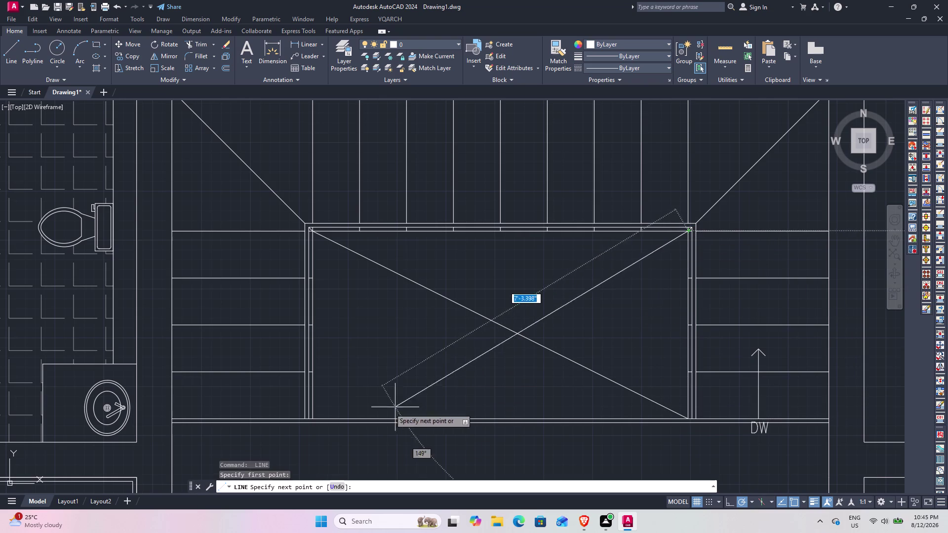
click(313, 414)
key(space)
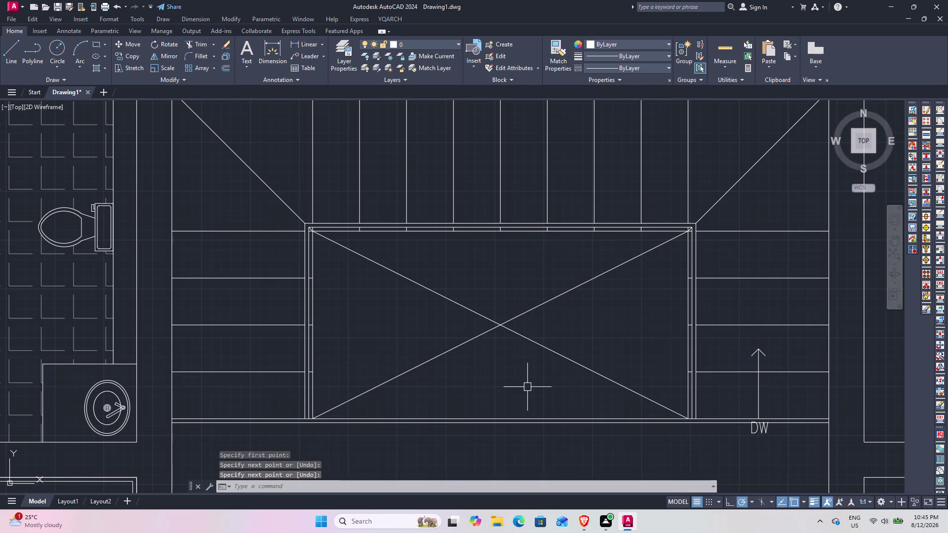
scroll(down, 3)
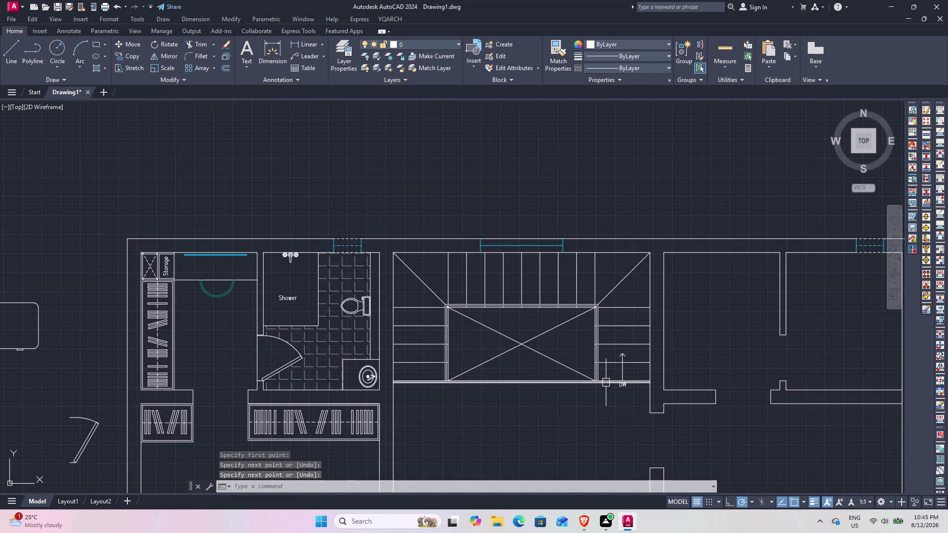
click(148, 262)
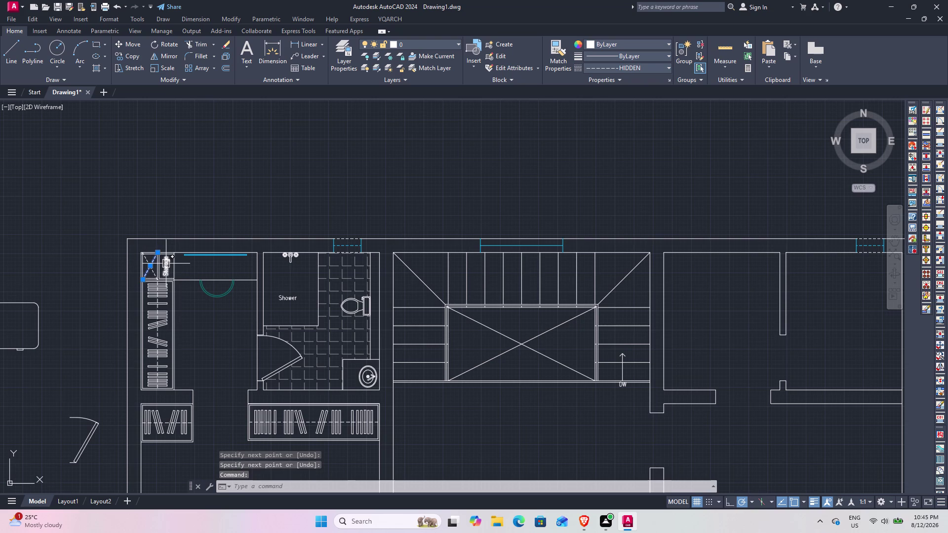
Match the storage cross's dashed linetype onto both stair diagonals with MA.
text(MA)
key(space)
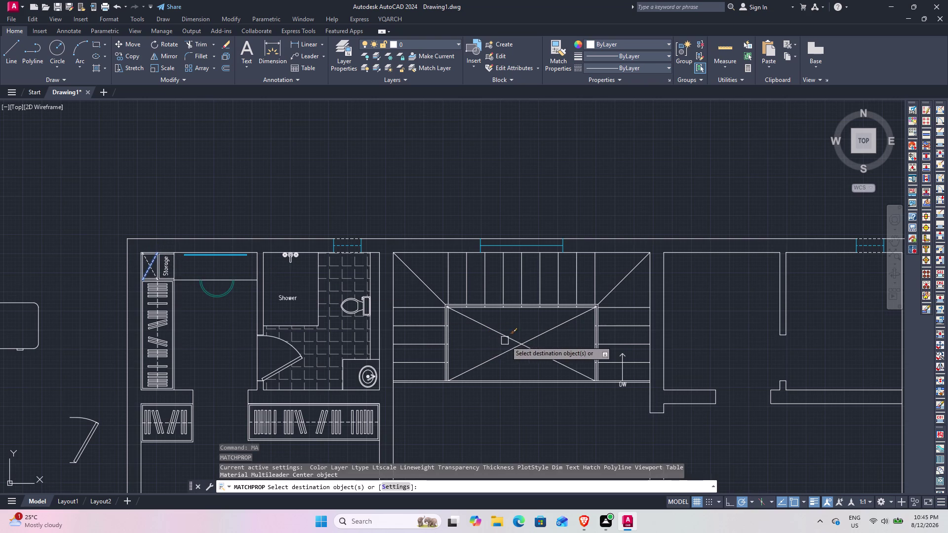
click(538, 364)
click(489, 321)
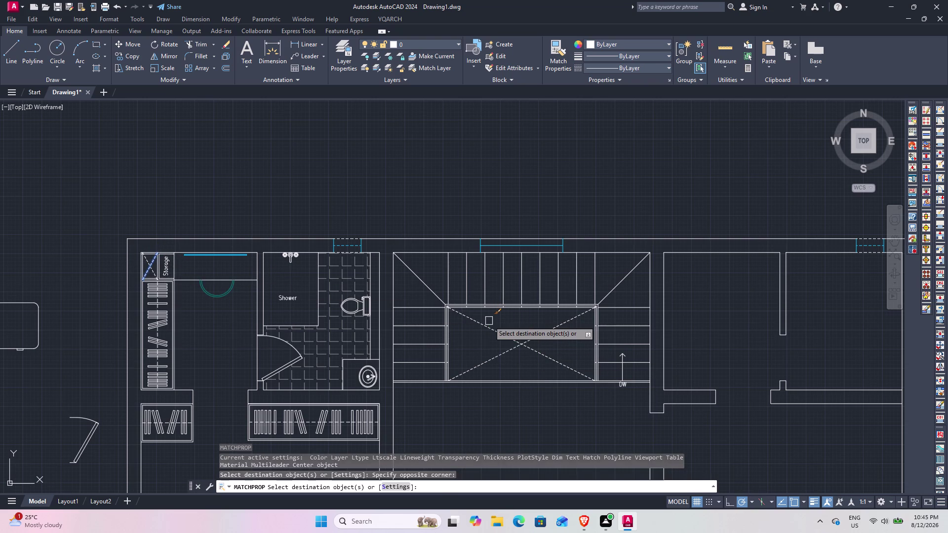
key(space)
scroll(up, 3)
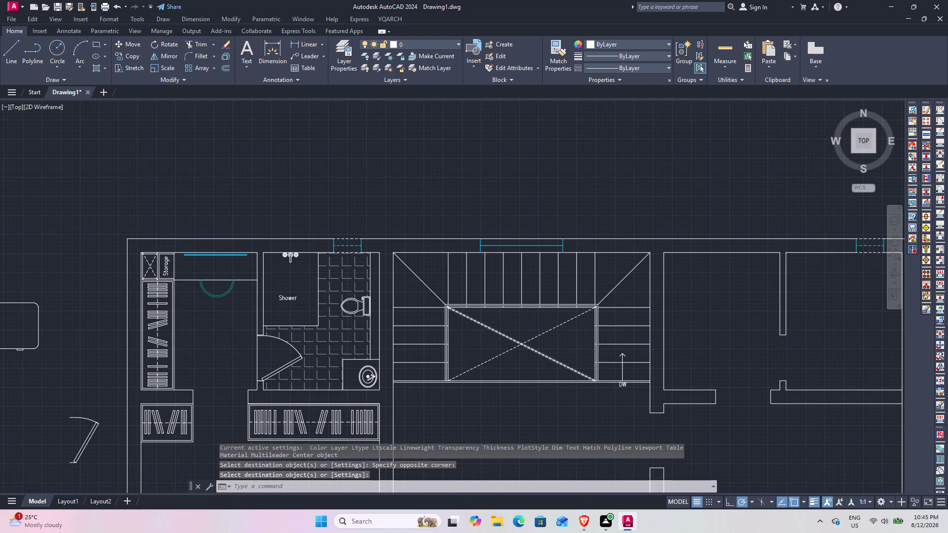
scroll(down, 3)
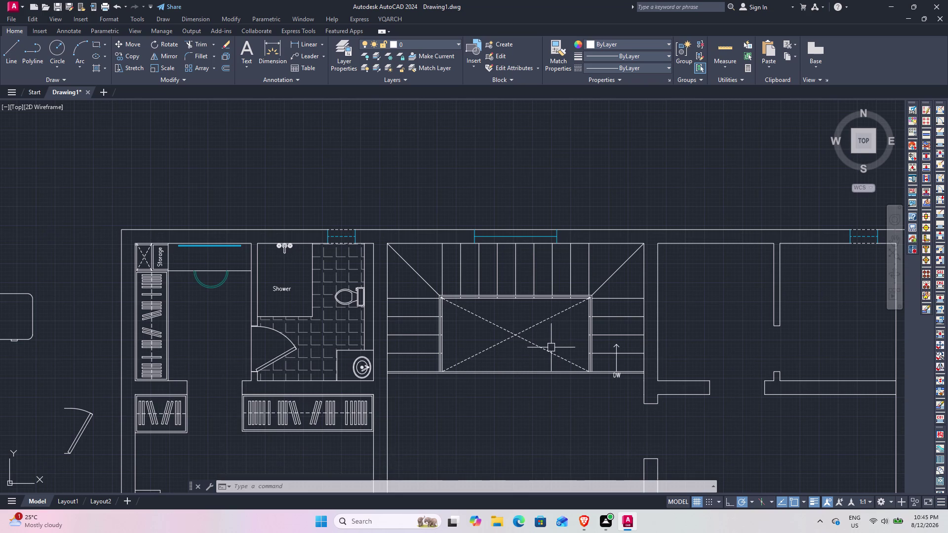
scroll(down, 3)
Copy the curved sofa from the lower-left bedroom into the living area.
middle_drag(444, 385, 457, 250)
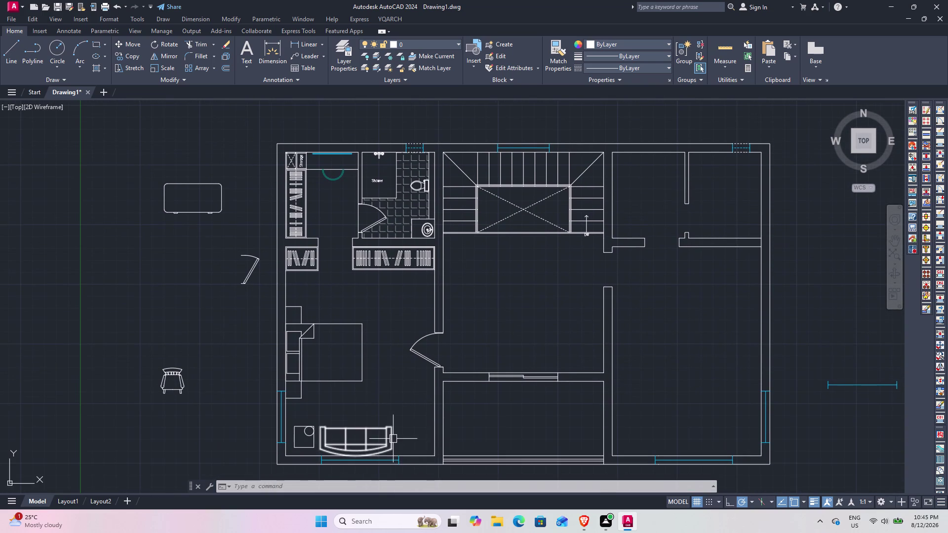
click(391, 440)
text(C)
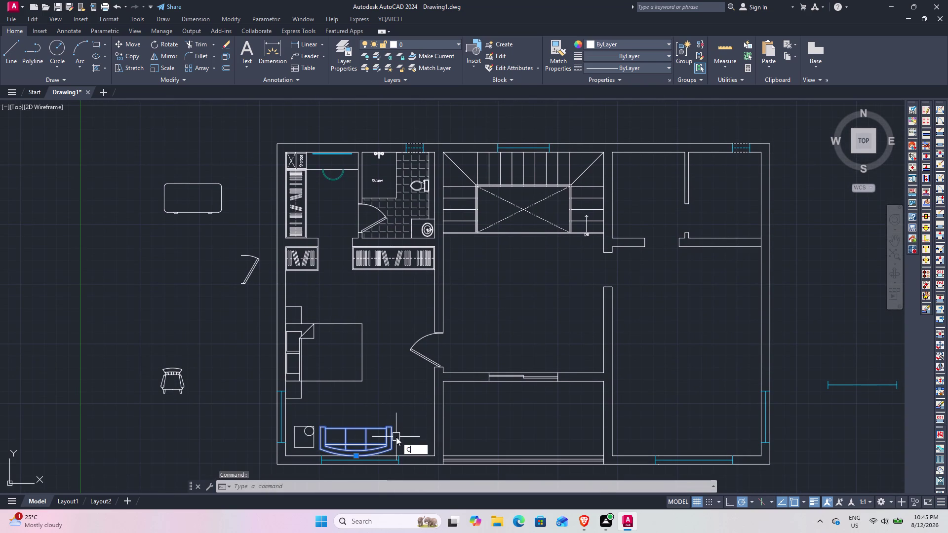
text(O)
key(space)
click(386, 437)
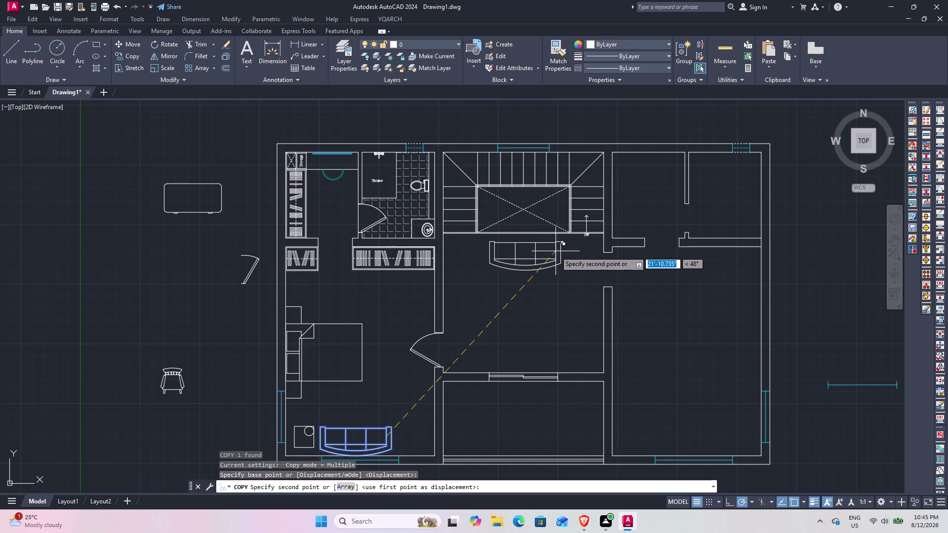
click(556, 251)
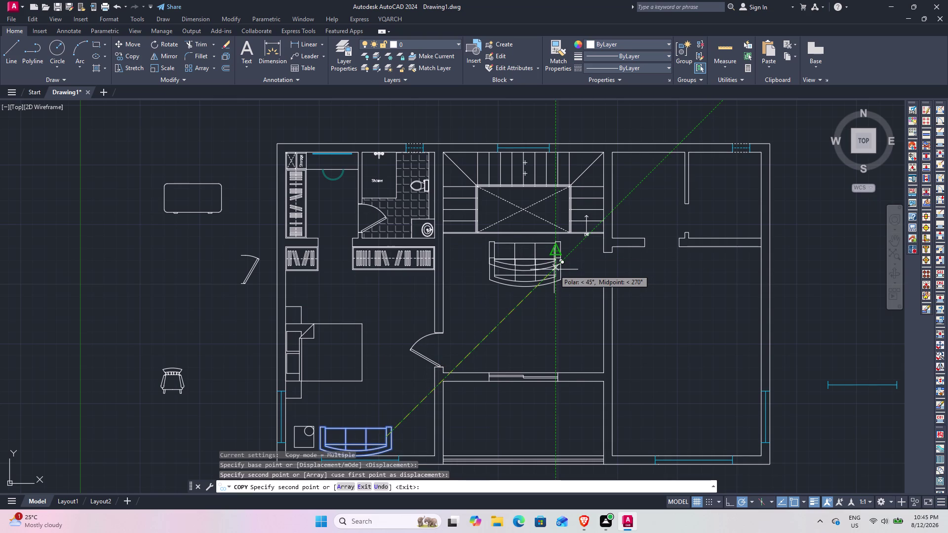
key(Escape)
Rotate the sofa copy 90° so it stands upright.
click(554, 270)
text(R)
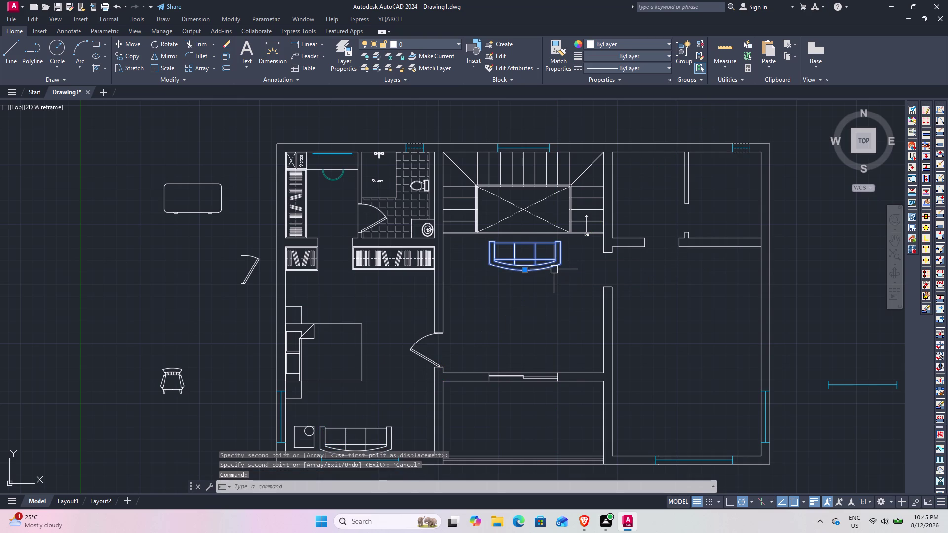
text(O)
key(space)
click(554, 258)
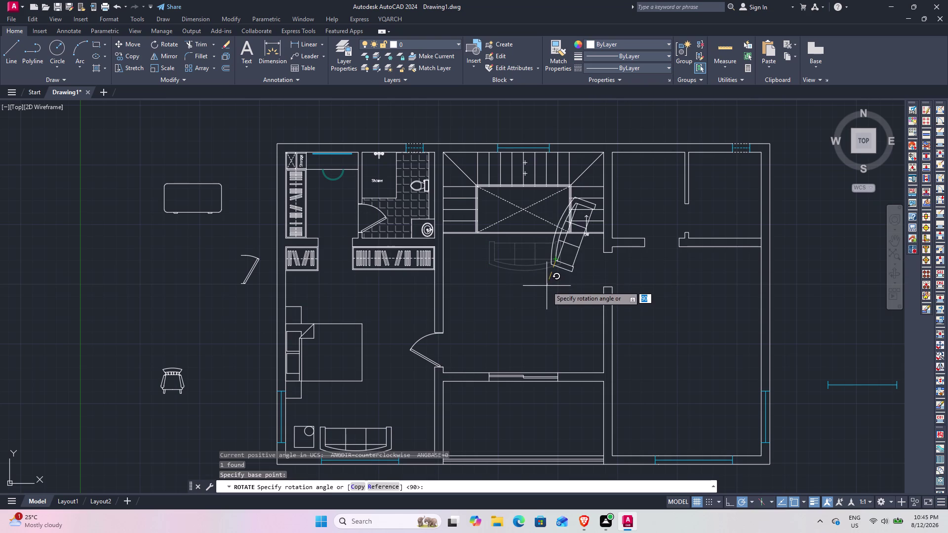
click(552, 275)
Move the upright sofa against the living area's left wall.
click(562, 255)
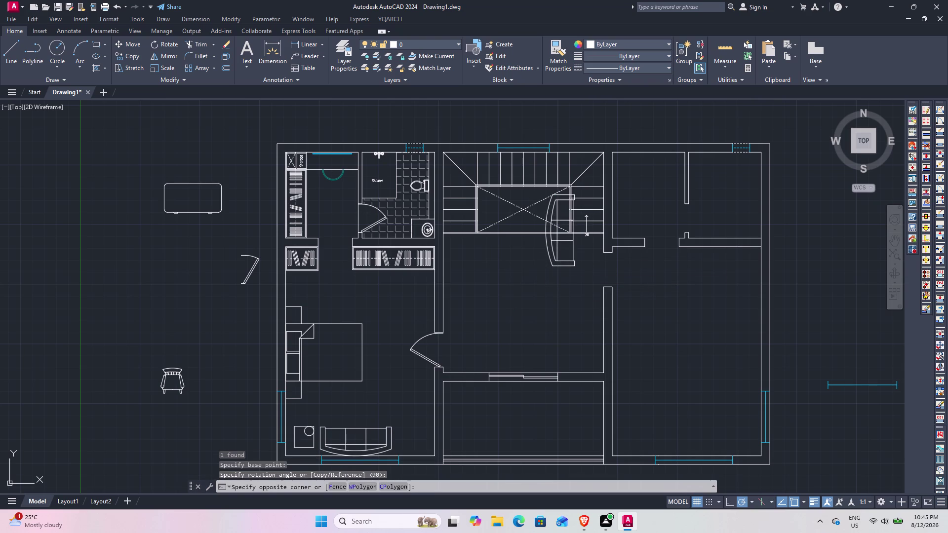
double_click(566, 269)
click(559, 260)
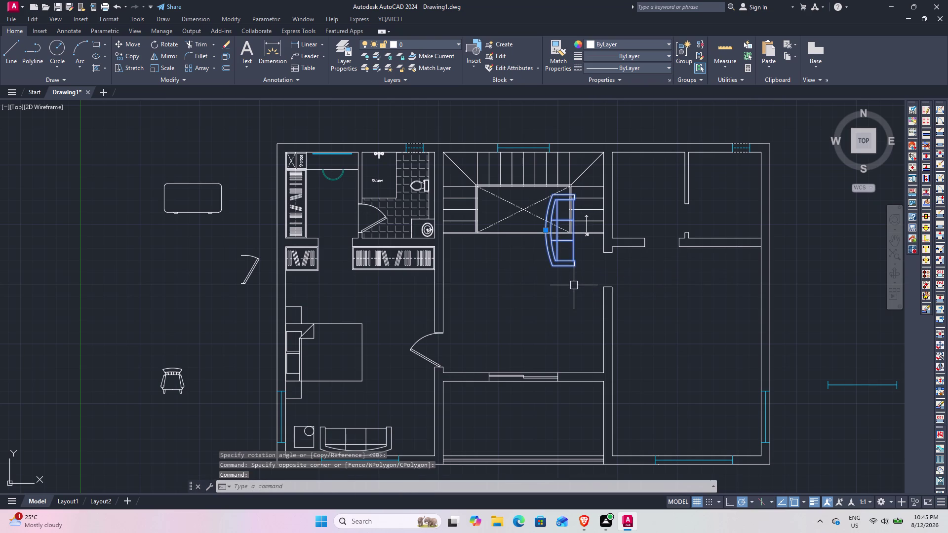
text(M)
key(space)
click(552, 267)
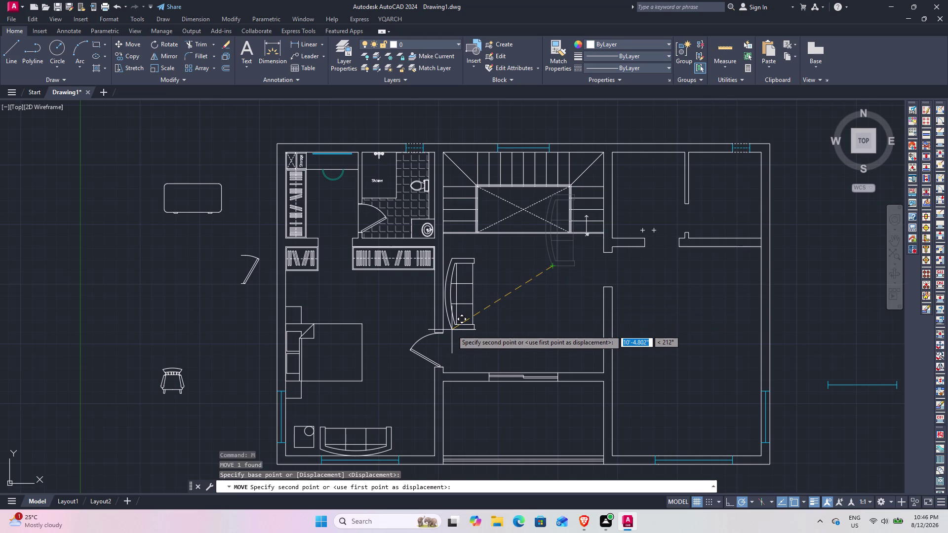
click(452, 330)
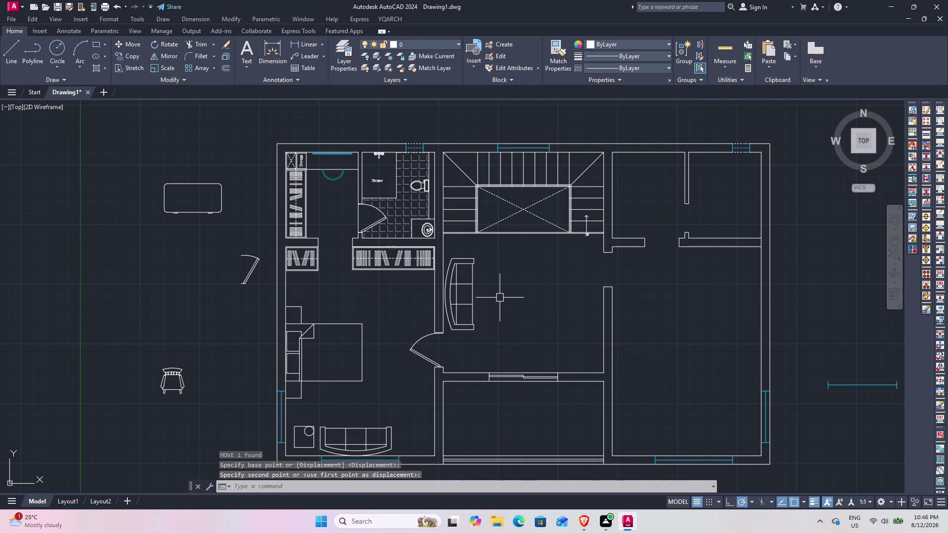
scroll(up, 3)
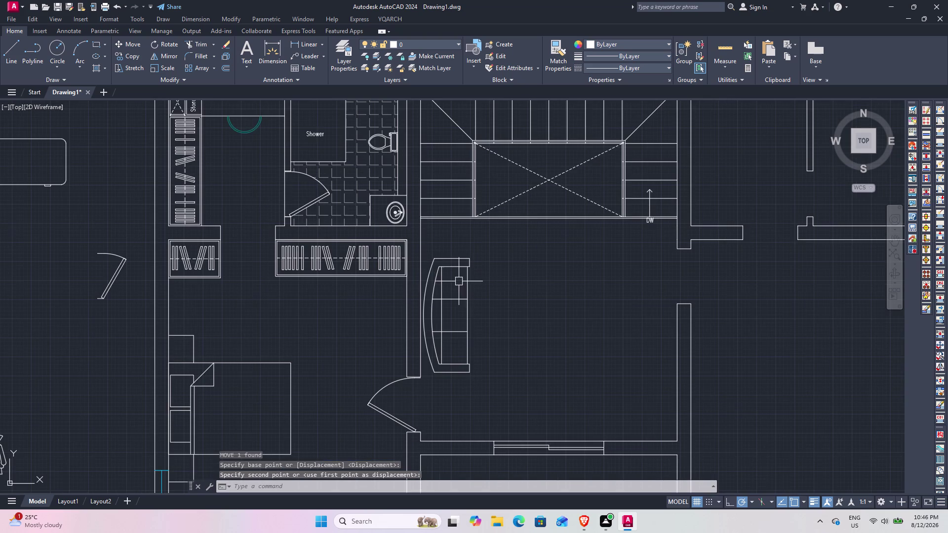
Rotate a copy of the upright sofa 270° with Ortho on, laying it horizontal.
middle_drag(442, 281, 428, 305)
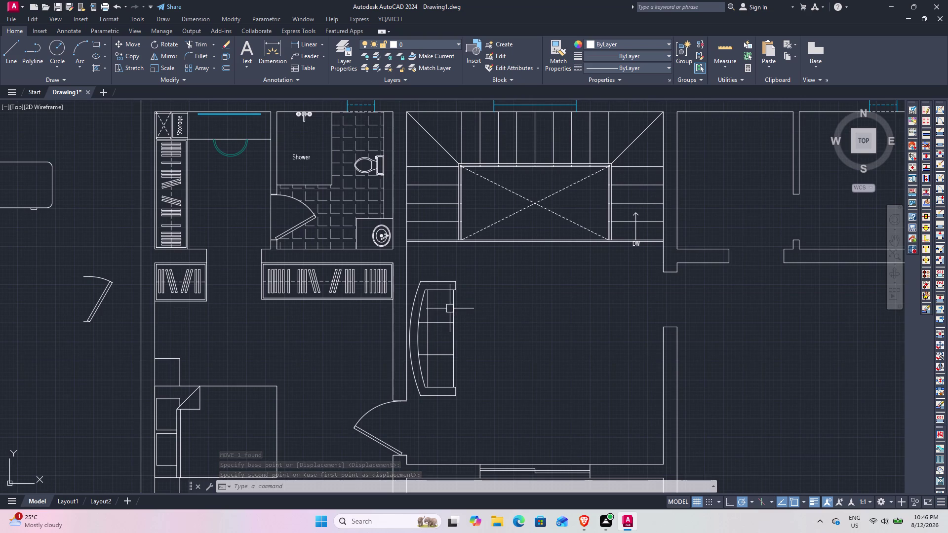
click(453, 298)
text(R)
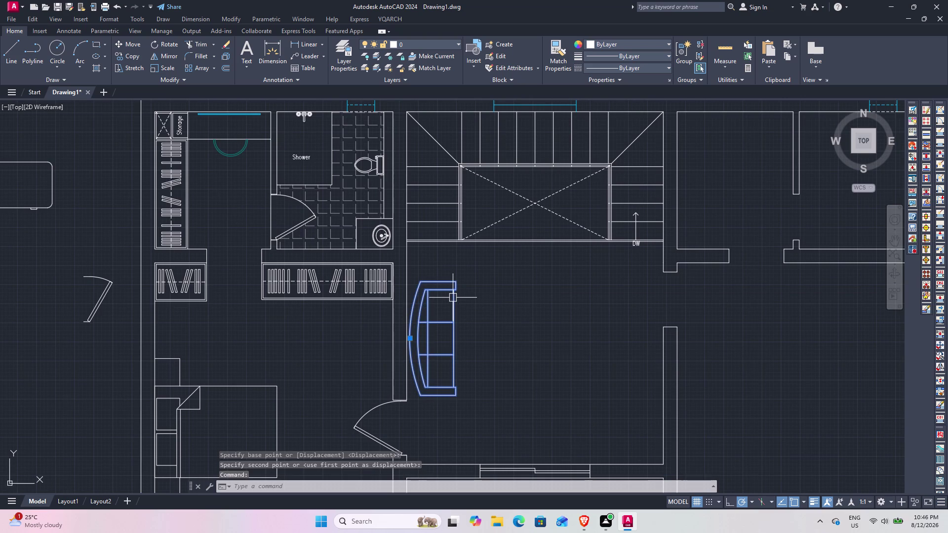
text(O)
key(space)
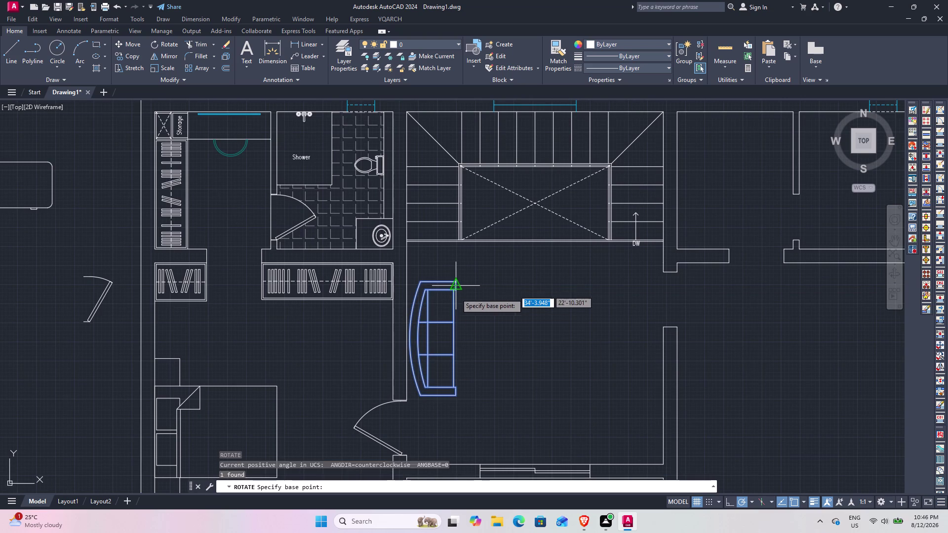
click(457, 279)
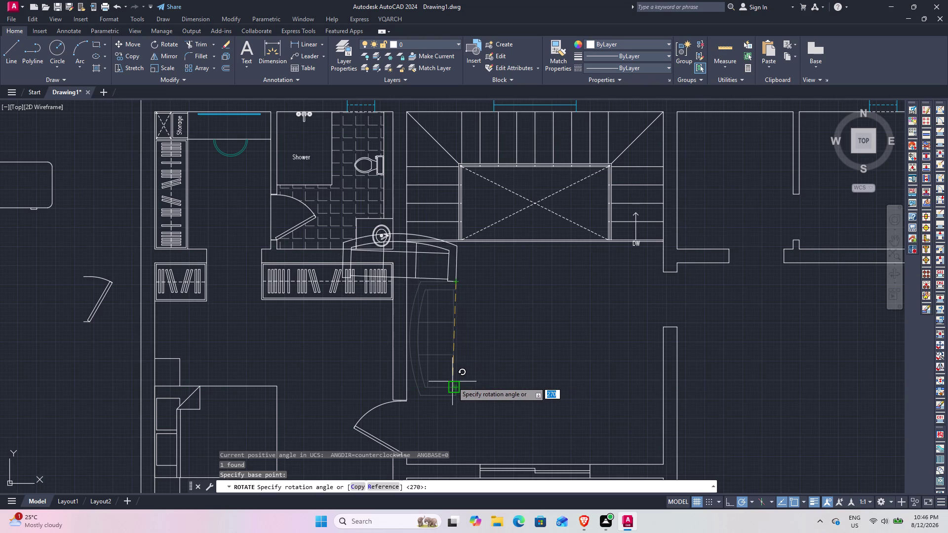
key(c)
key(space)
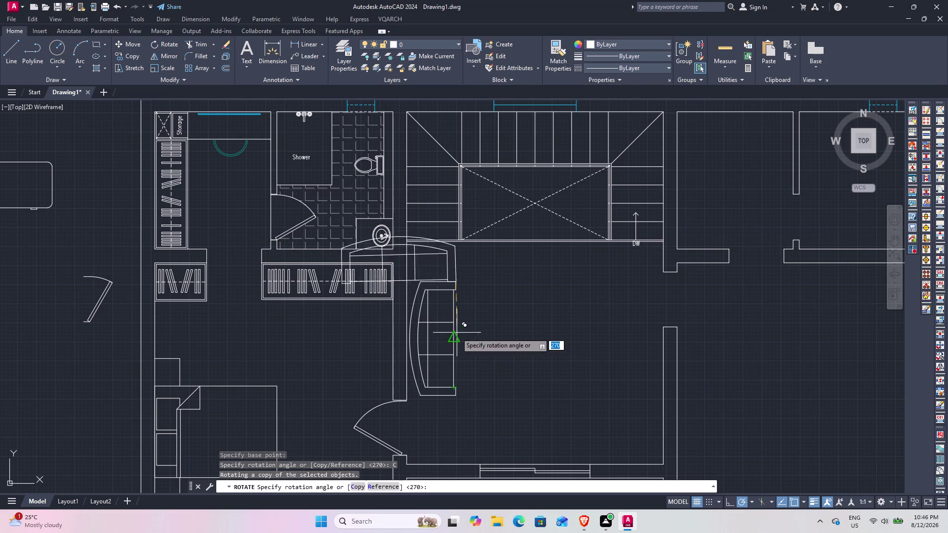
key(F8)
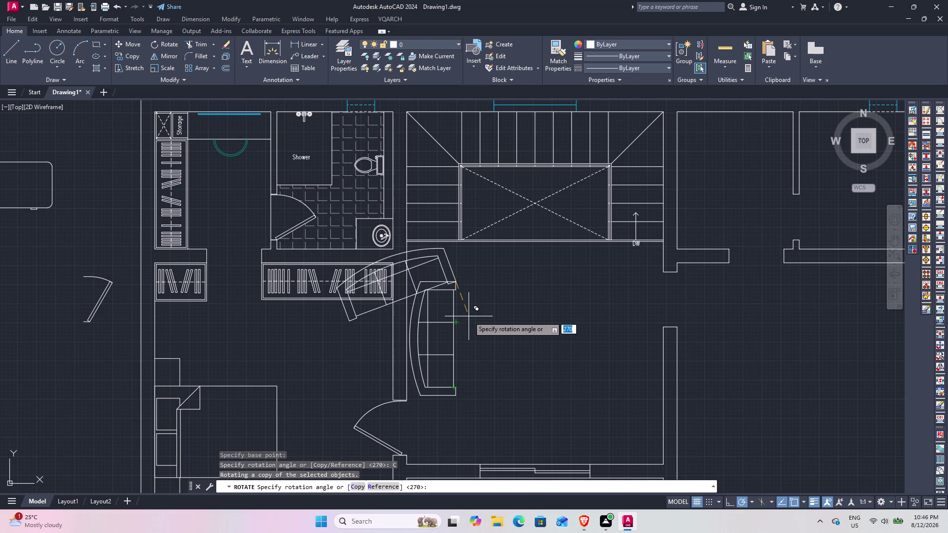
click(465, 347)
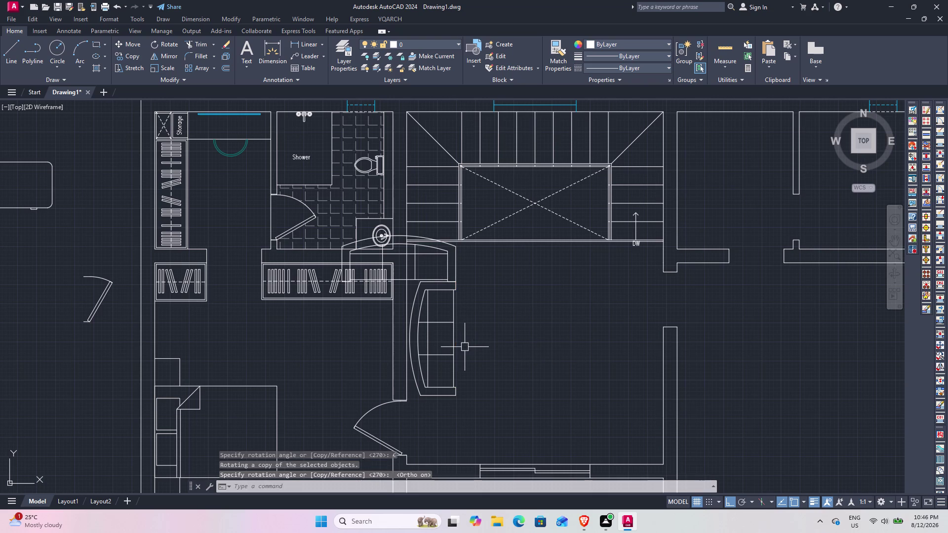
click(453, 266)
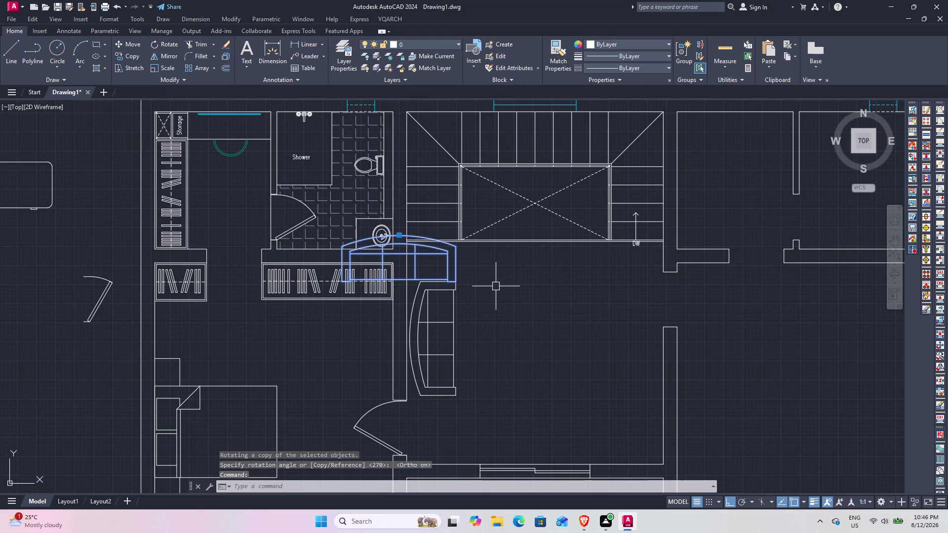
Move the horizontal sofa beneath the stair opening with Ortho off.
key(m)
key(space)
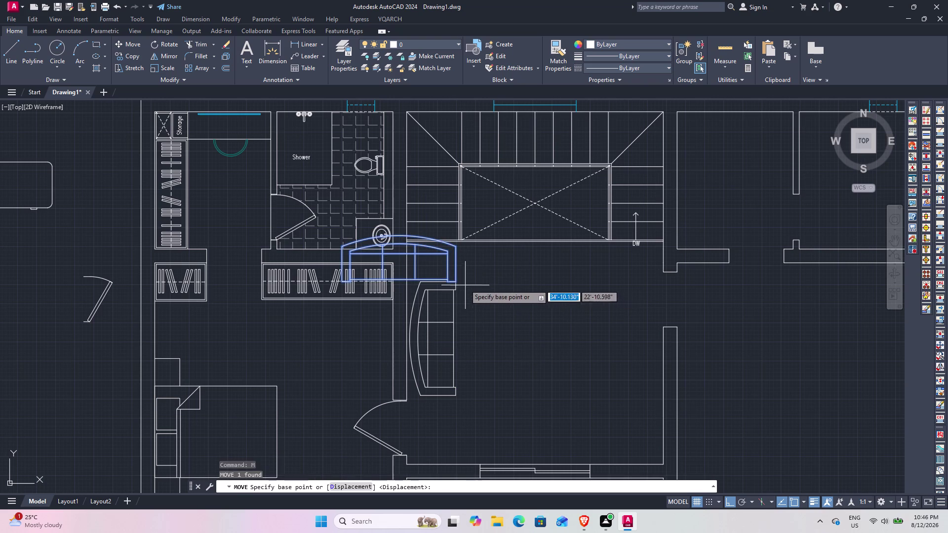
click(397, 236)
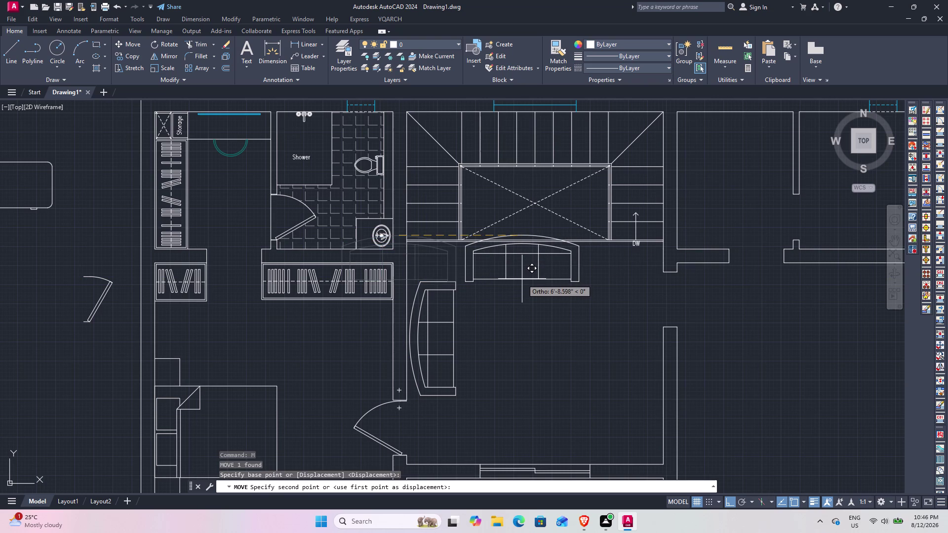
key(F8)
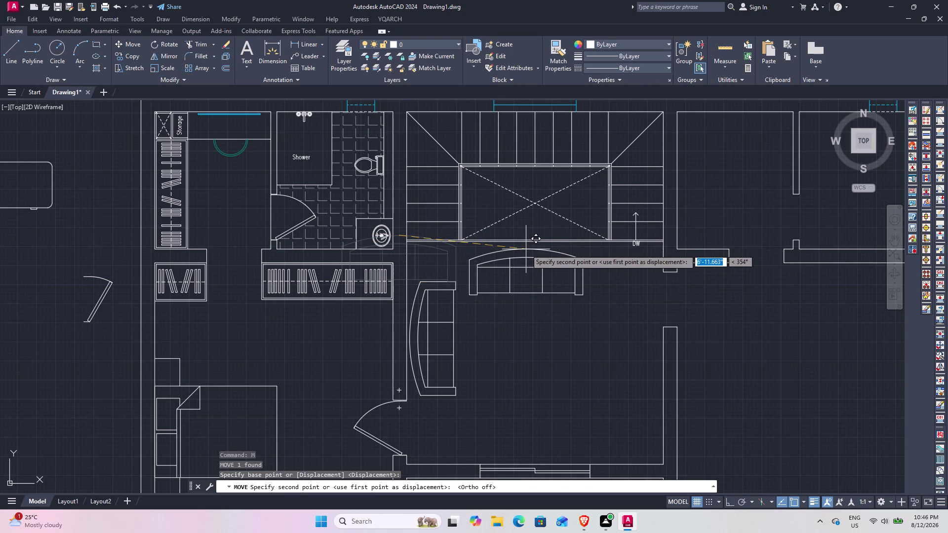
click(527, 245)
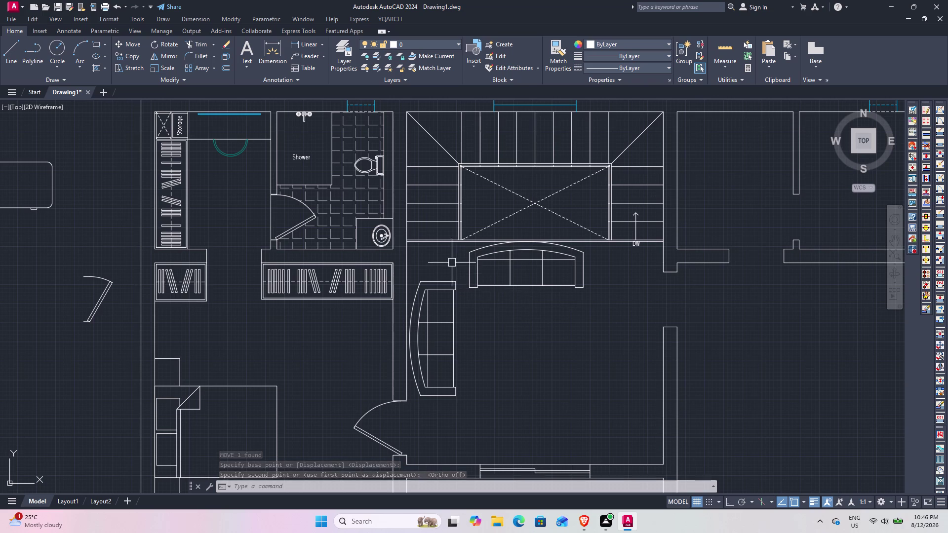
Select the round-lamp side table beside the bedroom sofa.
scroll(up, 3)
scroll(down, 3)
middle_drag(398, 310, 486, 308)
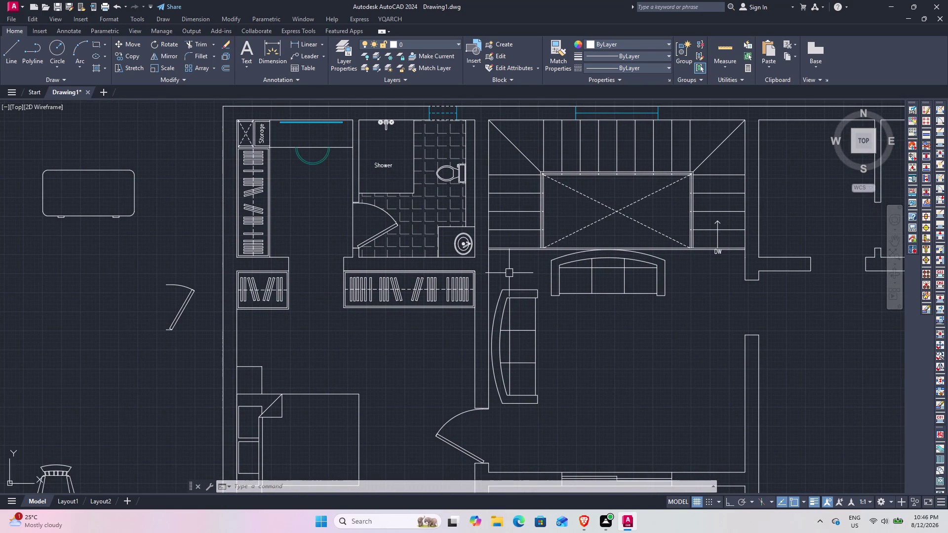
scroll(down, 3)
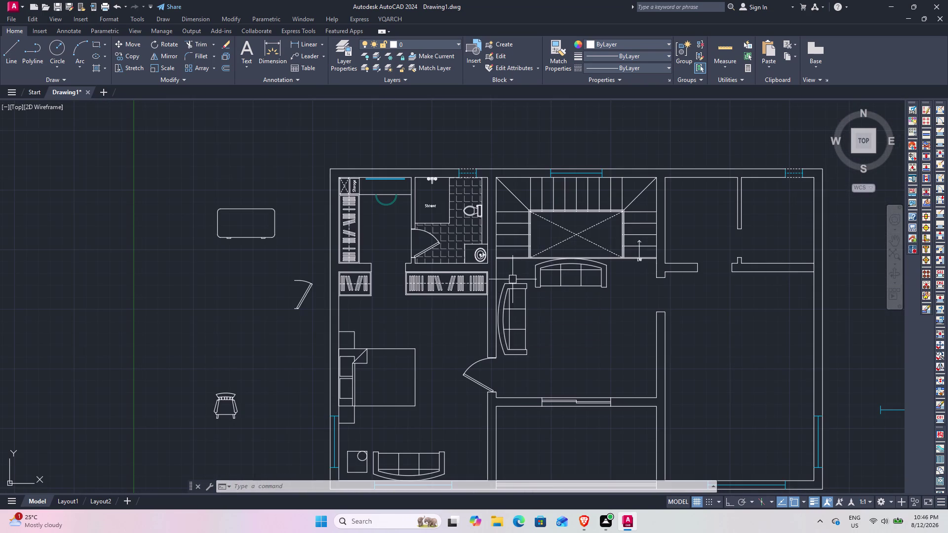
scroll(up, 3)
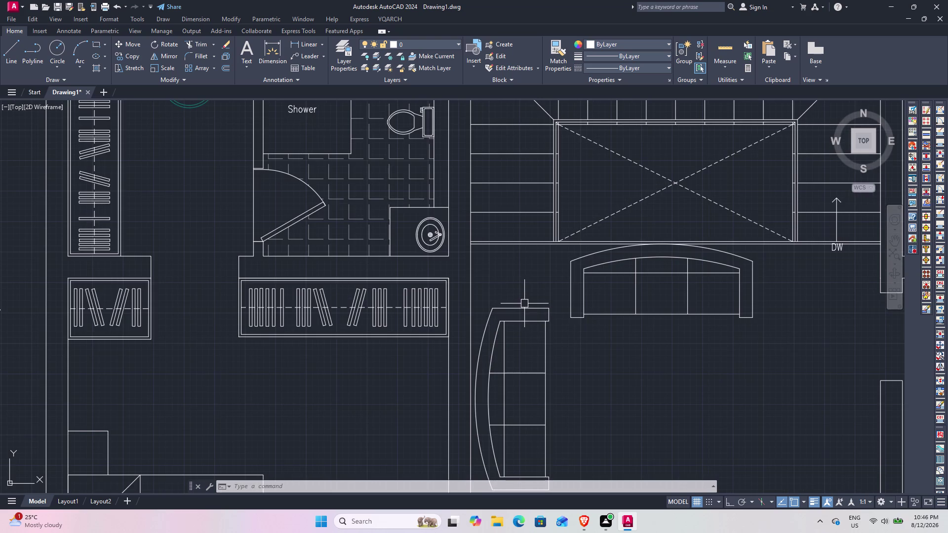
scroll(down, 3)
middle_drag(484, 348, 484, 299)
scroll(up, 3)
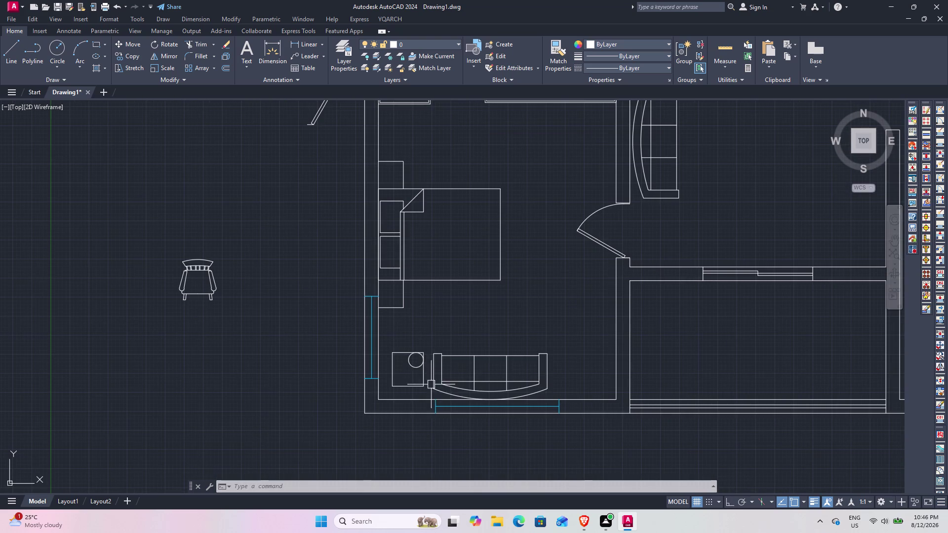
drag(428, 394, 424, 384)
click(397, 341)
Copy the side table to the living area corner between the two sofas.
text(C)
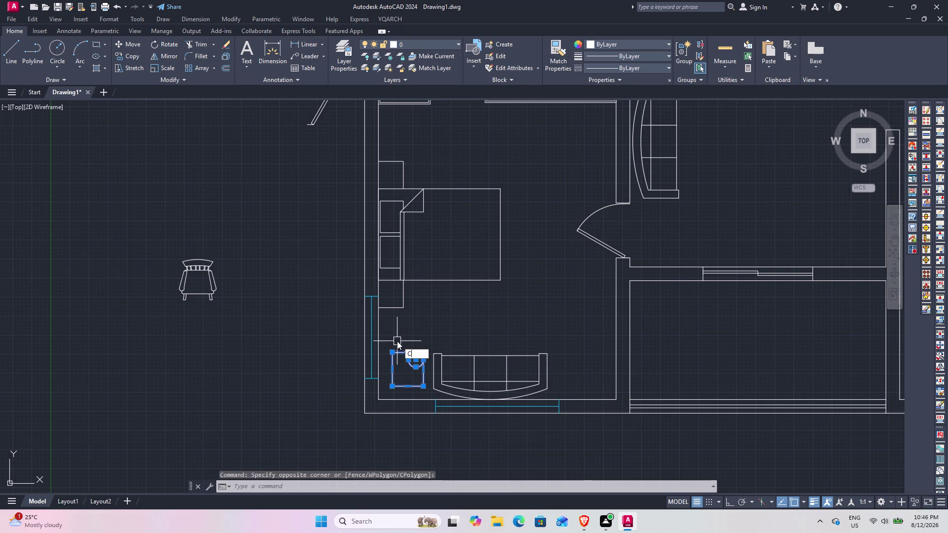
text(O)
key(space)
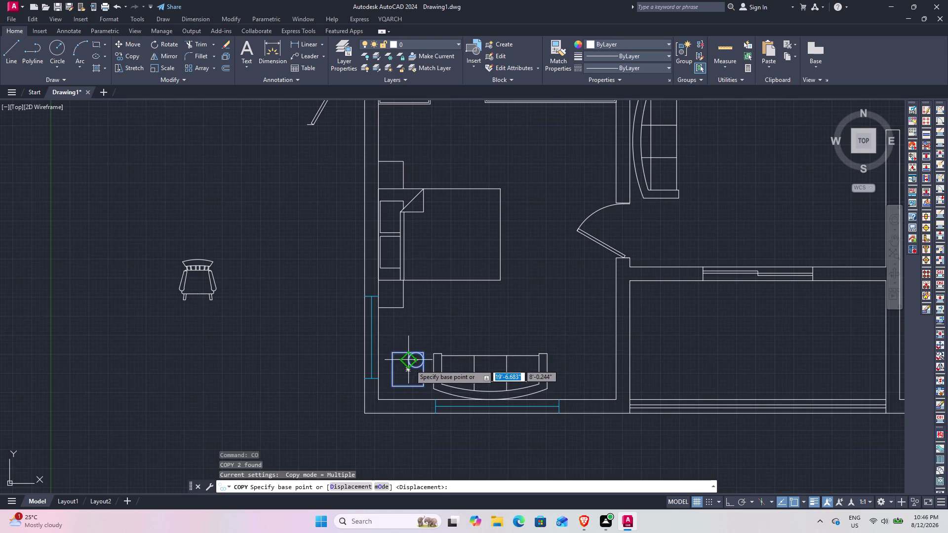
click(405, 372)
middle_drag(634, 218, 456, 471)
scroll(up, 3)
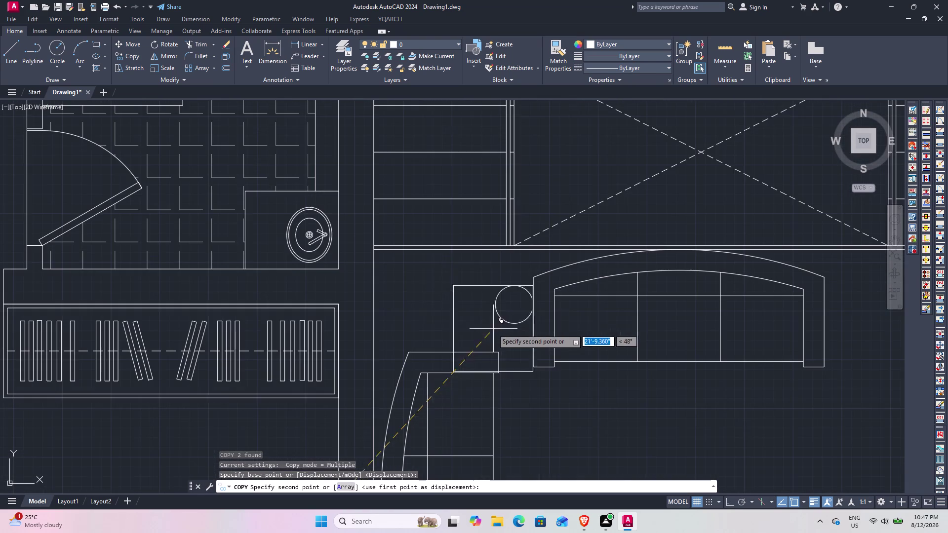
click(449, 302)
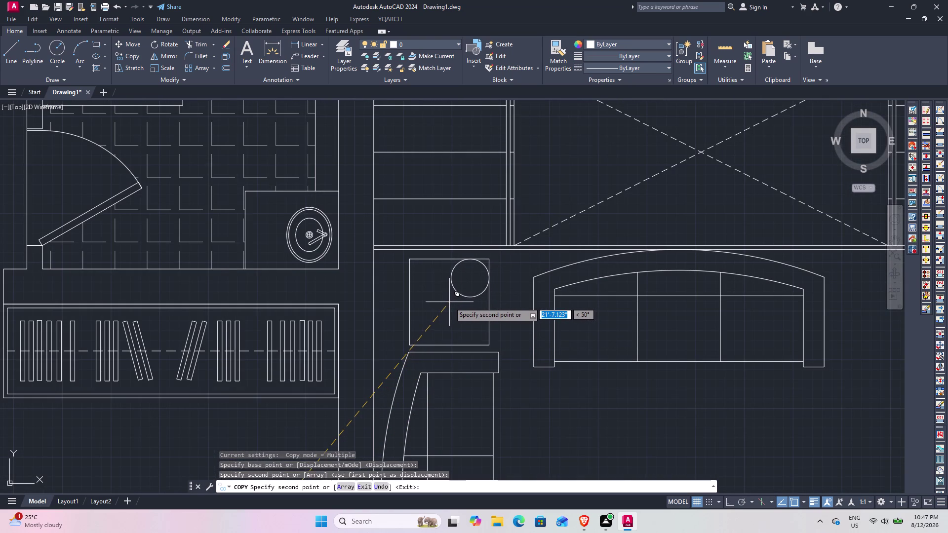
key(Escape)
Zoom out to the full plan and begin selecting the loose furniture at left.
scroll(down, 3)
middle_drag(561, 386, 542, 362)
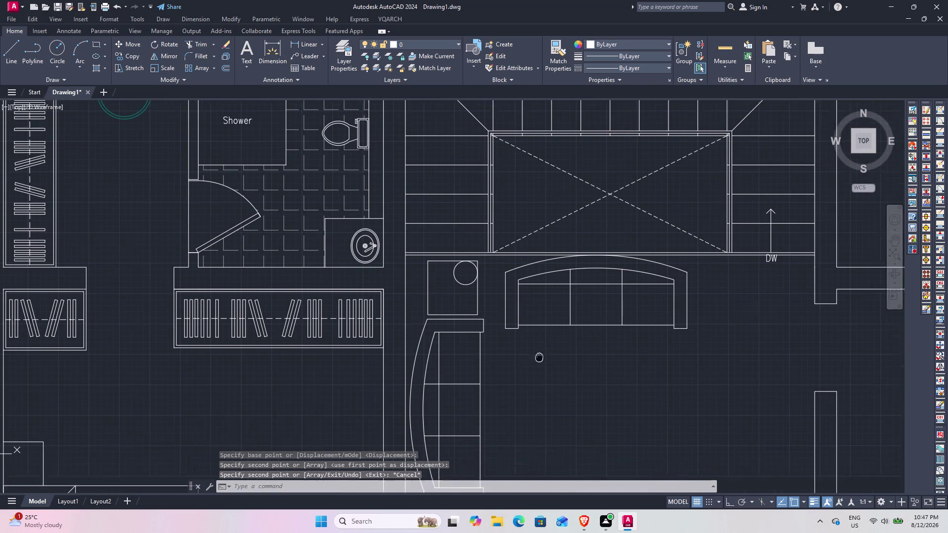
middle_drag(542, 362, 528, 344)
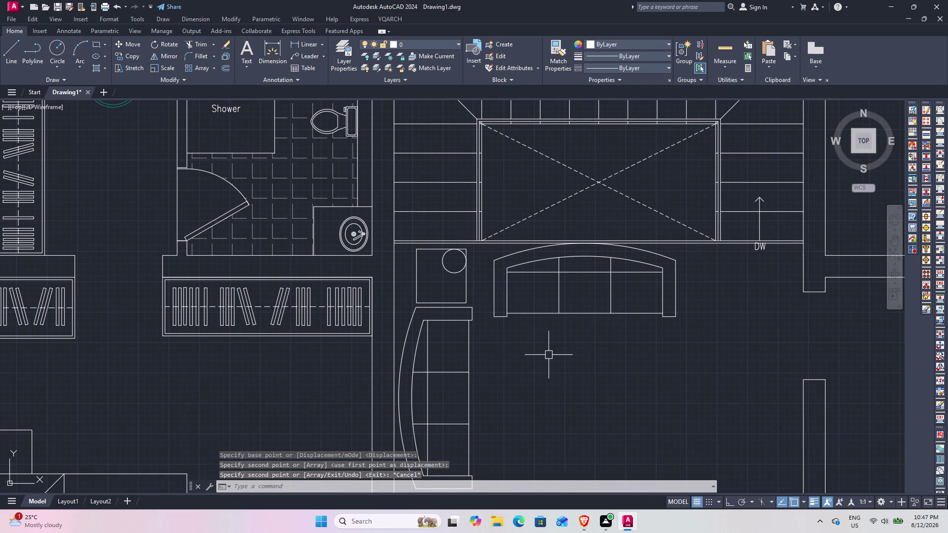
scroll(down, 3)
middle_drag(214, 318, 290, 305)
drag(206, 283, 200, 280)
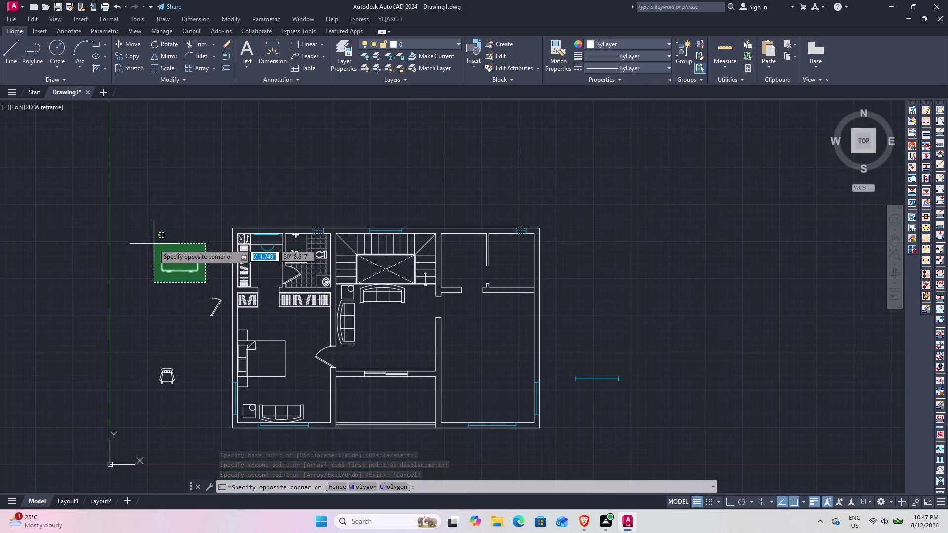
Move the loose coffee table from left of the plan into the living room.
click(147, 235)
text(M)
key(space)
click(158, 256)
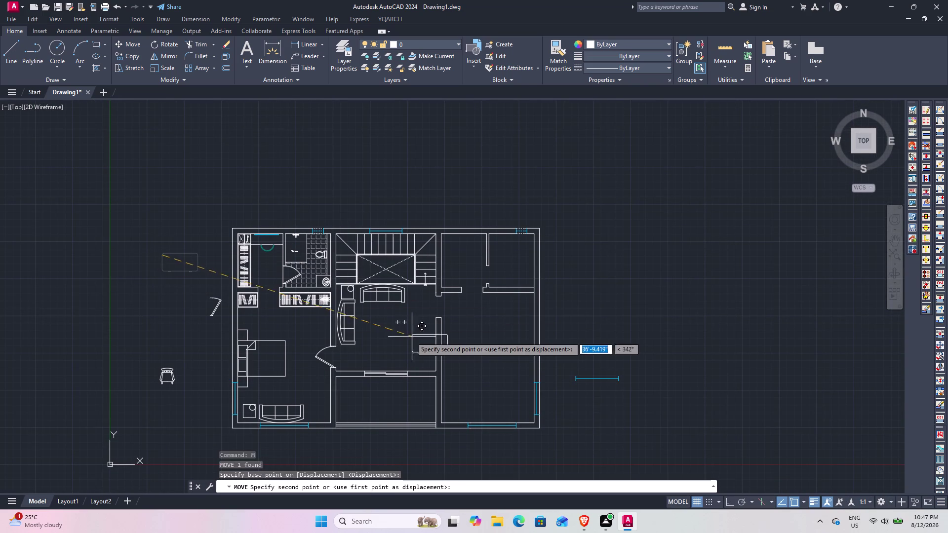
click(368, 317)
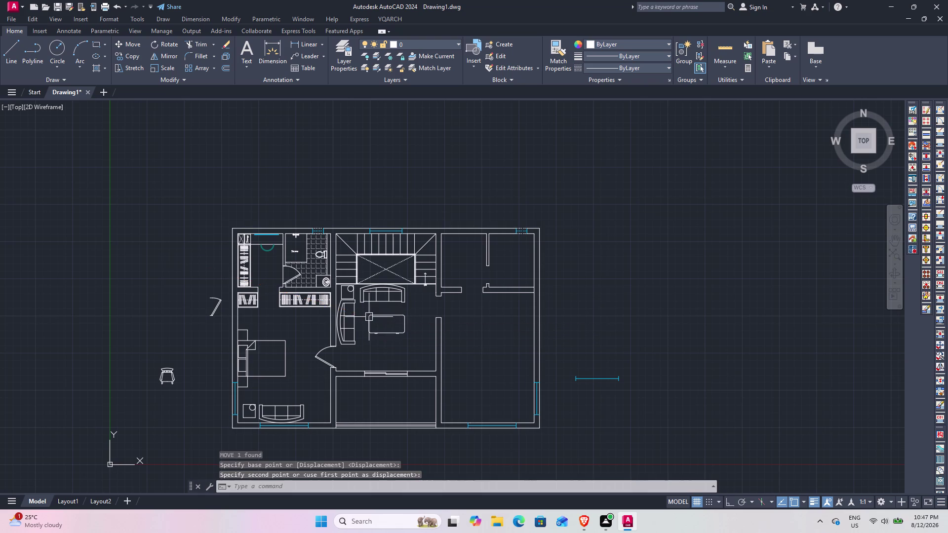
Rotate the coffee table 270° so it stands upright.
scroll(up, 3)
middle_drag(382, 317, 386, 342)
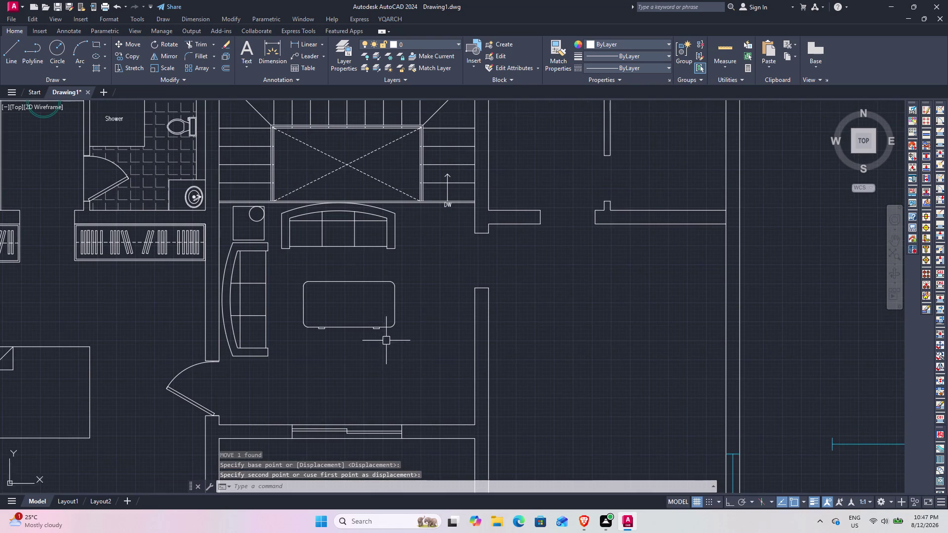
scroll(up, 3)
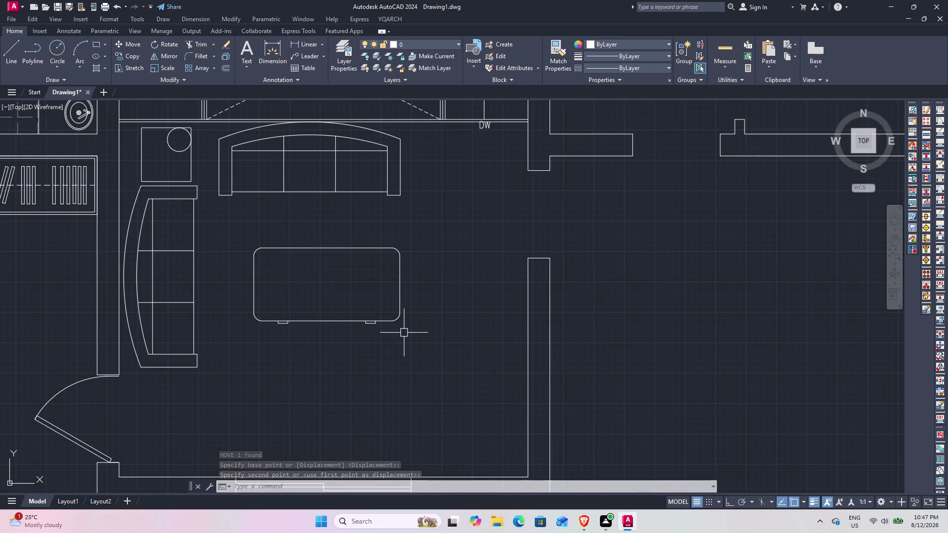
click(404, 333)
click(279, 243)
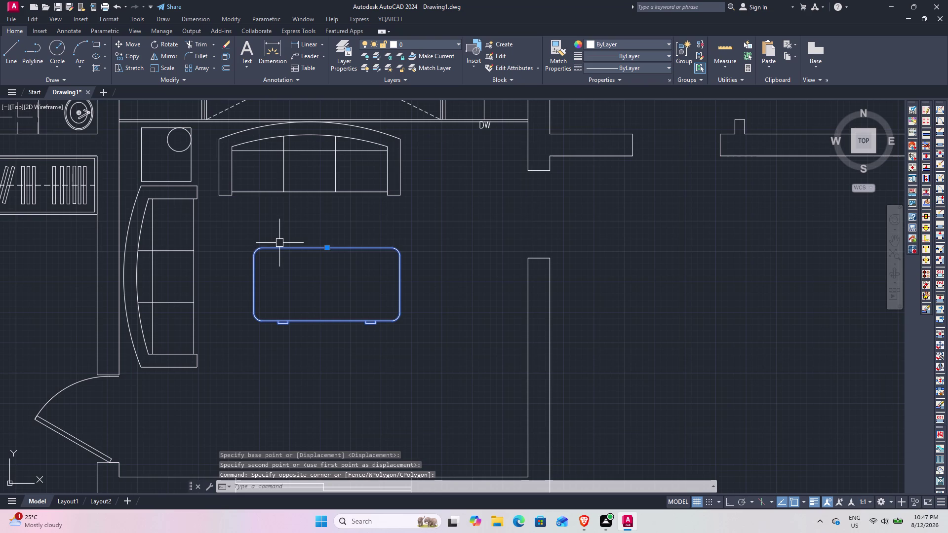
text(RO)
key(space)
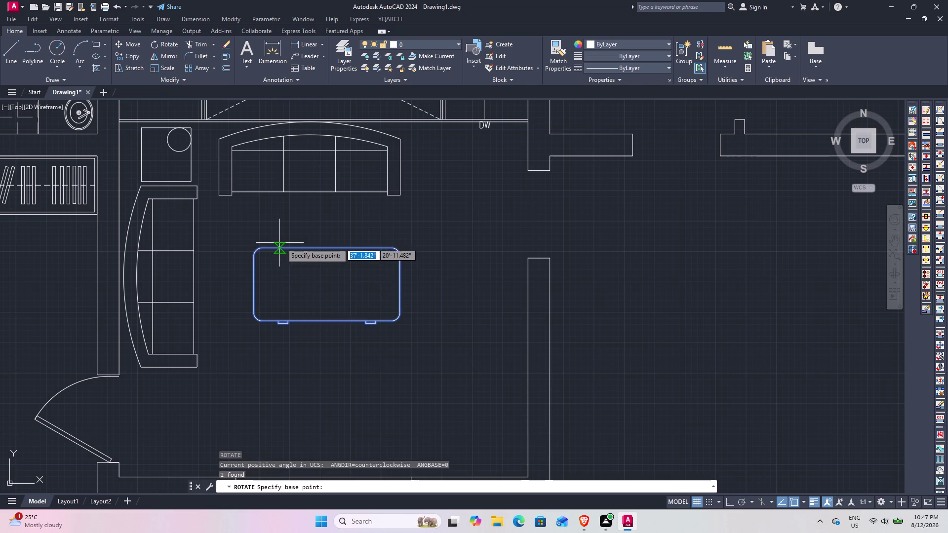
click(260, 251)
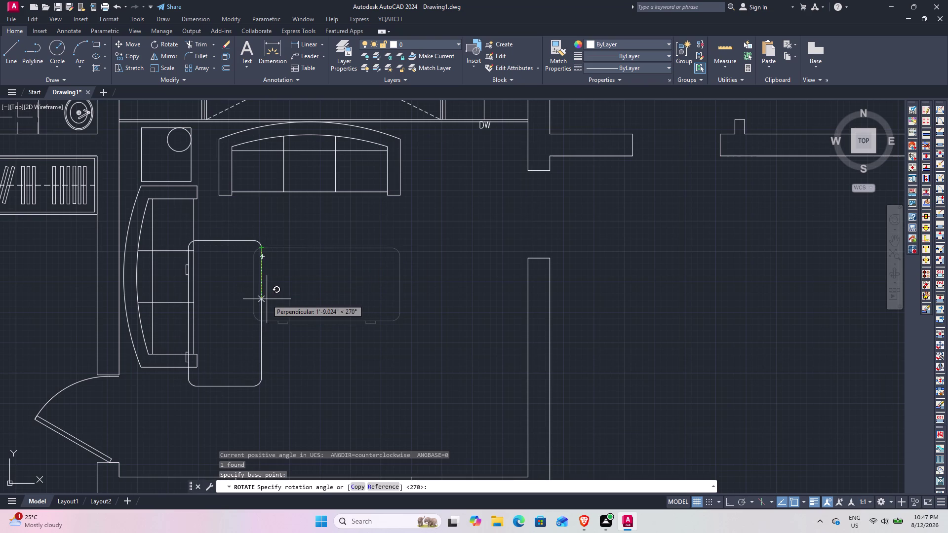
click(266, 299)
Shift the upright table toward the front of the sofa.
click(266, 336)
click(260, 323)
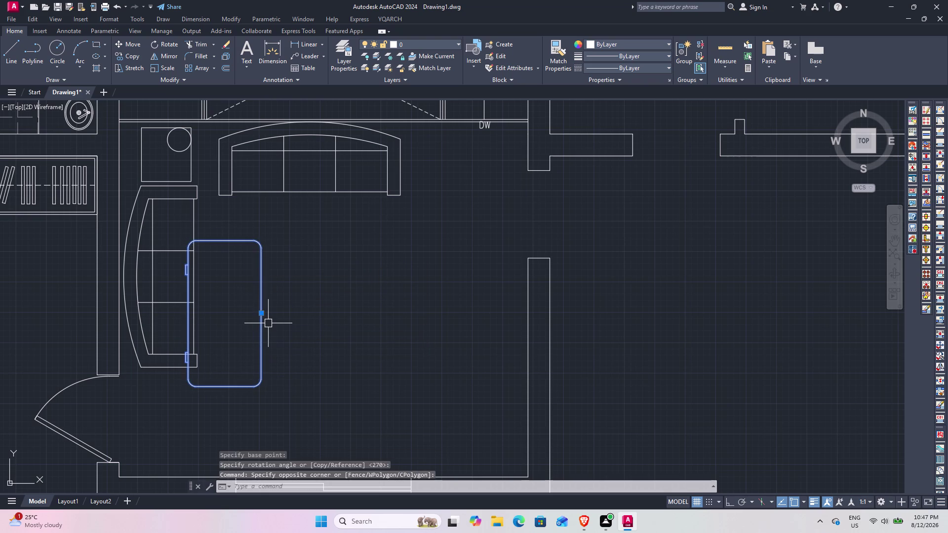
text(M)
key(space)
click(258, 329)
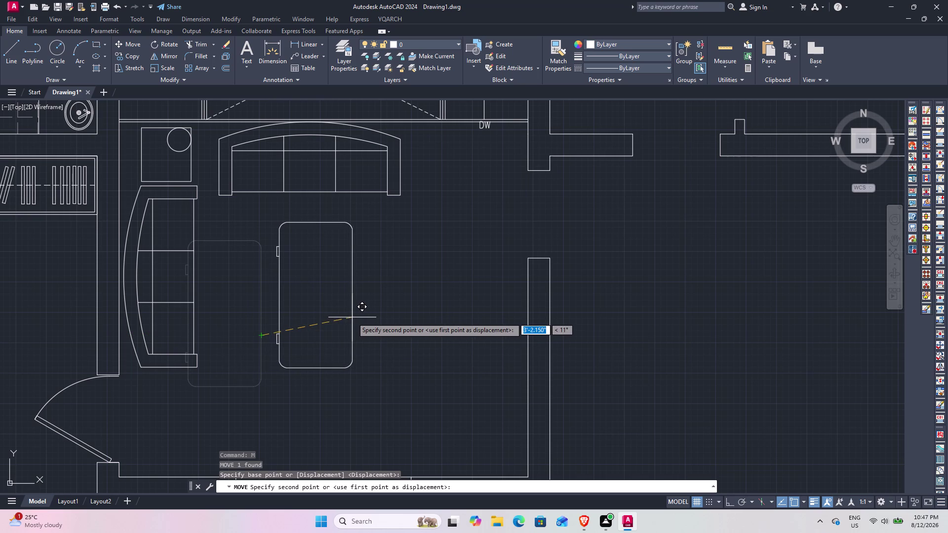
click(352, 318)
Scale the coffee table down slightly.
click(354, 347)
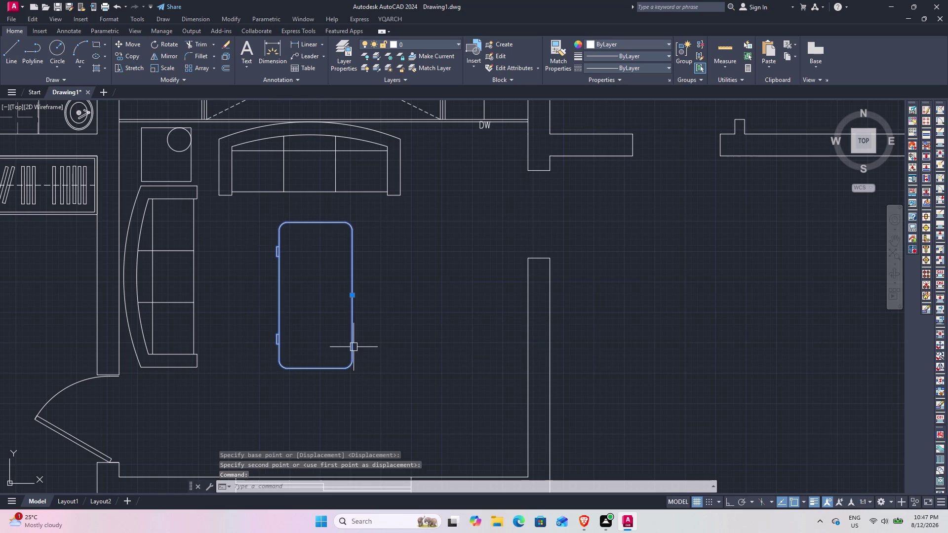
text(SC)
key(space)
click(353, 370)
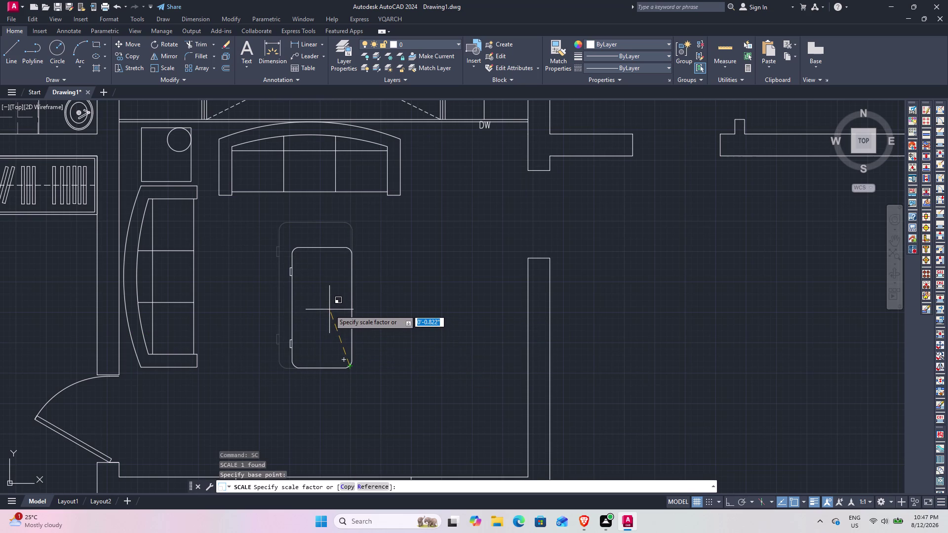
click(329, 309)
Center the resized table in front of the sofa.
click(351, 370)
key(m)
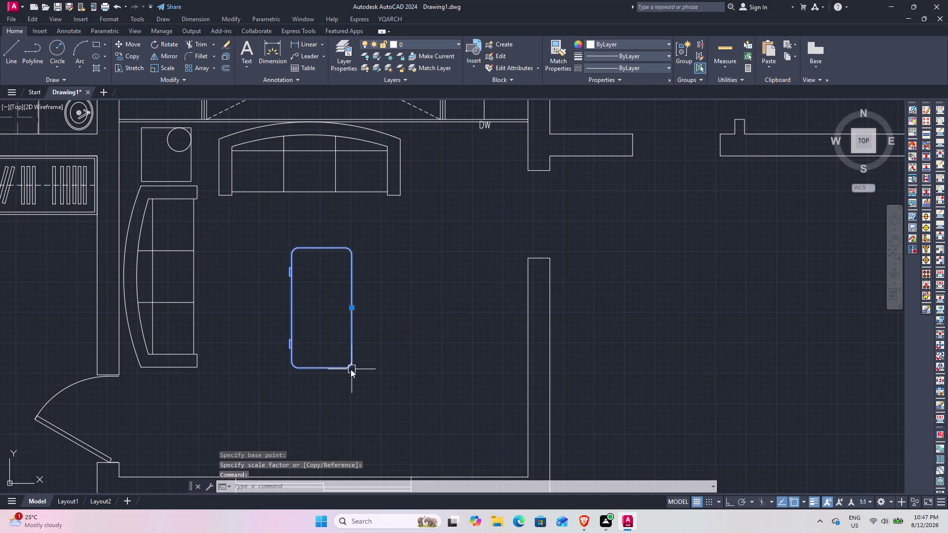
key(space)
click(347, 362)
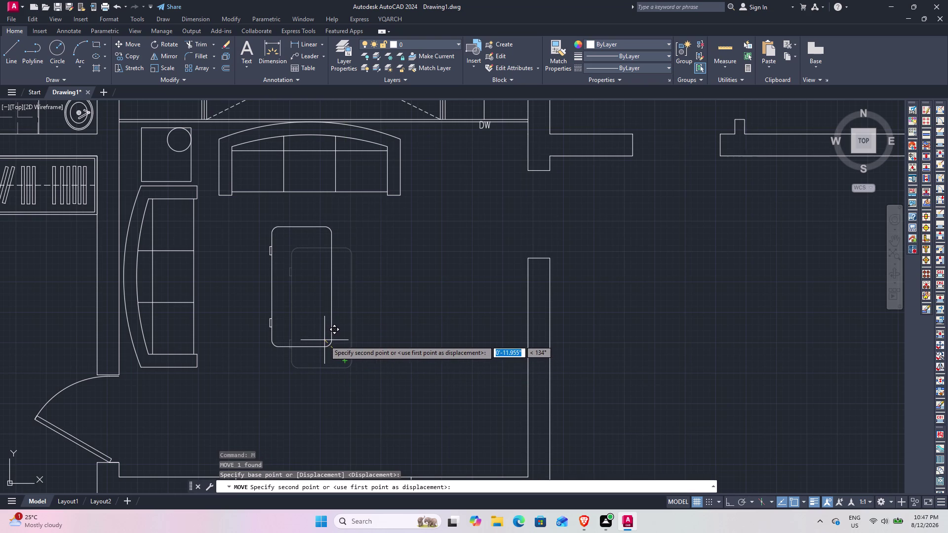
click(324, 340)
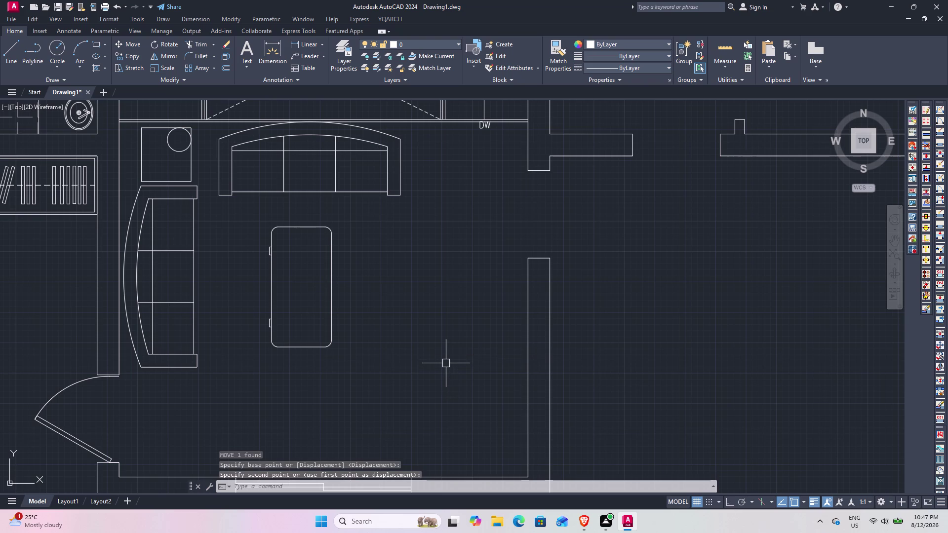
scroll(down, 3)
scroll(up, 3)
Move the small block to the left of the floor plan.
middle_drag(445, 373, 386, 326)
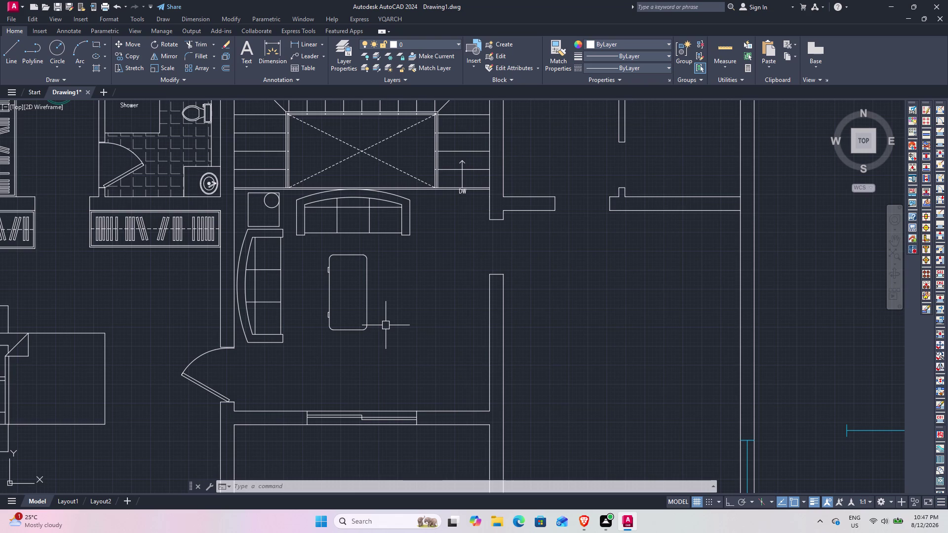
scroll(down, 3)
middle_drag(179, 296, 220, 269)
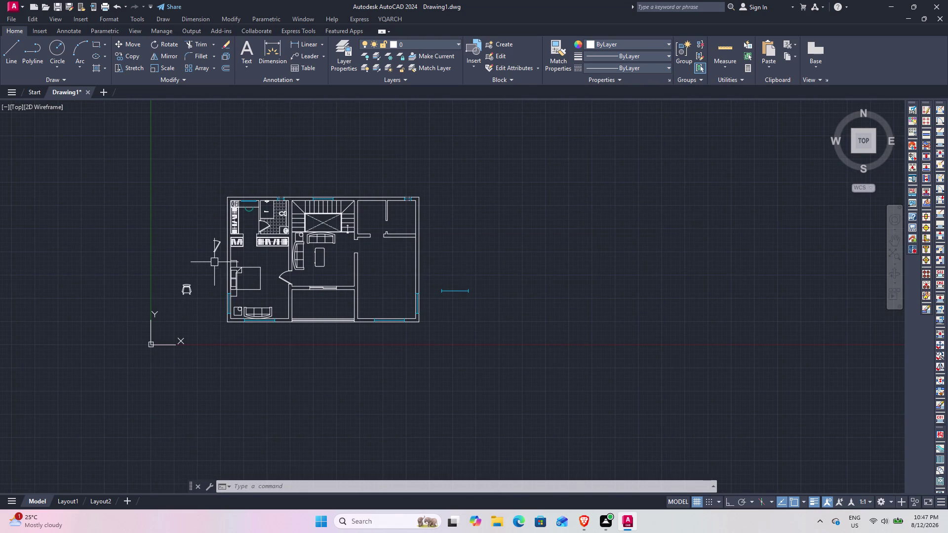
click(218, 250)
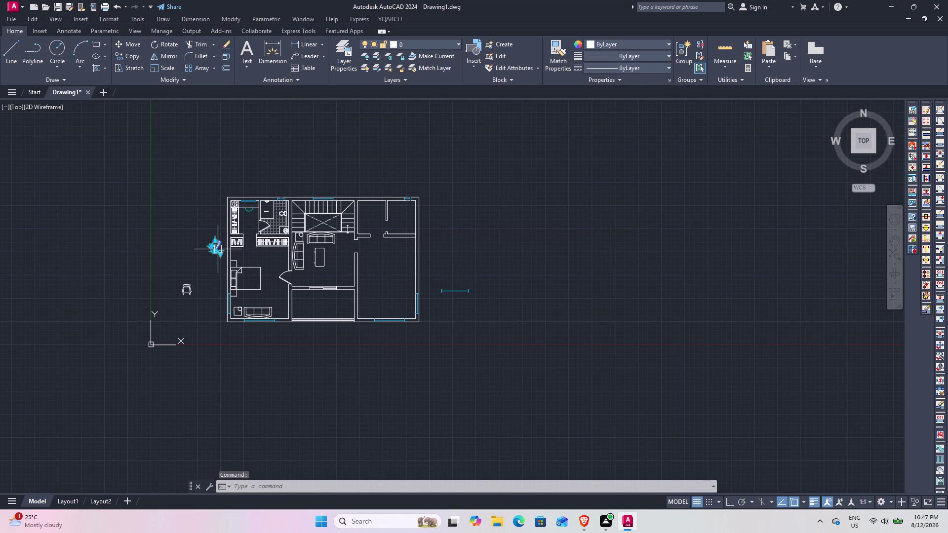
right_click(217, 249)
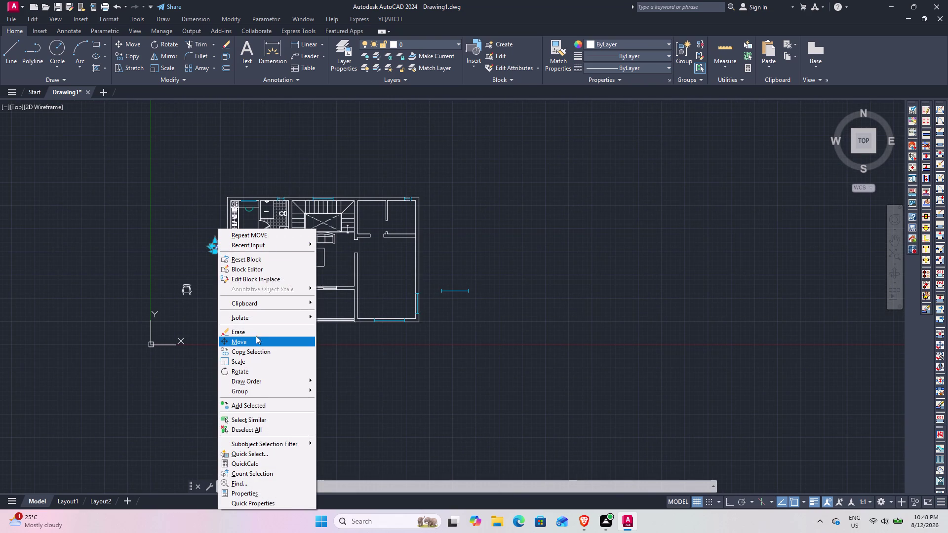
click(255, 328)
click(184, 287)
Rotate the armchair 45 degrees about its front edge with RO.
scroll(up, 3)
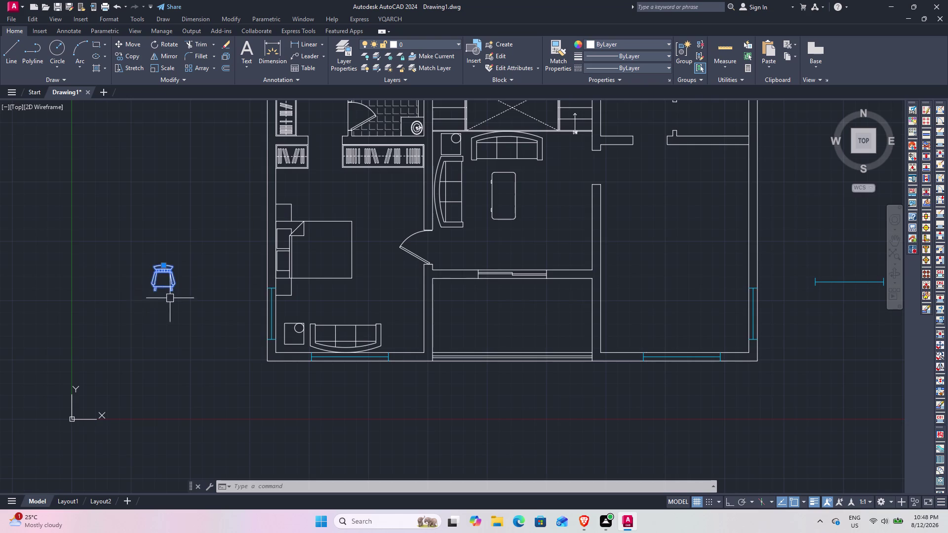
scroll(up, 3)
middle_drag(166, 285, 202, 352)
text(R)
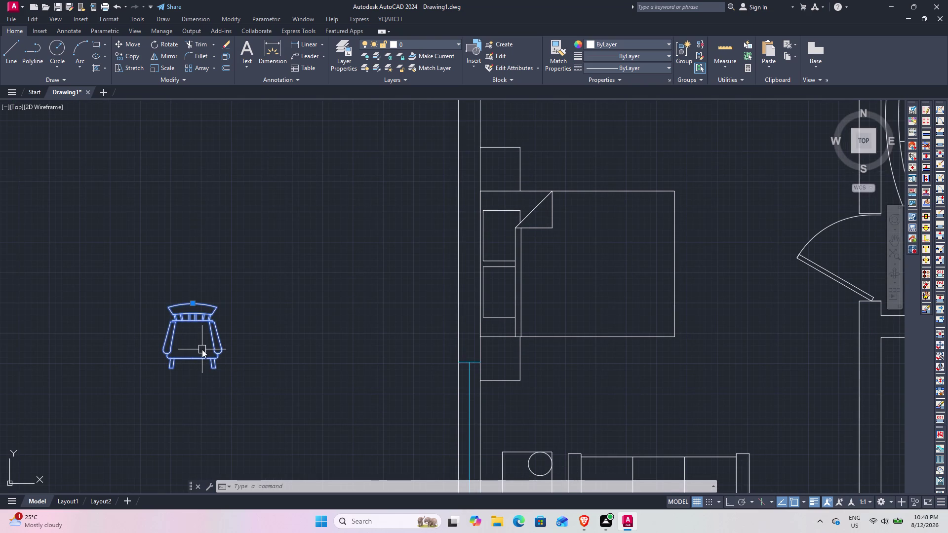
text(O)
key(space)
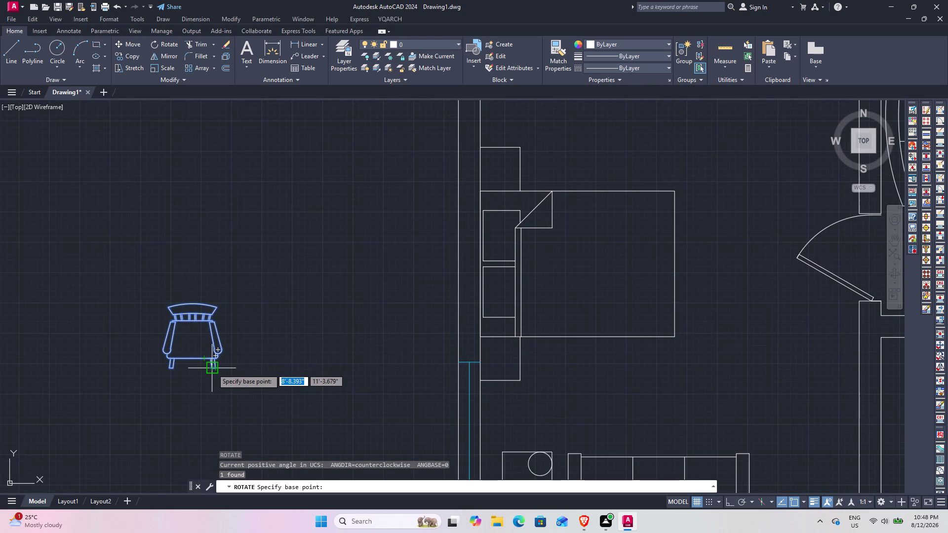
click(212, 368)
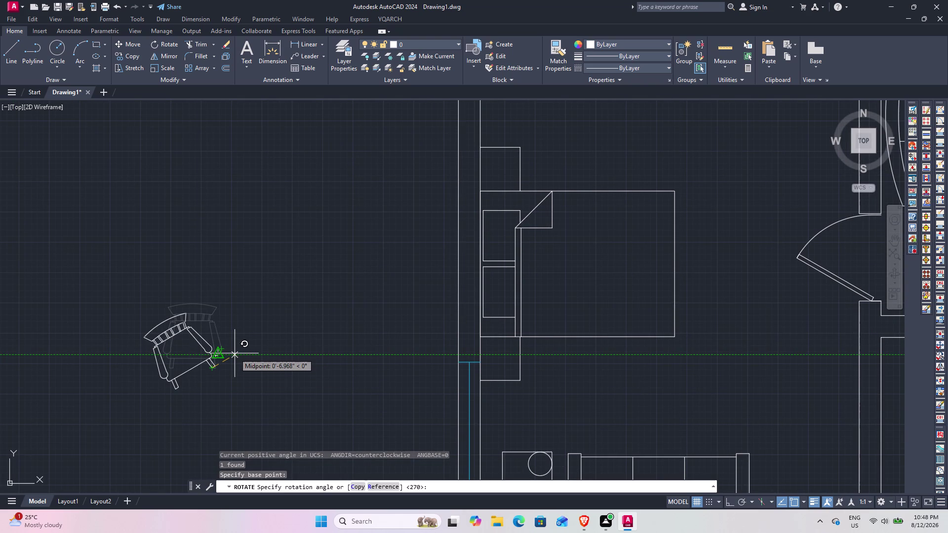
text(45)
key(Return)
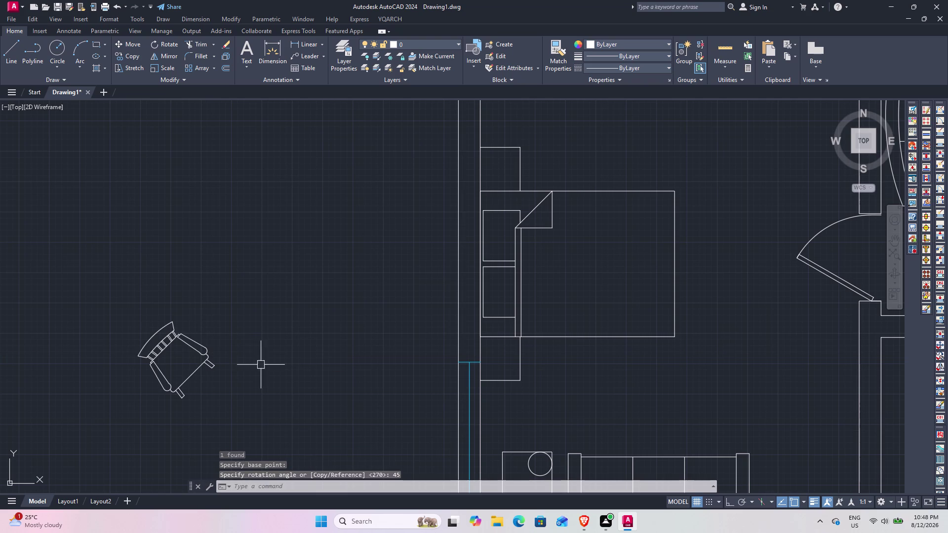
Move the rotated armchair into the room below the living area.
drag(269, 393, 241, 379)
click(139, 329)
text(M)
key(space)
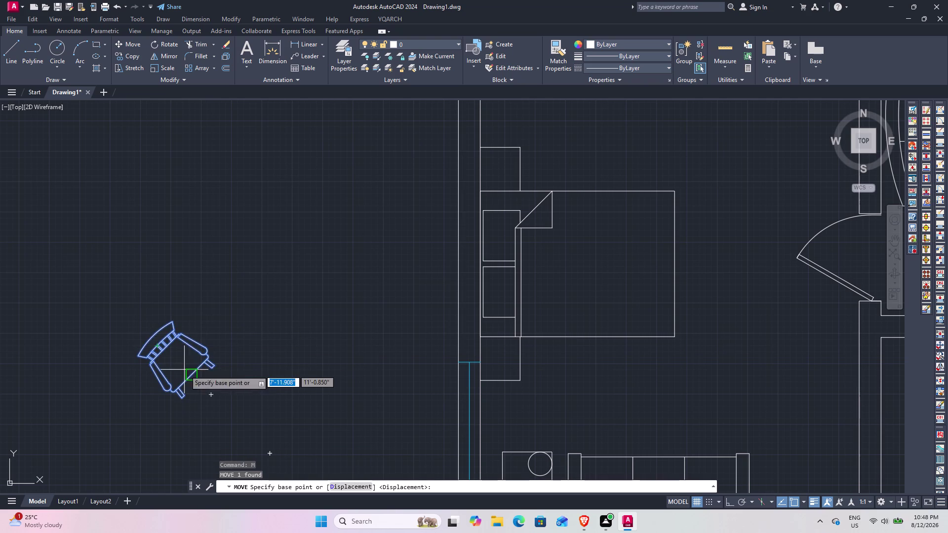
click(188, 374)
scroll(down, 3)
middle_drag(246, 377, 33, 174)
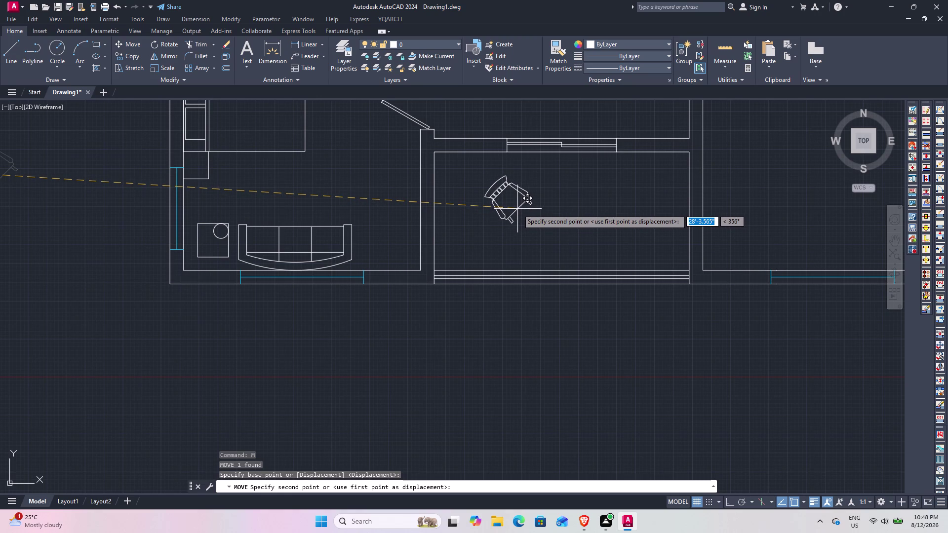
click(517, 209)
Start an extra move of the armchair, cancel it, and reselect the chair.
middle_drag(573, 234, 488, 274)
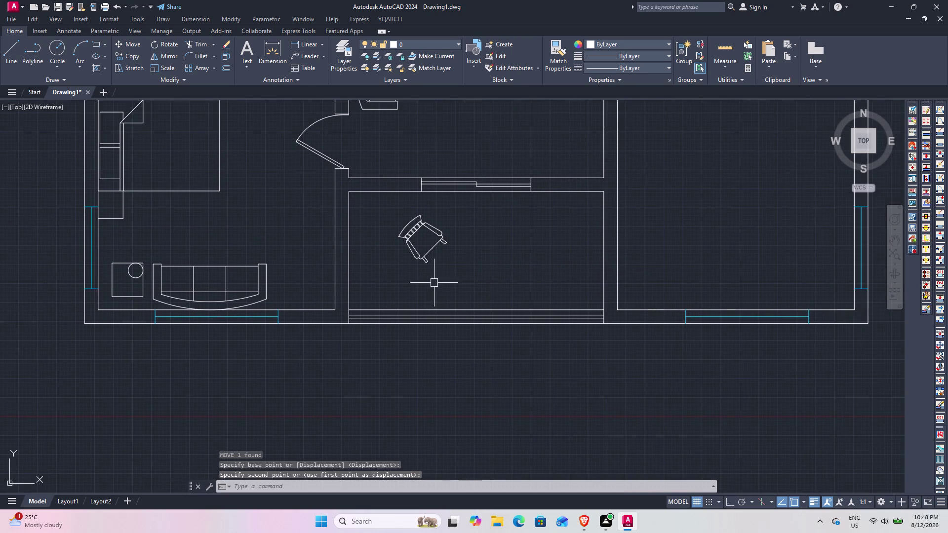
middle_drag(463, 252, 452, 288)
click(422, 263)
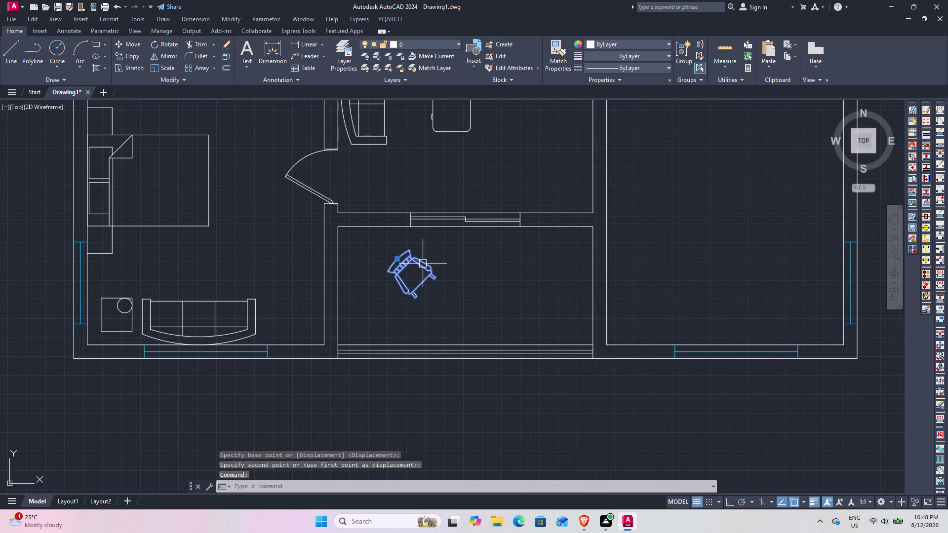
text(M)
key(space)
click(463, 251)
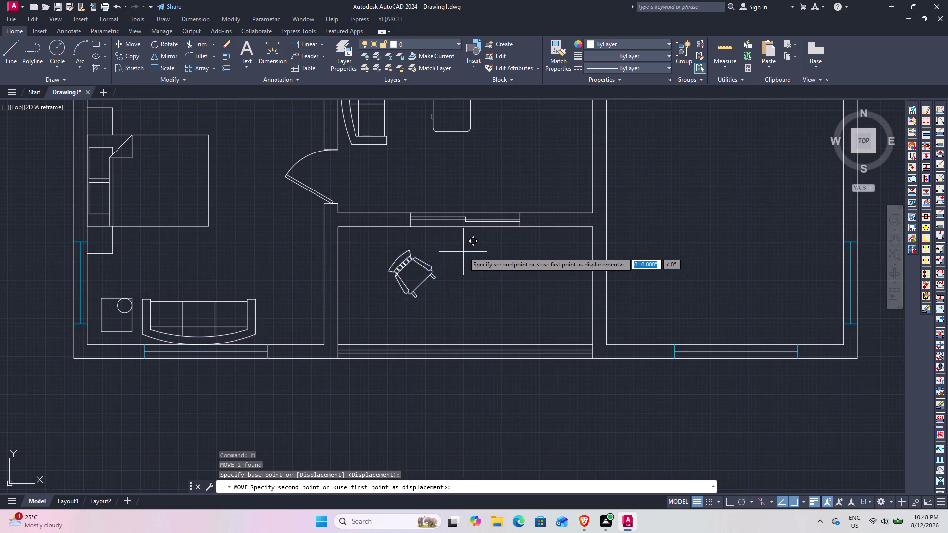
key(Escape)
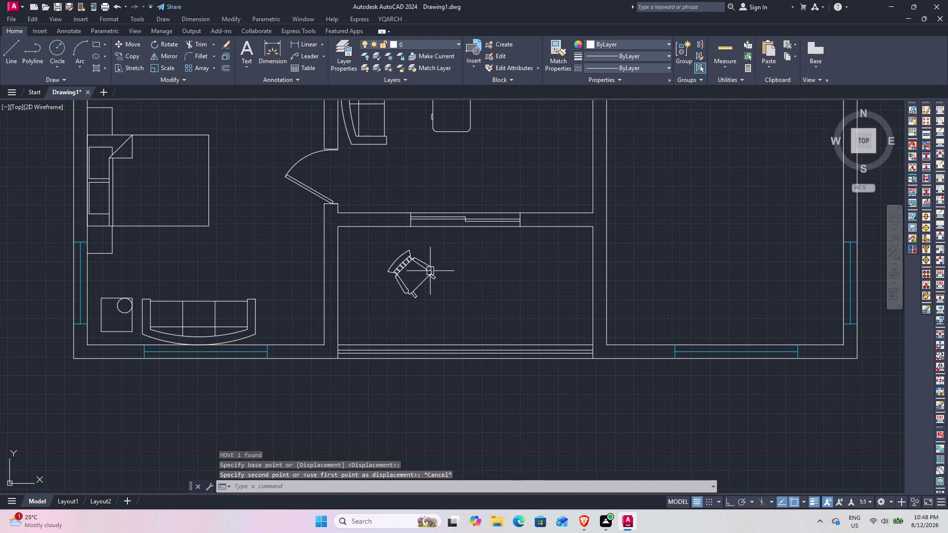
click(430, 271)
Mirror the armchair across a vertical line, keeping the original chair.
text(MI)
key(space)
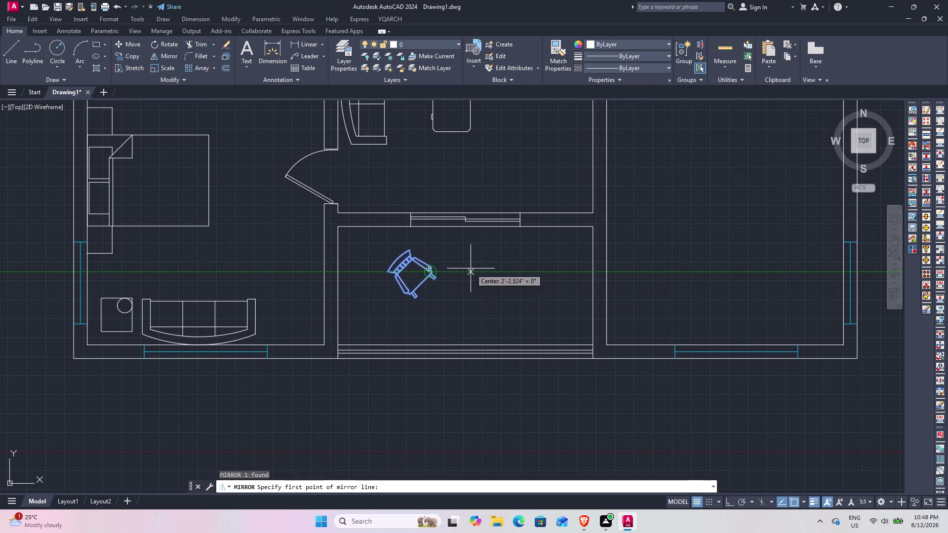
click(465, 267)
click(465, 293)
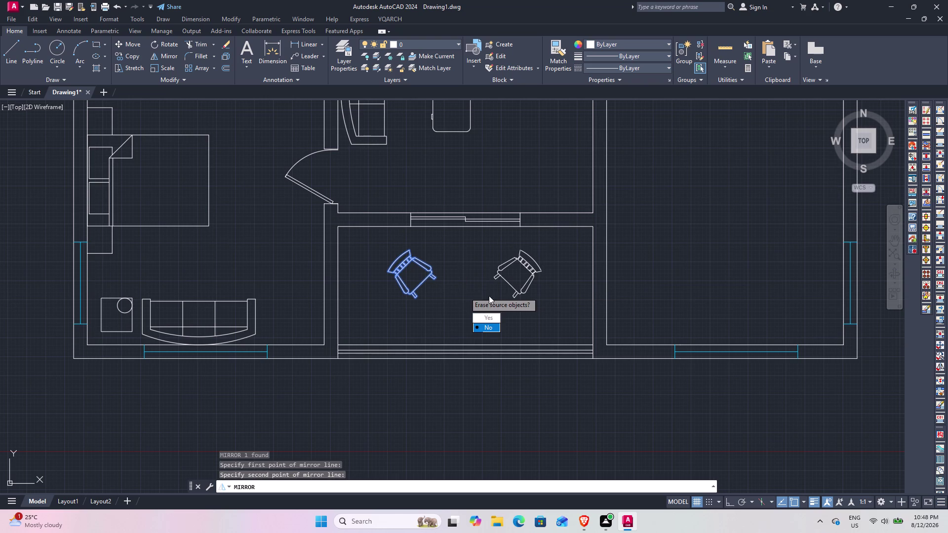
key(space)
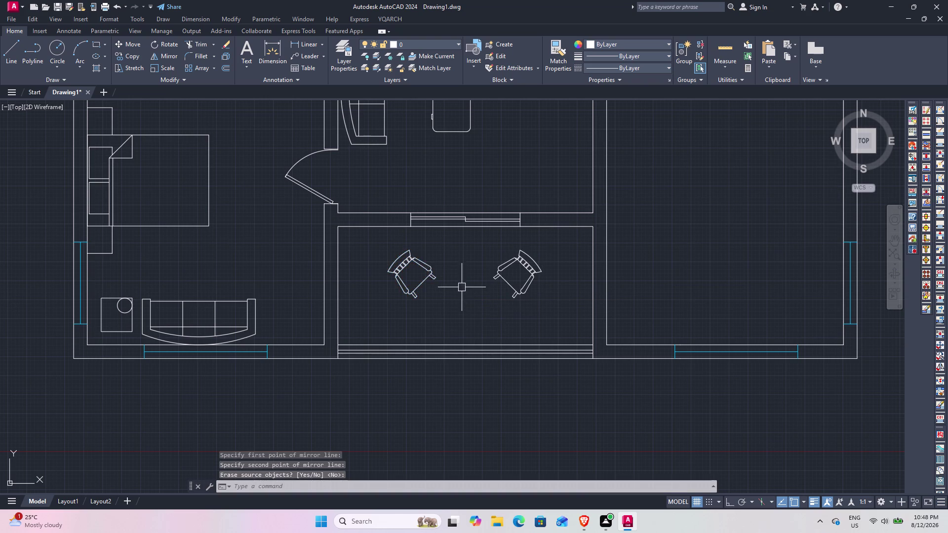
scroll(up, 3)
key(c)
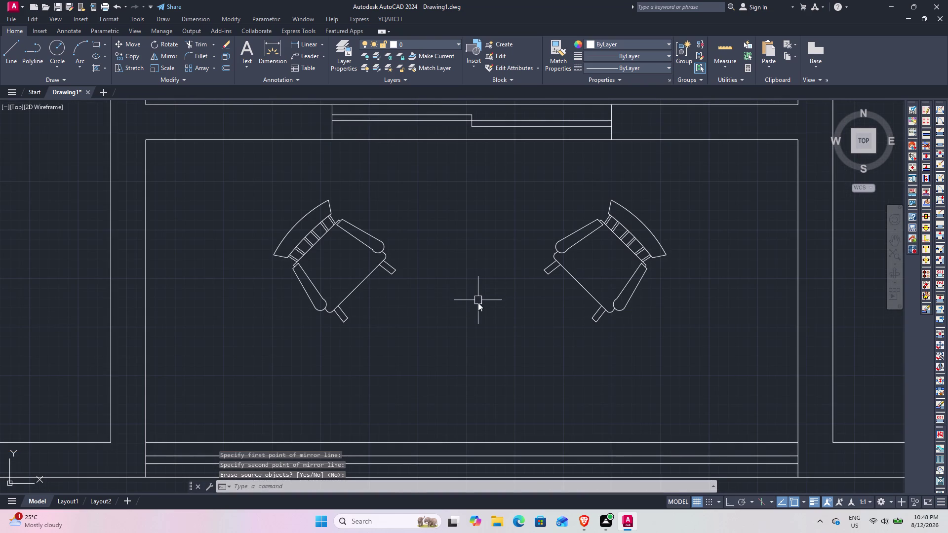
key(space)
Draw the round table circle centred between the two armchairs.
middle_drag(493, 328, 472, 295)
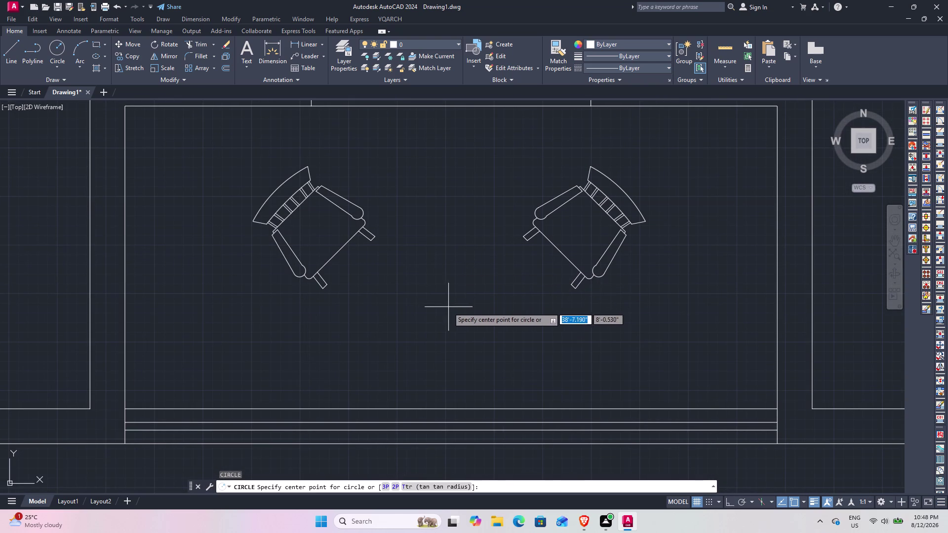
click(437, 304)
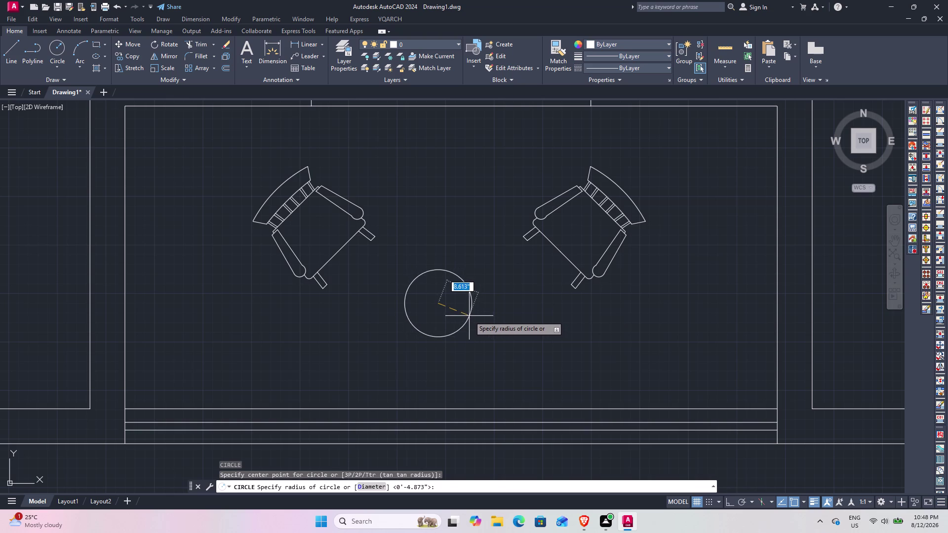
click(475, 318)
key(space)
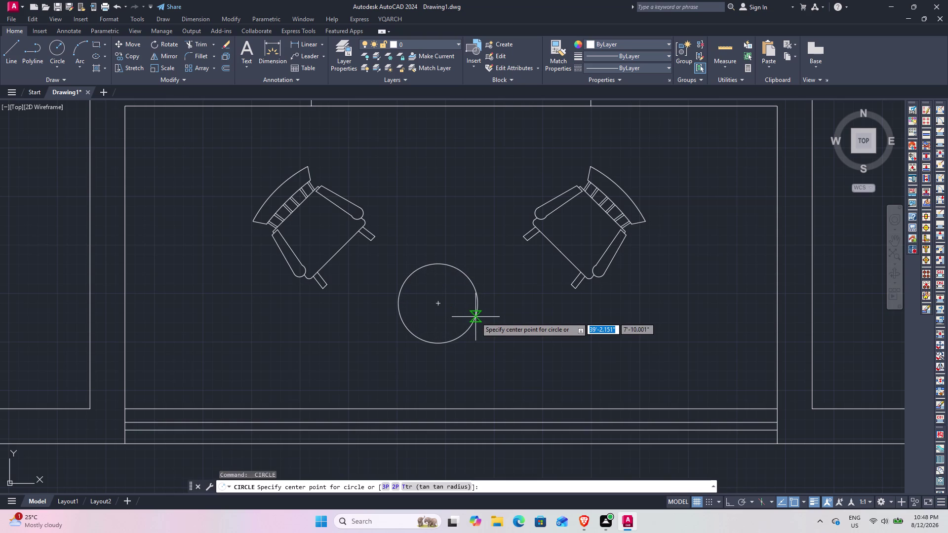
key(grave)
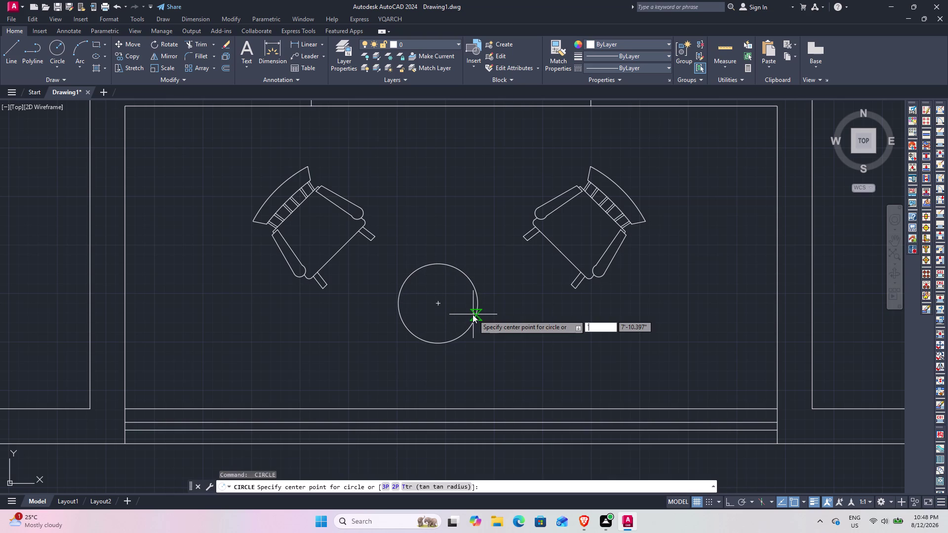
Offset the table circle 1 inch inward to form an inner ring.
key(Escape)
key(o)
key(space)
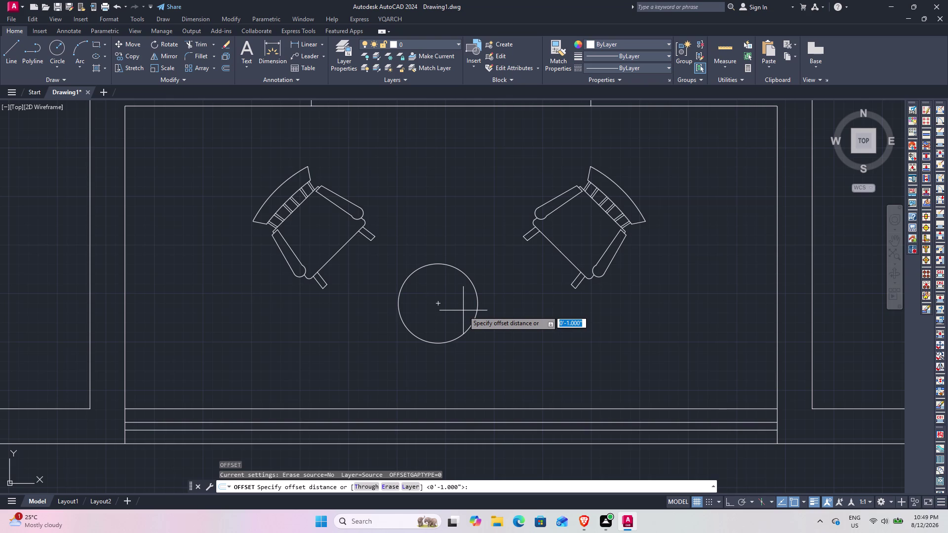
key(space)
click(478, 315)
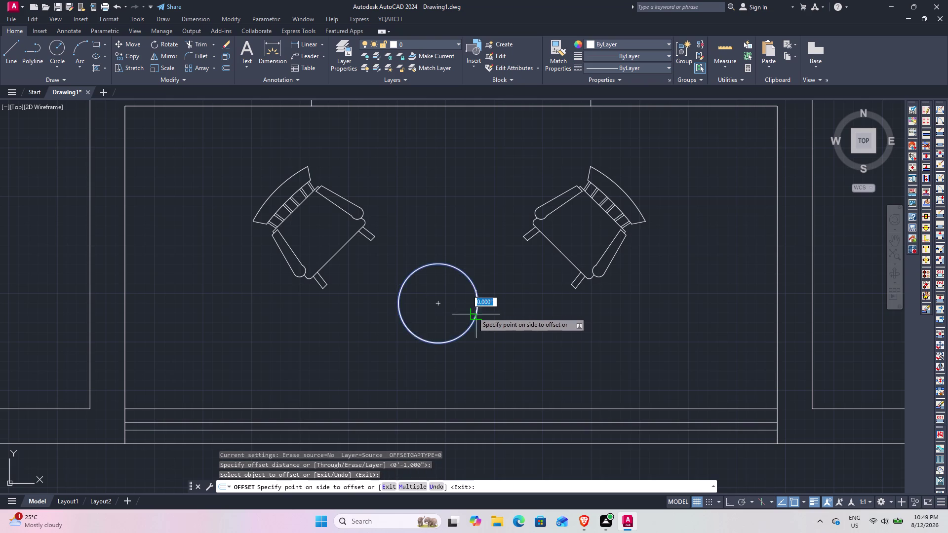
click(461, 308)
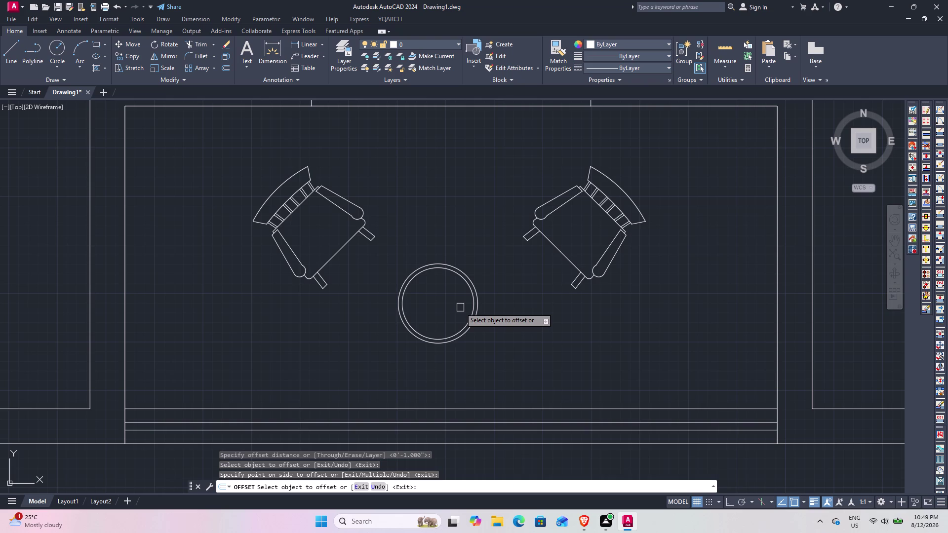
key(Escape)
scroll(down, 3)
Pan and zoom out to bring the whole floor plan into view.
middle_drag(463, 321, 474, 380)
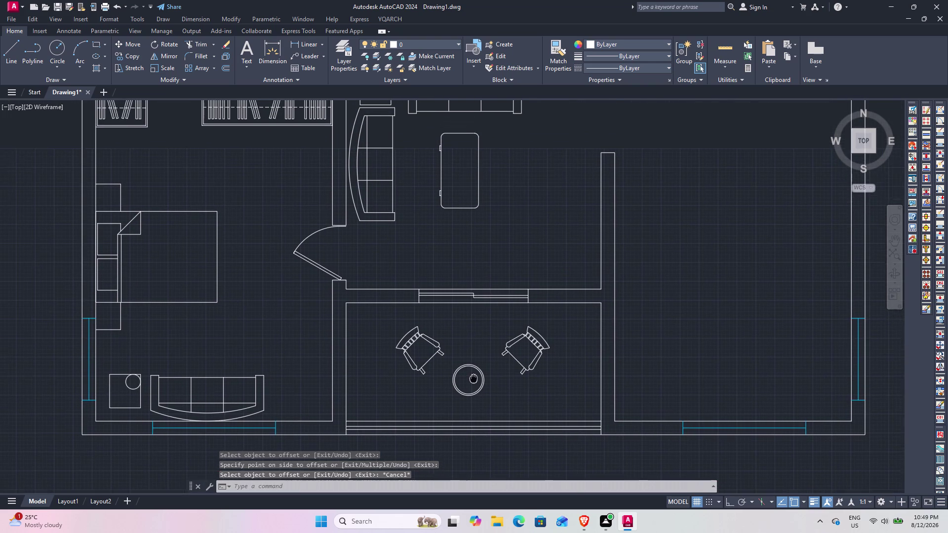
middle_drag(473, 379, 474, 381)
middle_drag(470, 332, 462, 422)
scroll(down, 3)
middle_drag(450, 373, 419, 300)
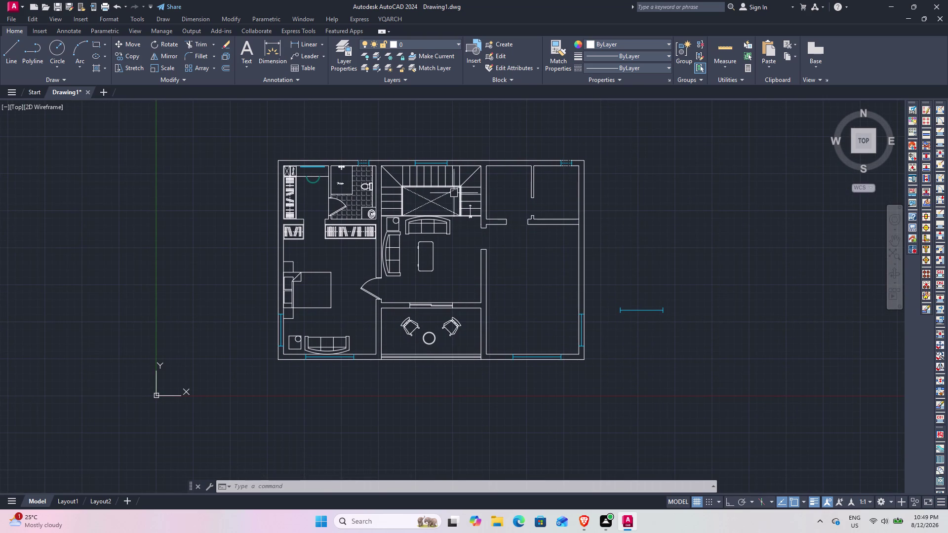
scroll(up, 3)
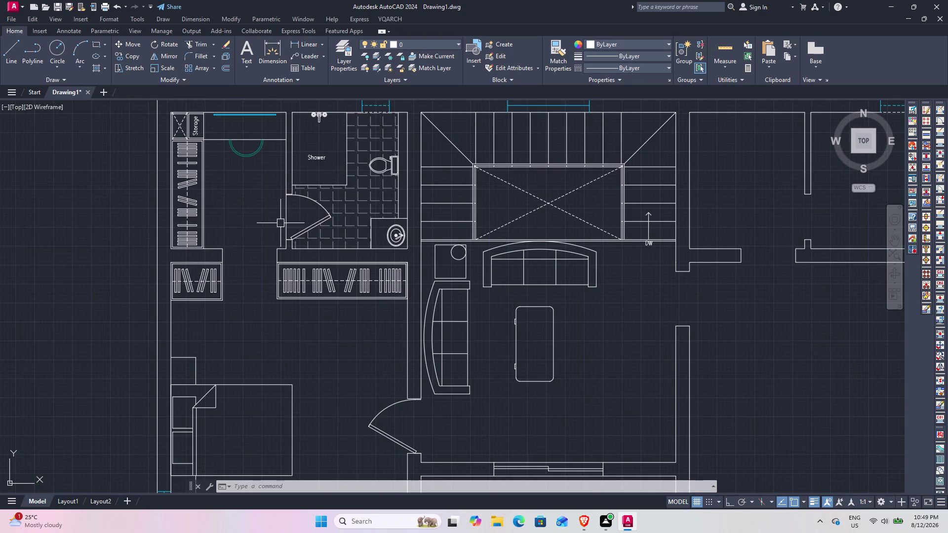
middle_drag(281, 223, 337, 132)
scroll(down, 3)
middle_drag(321, 152, 310, 220)
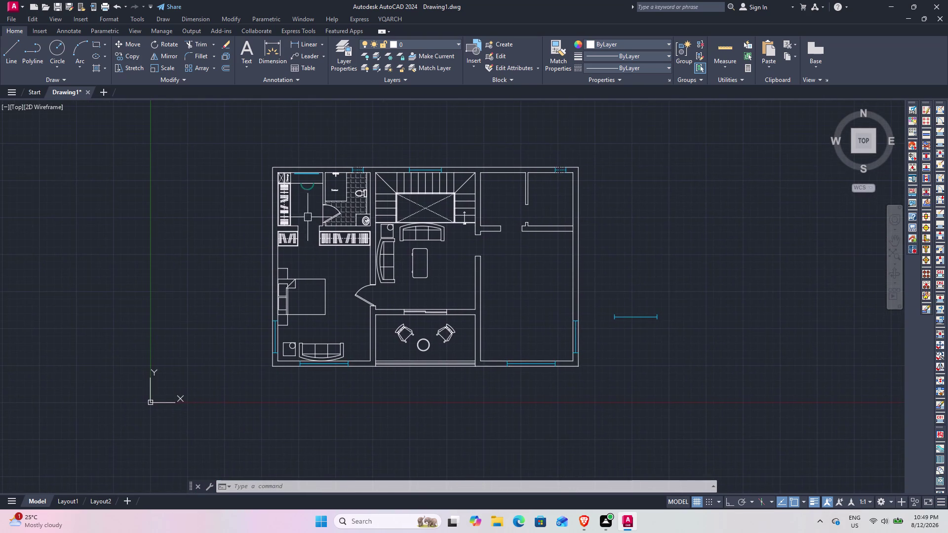
scroll(up, 3)
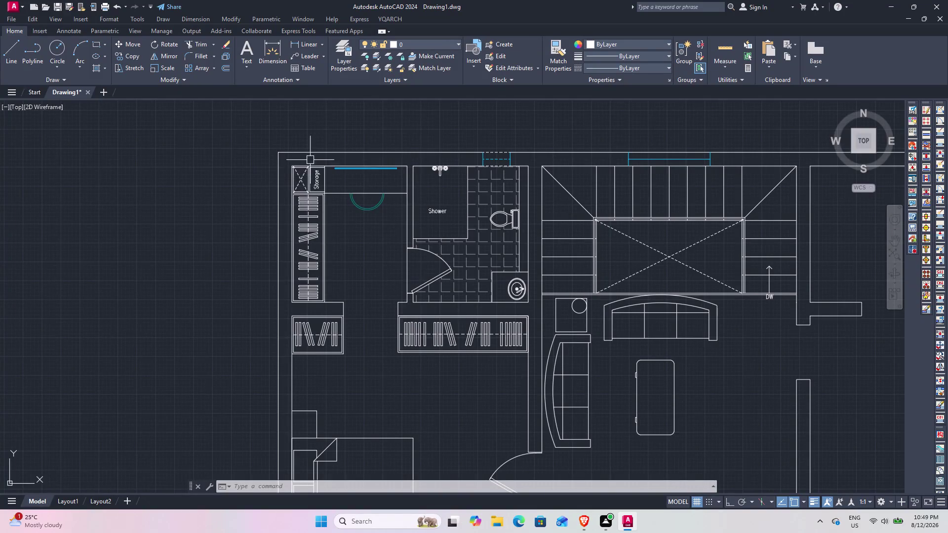
scroll(up, 3)
scroll(up, 3)
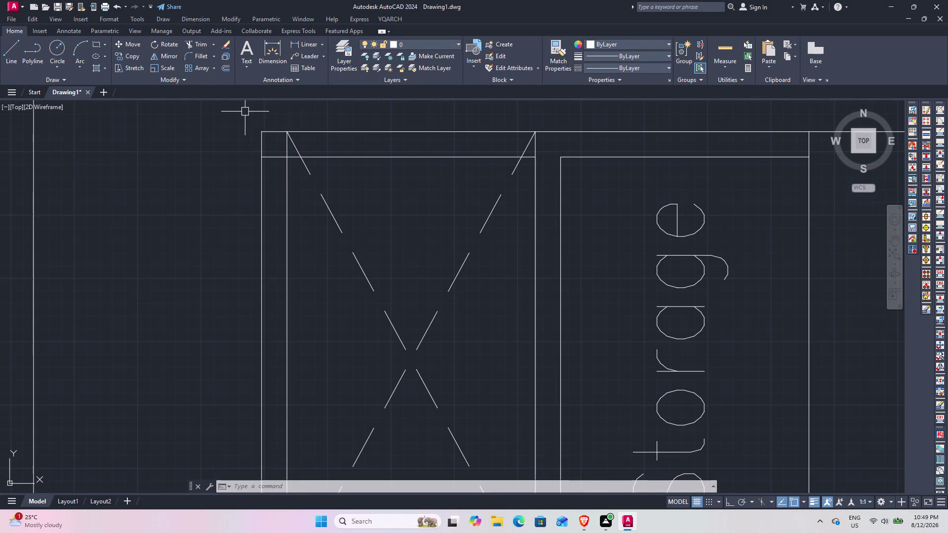
Drag a selection window around the left suite, from closets down to bed and sofa.
click(244, 111)
scroll(down, 3)
middle_drag(475, 288, 364, 46)
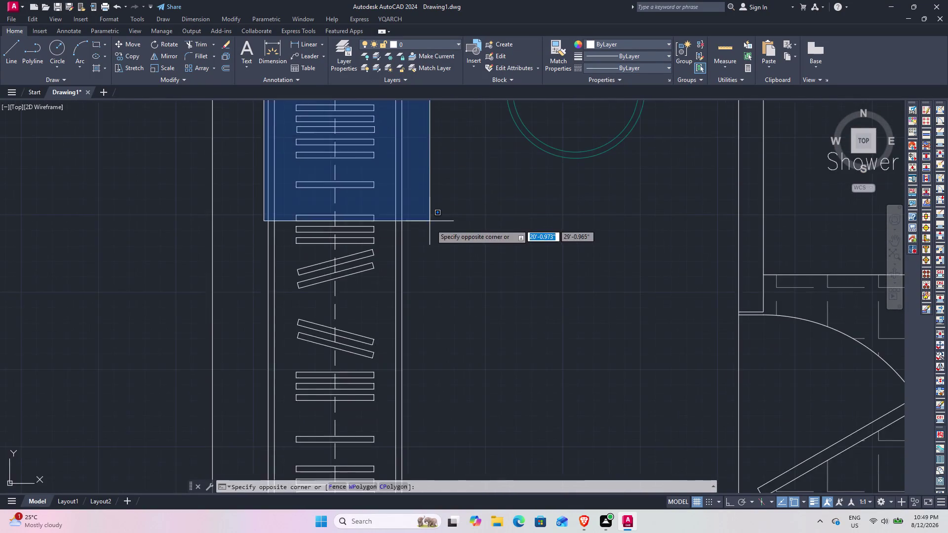
scroll(down, 3)
middle_drag(496, 297, 426, 130)
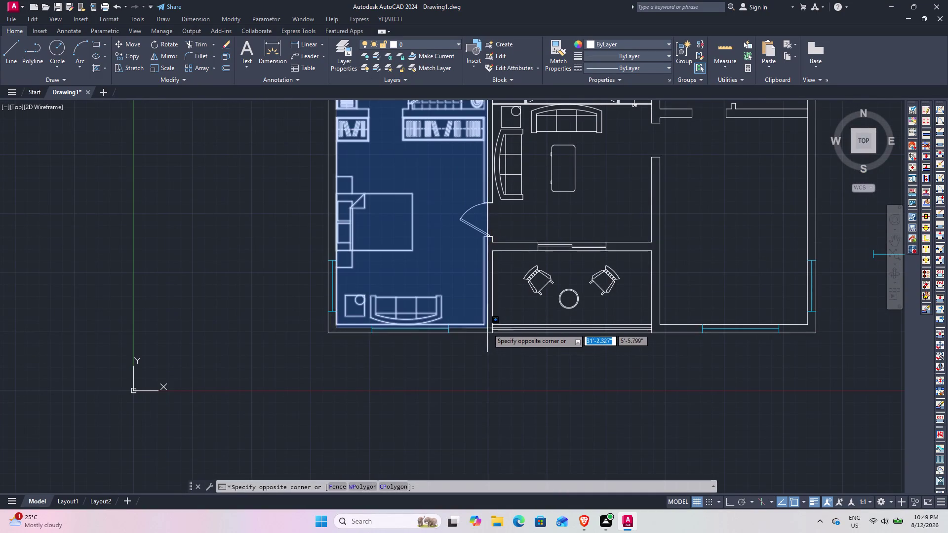
scroll(up, 3)
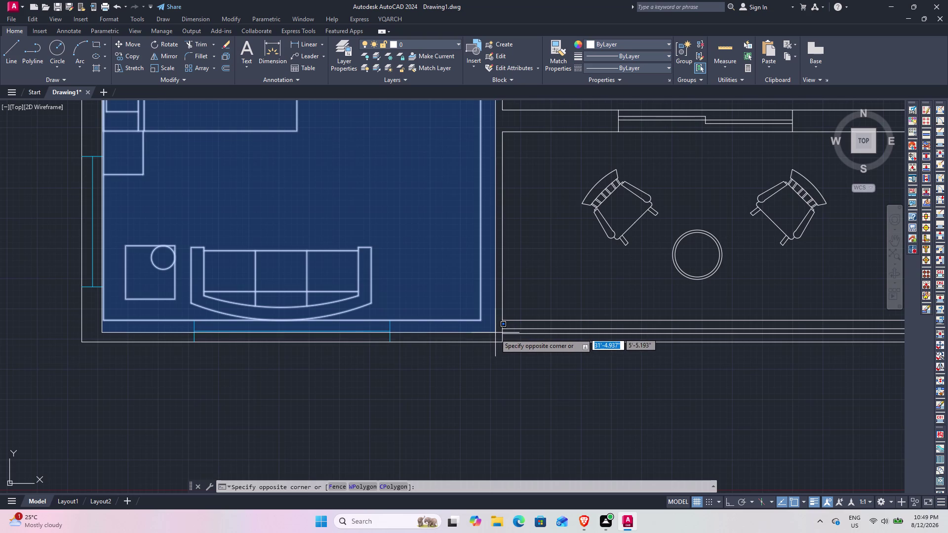
click(490, 329)
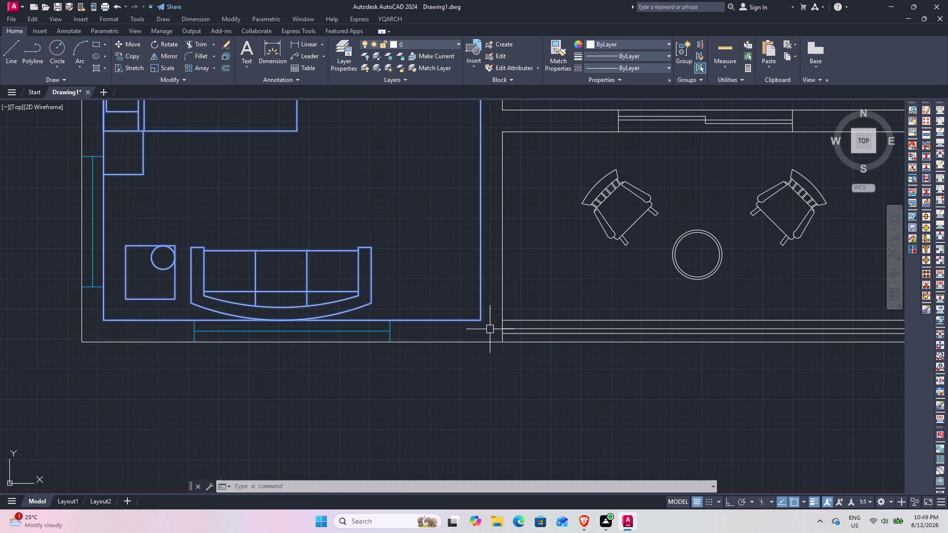
Pick objects around the bedroom door, lower bedroom and sofa.
middle_drag(439, 211, 437, 378)
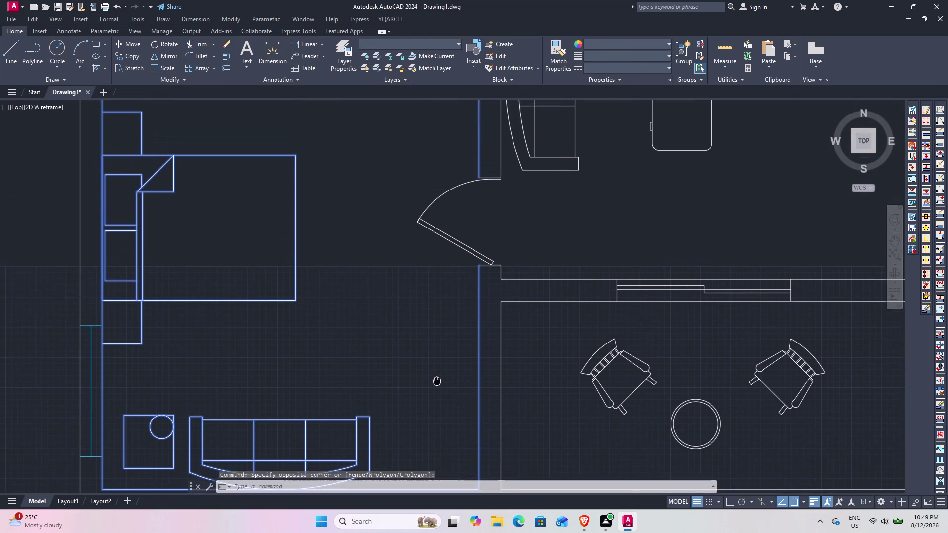
middle_drag(437, 378, 437, 385)
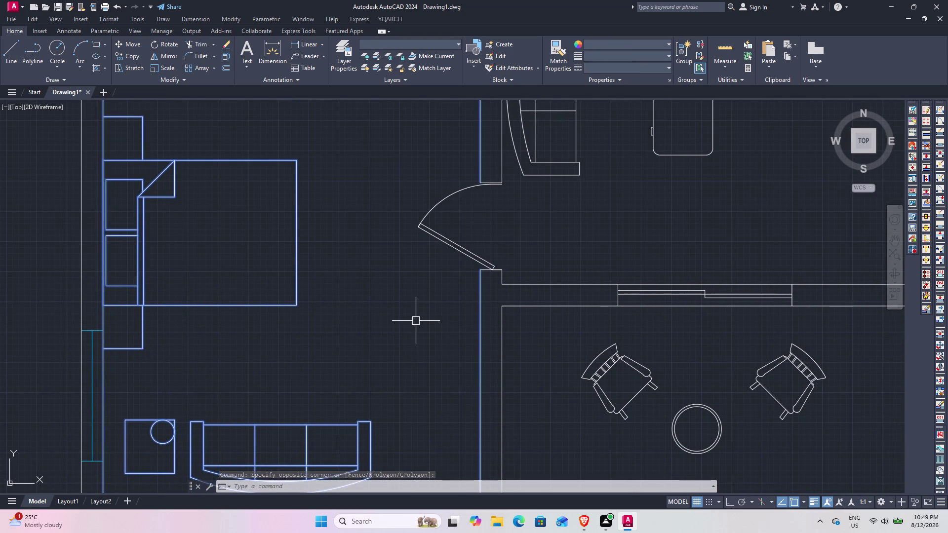
scroll(down, 3)
middle_drag(402, 288, 410, 348)
scroll(up, 3)
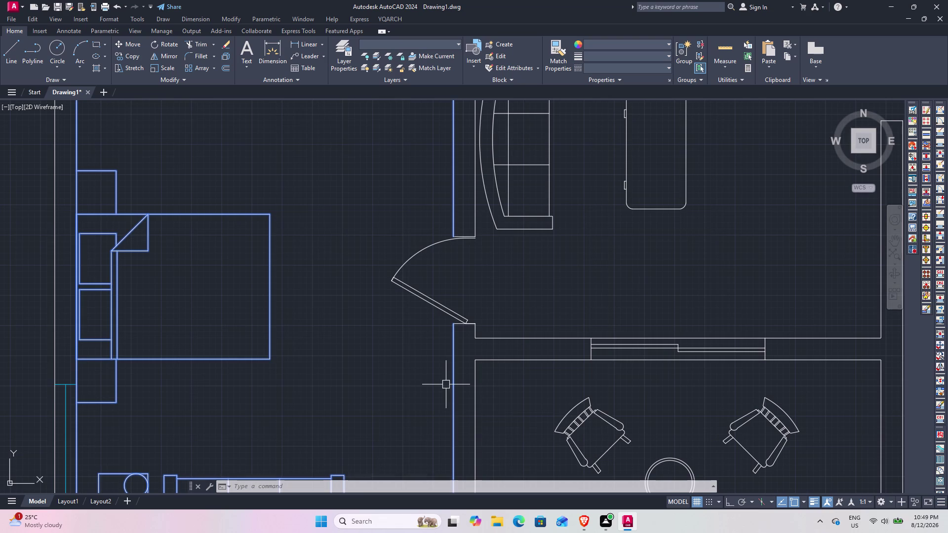
click(455, 395)
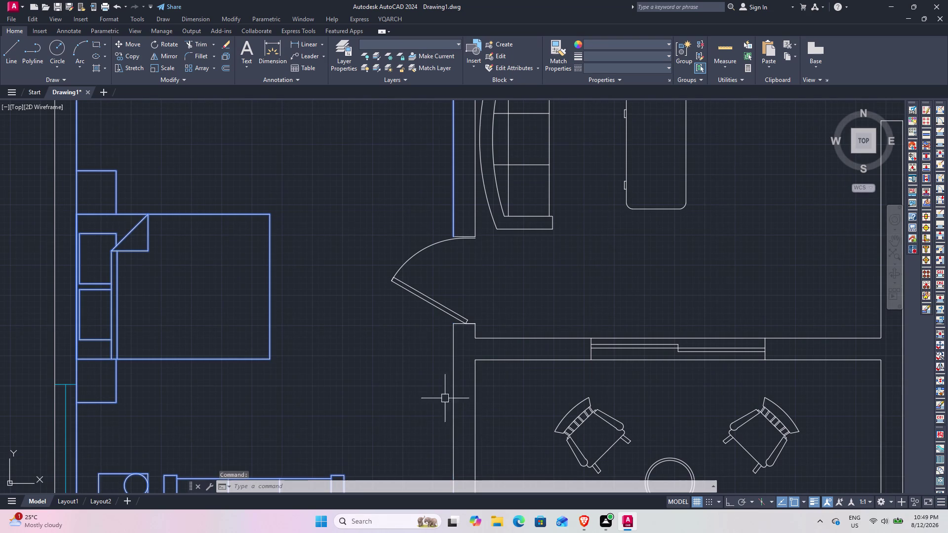
scroll(down, 3)
middle_drag(378, 329, 447, 251)
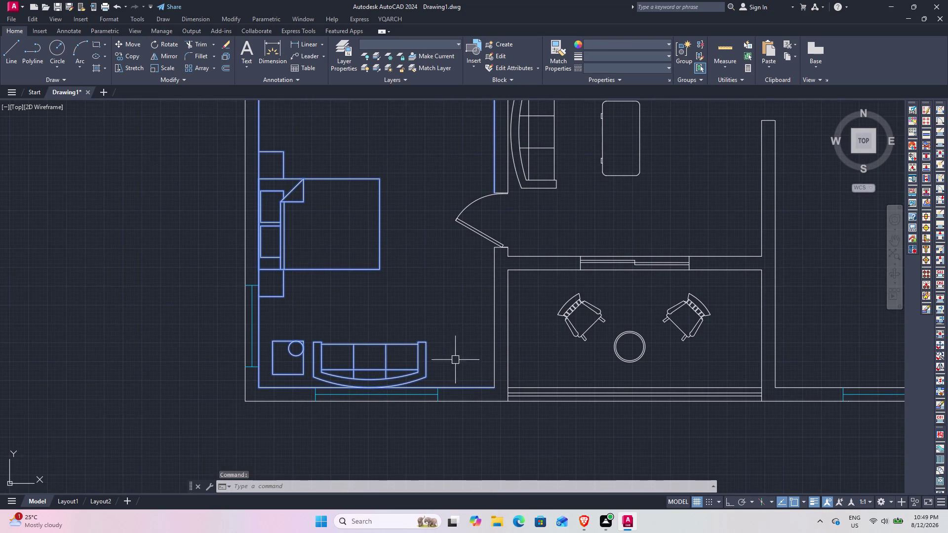
click(461, 388)
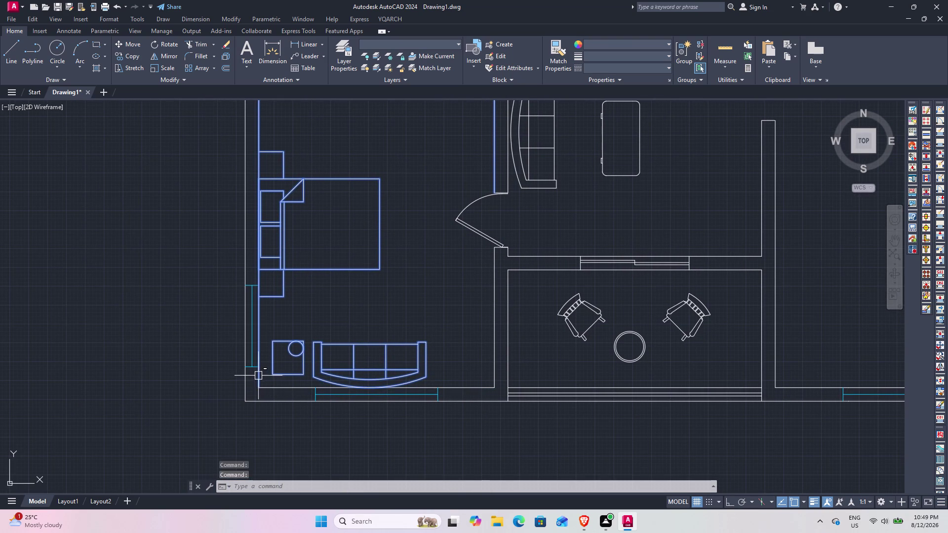
click(258, 374)
Pick objects along the closet shelving, storage corner and top wall of the suite.
middle_drag(271, 266, 303, 446)
middle_drag(324, 260, 330, 328)
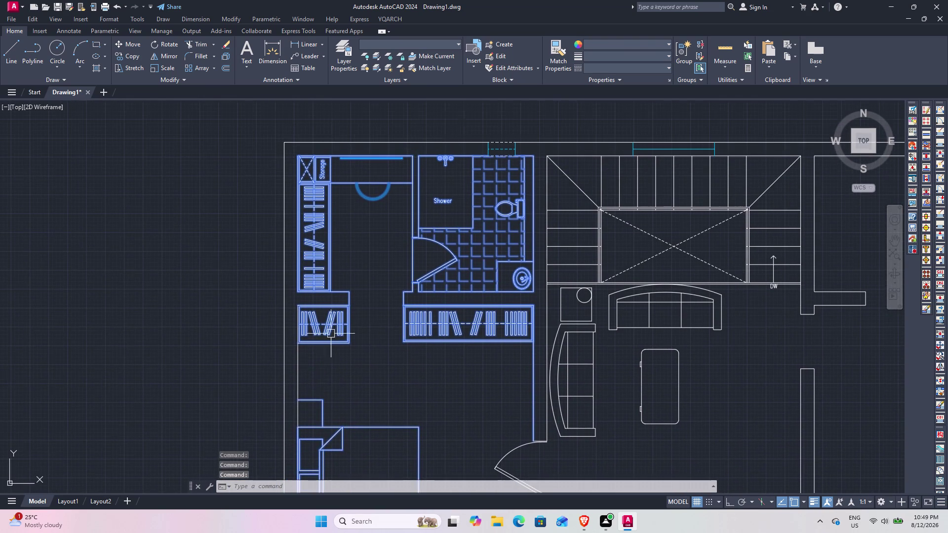
scroll(up, 3)
middle_drag(306, 318, 308, 410)
middle_drag(281, 295, 291, 373)
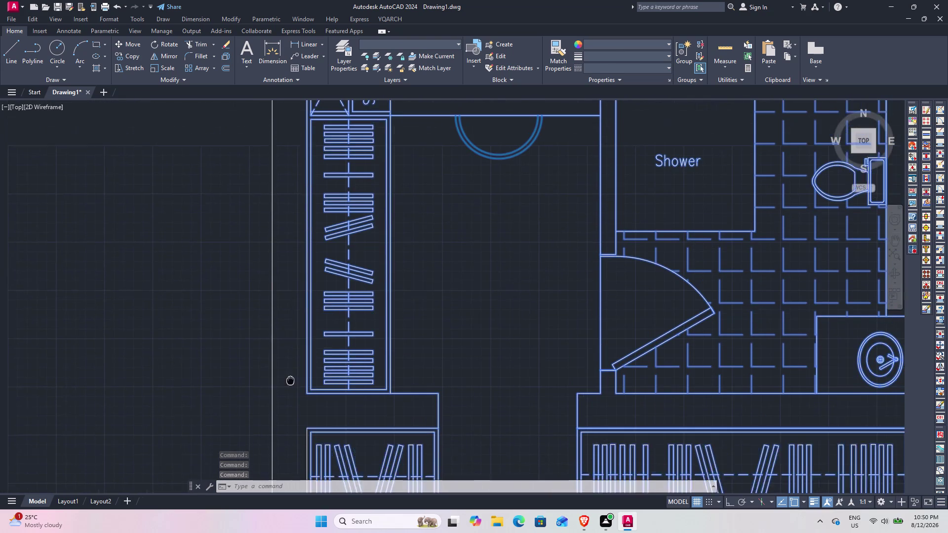
middle_drag(291, 373, 287, 396)
scroll(up, 3)
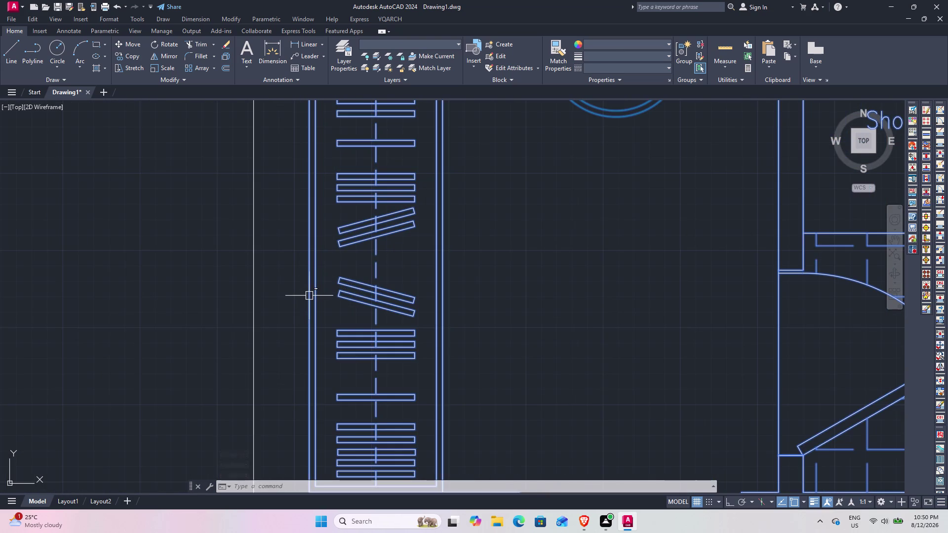
click(309, 295)
middle_drag(327, 262, 314, 357)
scroll(down, 3)
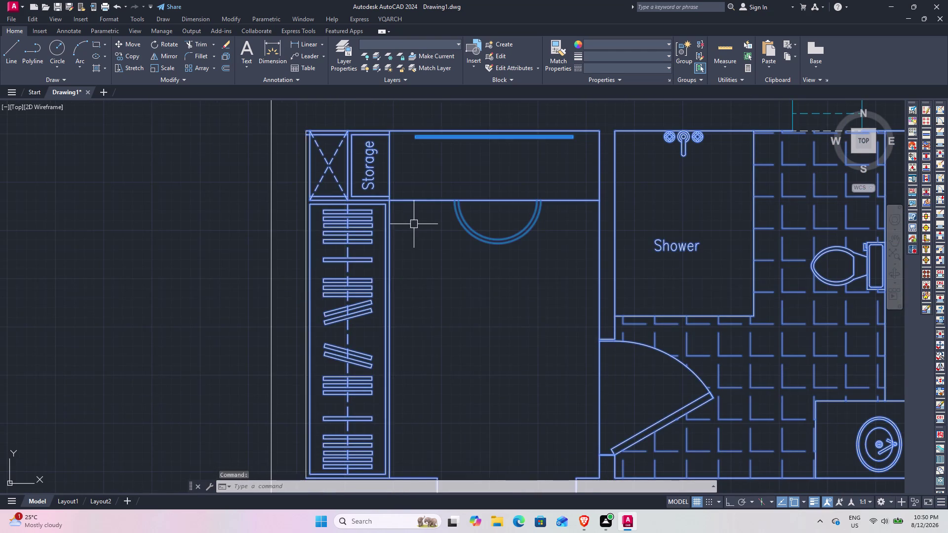
middle_drag(412, 235, 325, 386)
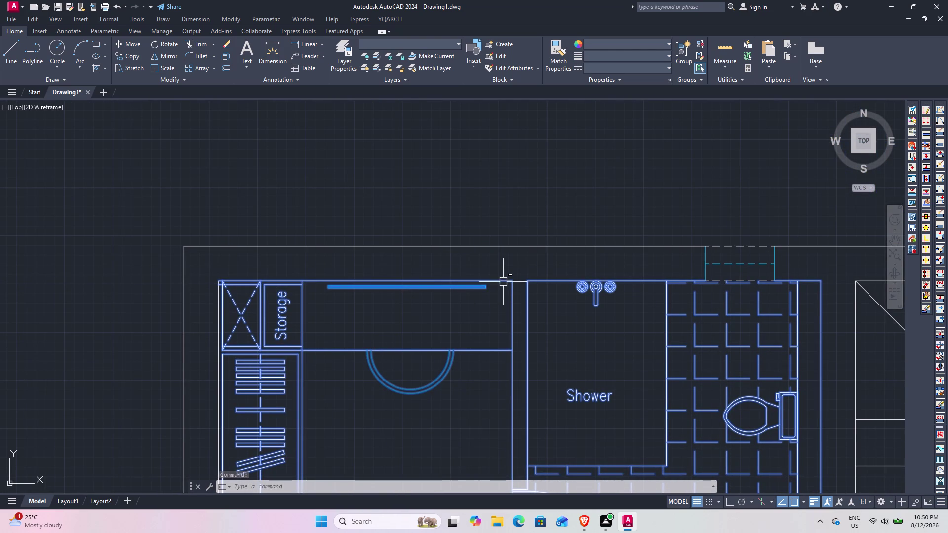
click(503, 281)
click(554, 281)
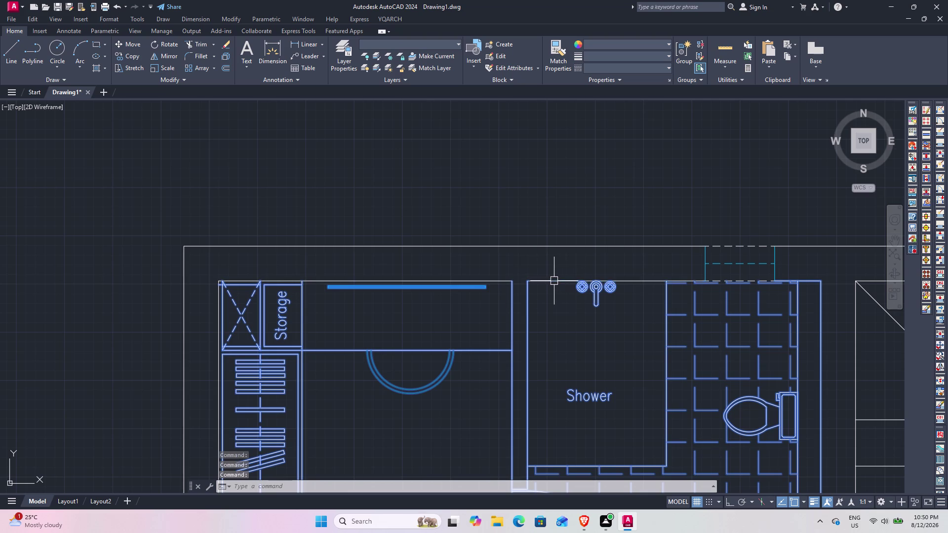
Pick objects along the bathroom's top wall and the shower and toilet area.
middle_drag(719, 291, 418, 328)
scroll(up, 3)
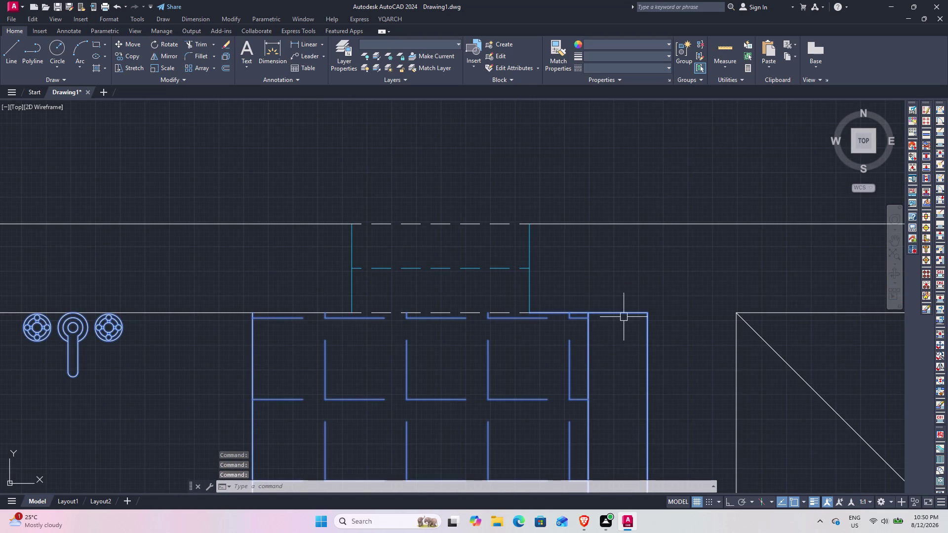
click(623, 314)
scroll(down, 3)
middle_drag(659, 369, 550, 279)
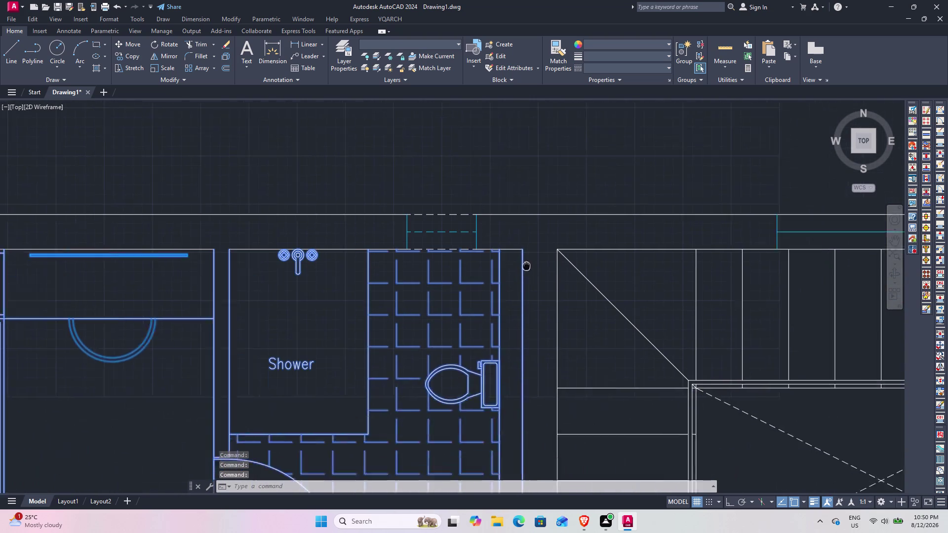
middle_drag(551, 279, 479, 235)
click(476, 345)
scroll(down, 3)
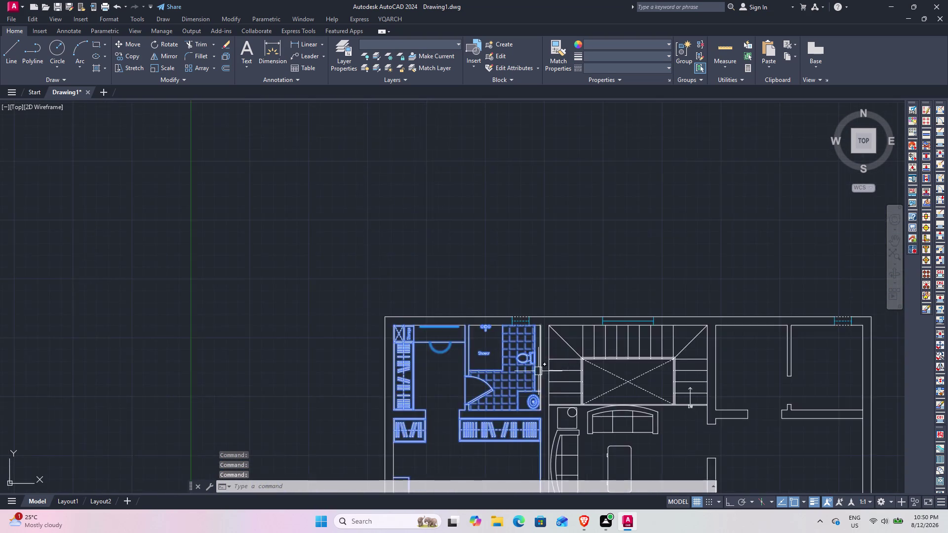
middle_drag(534, 367, 481, 218)
scroll(up, 3)
click(521, 332)
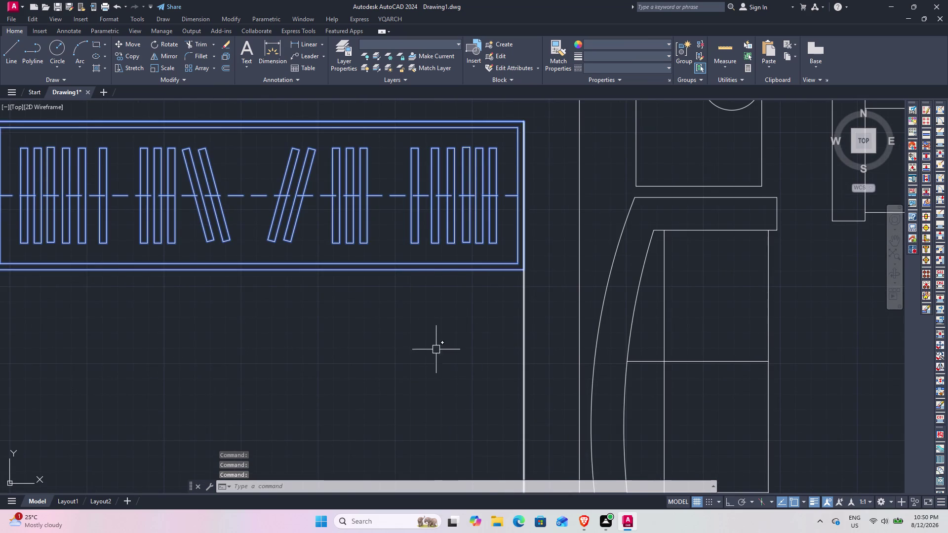
Pick one more object, then zoom out and recentre the whole floor plan.
scroll(down, 3)
scroll(up, 3)
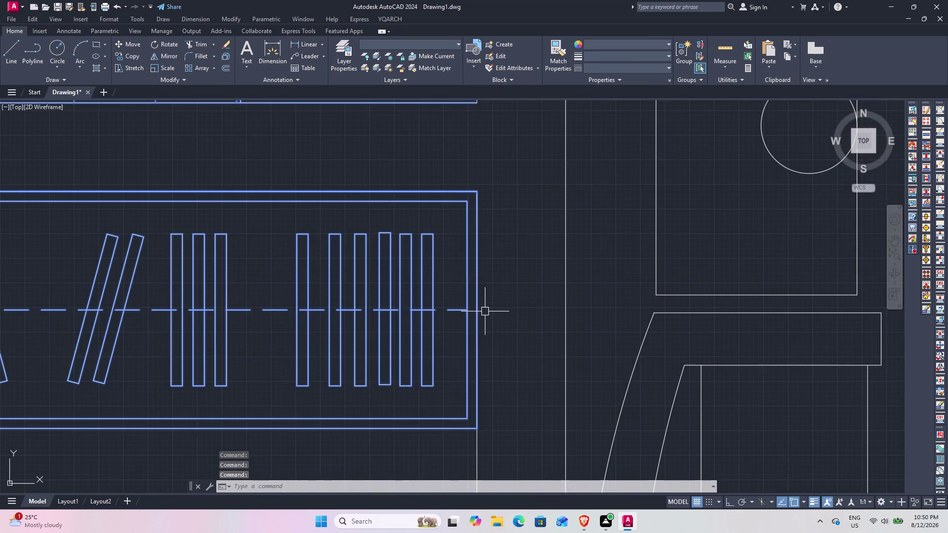
scroll(down, 3)
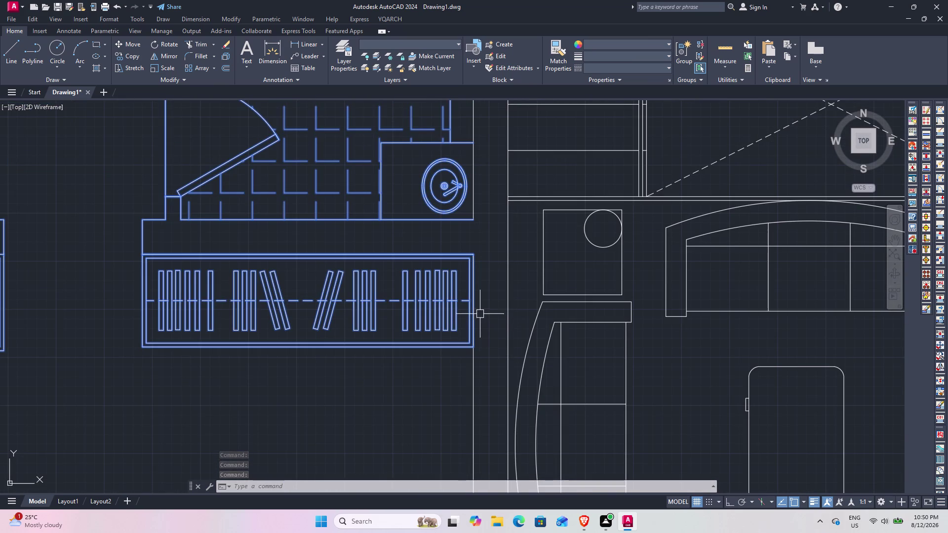
scroll(up, 3)
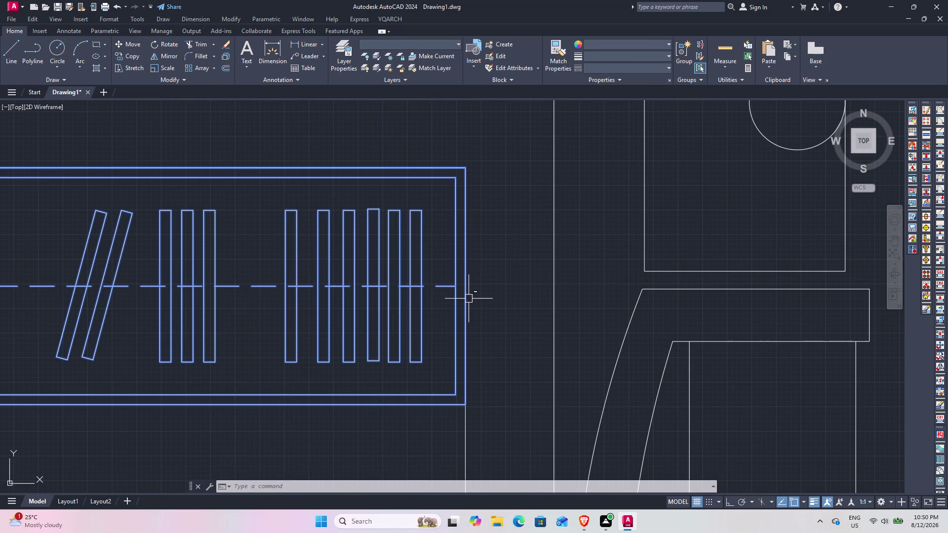
click(466, 295)
scroll(down, 3)
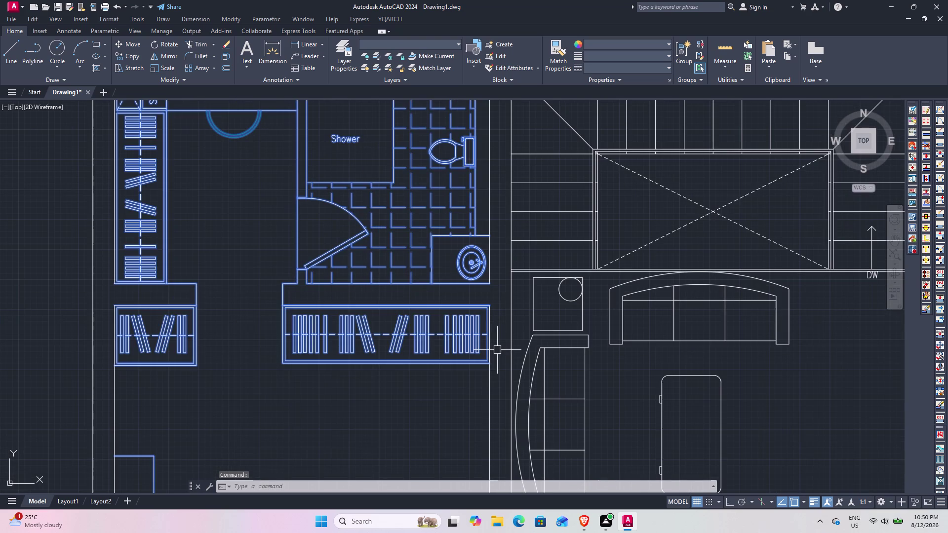
scroll(down, 3)
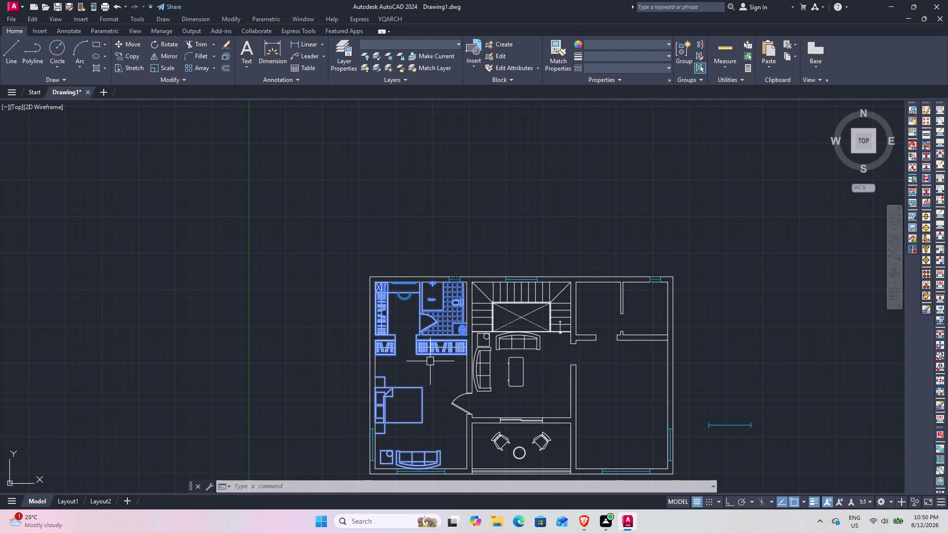
middle_drag(432, 361, 330, 302)
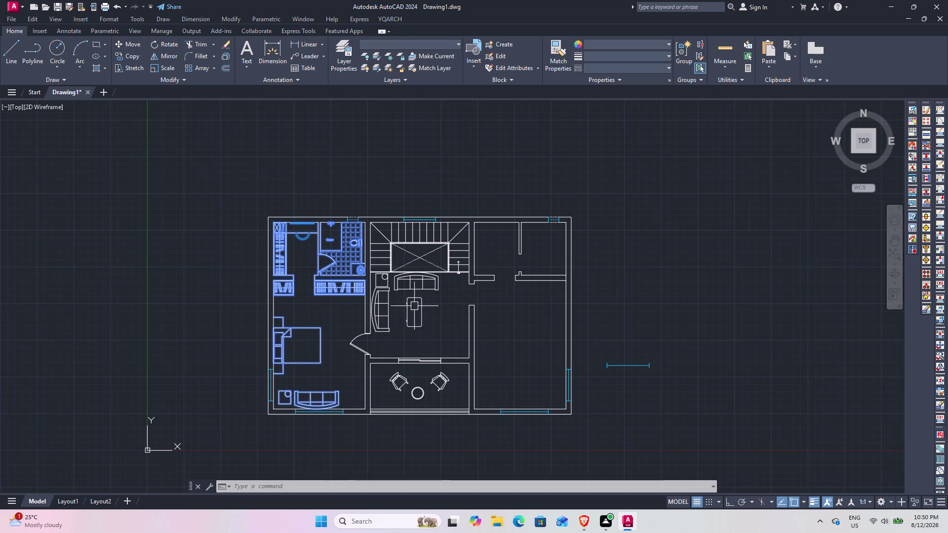
Mirror the left bedroom suite about the vertical centre line with MI, keeping the original.
text(MI)
key(space)
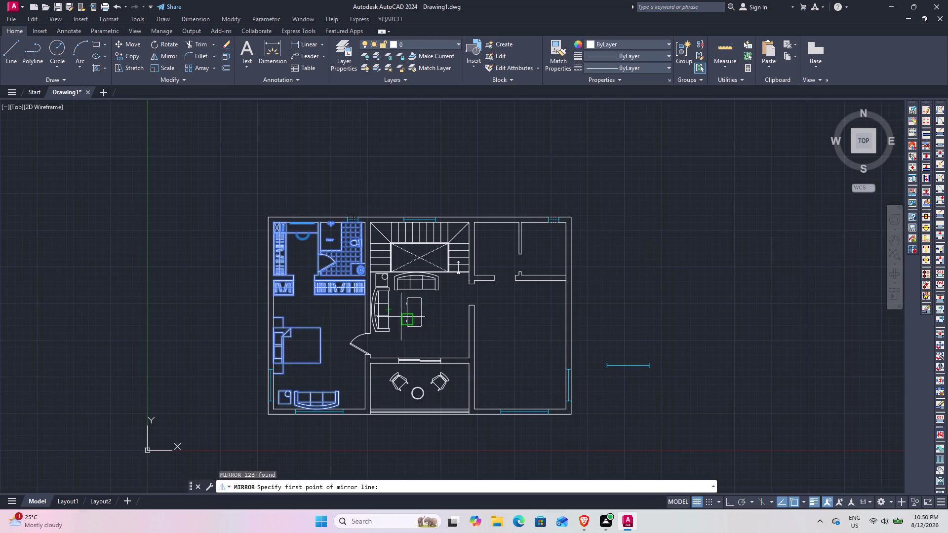
scroll(up, 3)
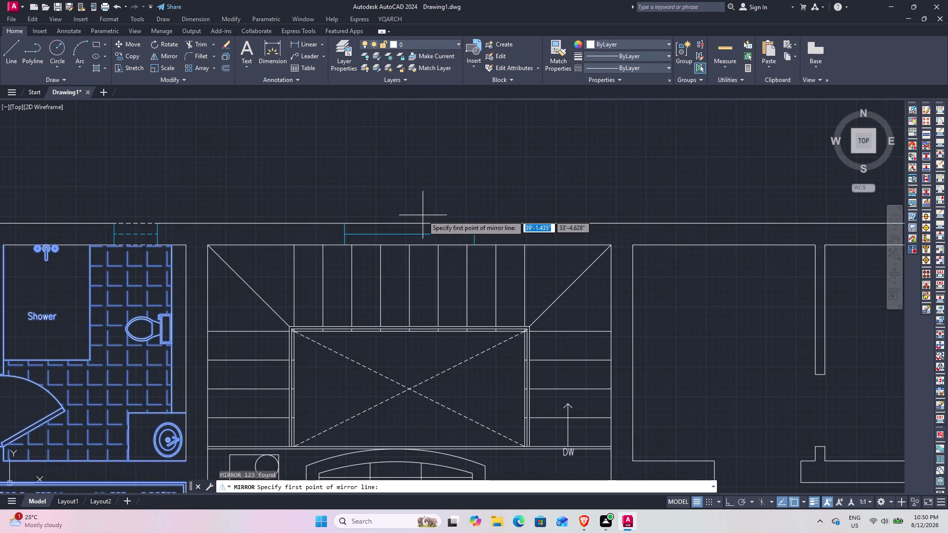
click(411, 245)
click(411, 285)
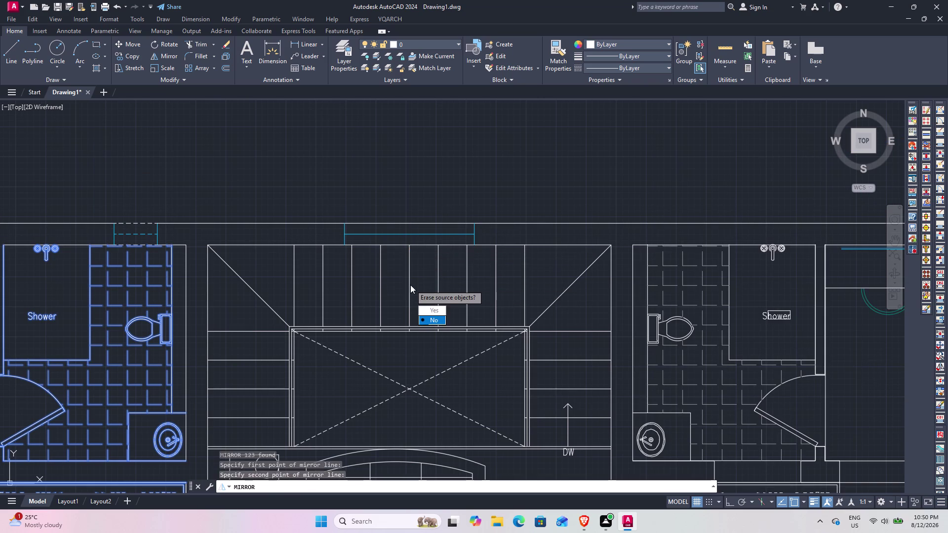
scroll(down, 3)
middle_drag(497, 310, 404, 235)
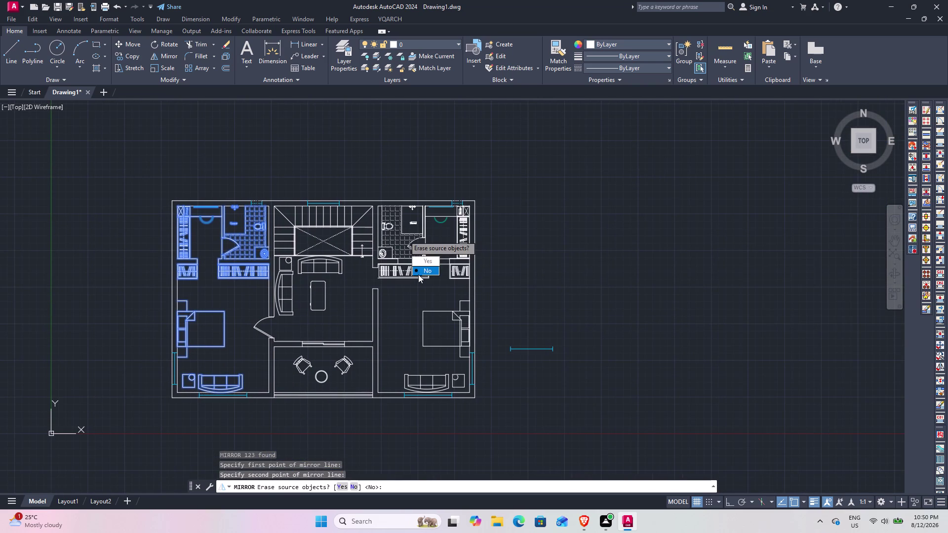
drag(419, 274, 497, 310)
Pan and zoom to inspect the mirrored bedroom, storage and closet, then centre both suites.
scroll(up, 3)
scroll(up, 3)
middle_drag(412, 333, 610, 143)
scroll(down, 3)
middle_drag(531, 346, 505, 217)
middle_drag(496, 258, 482, 355)
middle_drag(466, 237, 466, 362)
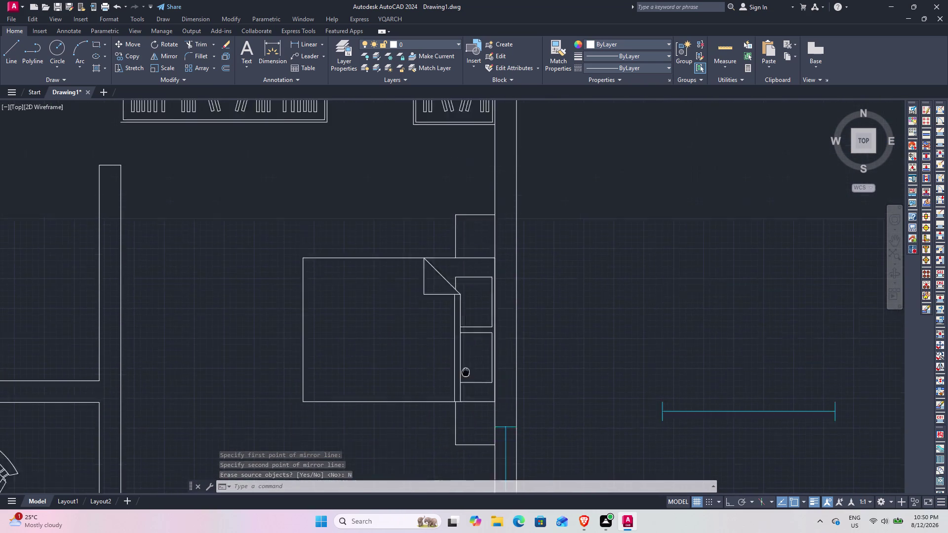
middle_drag(465, 362, 450, 447)
middle_drag(531, 115, 530, 315)
middle_drag(493, 244, 506, 376)
scroll(up, 3)
scroll(up, 3)
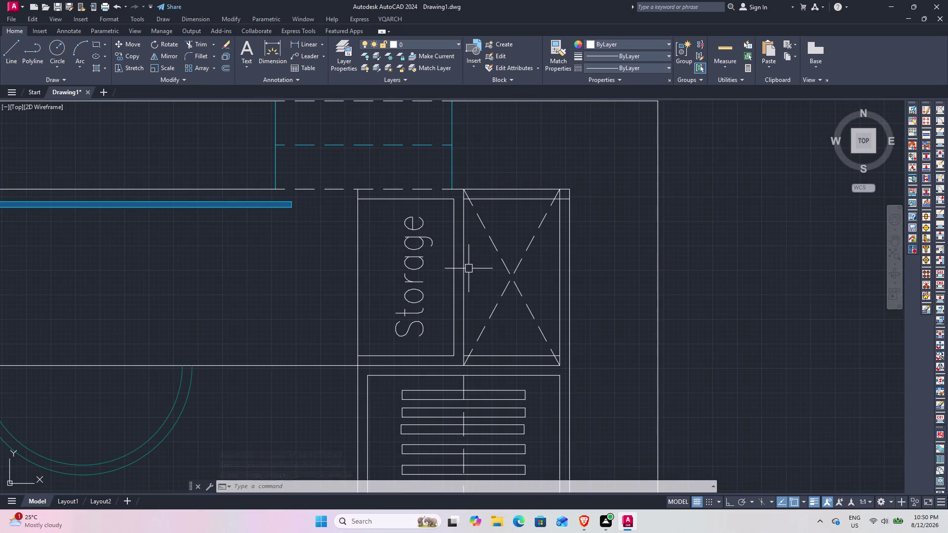
scroll(down, 3)
scroll(down, 3)
middle_drag(432, 312, 429, 240)
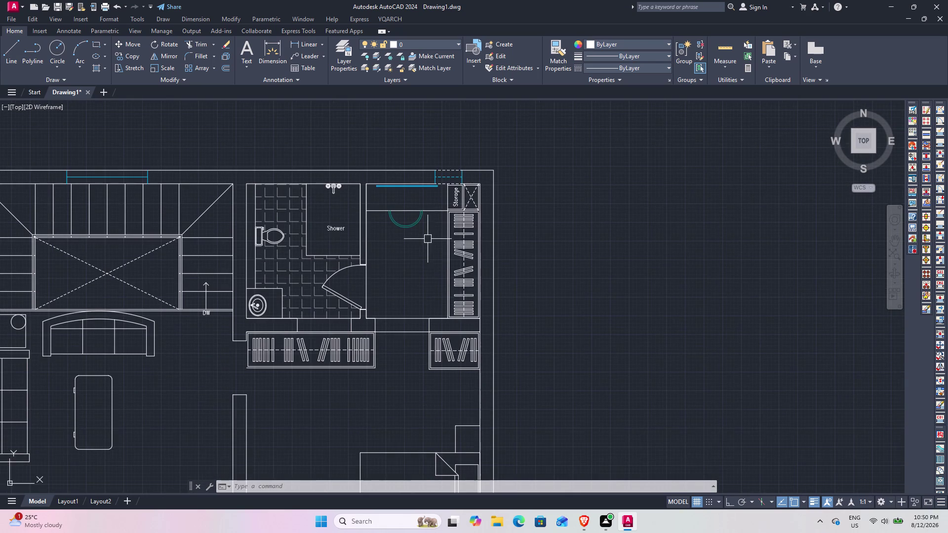
scroll(down, 3)
middle_drag(380, 279, 484, 211)
middle_drag(354, 280, 435, 229)
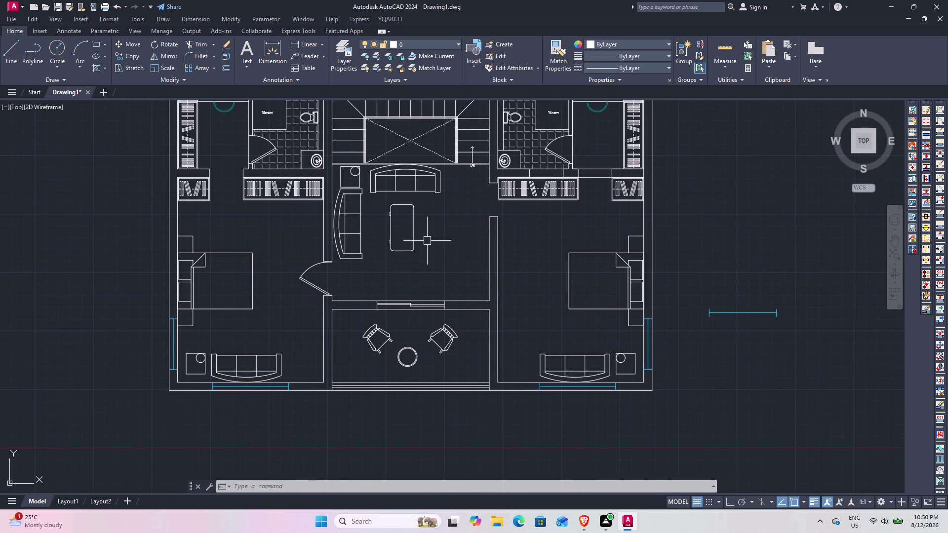
middle_drag(477, 235, 476, 258)
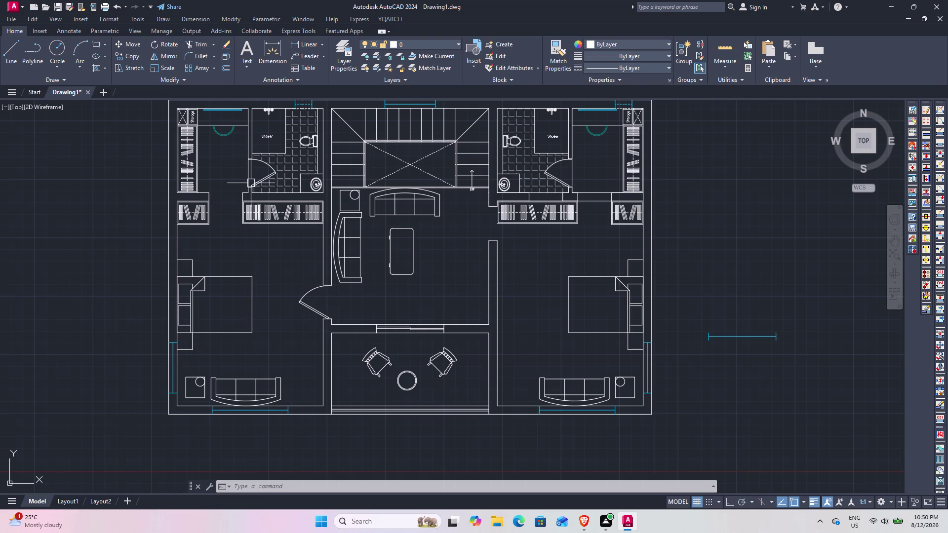
Hatch the left and right bedroom floors with the tile-grid pattern.
click(97, 67)
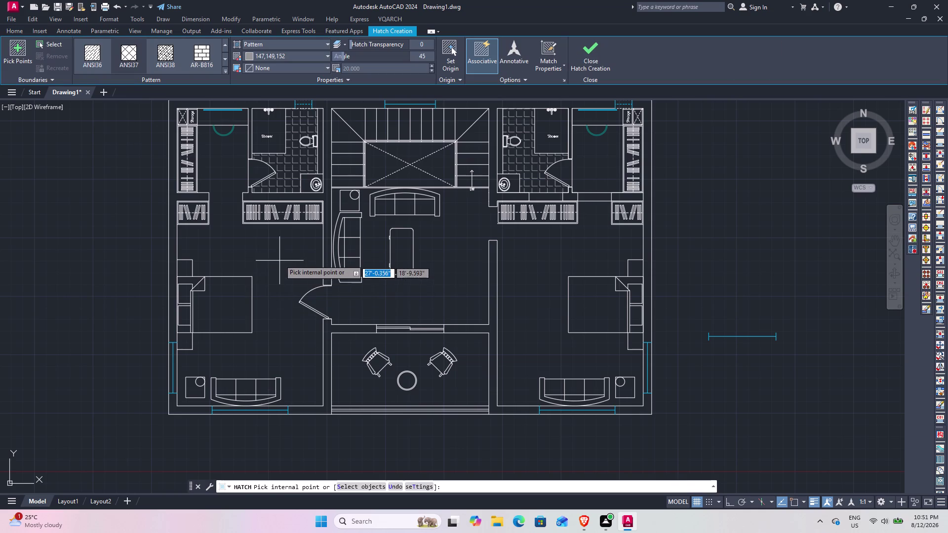
scroll(down, 3)
click(288, 265)
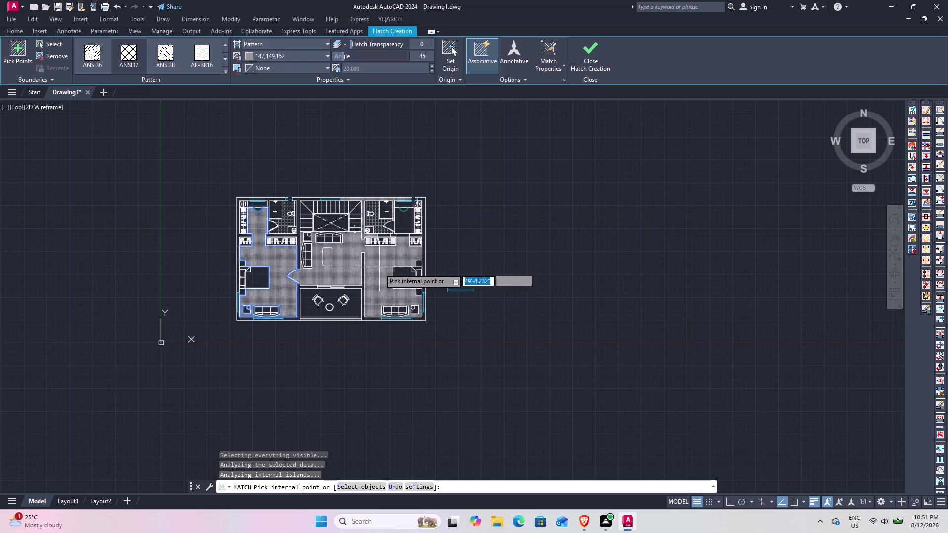
click(344, 262)
scroll(up, 3)
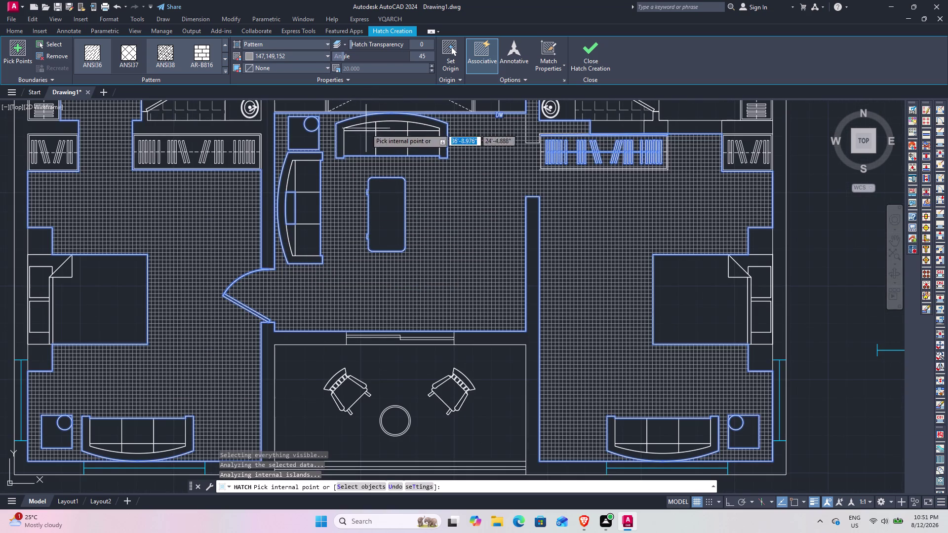
key(Escape)
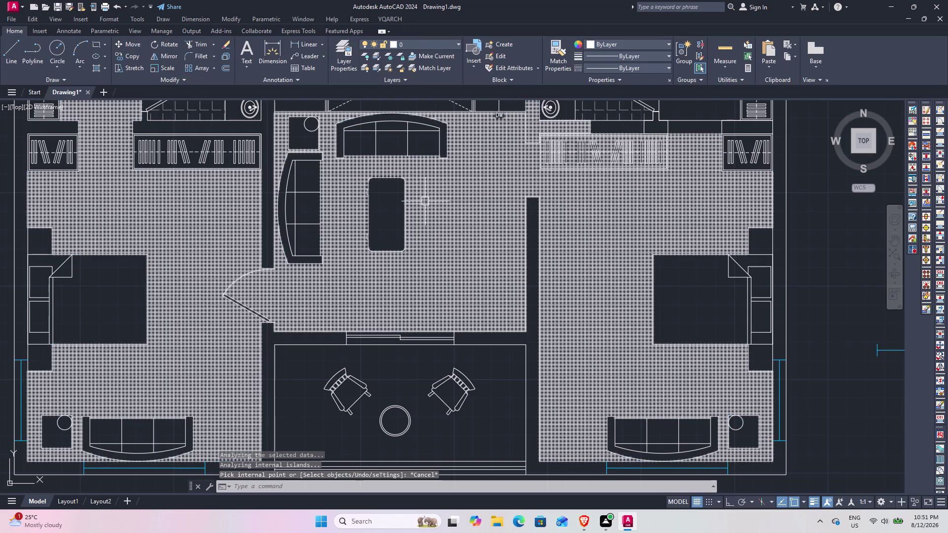
Set the floor hatch scale to 100 and review the tiled floor.
click(429, 214)
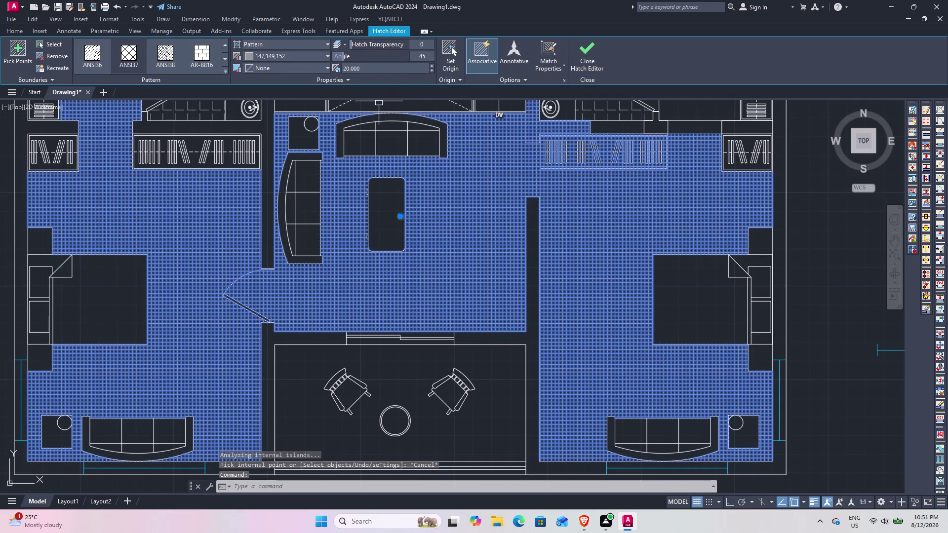
click(389, 69)
text(1)
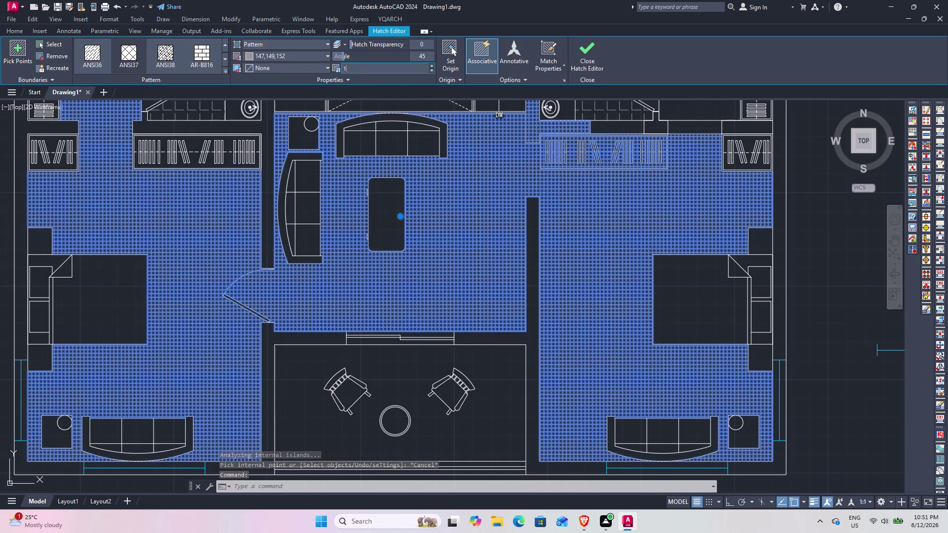
text(00)
key(Return)
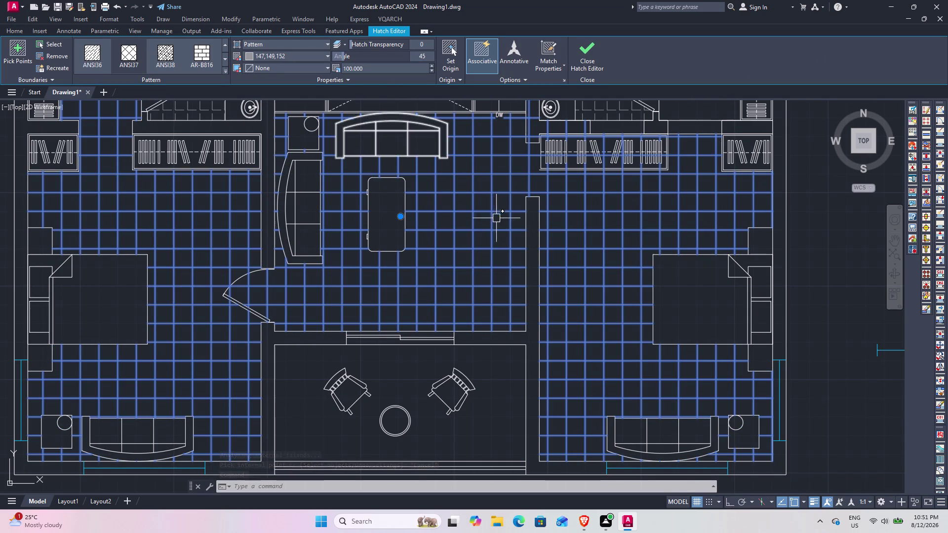
click(600, 63)
scroll(down, 3)
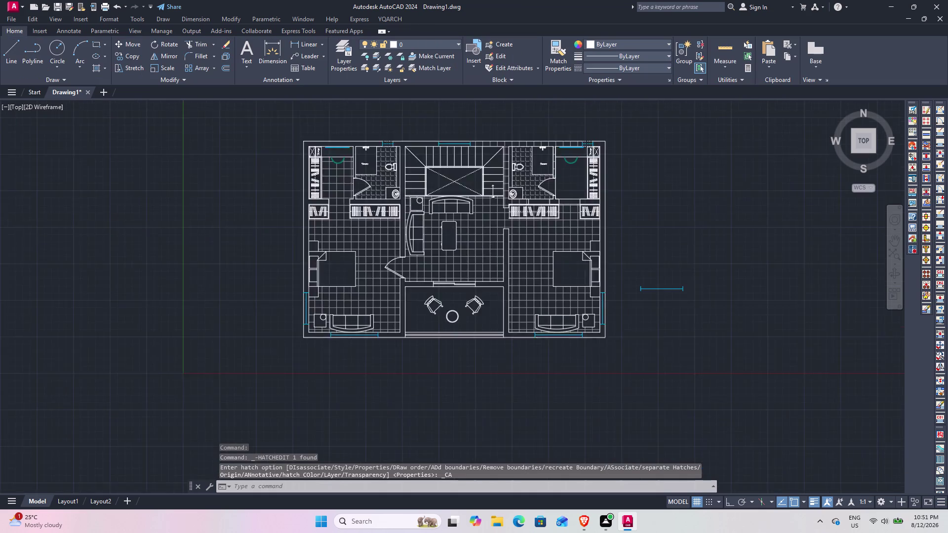
scroll(down, 3)
scroll(up, 3)
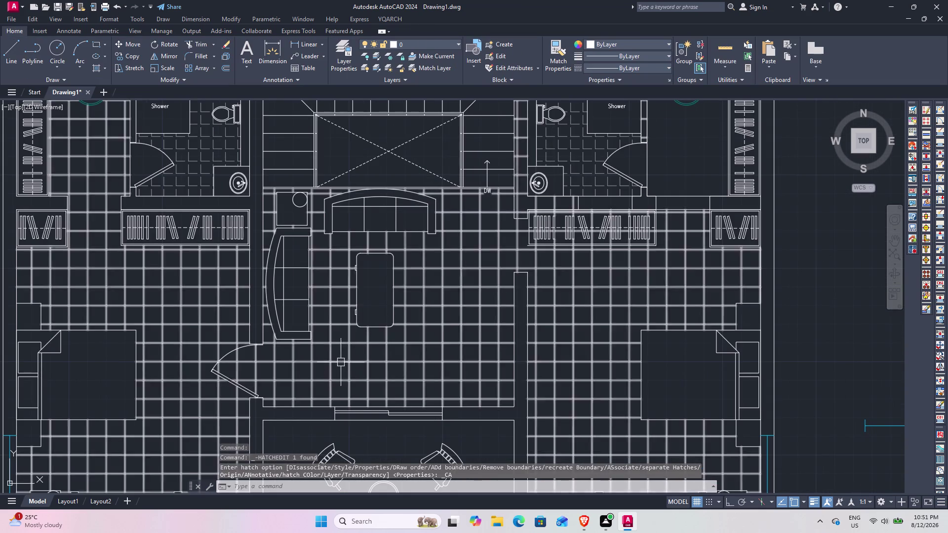
scroll(up, 3)
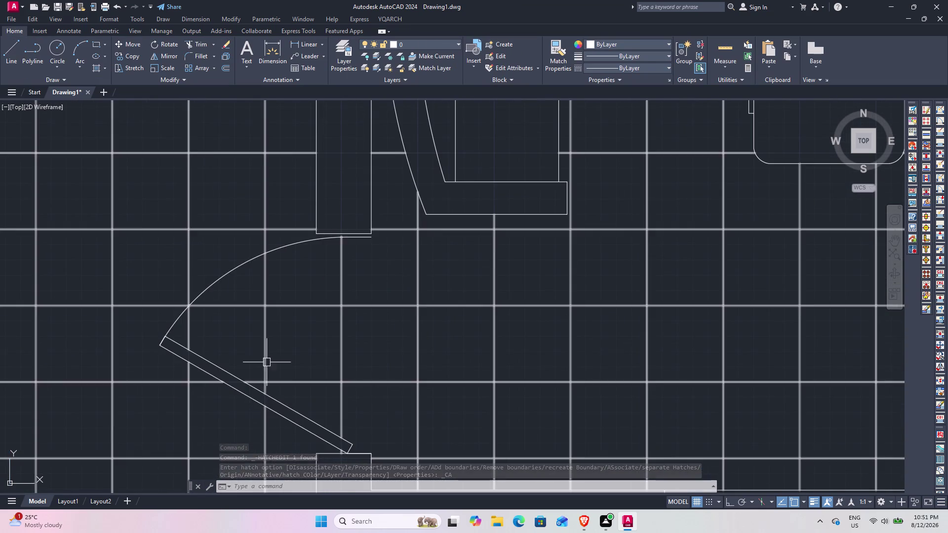
scroll(down, 3)
middle_drag(508, 262, 358, 304)
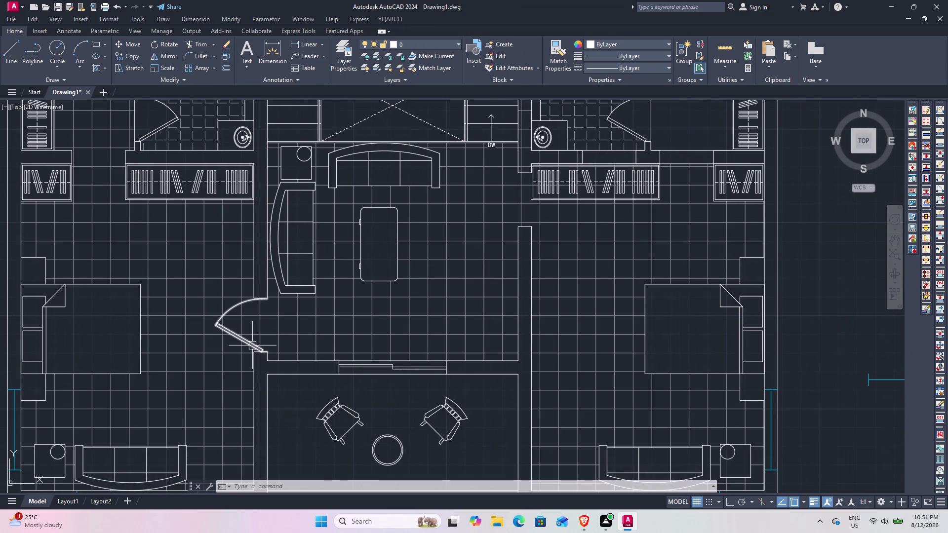
scroll(down, 3)
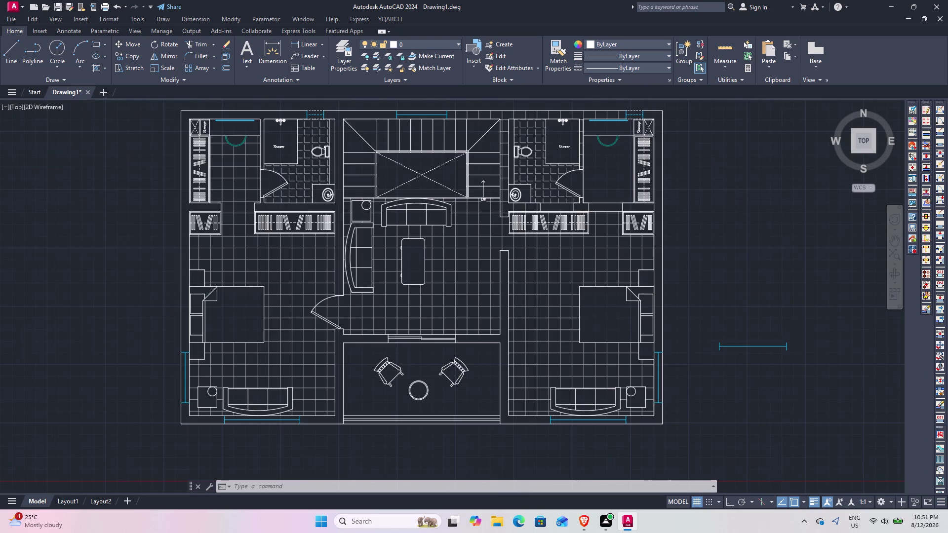
scroll(up, 3)
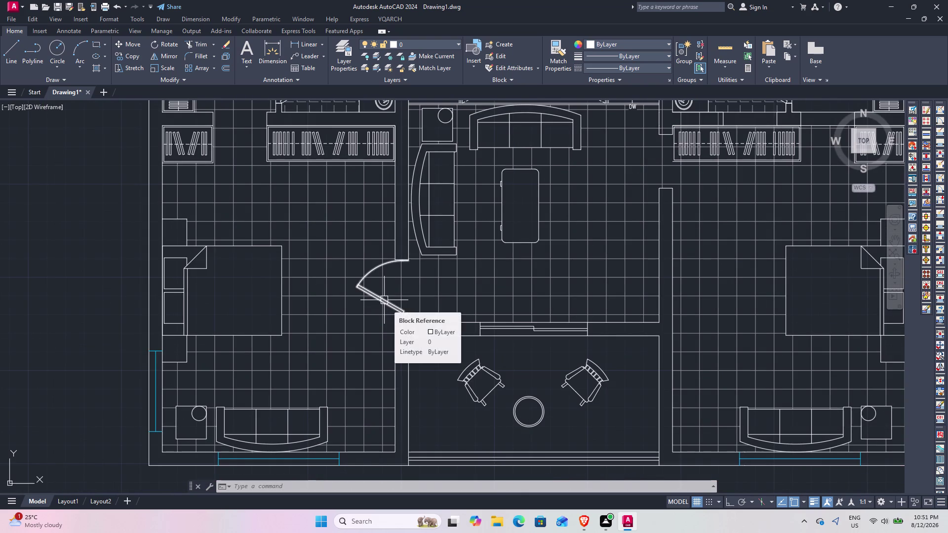
Mirror the entry door with MI, keeping the source door.
click(384, 300)
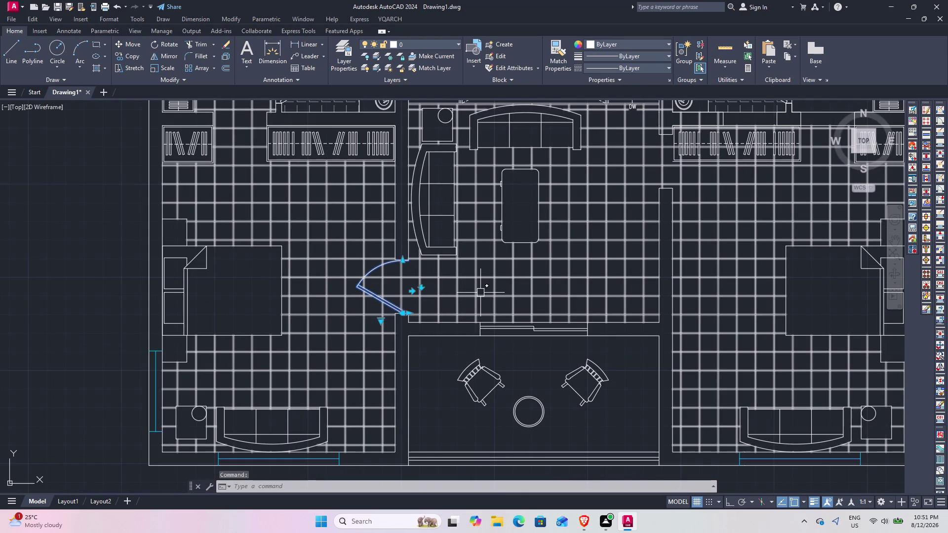
text(MI)
key(space)
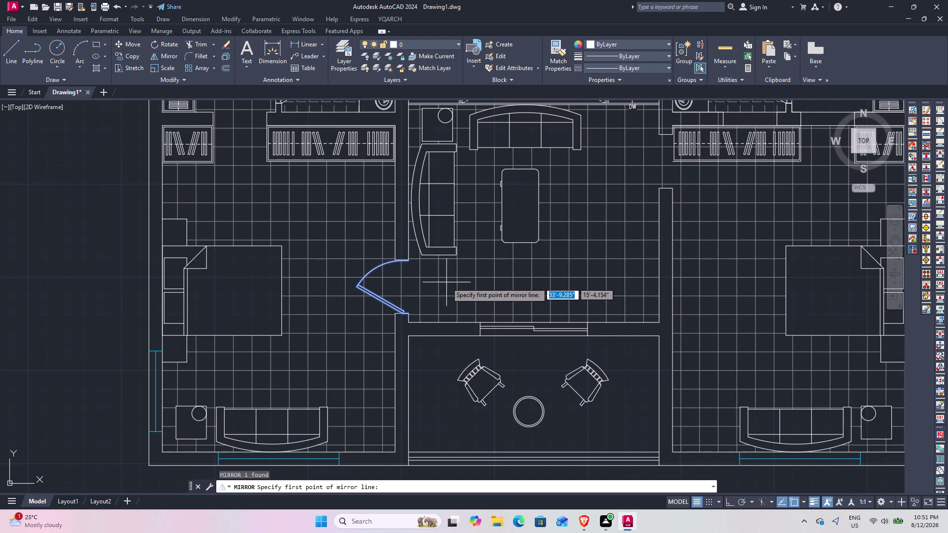
click(446, 283)
click(446, 302)
drag(480, 339, 446, 302)
scroll(up, 3)
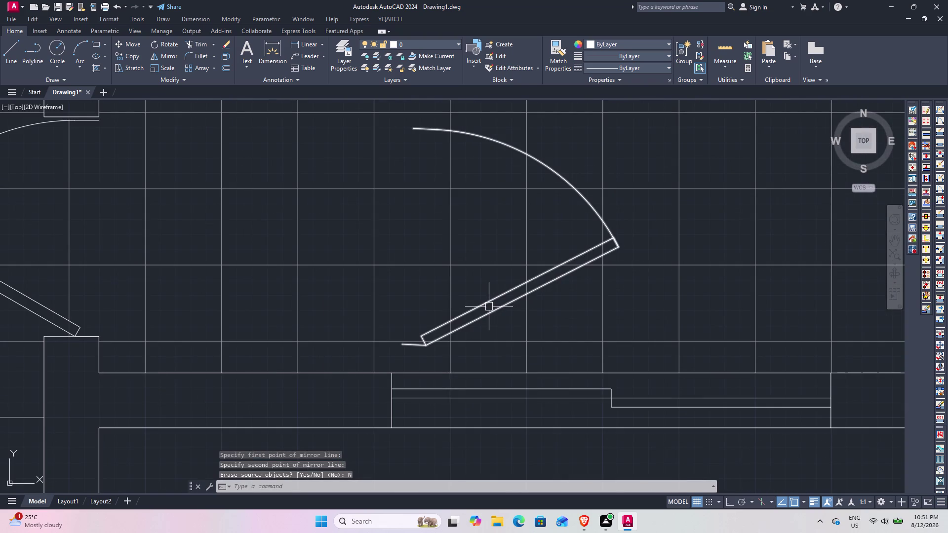
Move the flipped door from its hinge end toward the right bedroom doorway.
click(489, 307)
text(M)
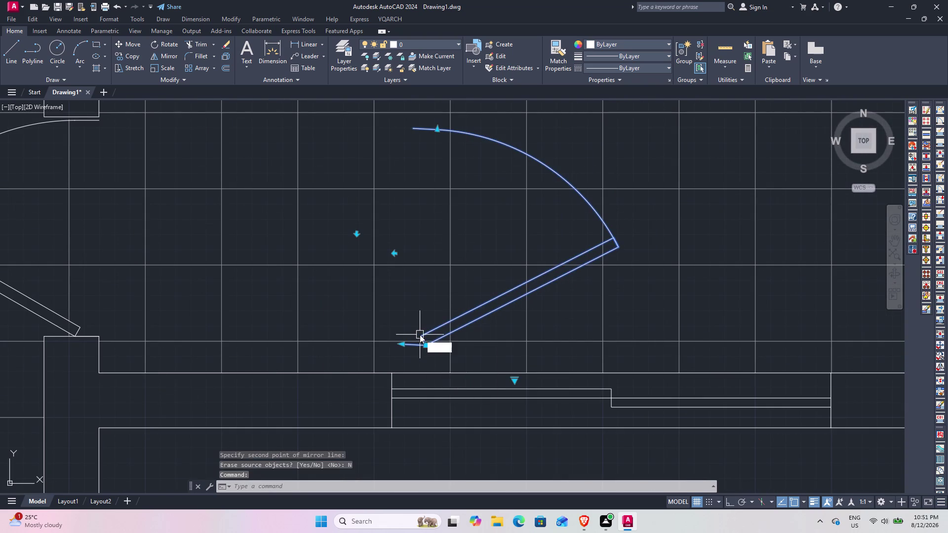
key(space)
click(425, 347)
middle_drag(669, 205, 384, 374)
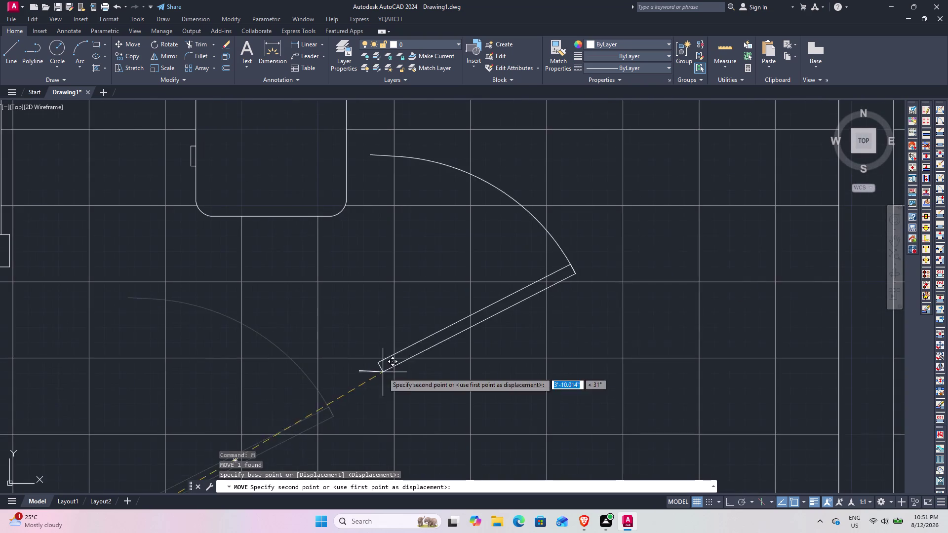
middle_drag(623, 269, 462, 398)
middle_drag(612, 258, 492, 425)
click(517, 273)
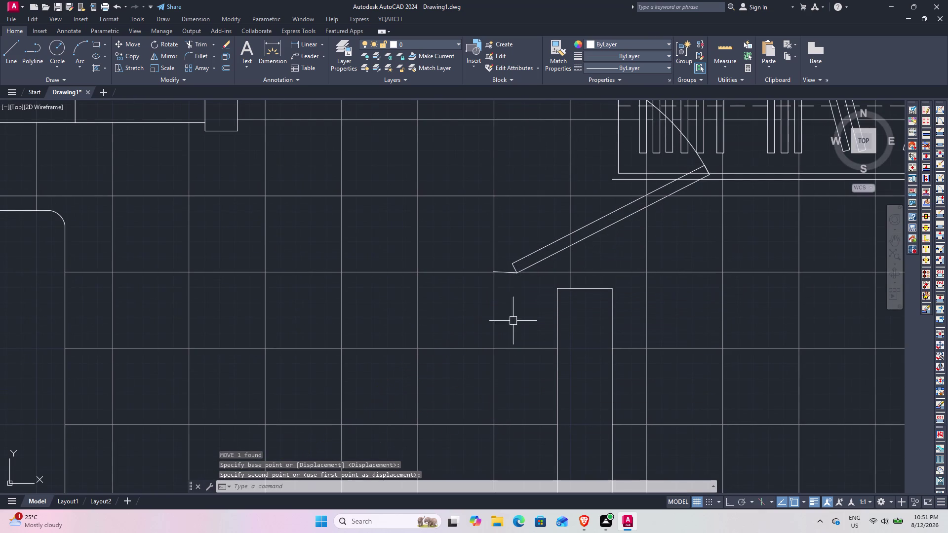
Move the door again so it sits against the doorway jamb.
click(521, 270)
key(m)
key(space)
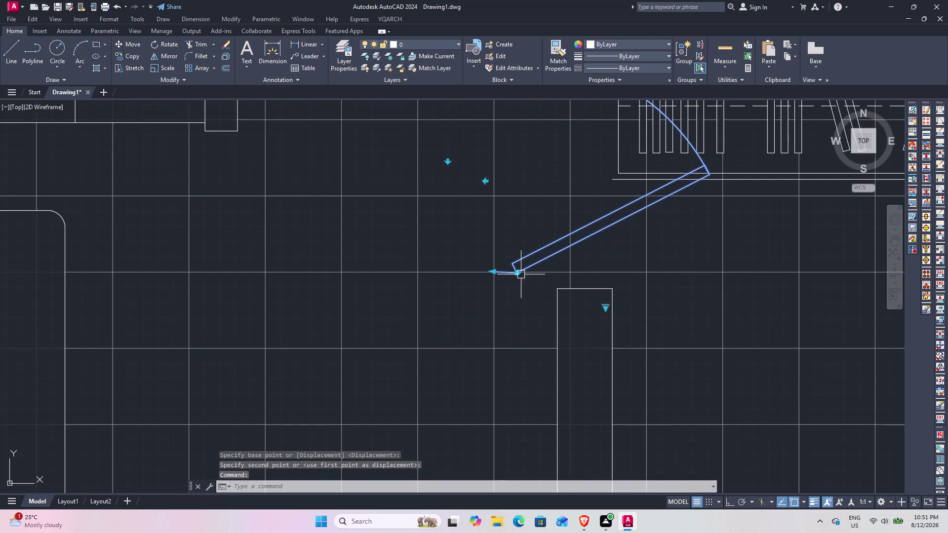
click(493, 270)
click(561, 289)
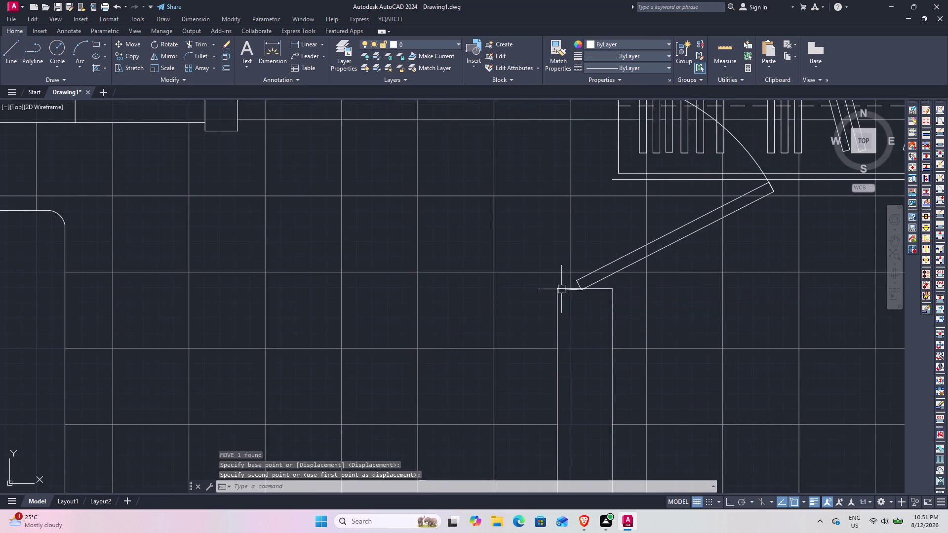
scroll(down, 3)
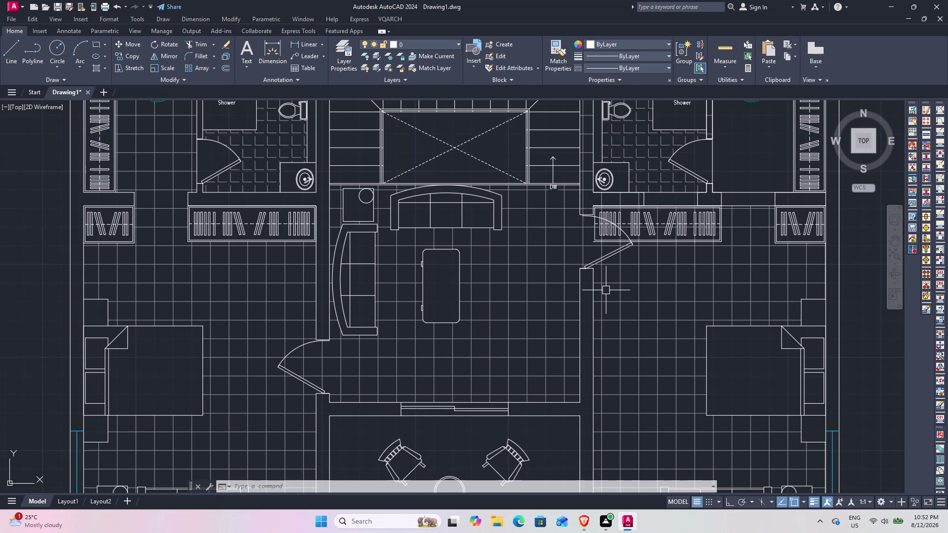
scroll(down, 3)
scroll(up, 3)
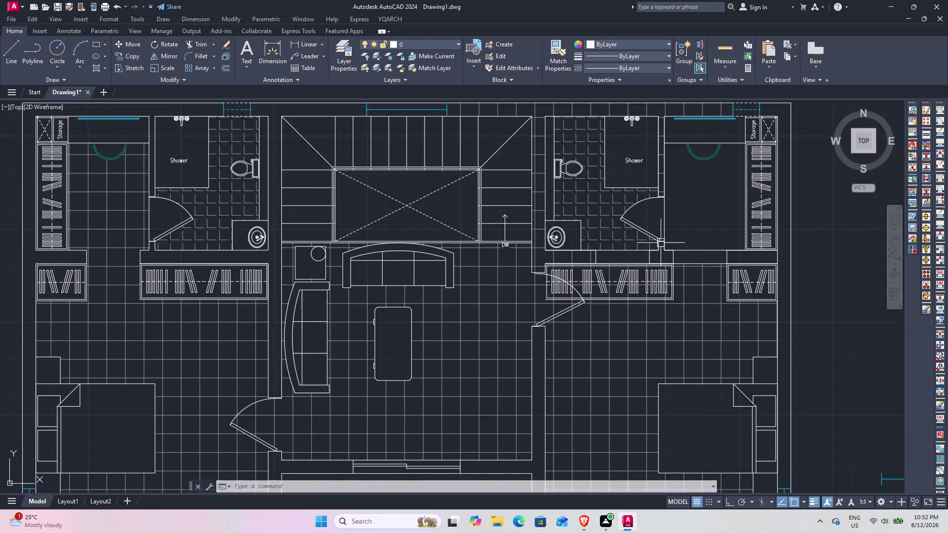
scroll(down, 3)
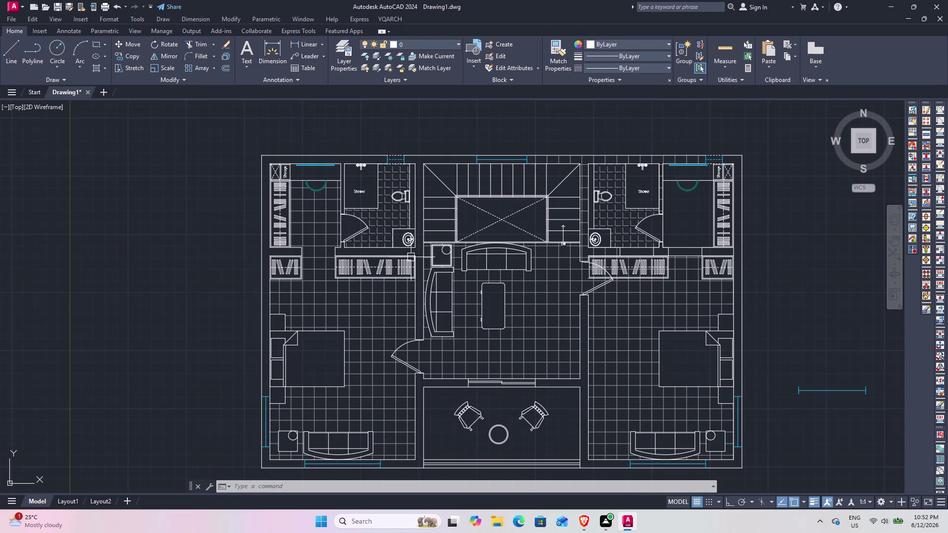
Undo the door moves, the tile hatch and the mirrored right suite with Ctrl+Z.
key(ctrl+z)
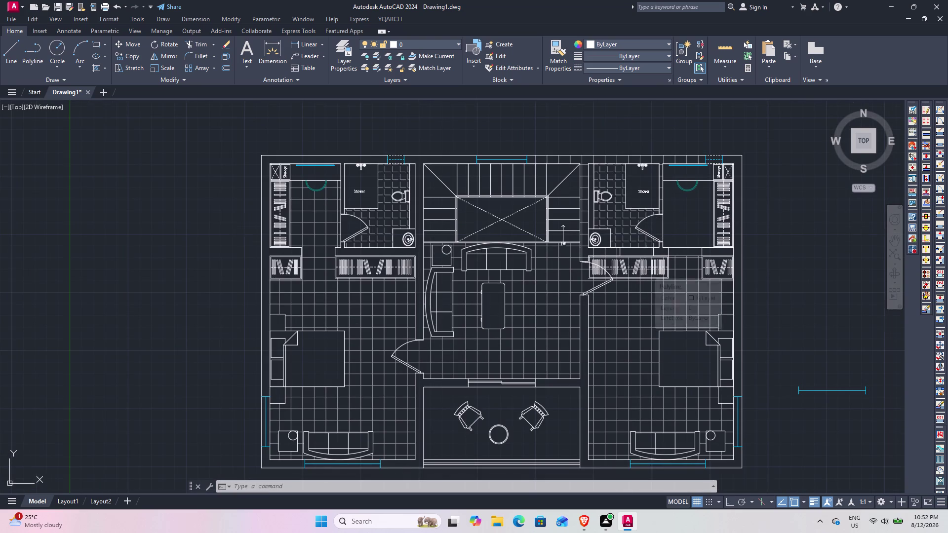
key(ctrl+z)
key(ctrl+z)
key(ctrl+z)
key(ctrl+z)
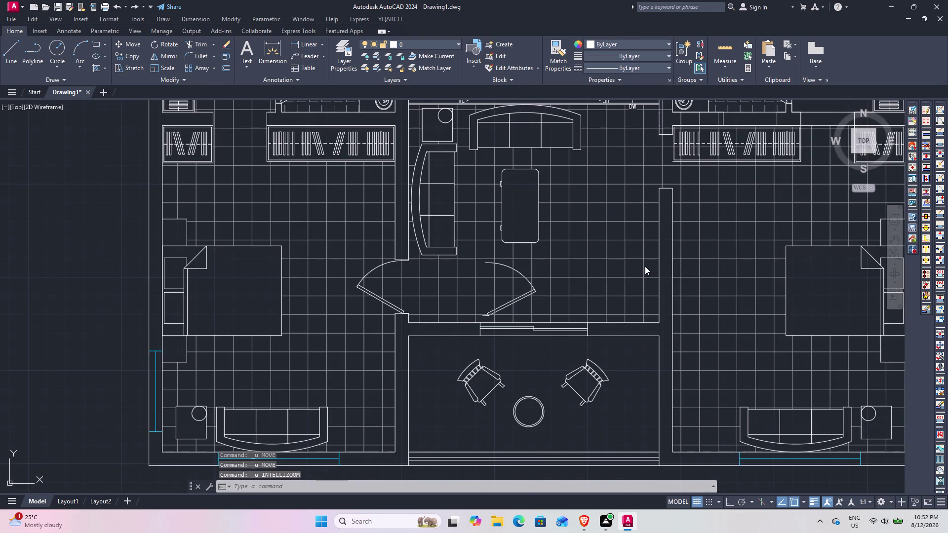
key(ctrl+z)
key(ctrl+z)
key(ctrl+z)
key(ctrl+z)
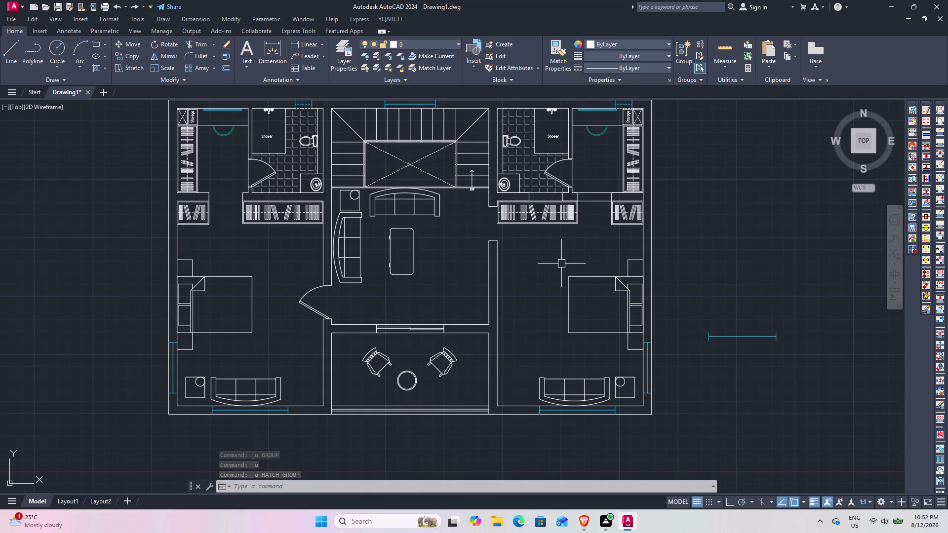
middle_drag(565, 238, 565, 248)
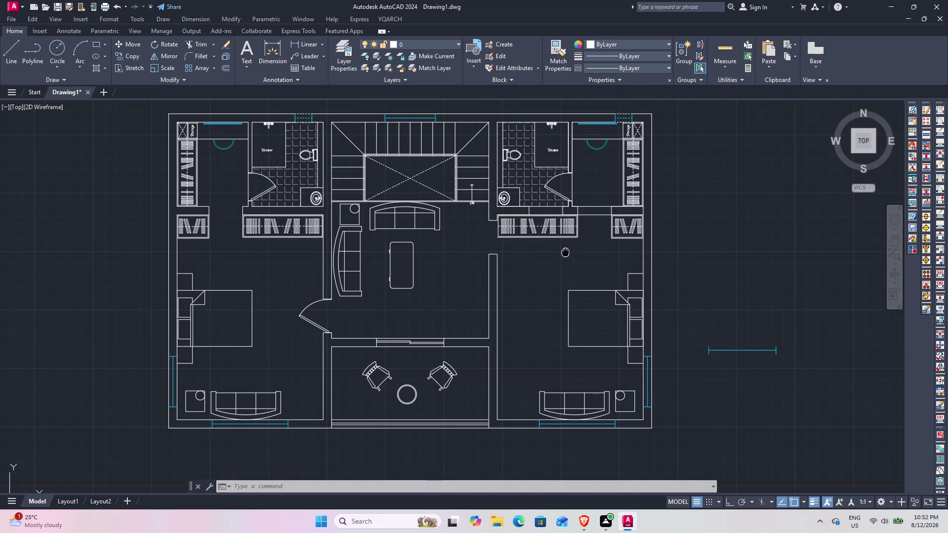
middle_drag(565, 248, 557, 287)
key(ctrl+z)
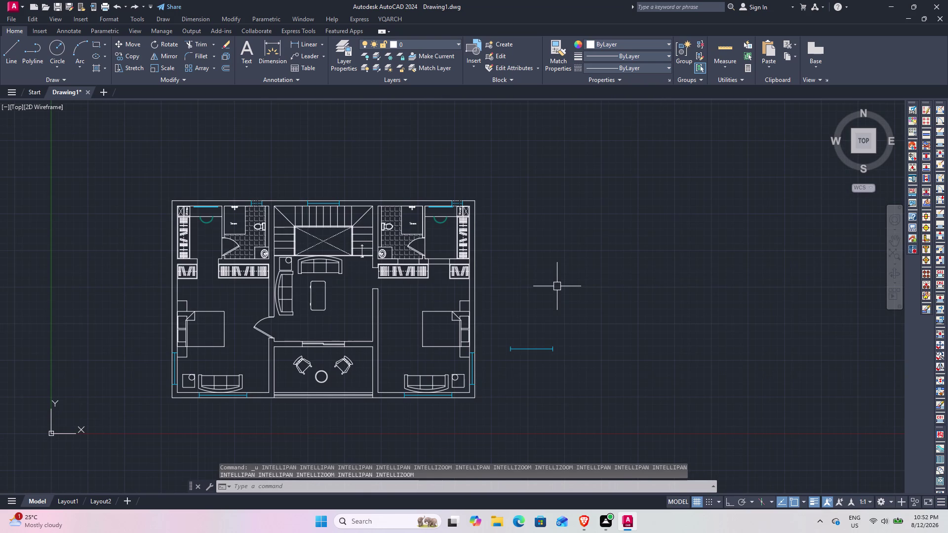
key(ctrl+z)
scroll(up, 3)
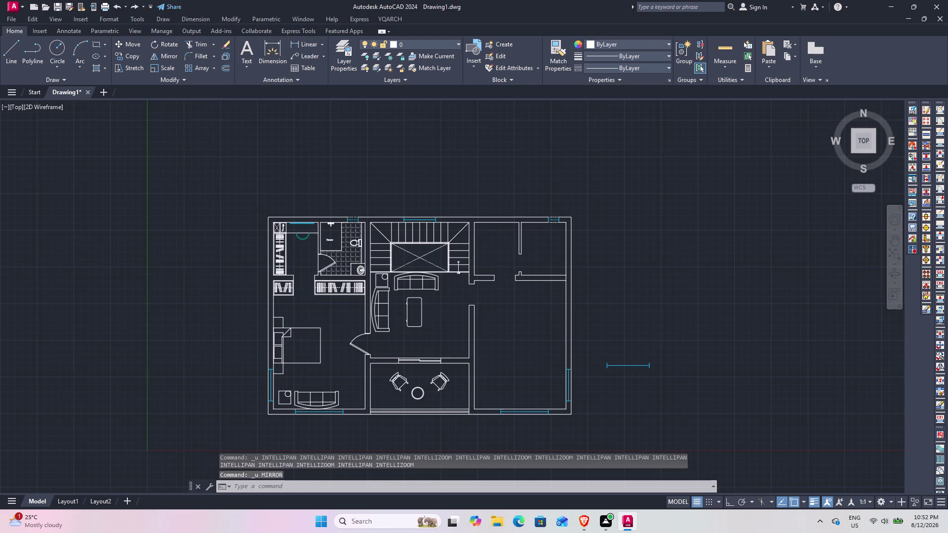
Window-select the whole left bedroom suite.
middle_drag(324, 306, 381, 246)
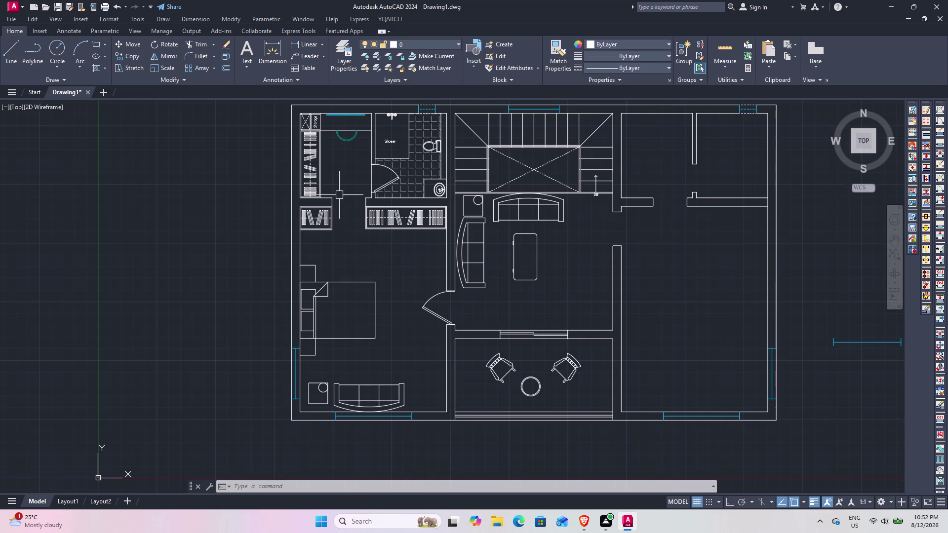
middle_drag(341, 200, 357, 238)
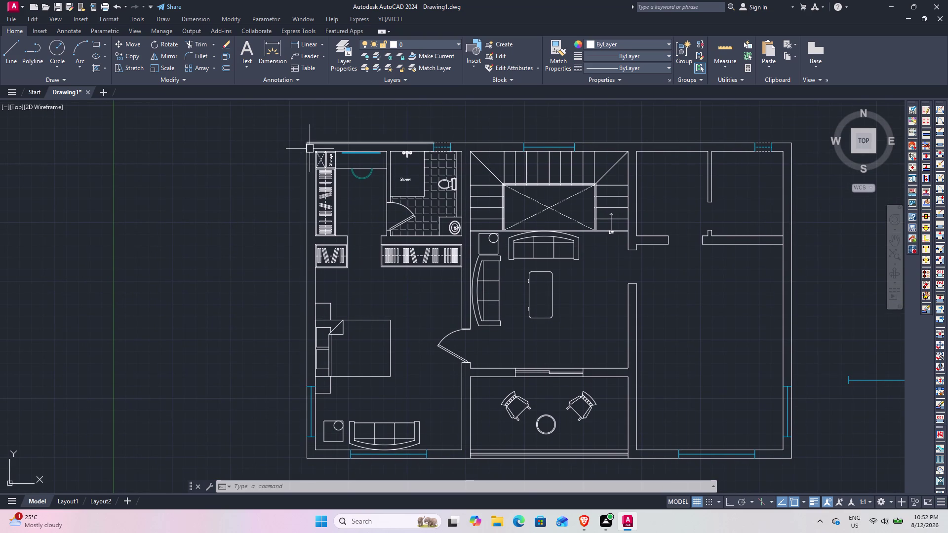
scroll(up, 3)
click(309, 149)
scroll(down, 3)
middle_drag(401, 256, 384, 203)
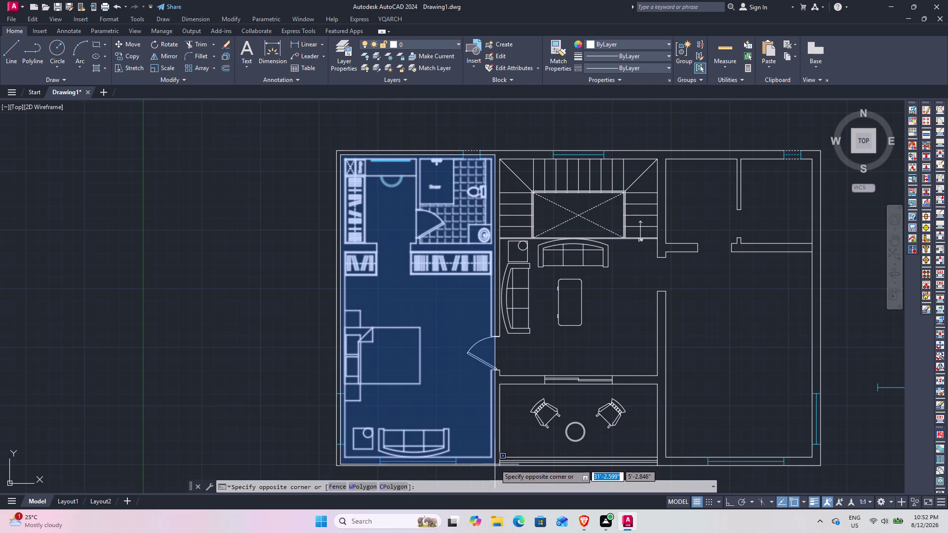
click(495, 462)
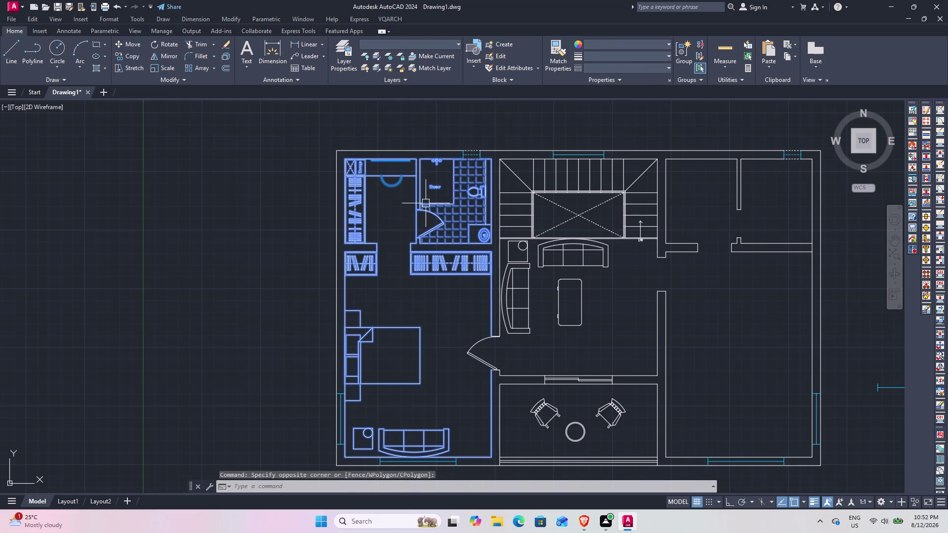
Copy the suite with CO from its top-left wall corner into the right half.
key(c)
key(o)
key(space)
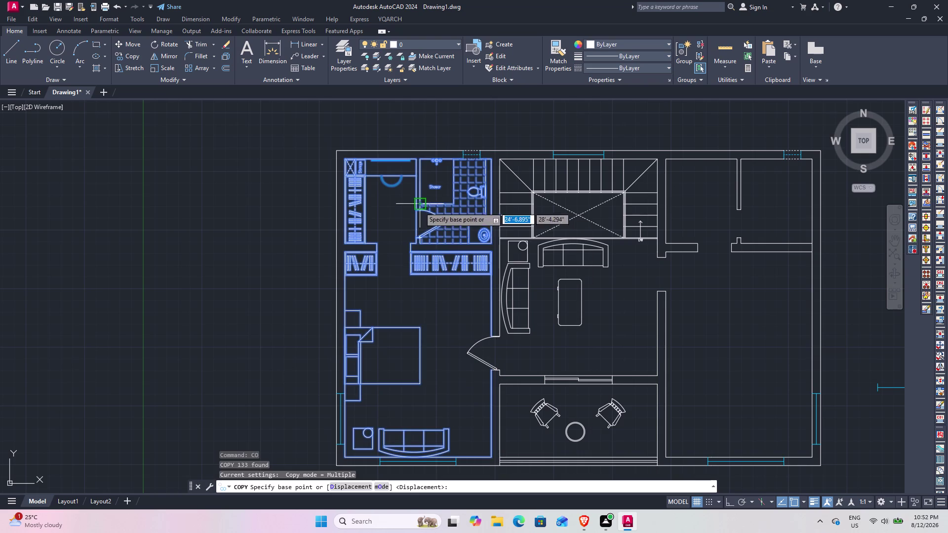
scroll(up, 3)
scroll(up, 3)
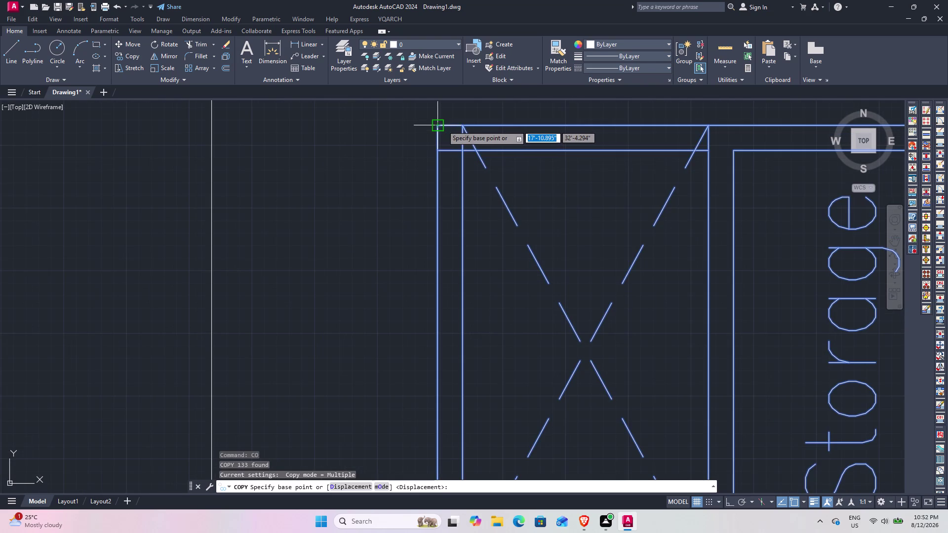
click(438, 127)
scroll(down, 3)
middle_drag(586, 193, 256, 136)
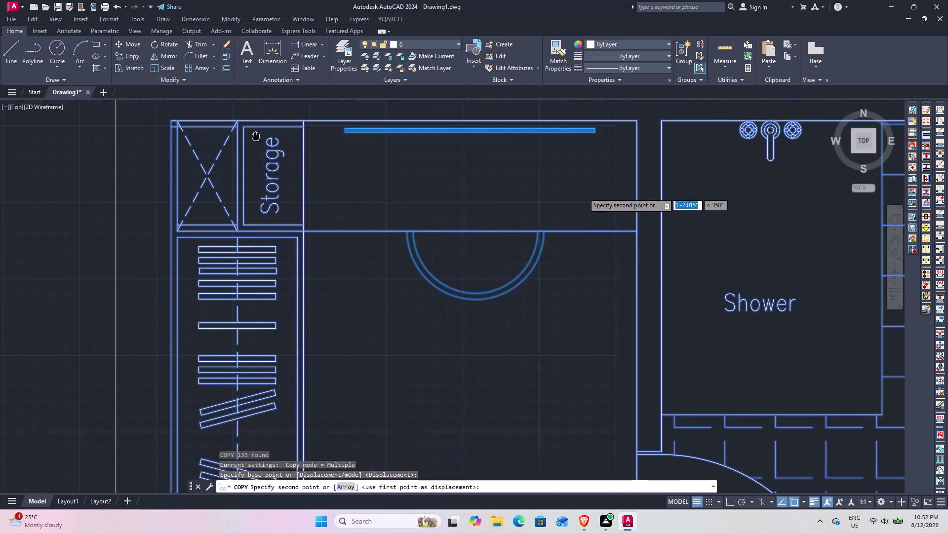
middle_drag(256, 135, 255, 136)
scroll(down, 3)
middle_drag(501, 145, 162, 160)
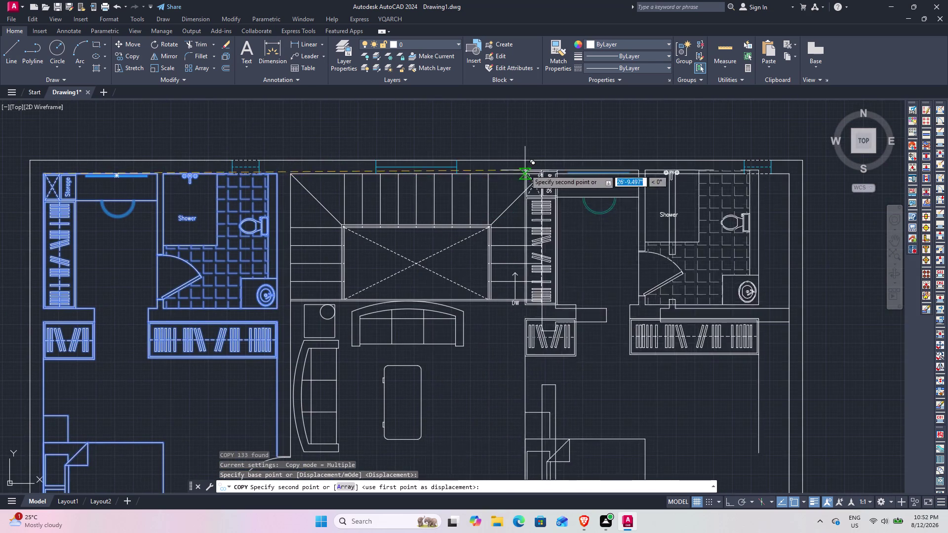
scroll(up, 3)
click(616, 195)
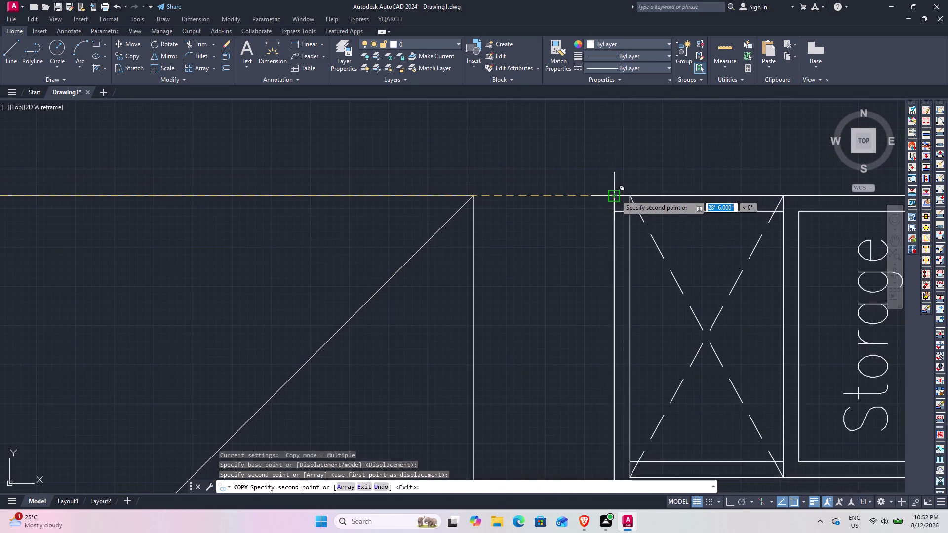
scroll(down, 3)
key(Escape)
Review the copied suite and start window-selecting the duplicated wardrobe near the centre.
scroll(down, 3)
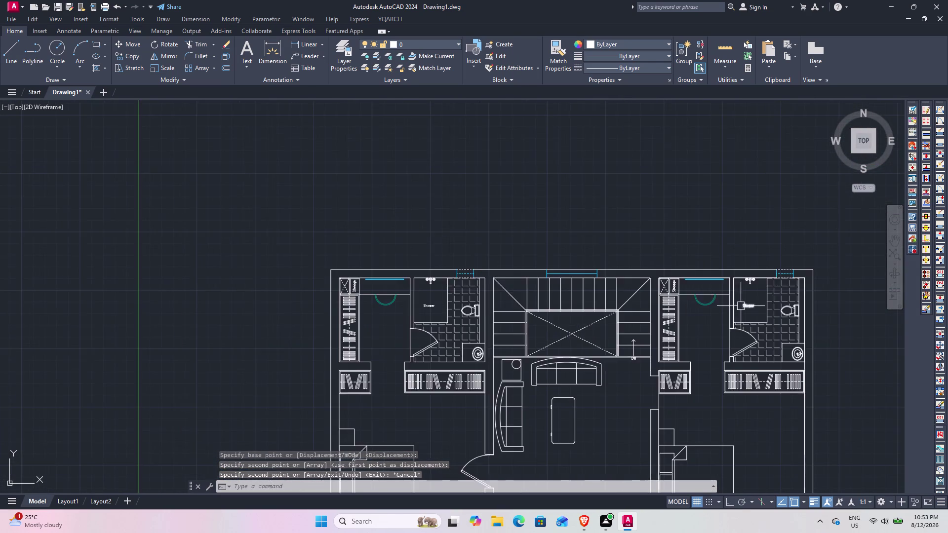
middle_drag(726, 301, 543, 137)
scroll(up, 3)
middle_drag(547, 322, 593, 359)
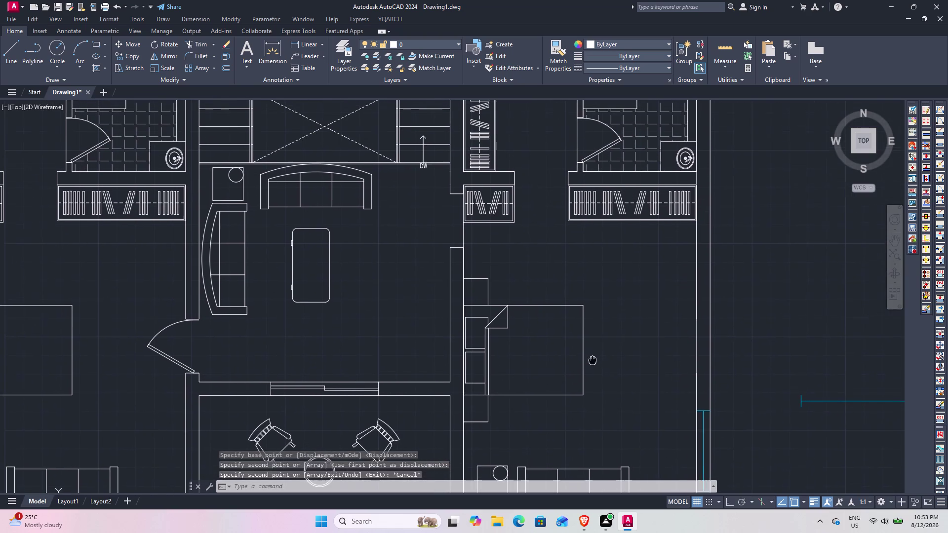
middle_drag(592, 359, 593, 361)
middle_drag(501, 215, 526, 296)
scroll(up, 3)
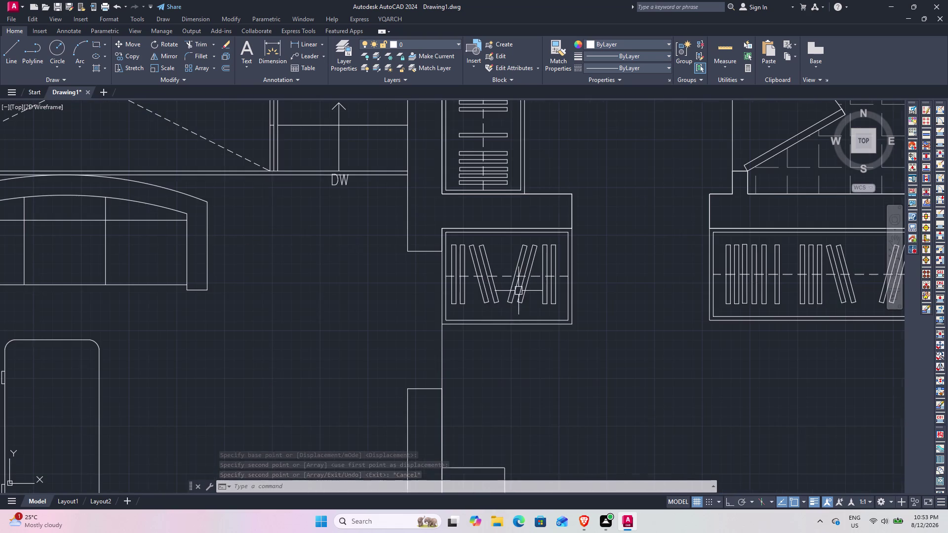
drag(602, 339, 583, 330)
Erase the duplicated wardrobe from the right-click menu.
click(420, 267)
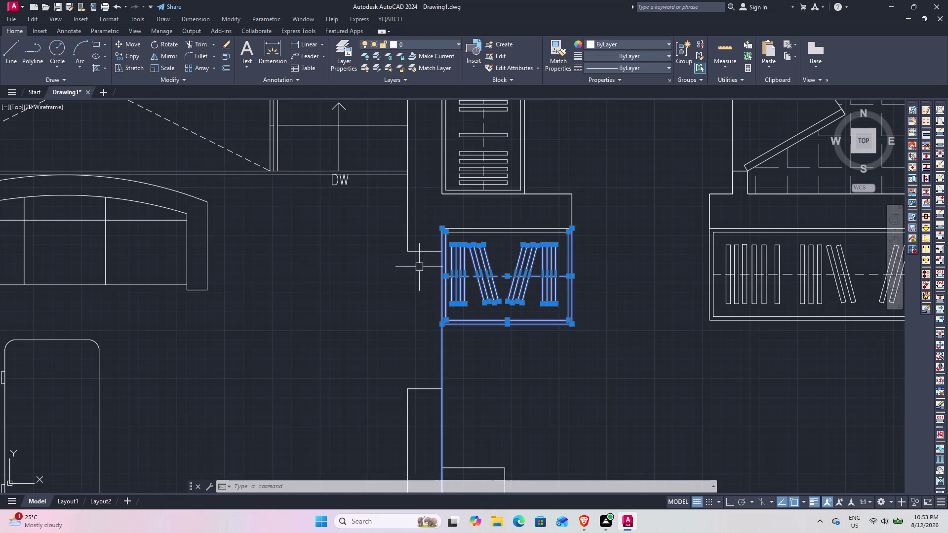
scroll(down, 3)
right_click(512, 317)
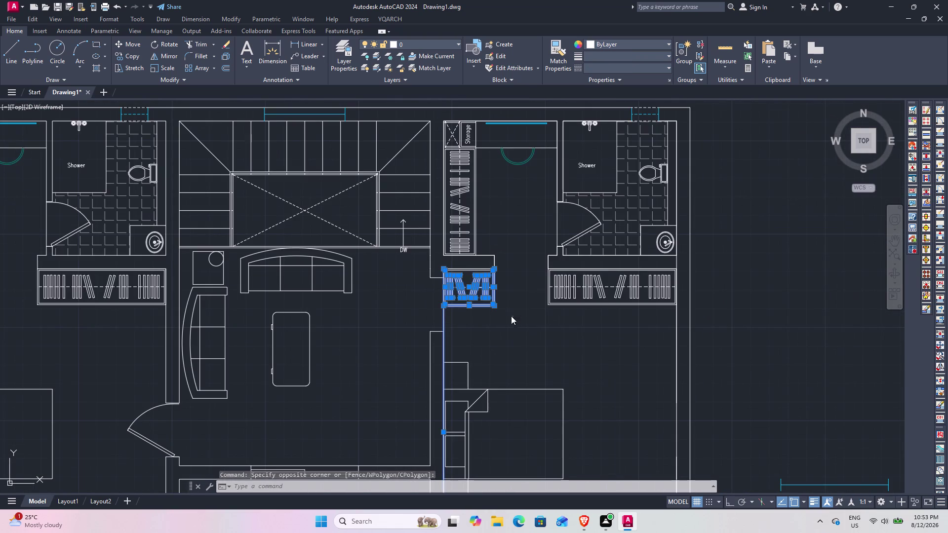
click(562, 153)
Erase the leftover stray line near the plan's centre.
scroll(up, 3)
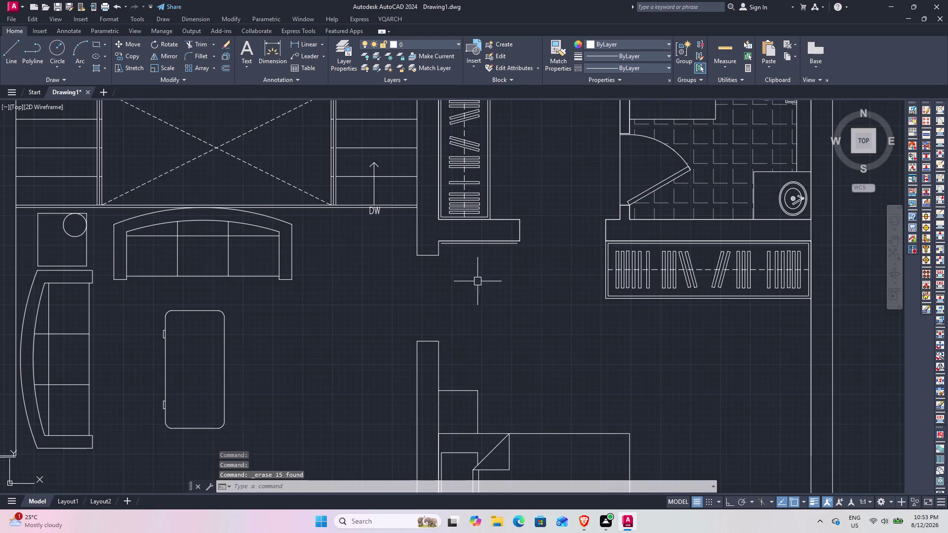
scroll(up, 3)
click(486, 225)
right_click(486, 226)
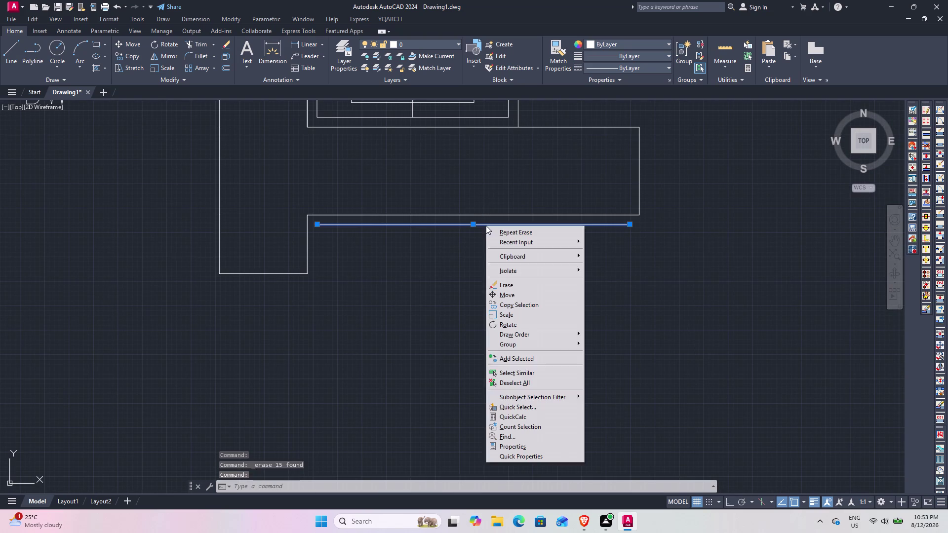
click(500, 281)
scroll(down, 3)
middle_drag(397, 322, 398, 240)
scroll(down, 3)
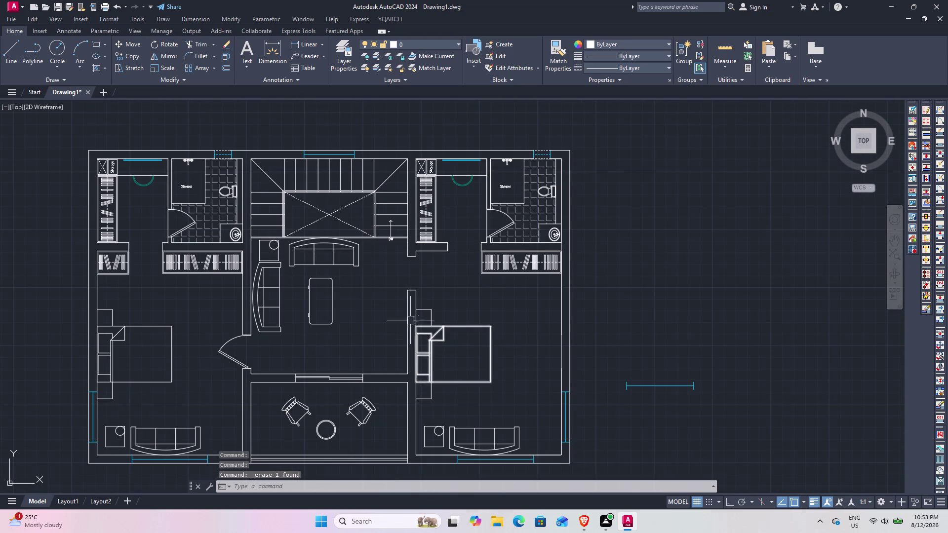
click(233, 360)
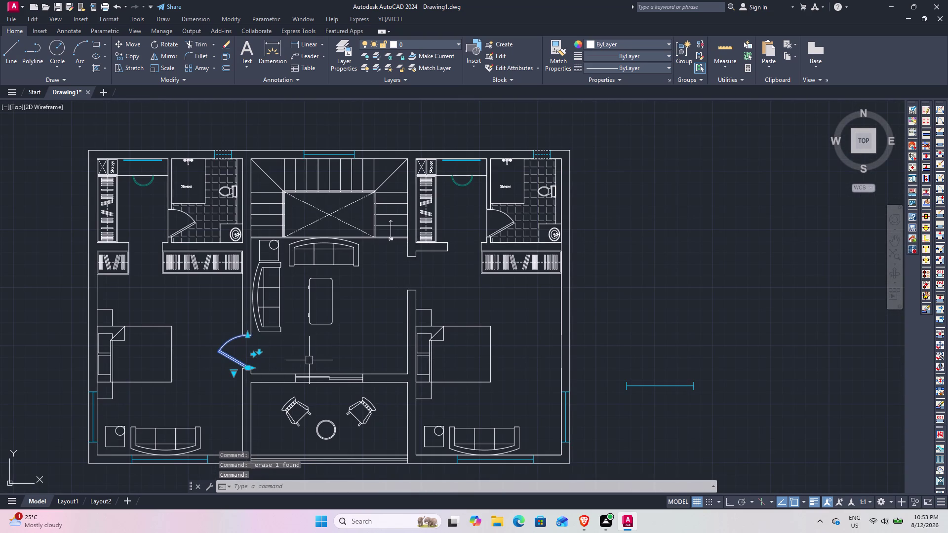
Mirror the entry door about a vertical axis with Ortho on, keeping the original.
text(MI)
key(space)
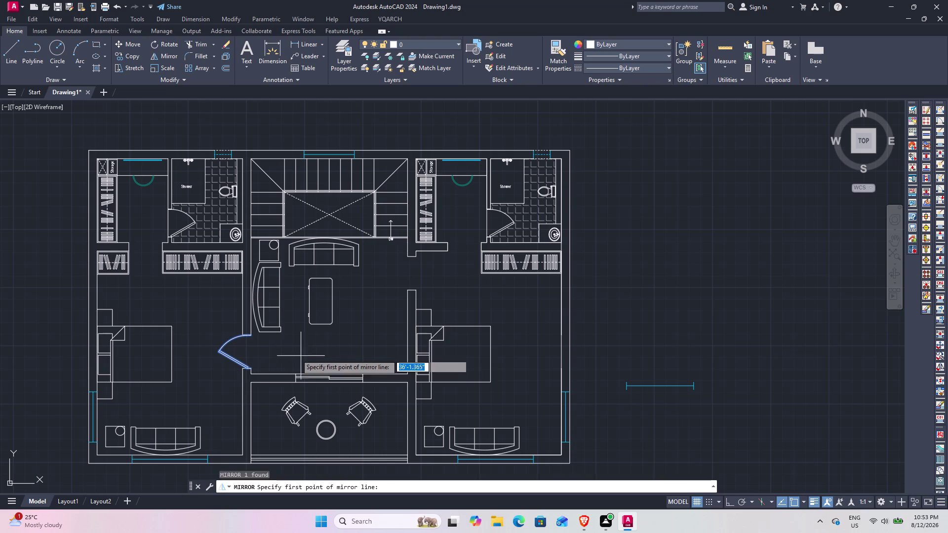
click(294, 339)
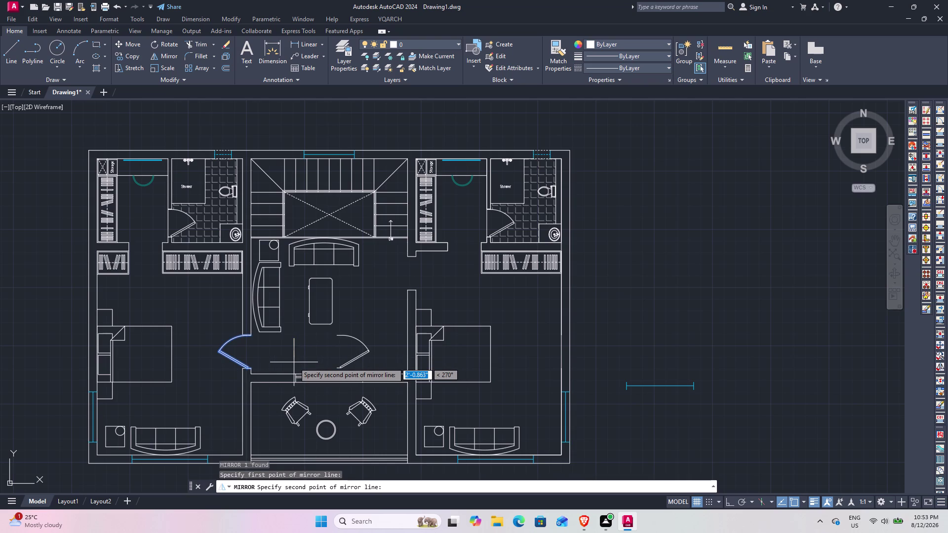
key(F8)
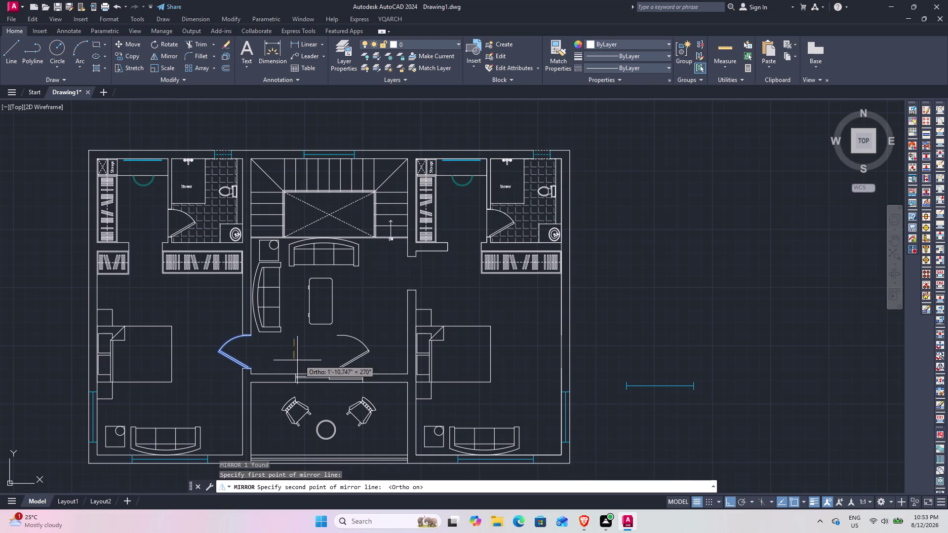
click(297, 360)
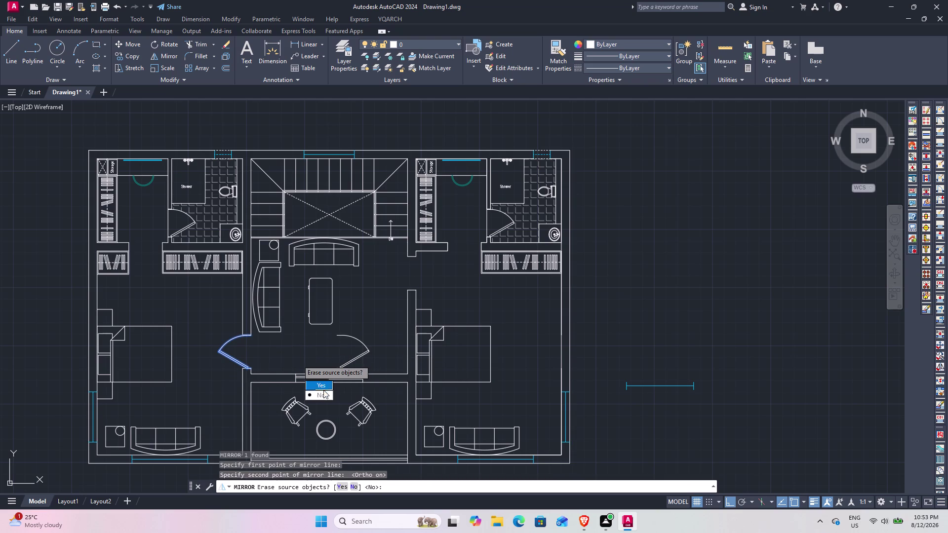
key(space)
scroll(up, 3)
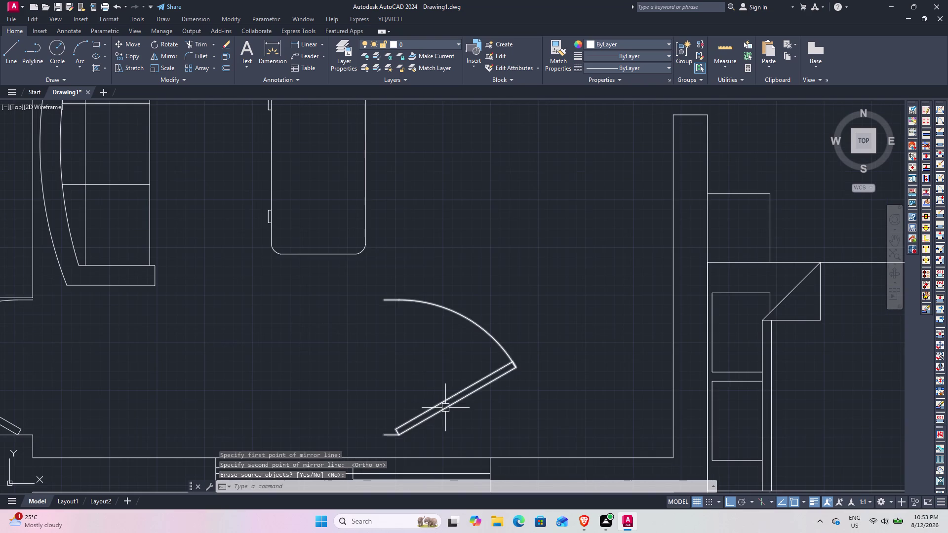
Move the mirrored door copy by its hinge corner into the right hall doorway.
click(445, 407)
middle_drag(429, 407, 443, 331)
text(M)
key(space)
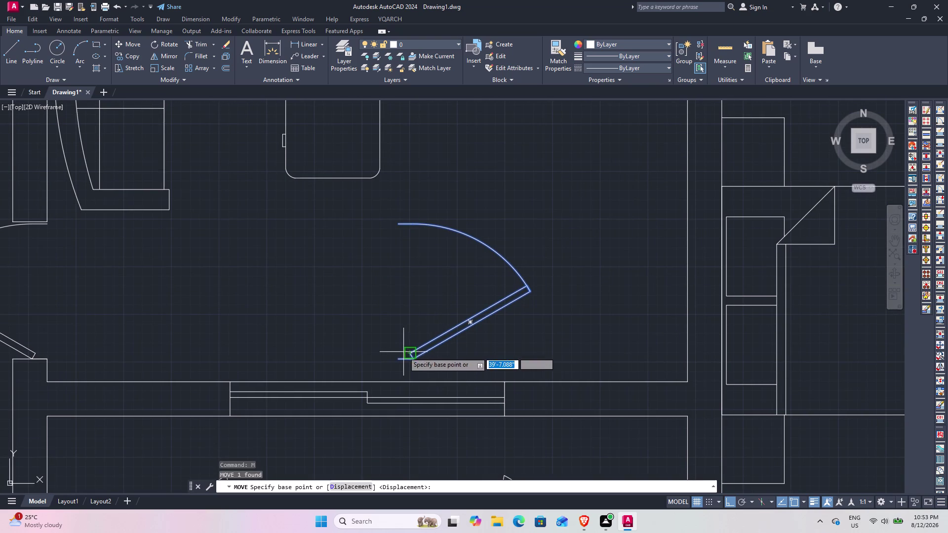
scroll(up, 3)
click(405, 369)
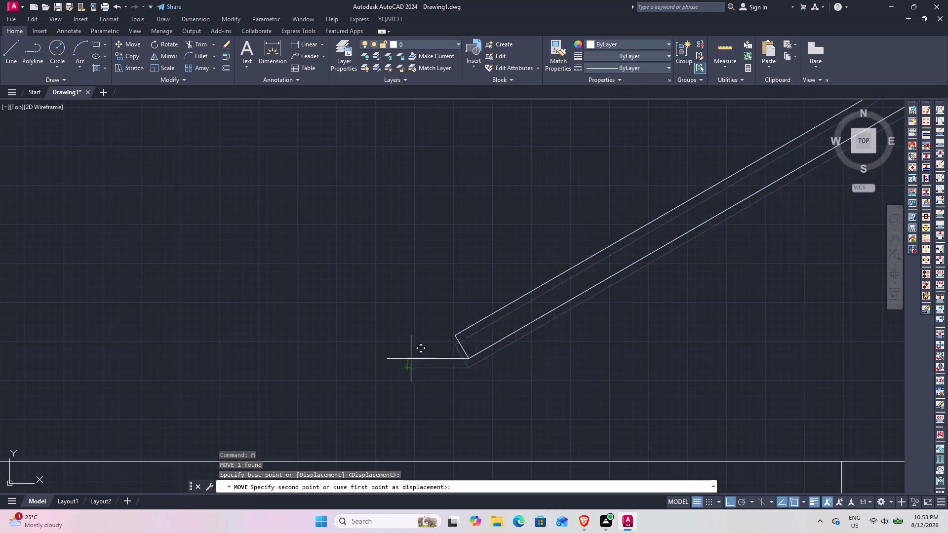
scroll(down, 3)
middle_drag(495, 268, 350, 357)
scroll(up, 3)
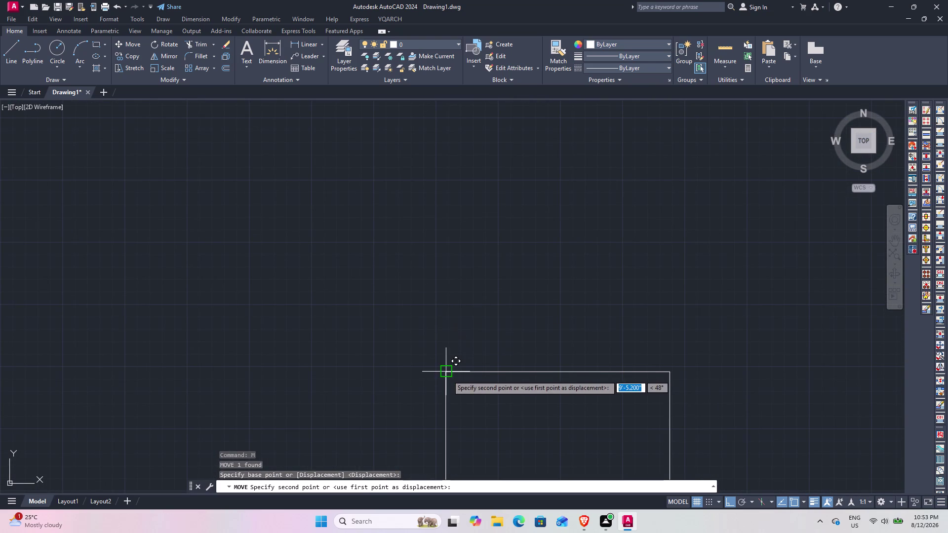
click(451, 370)
scroll(down, 3)
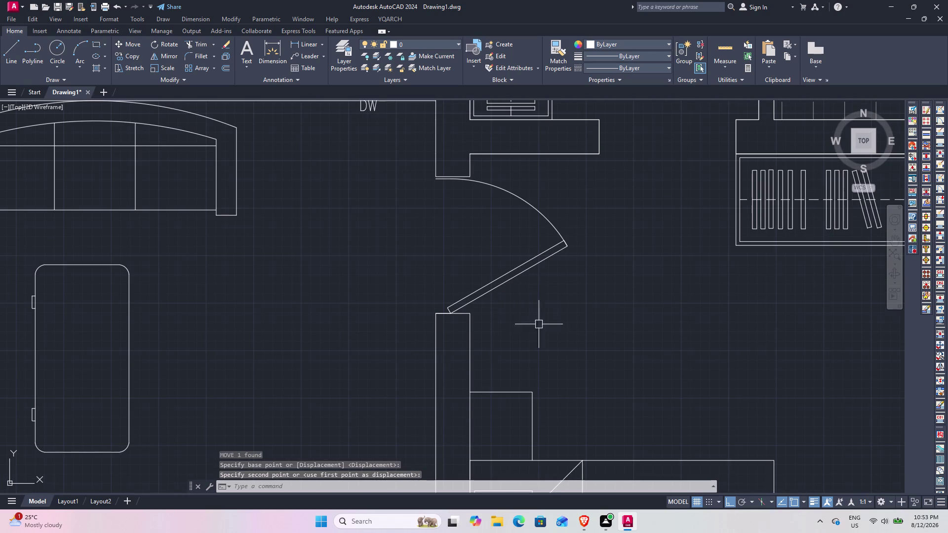
scroll(down, 3)
middle_drag(519, 300, 522, 272)
scroll(up, 3)
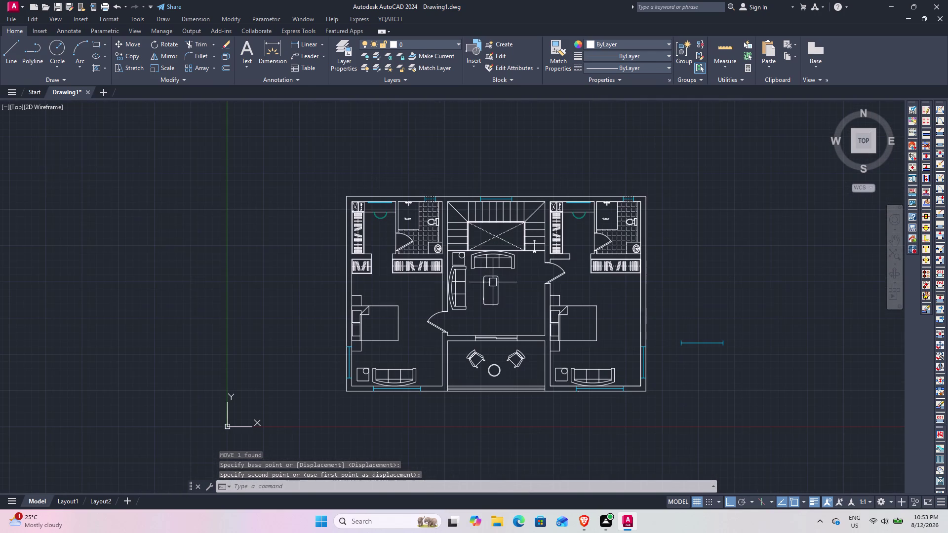
click(98, 65)
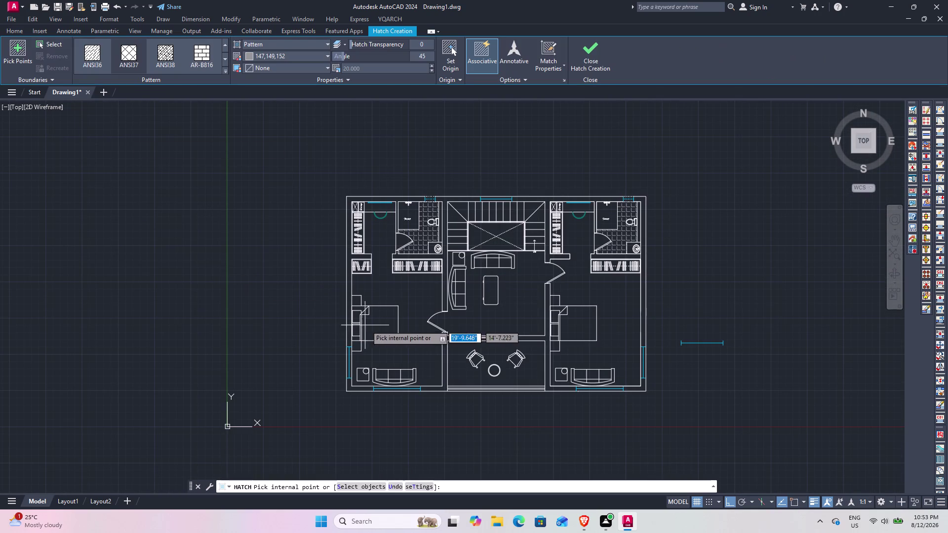
Hatch the left bedroom, central hall and right bedroom floors with a tile grid at scale 100.
click(418, 302)
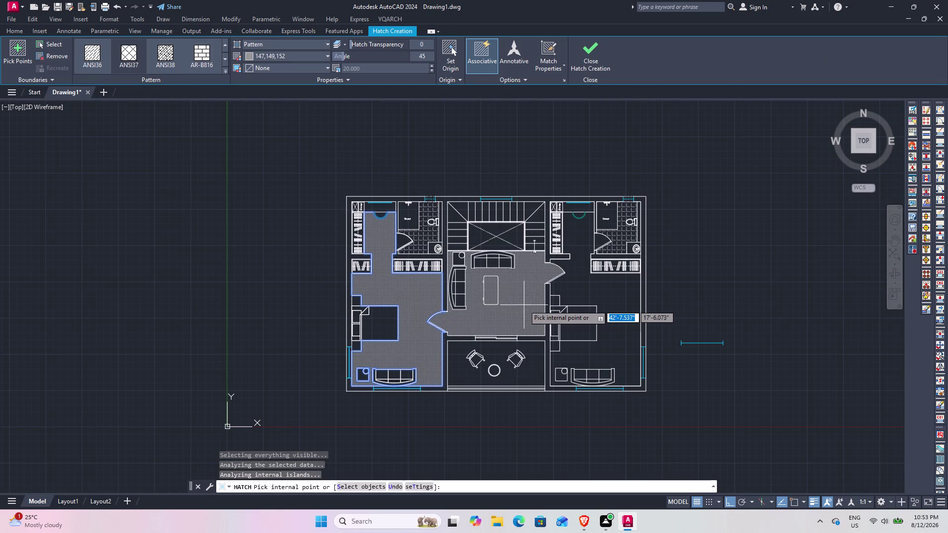
click(524, 305)
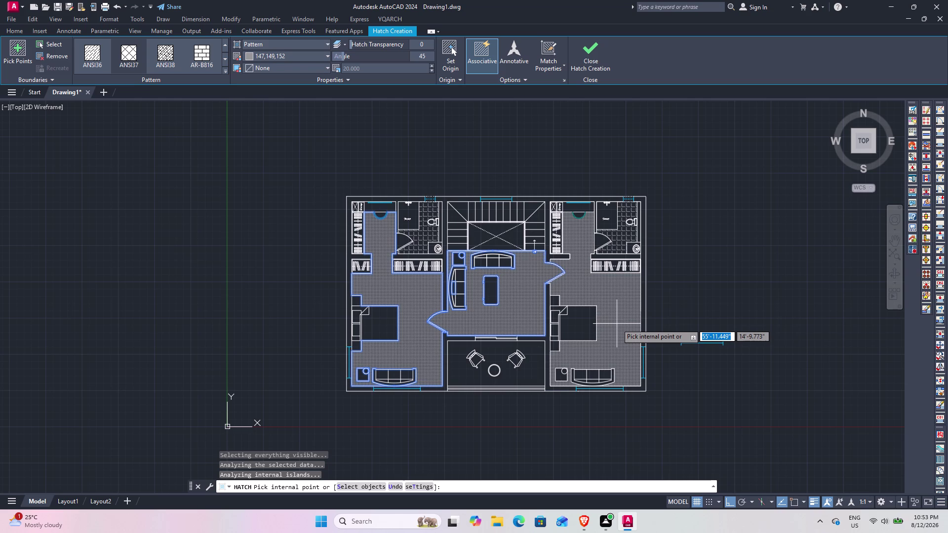
click(617, 324)
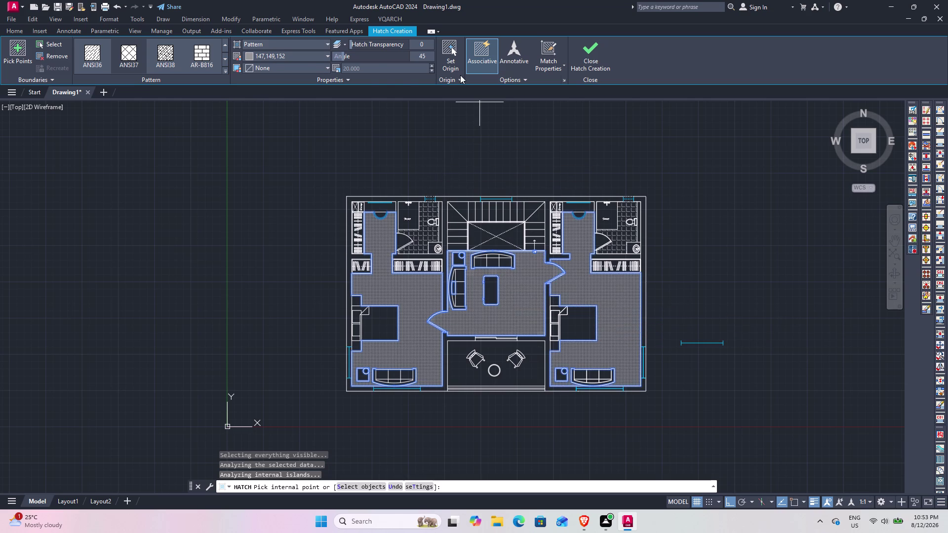
click(398, 71)
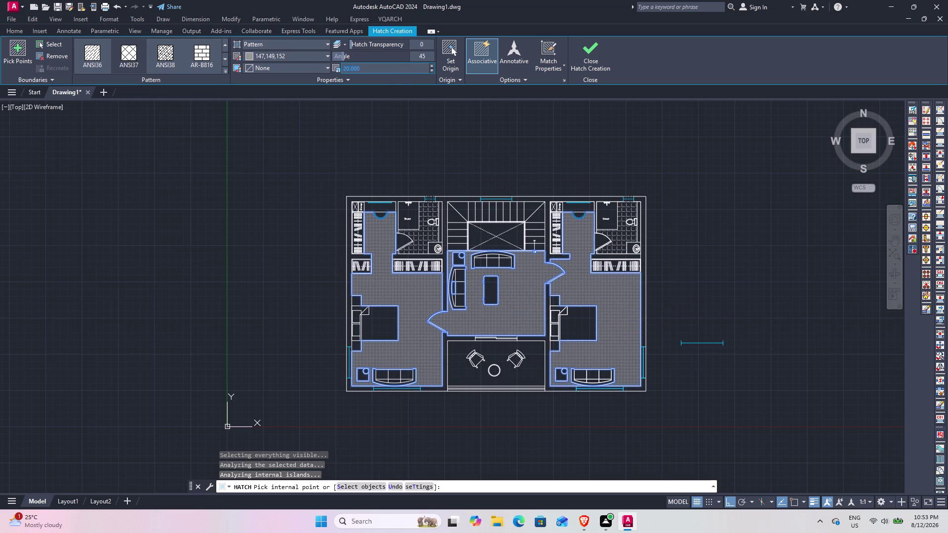
text(100)
key(Return)
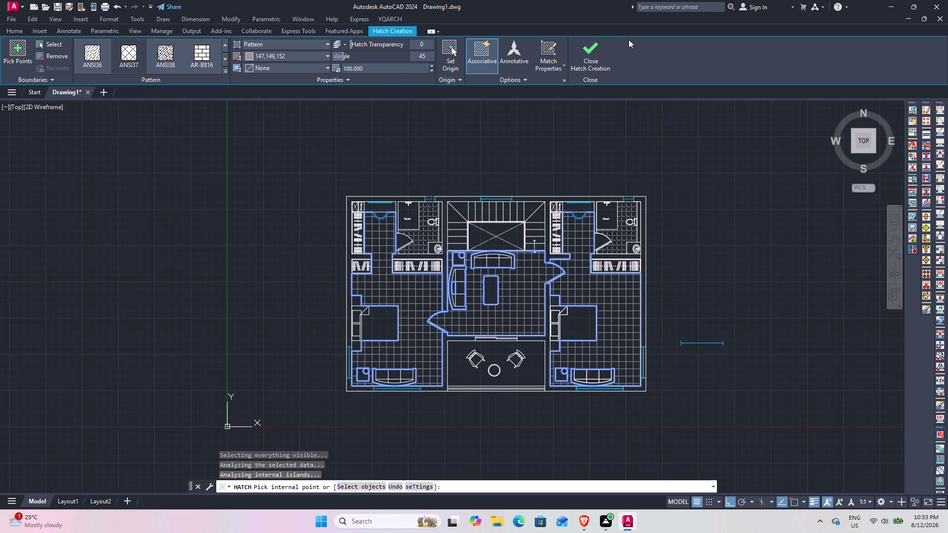
click(596, 57)
middle_drag(542, 235, 559, 124)
scroll(up, 3)
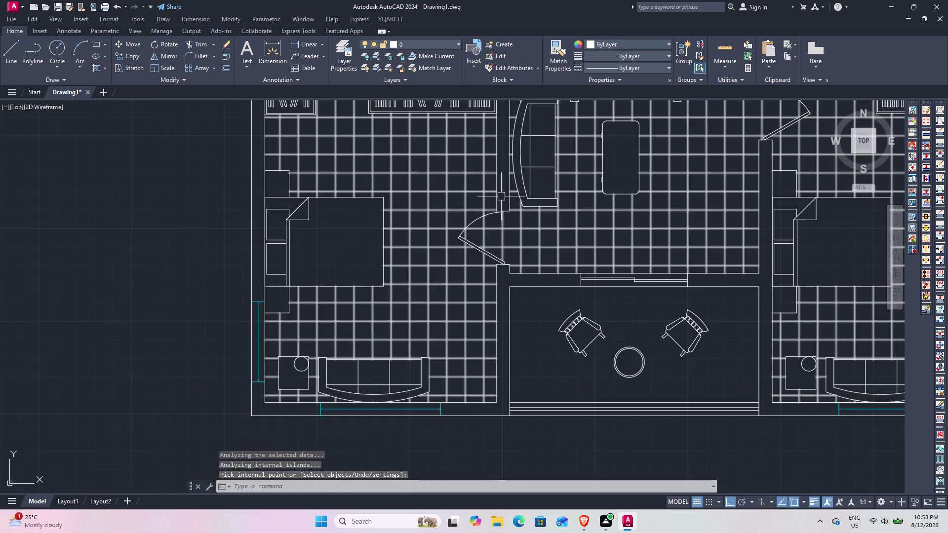
Erase the short blue line sitting outside the plan on its right side.
middle_drag(505, 197, 410, 346)
scroll(down, 3)
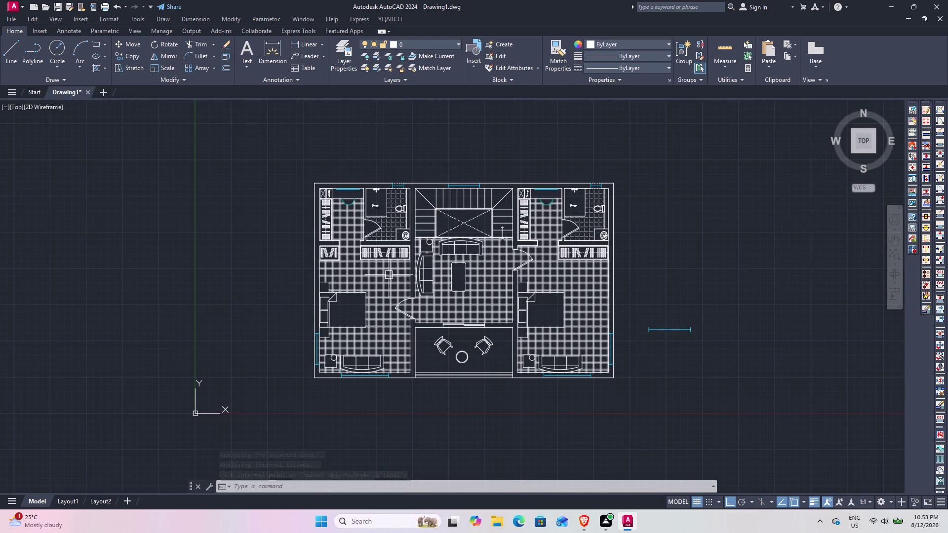
scroll(up, 3)
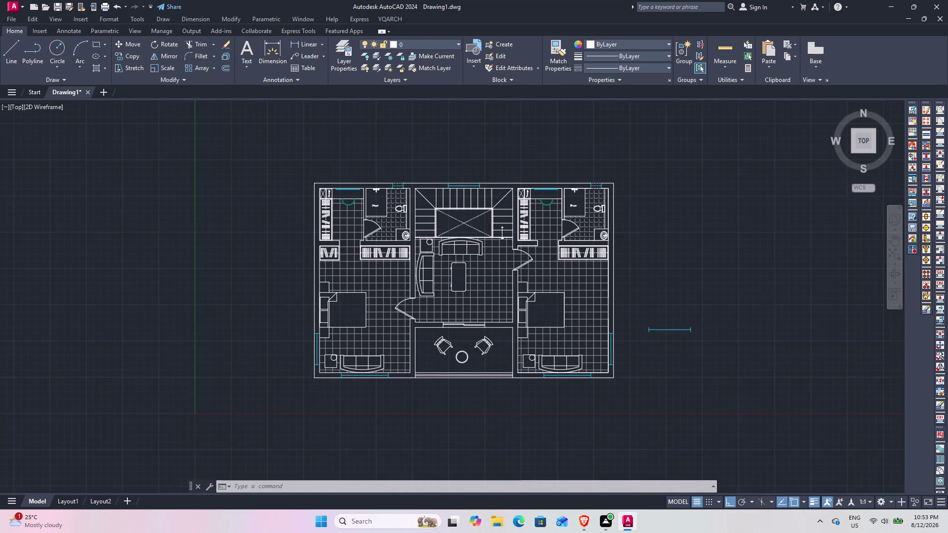
click(784, 289)
right_click(784, 287)
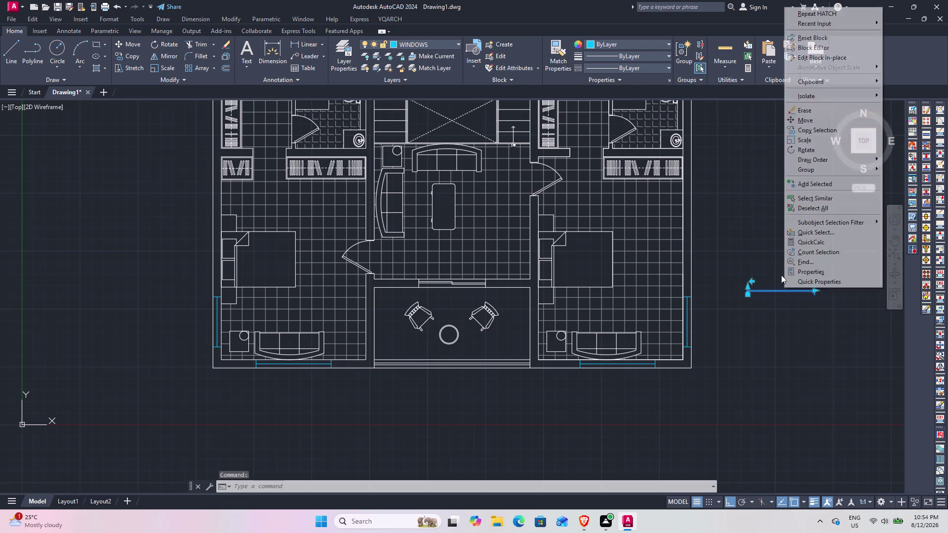
click(819, 110)
scroll(down, 3)
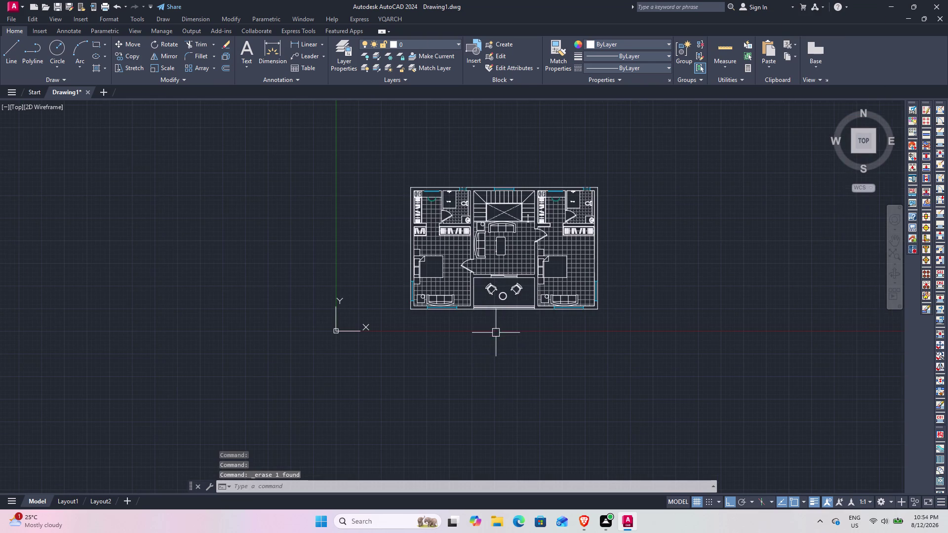
scroll(up, 3)
middle_drag(519, 277, 505, 363)
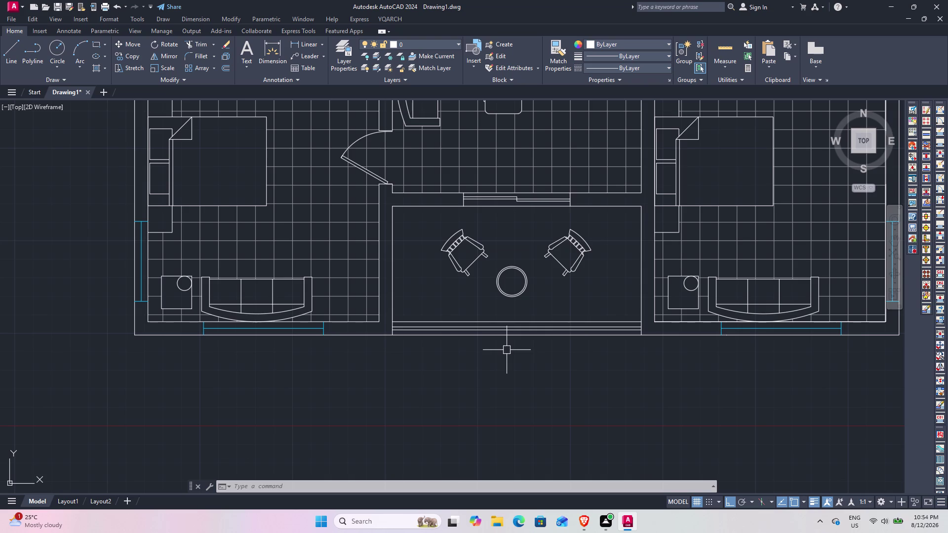
scroll(down, 3)
middle_drag(509, 272, 469, 345)
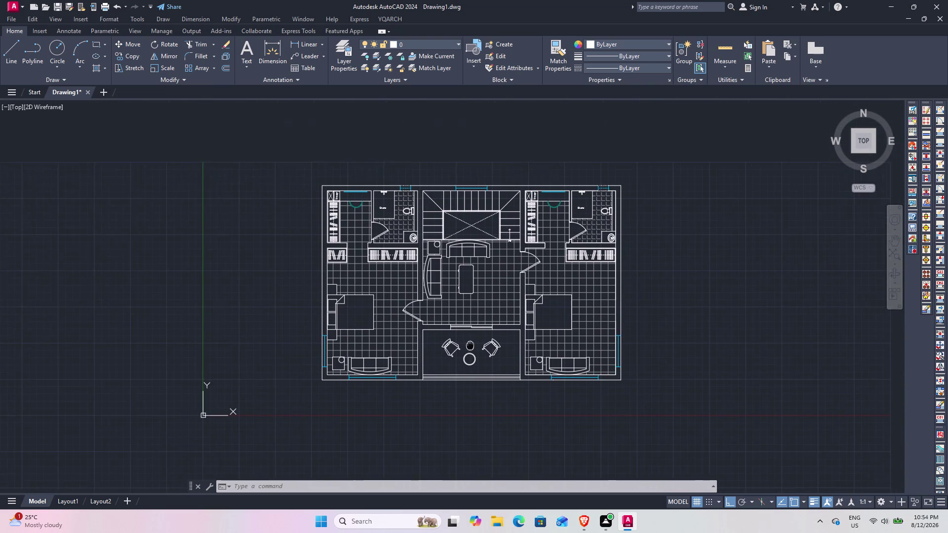
middle_drag(469, 346, 468, 346)
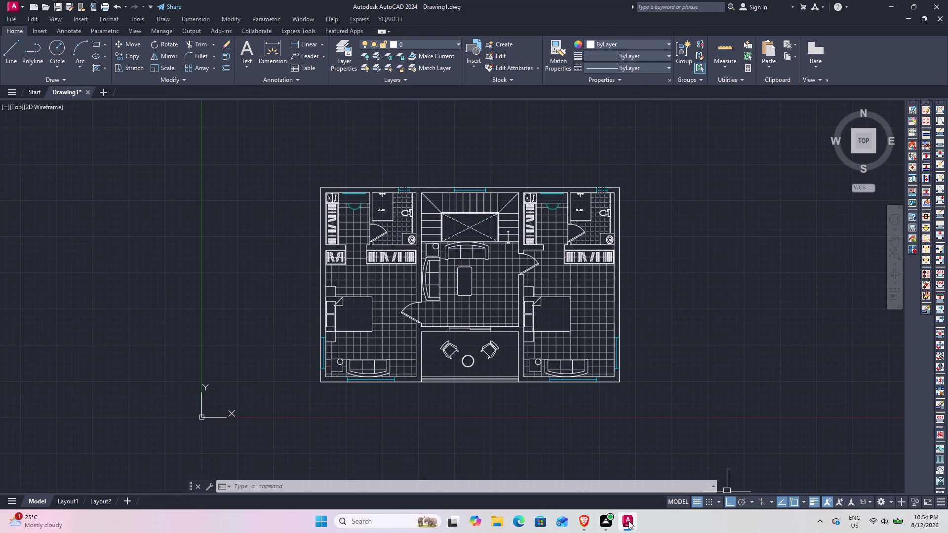